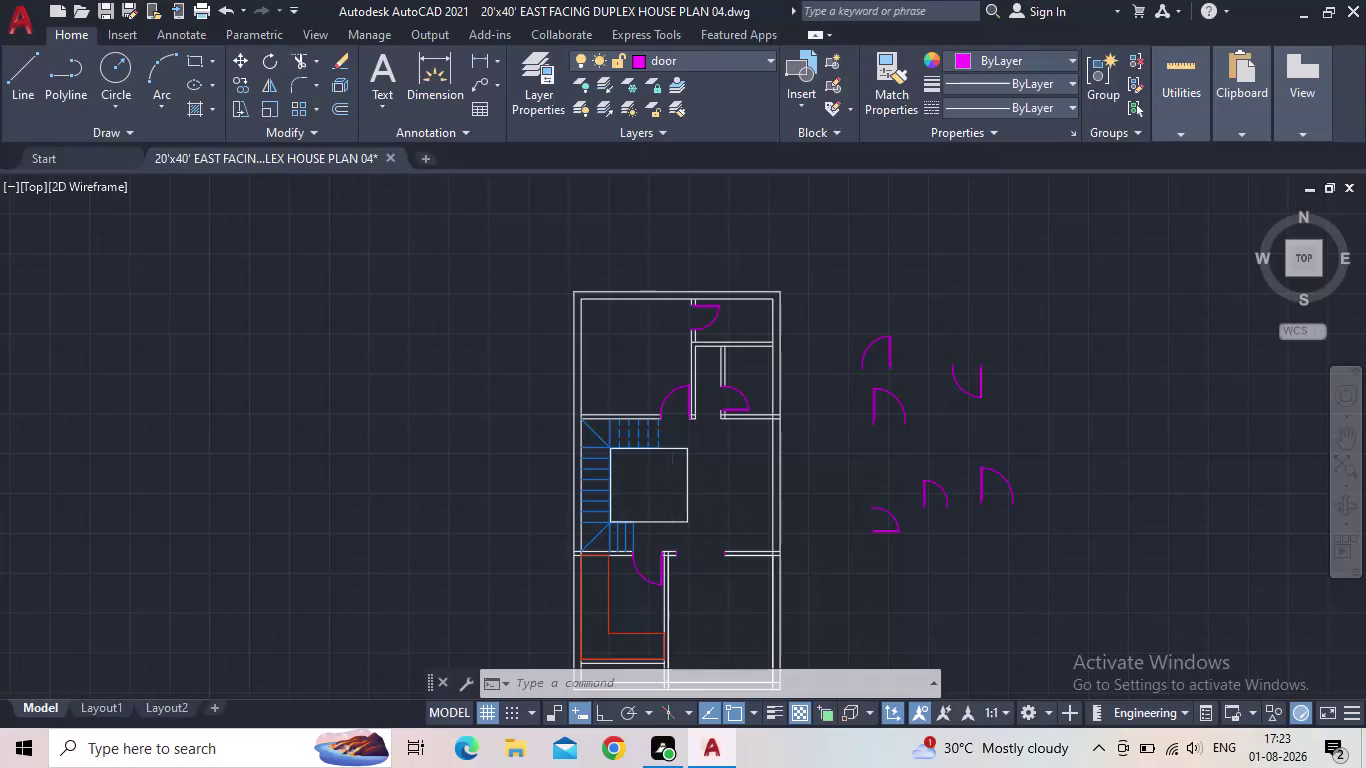
Copy one loose door symbol and place the duplicate to its right.
middle_drag(730, 514, 653, 465)
middle_drag(944, 252, 927, 310)
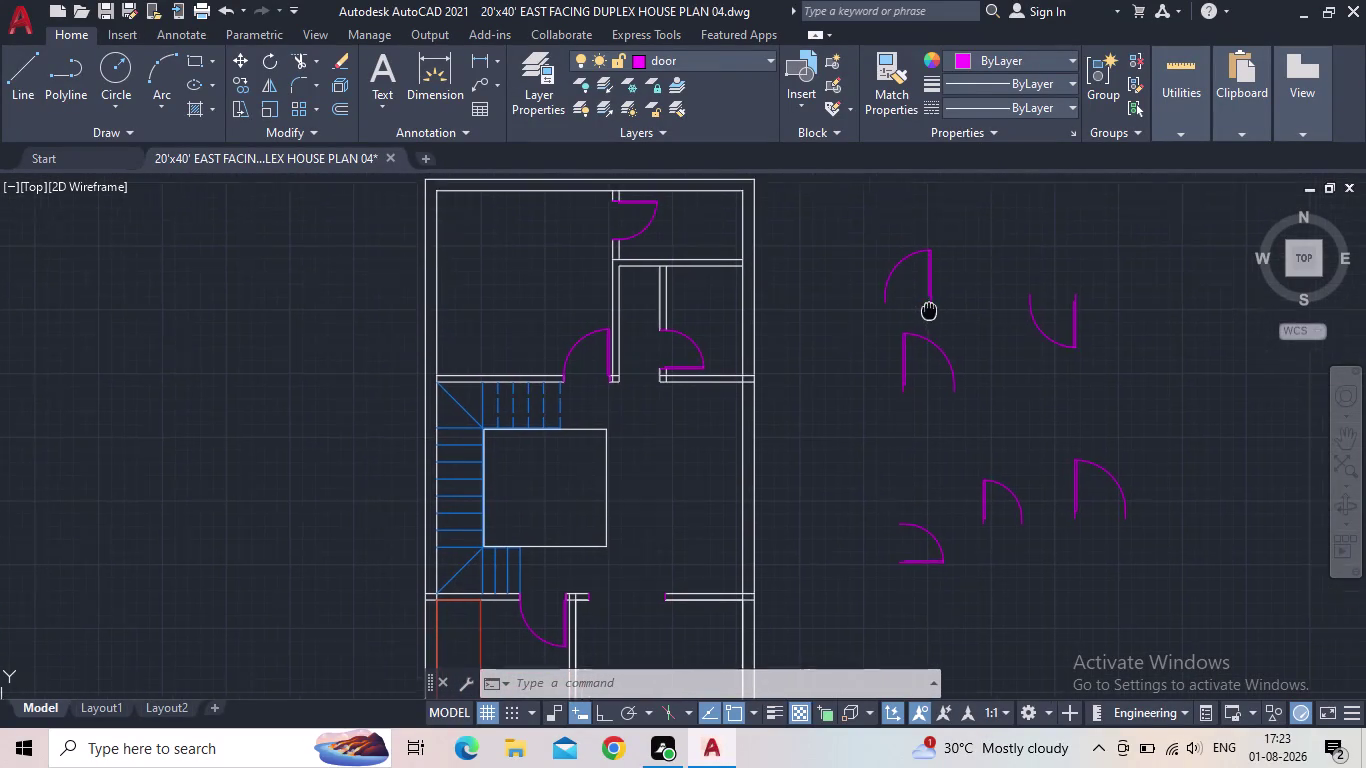
middle_drag(927, 310, 822, 371)
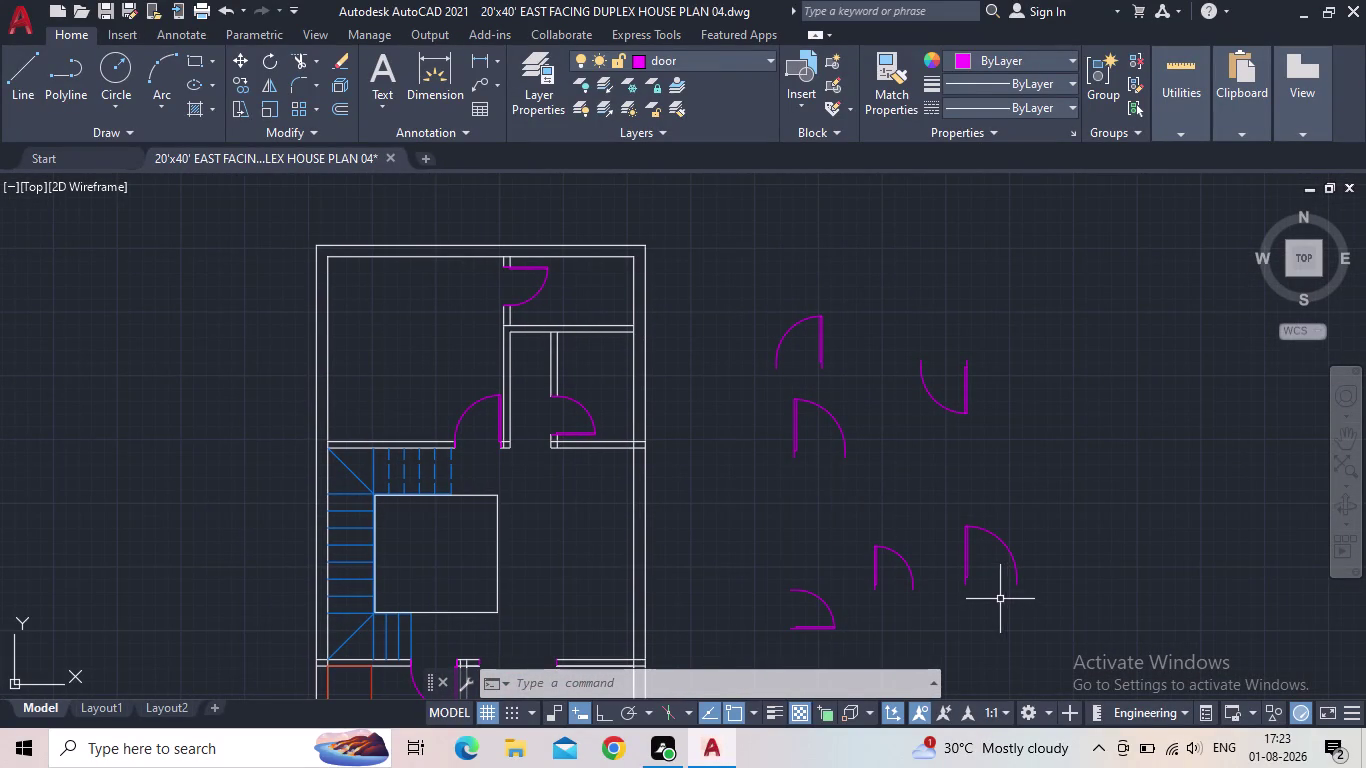
click(1000, 599)
click(939, 533)
scroll(up, 3)
middle_drag(983, 564, 881, 430)
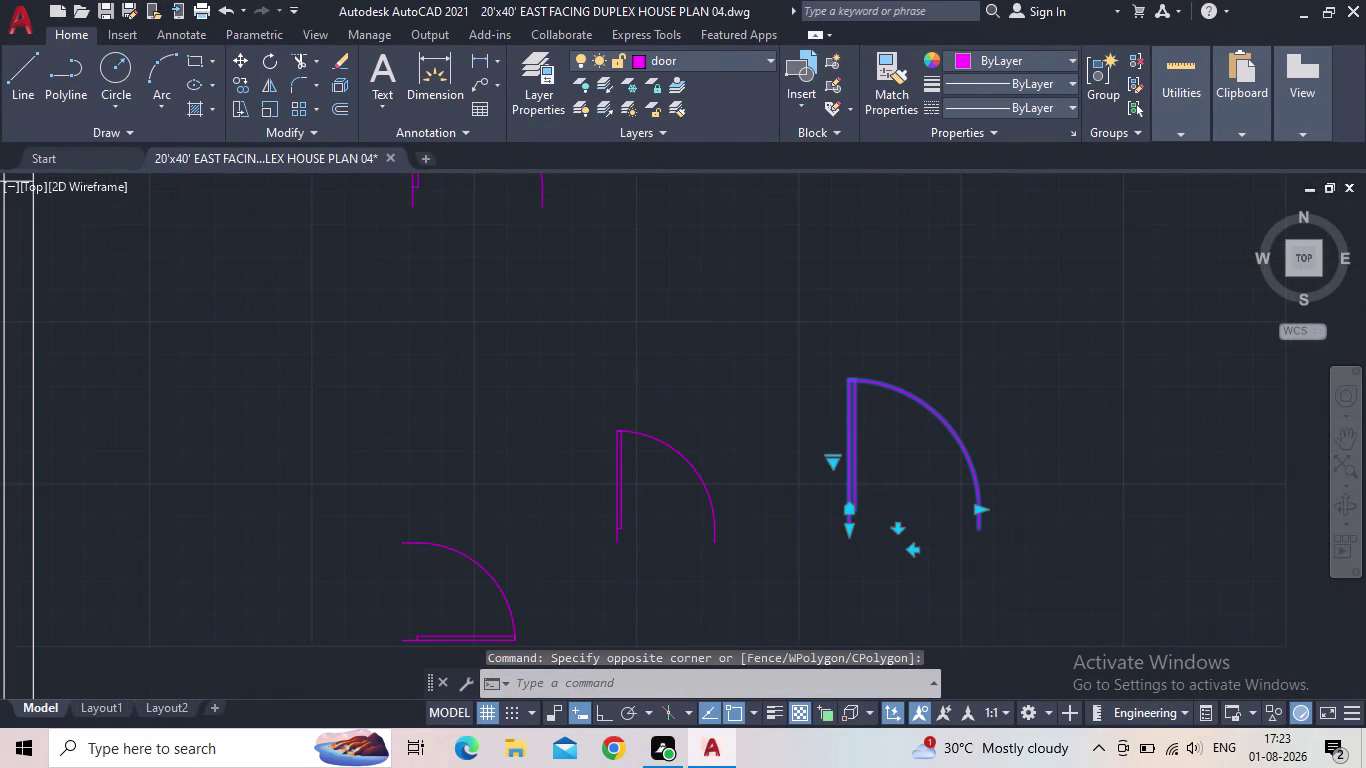
key(c)
key(o)
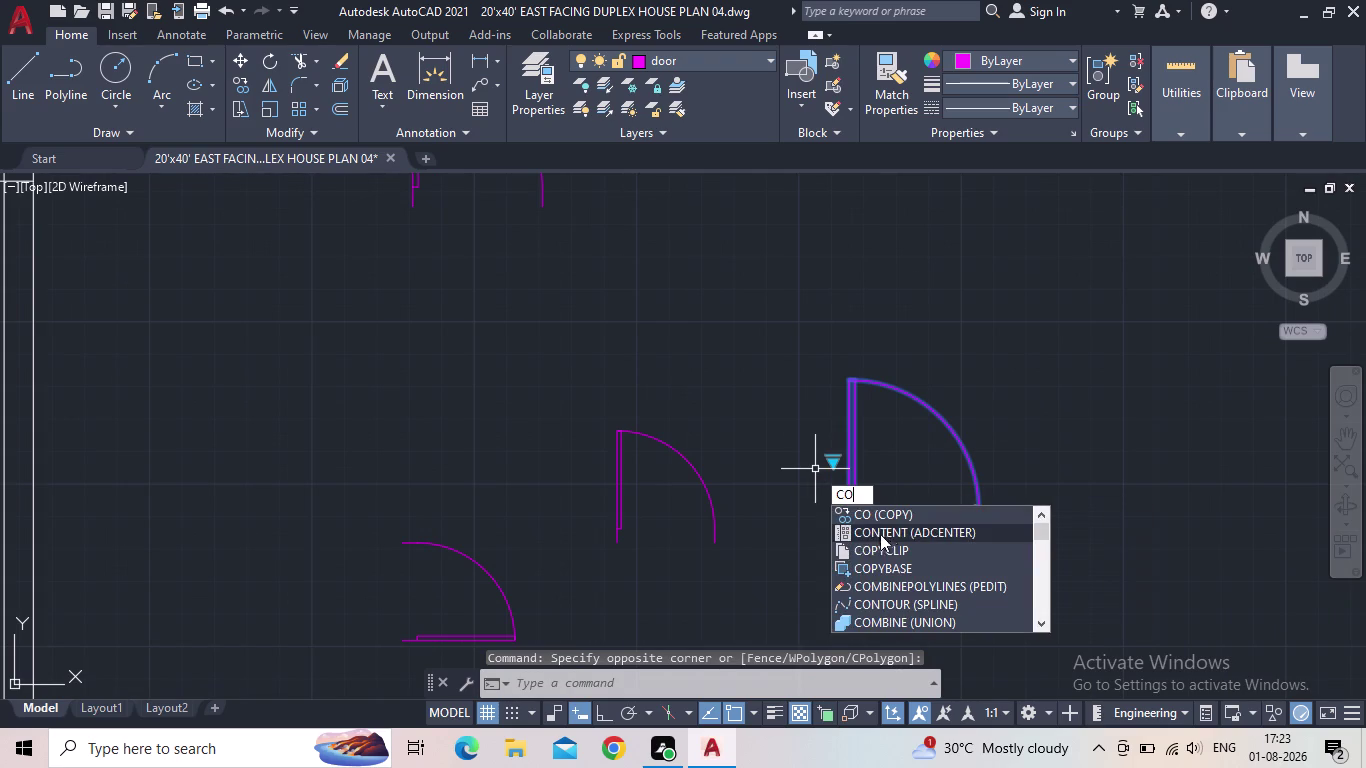
click(871, 516)
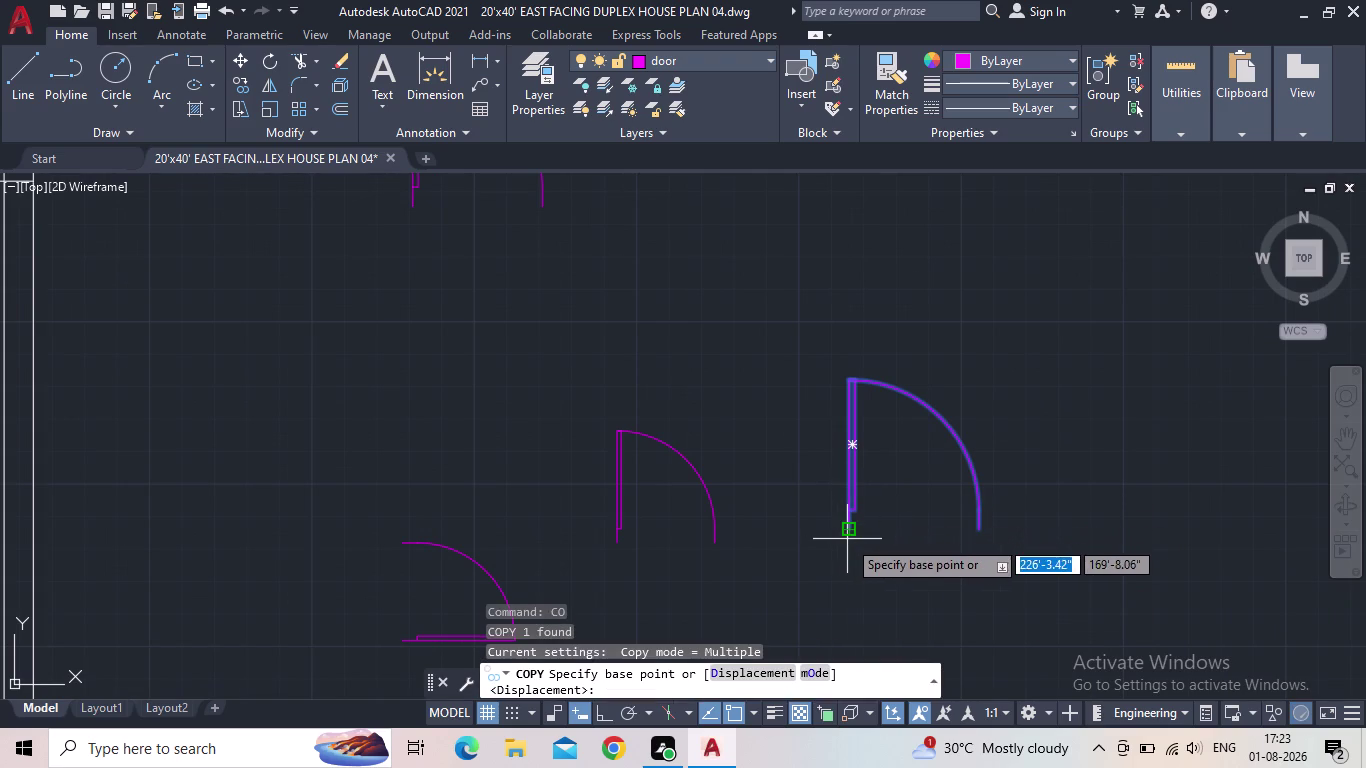
click(847, 539)
click(1089, 504)
key(Escape)
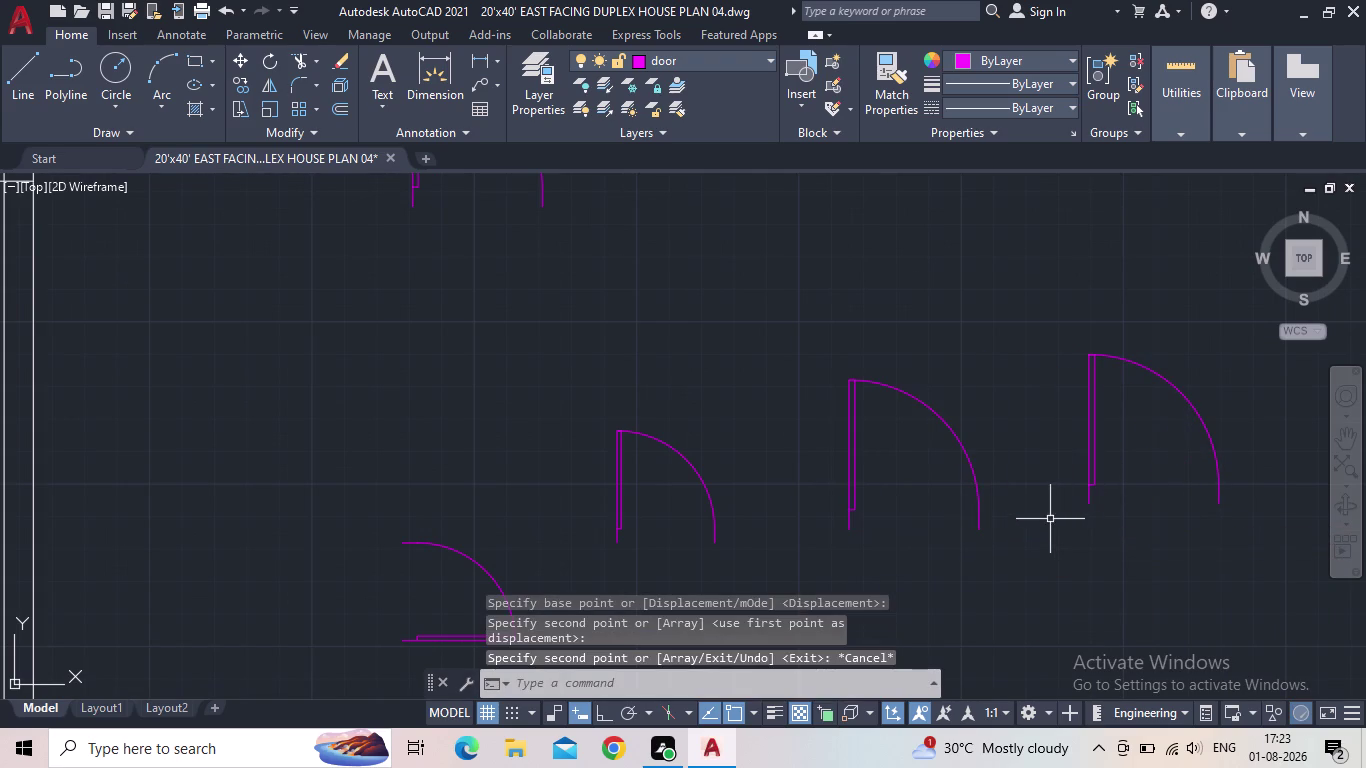
Start rescaling the middle door, then reselect the enlarged door symbol.
click(978, 518)
text(S)
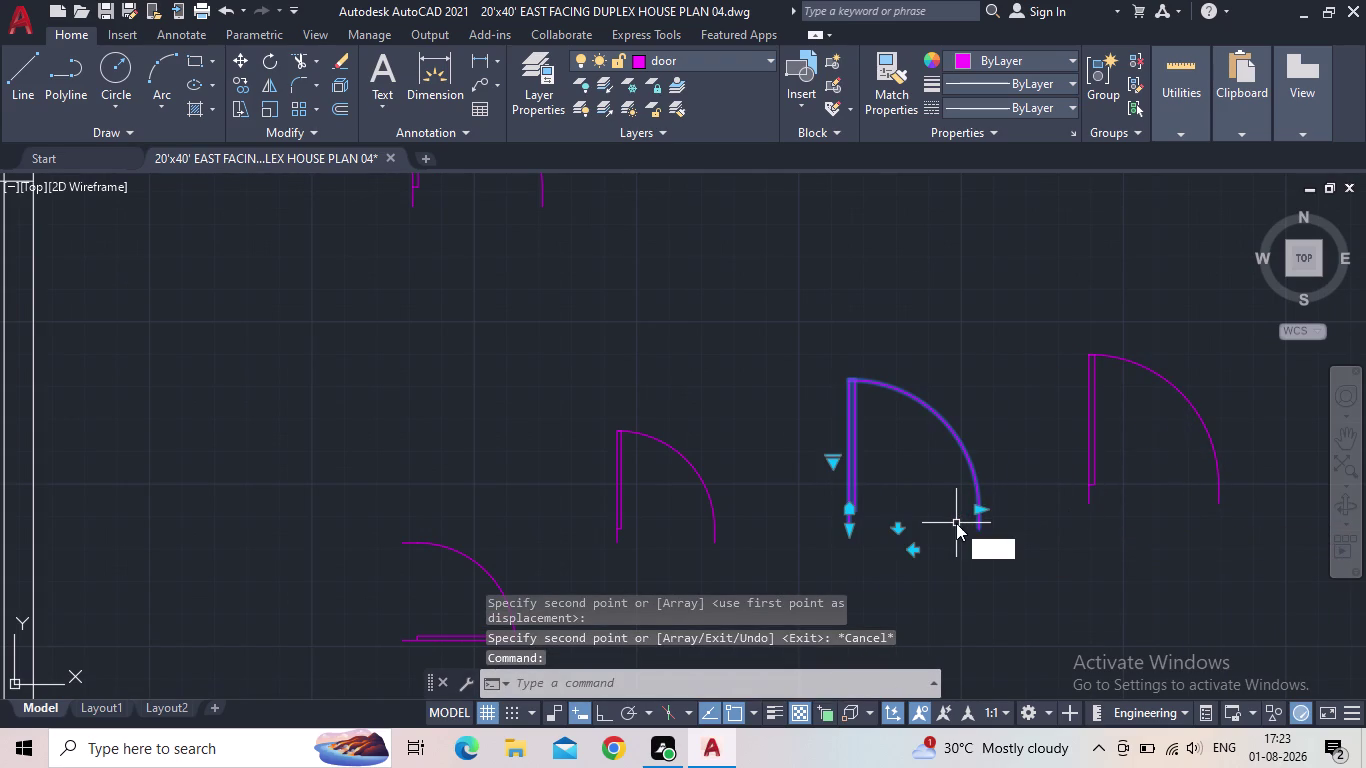
text(C)
click(598, 715)
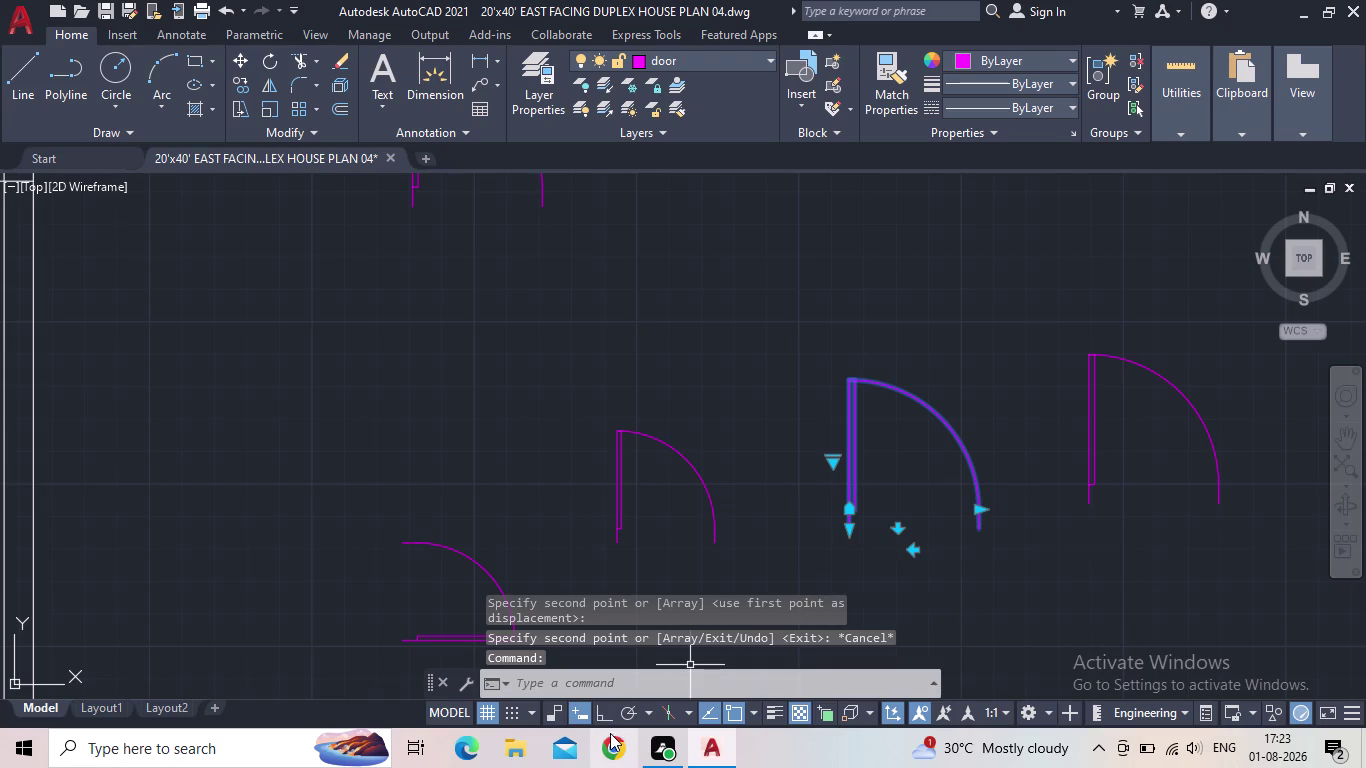
click(605, 717)
scroll(up, 3)
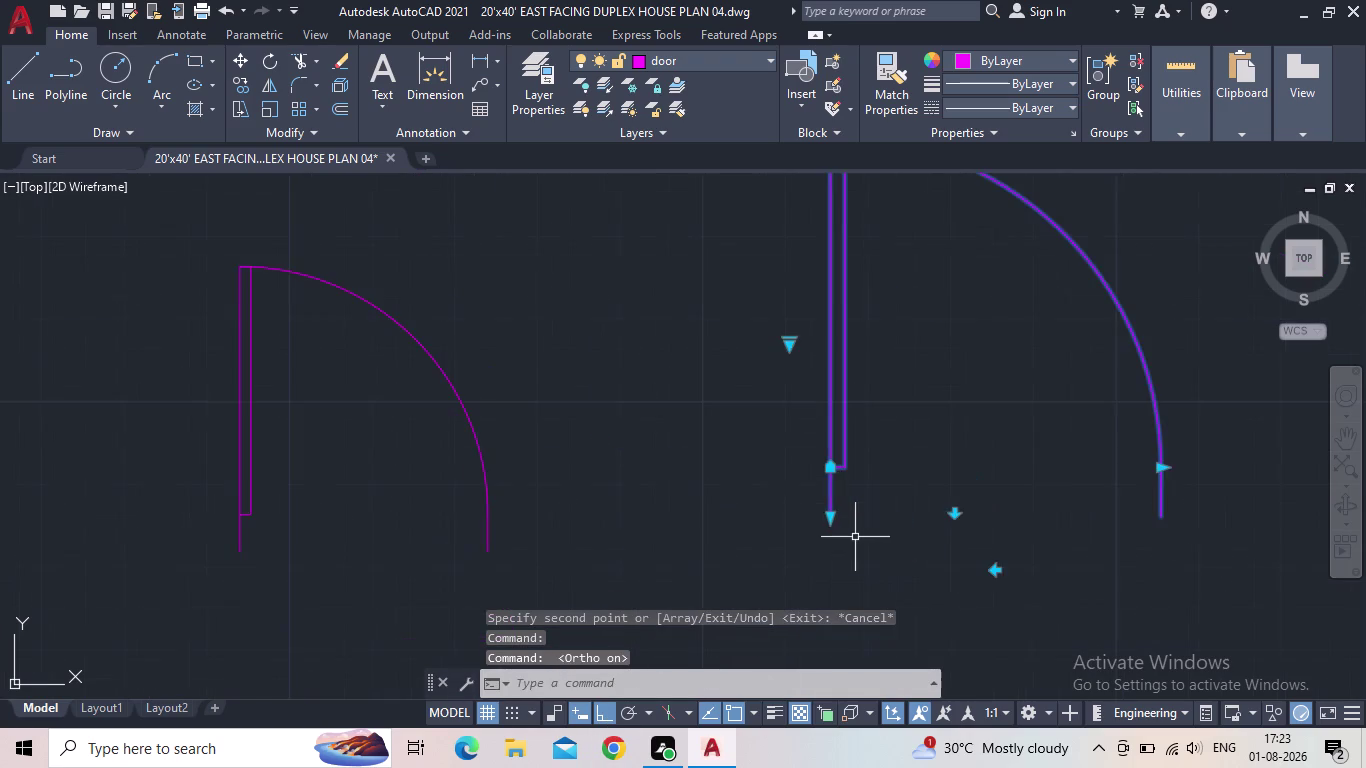
scroll(up, 3)
key(Escape)
drag(971, 544, 960, 534)
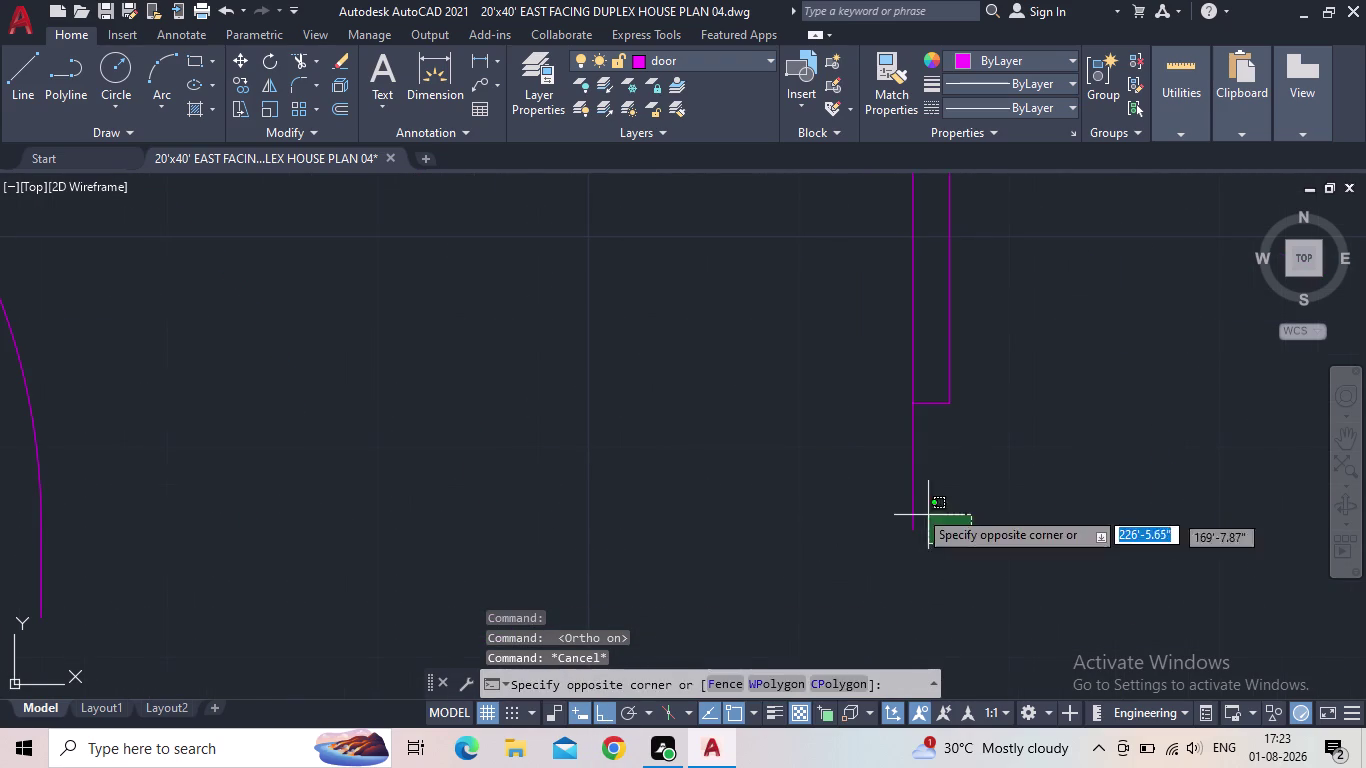
click(886, 495)
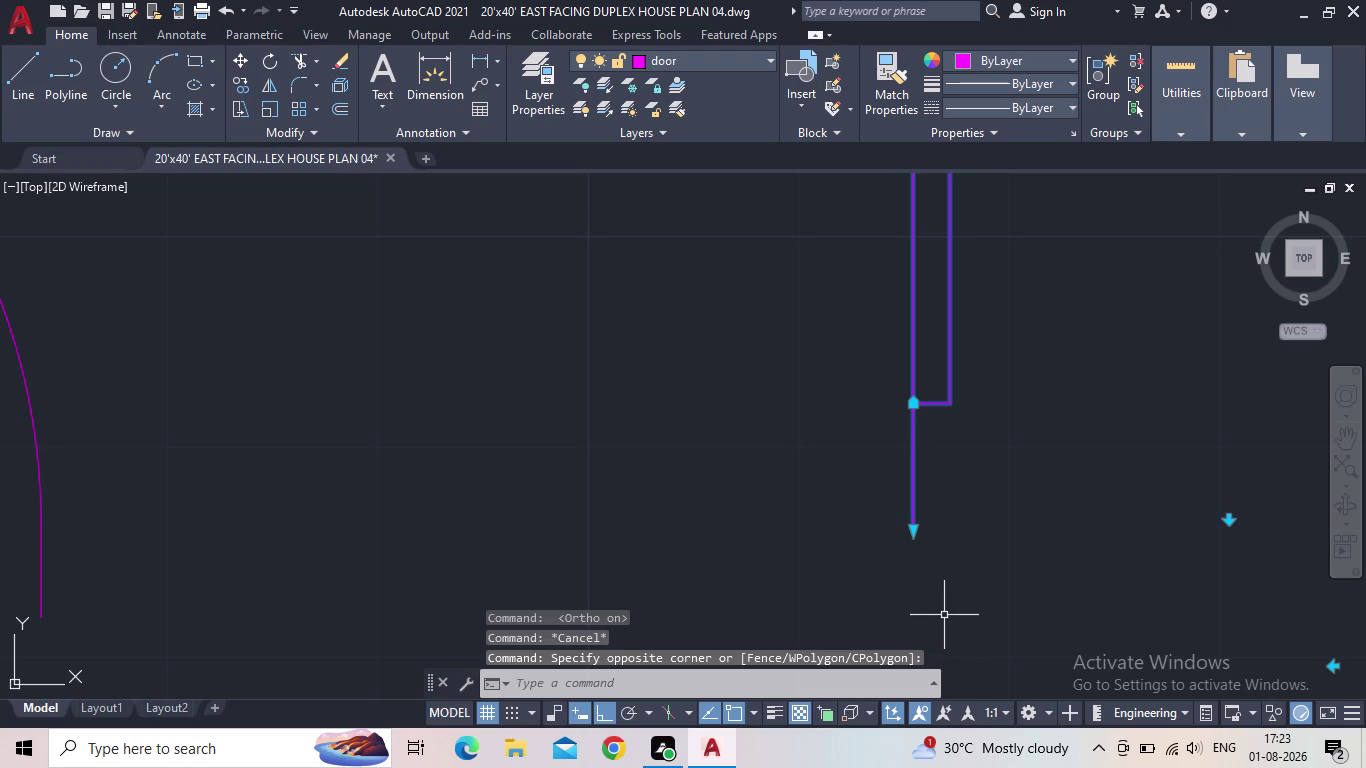
Scale the first door by reference to a 2'-6" width.
key(s)
key(c)
key(space)
click(910, 530)
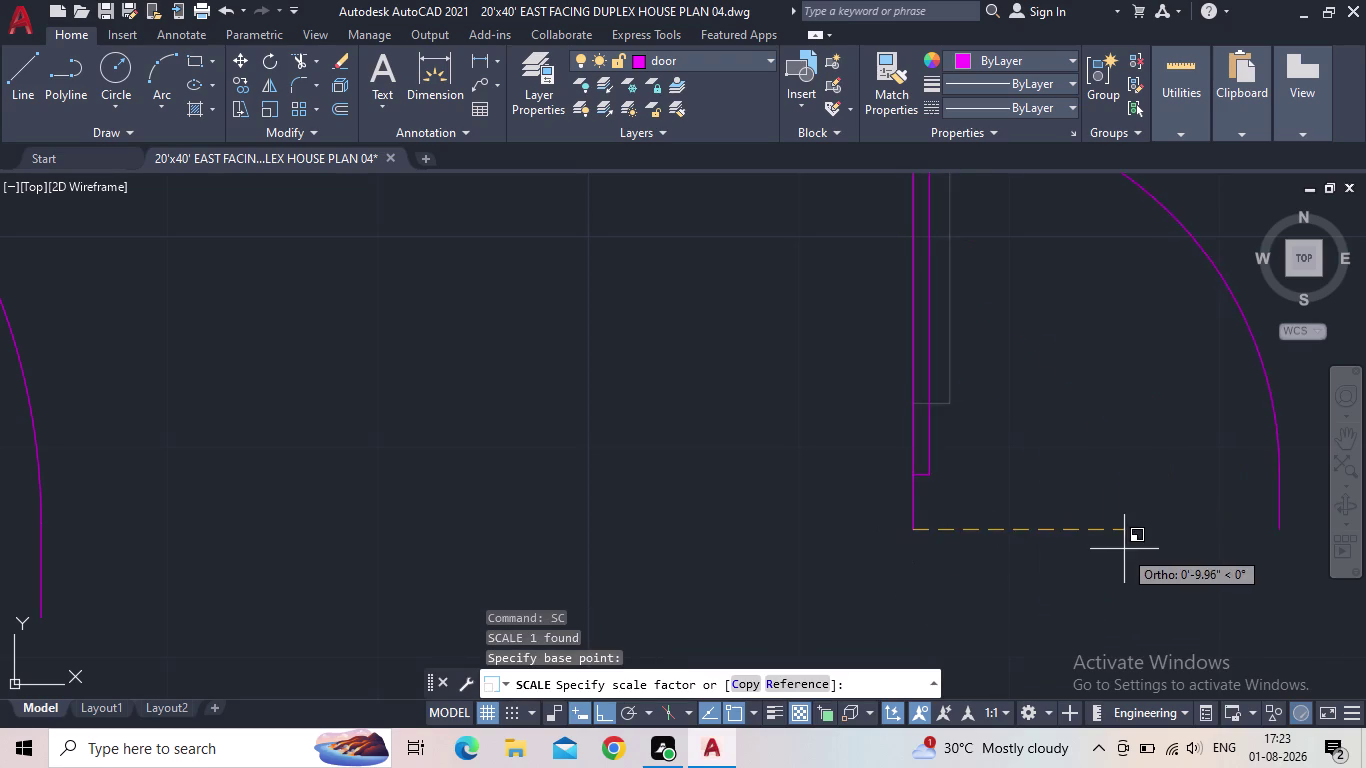
middle_drag(1124, 549, 1000, 551)
click(806, 680)
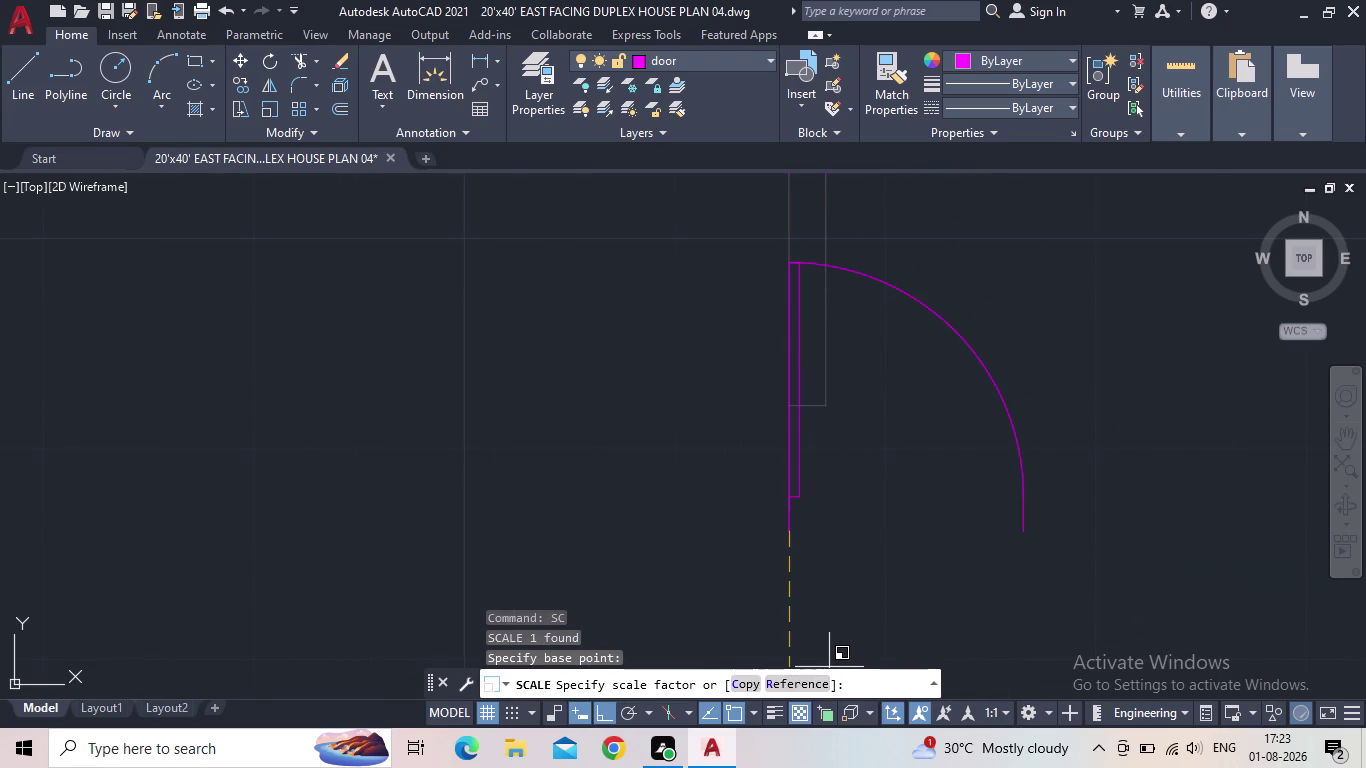
click(783, 527)
middle_drag(1093, 509, 895, 512)
scroll(down, 3)
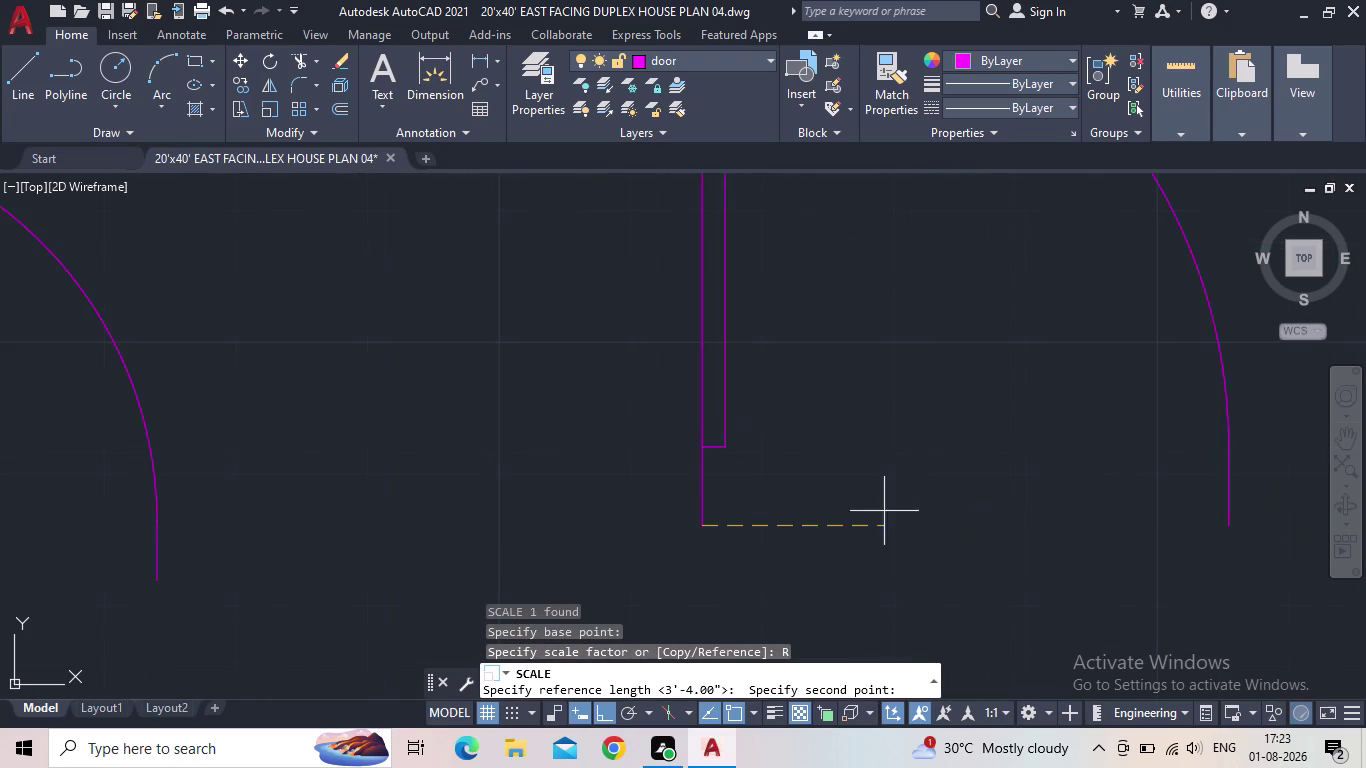
click(1229, 528)
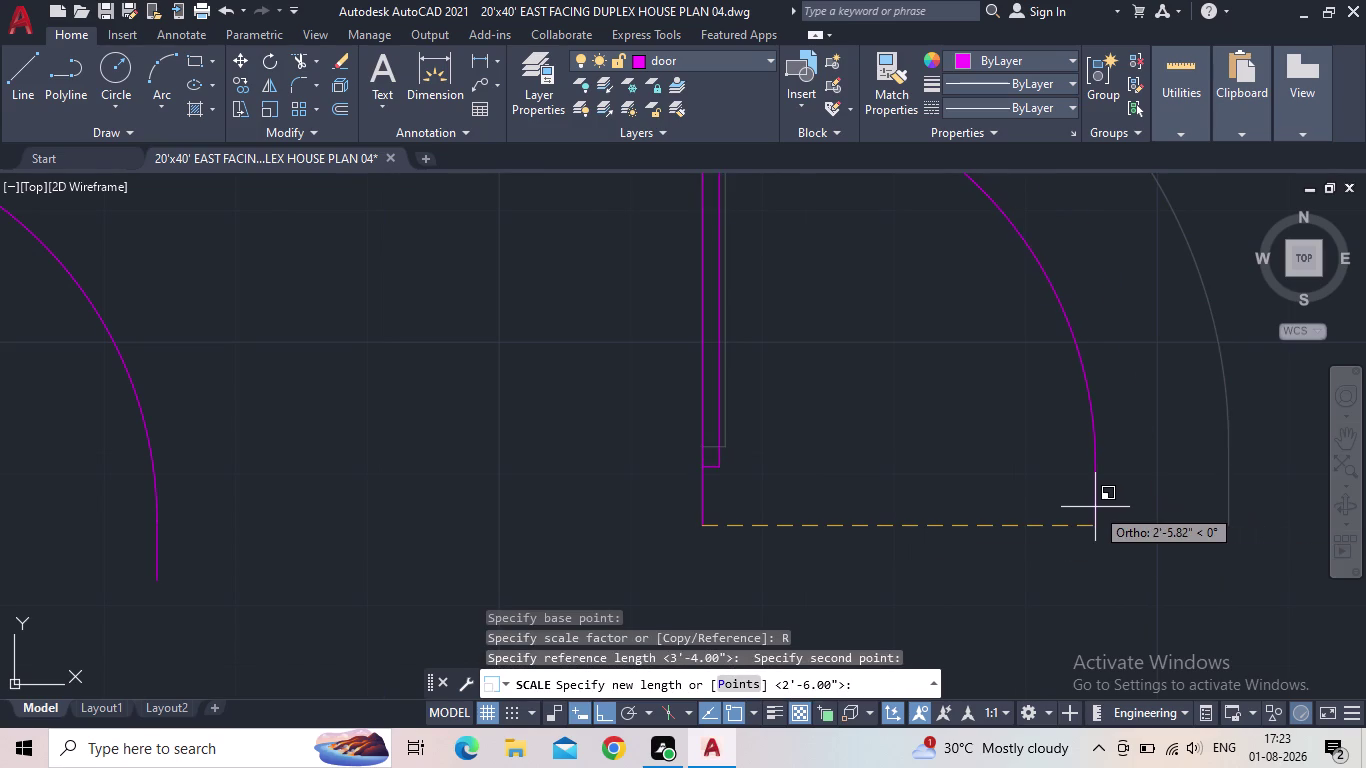
text(2.5')
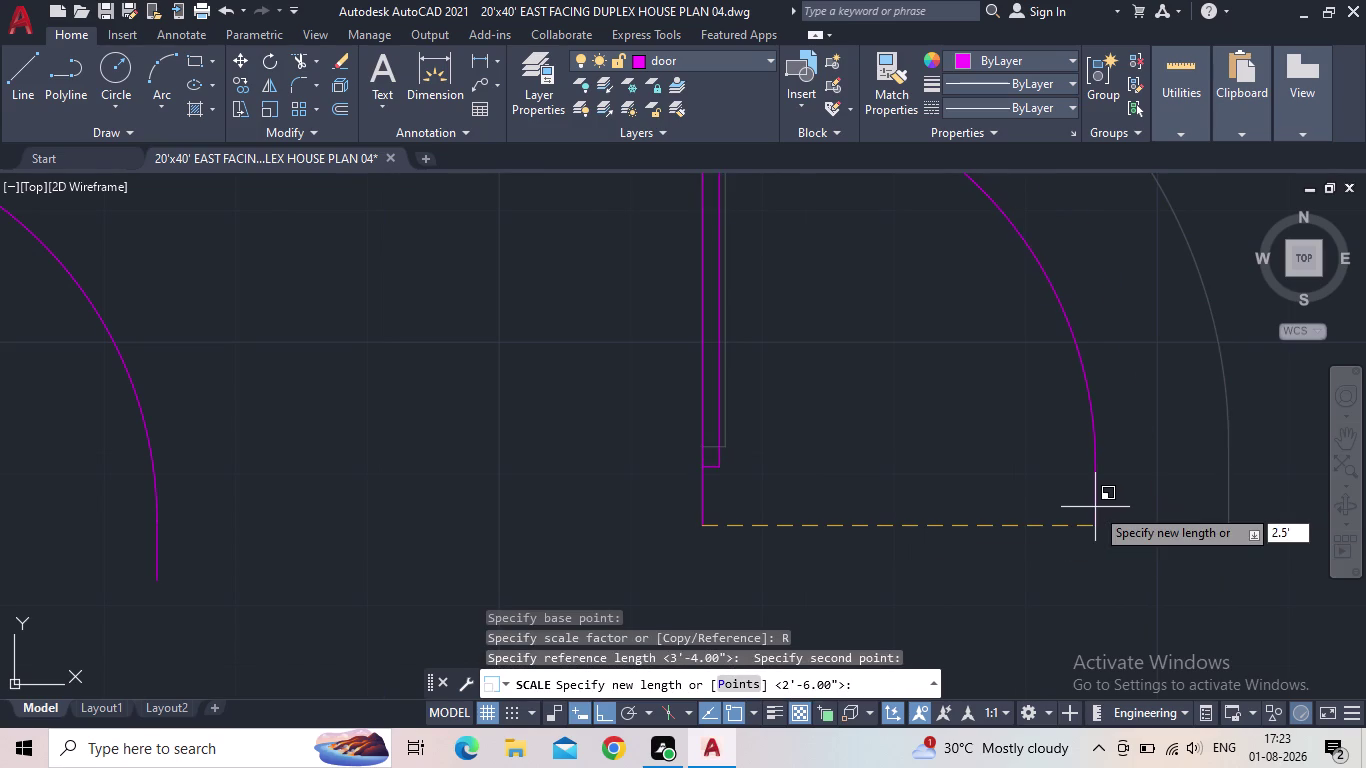
key(Return)
Scale the copied door on the right by reference to 2'-6" width.
scroll(down, 3)
middle_drag(1047, 495, 1029, 498)
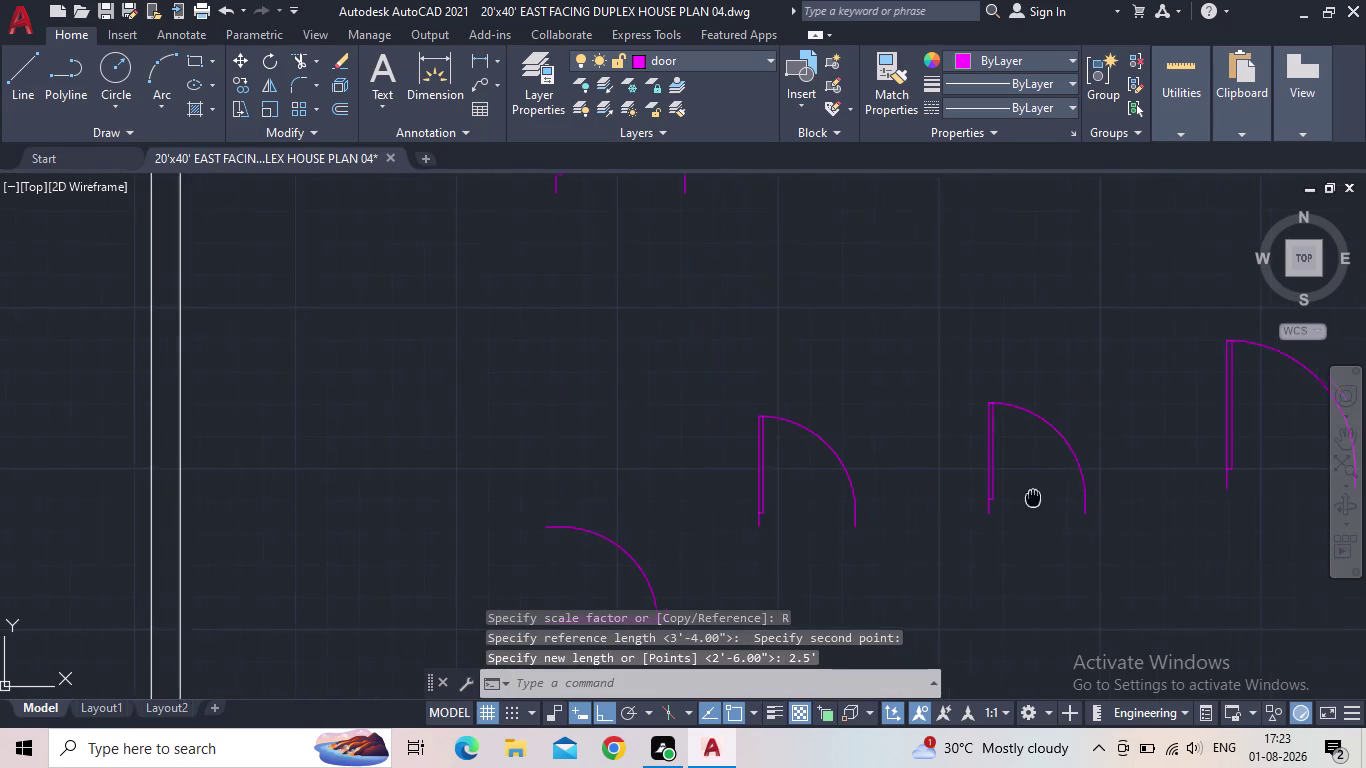
middle_drag(1029, 498, 836, 489)
drag(1100, 451, 1071, 447)
click(1022, 425)
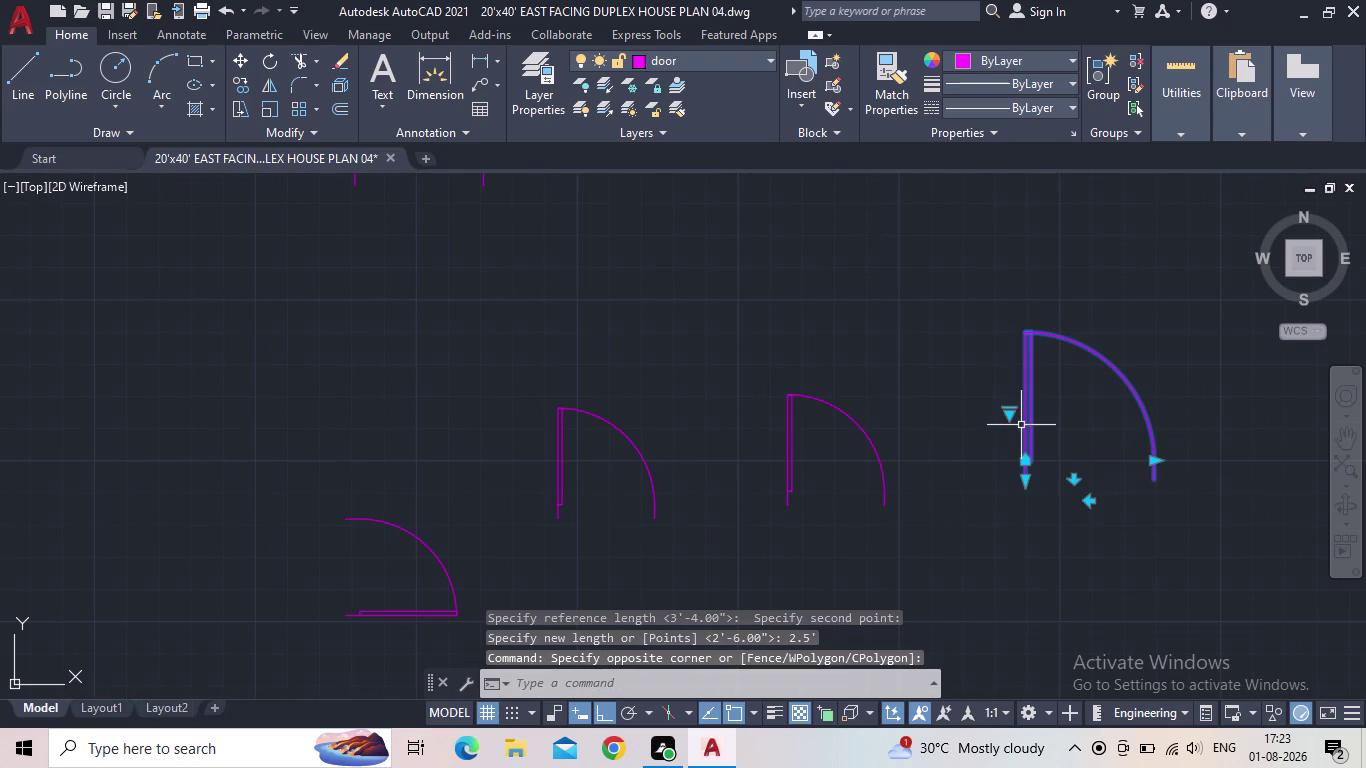
text(SC)
key(space)
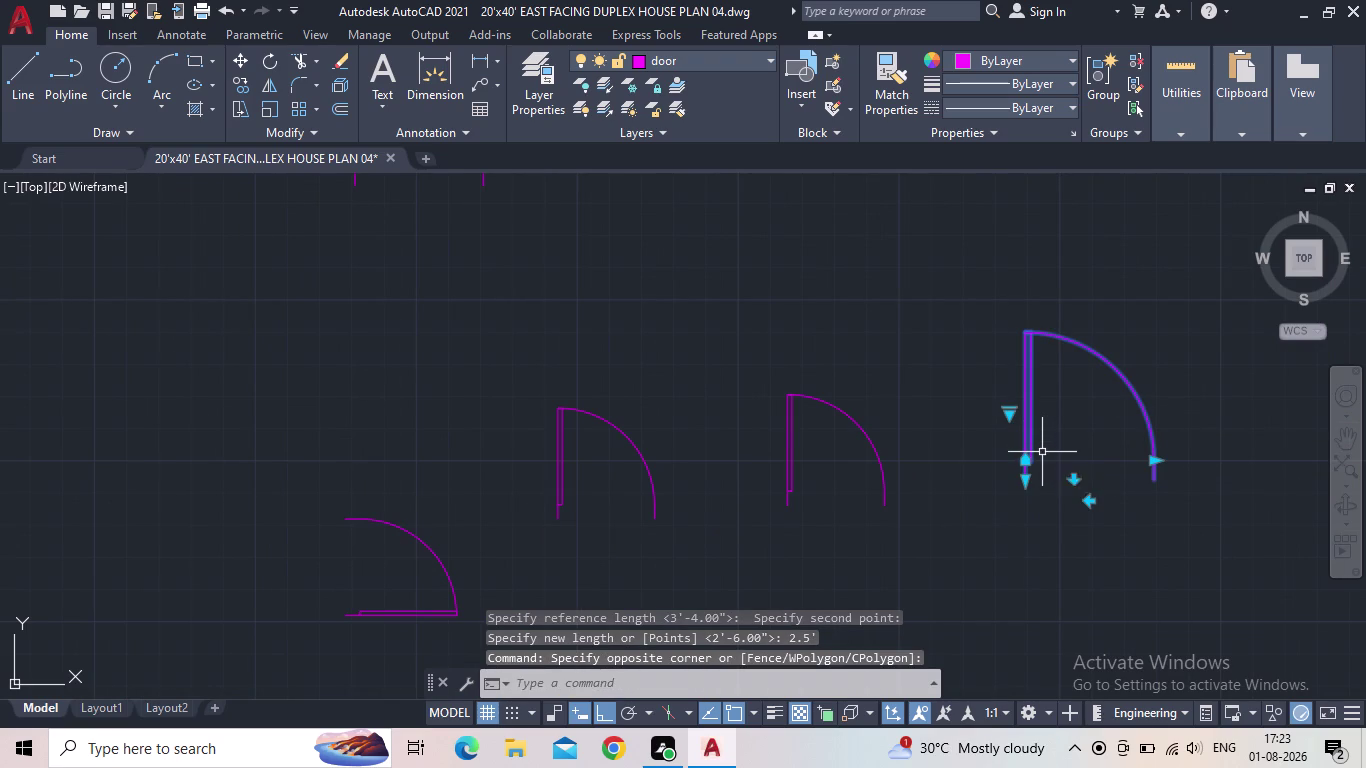
scroll(up, 3)
click(1043, 470)
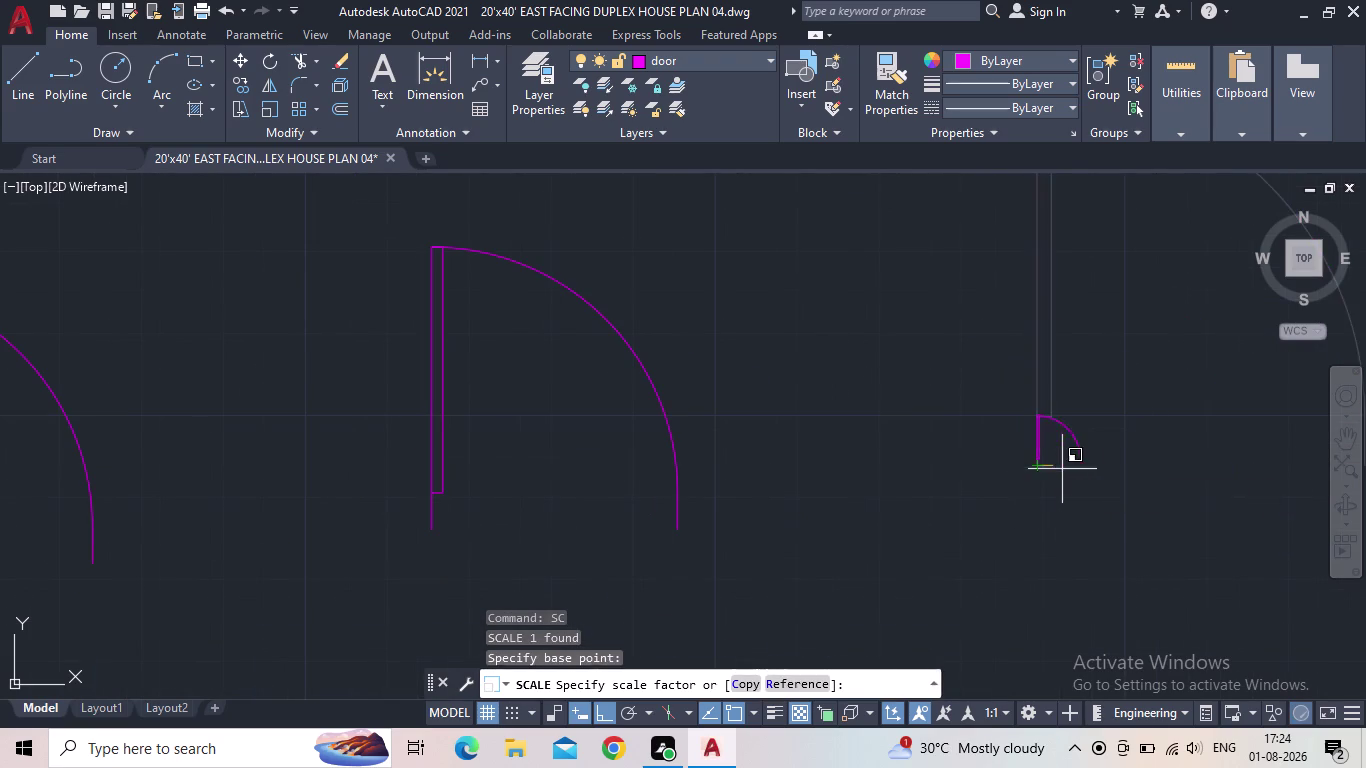
middle_drag(1097, 491, 941, 520)
click(808, 678)
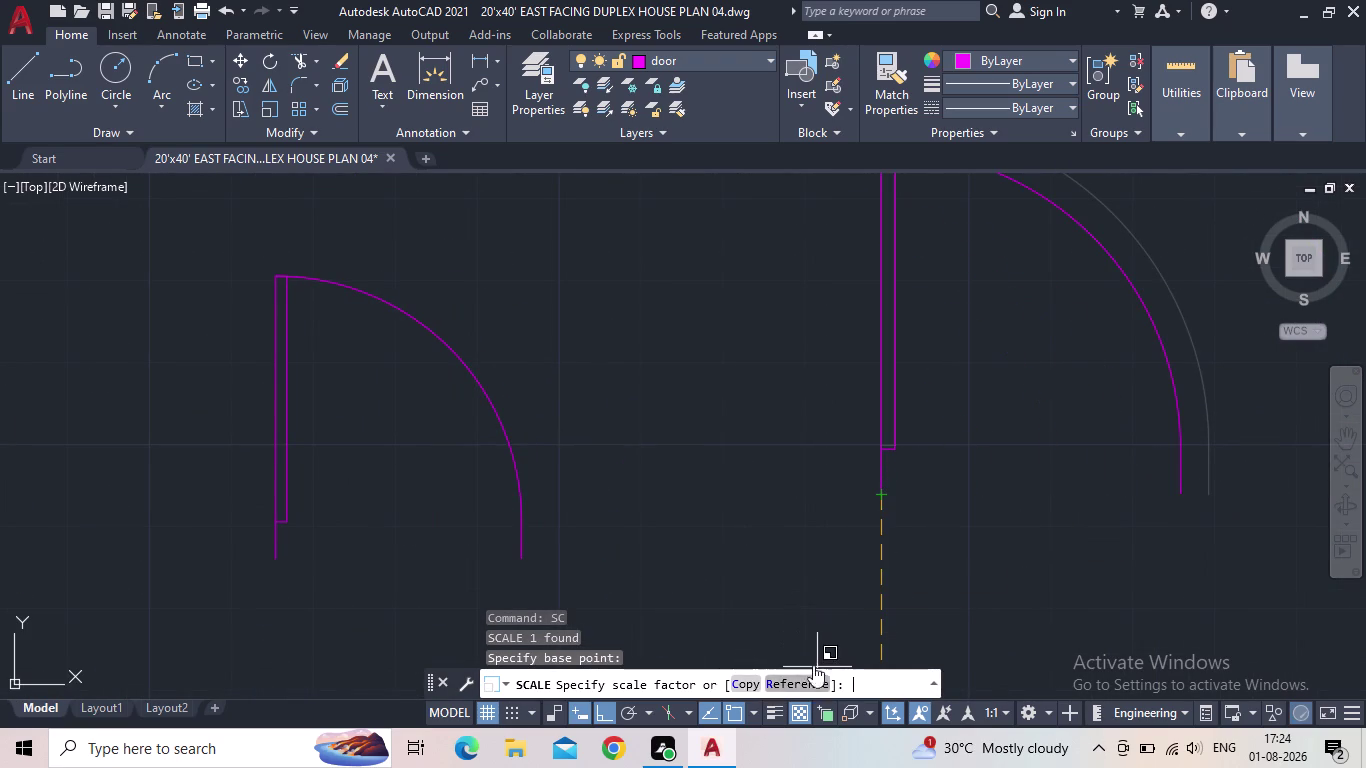
click(882, 495)
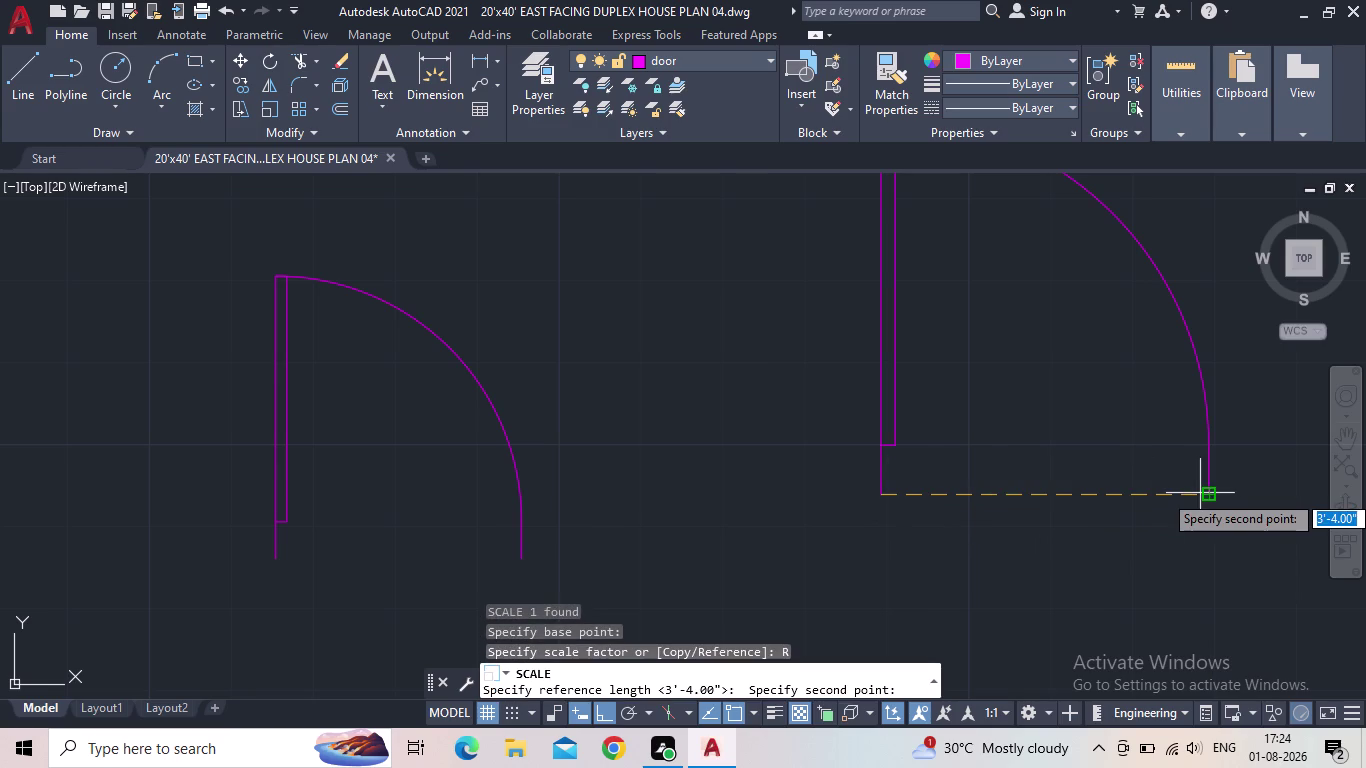
click(1207, 494)
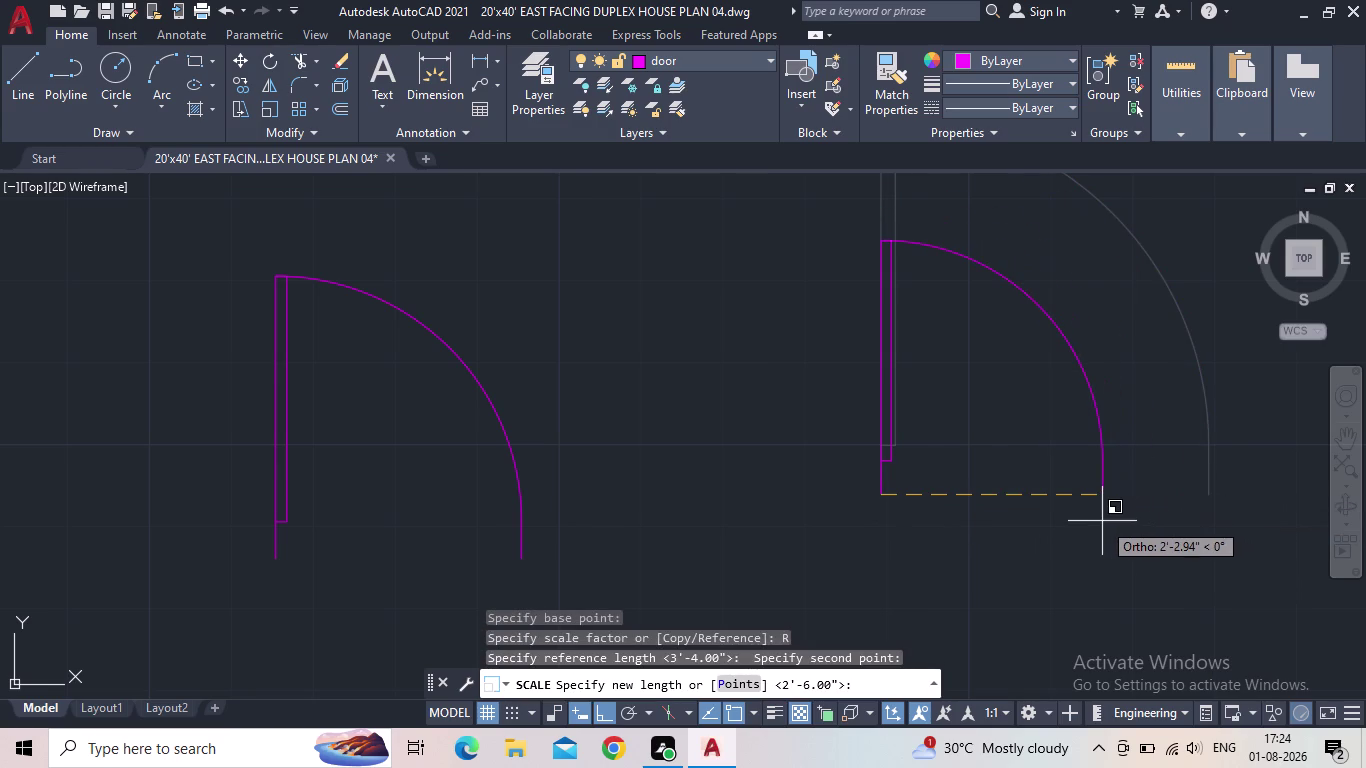
text(2.5)
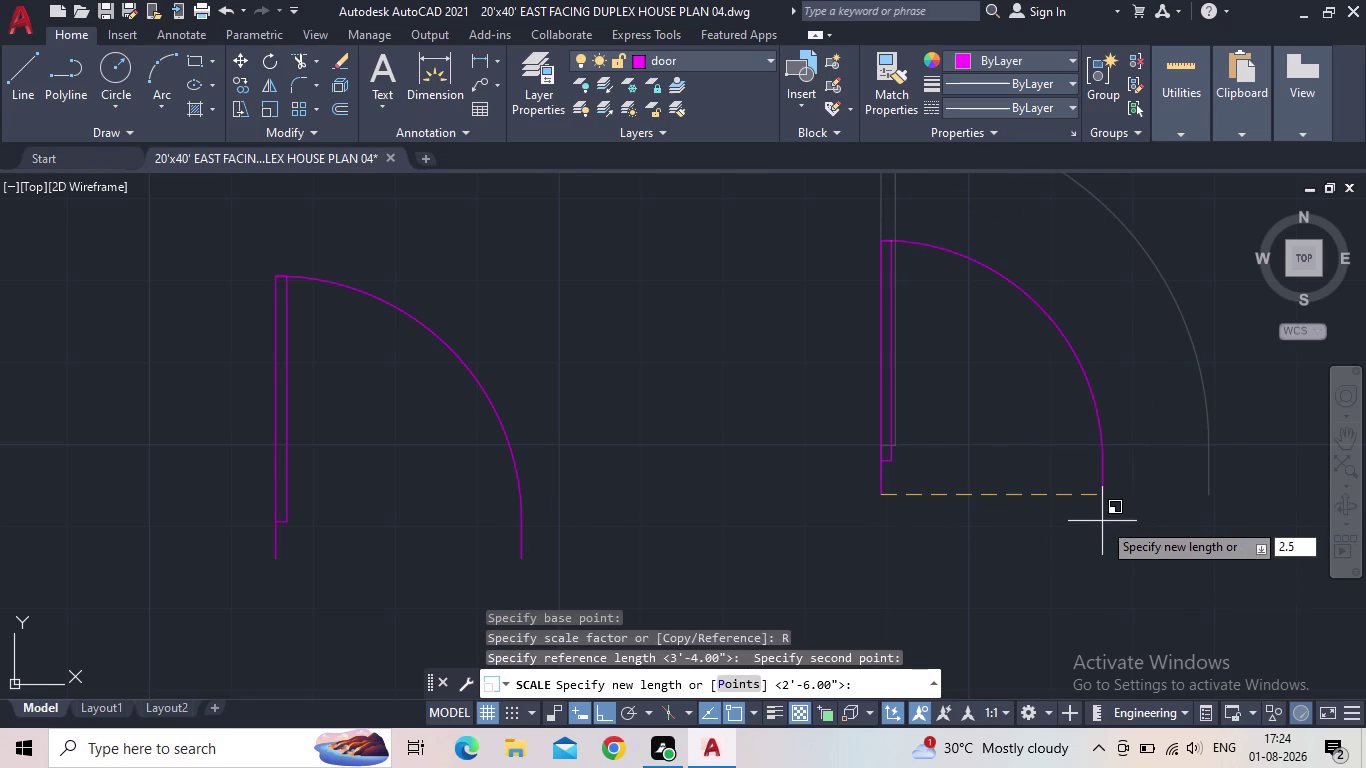
key(apostrophe)
key(Return)
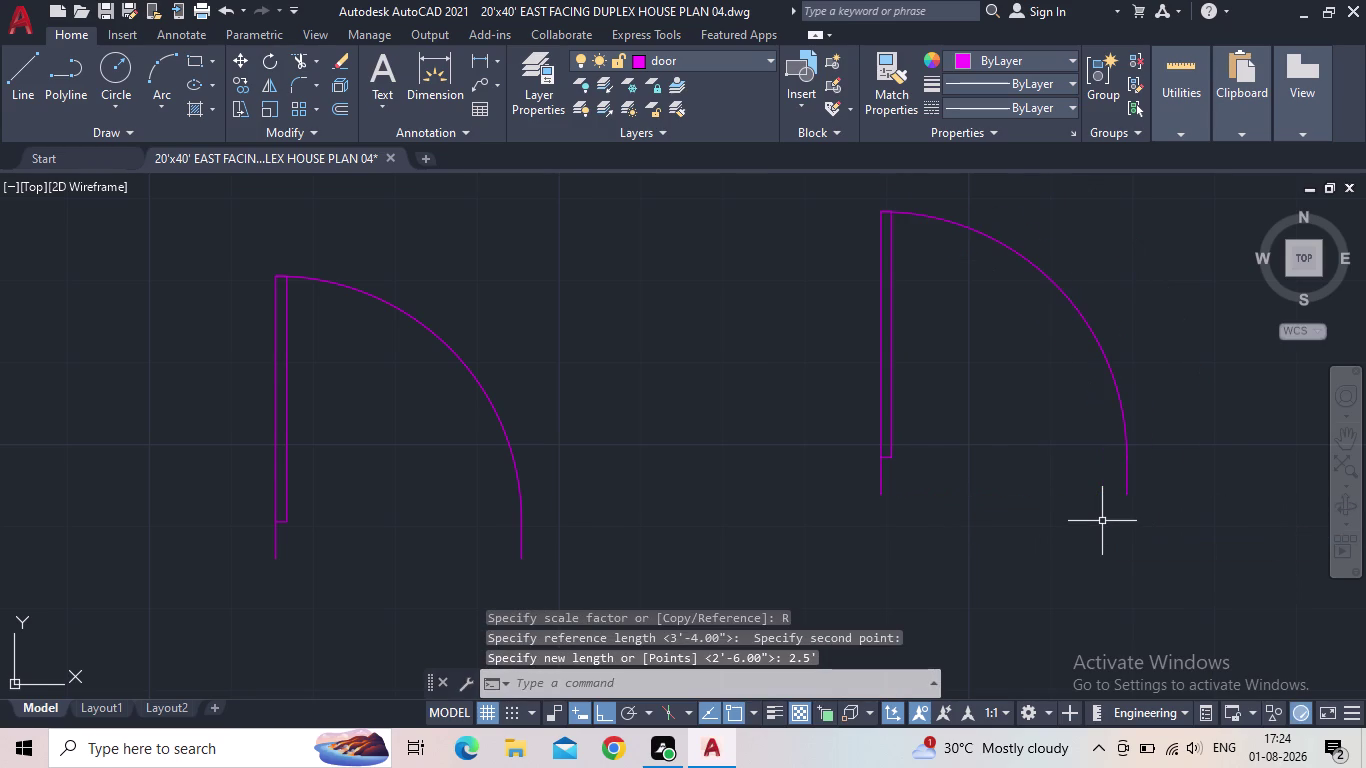
Flip the resized copied door so it swings the other way, then start MOVE.
click(928, 434)
click(866, 434)
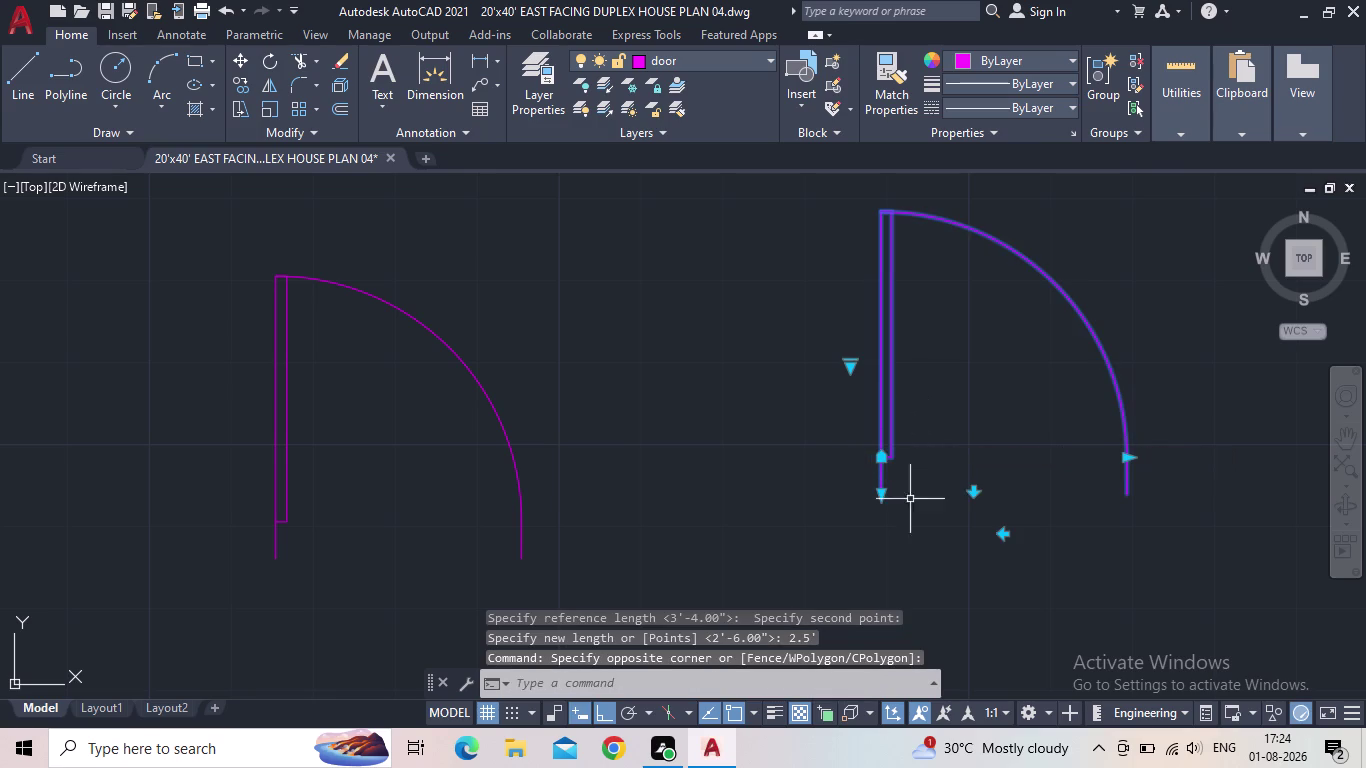
click(1004, 536)
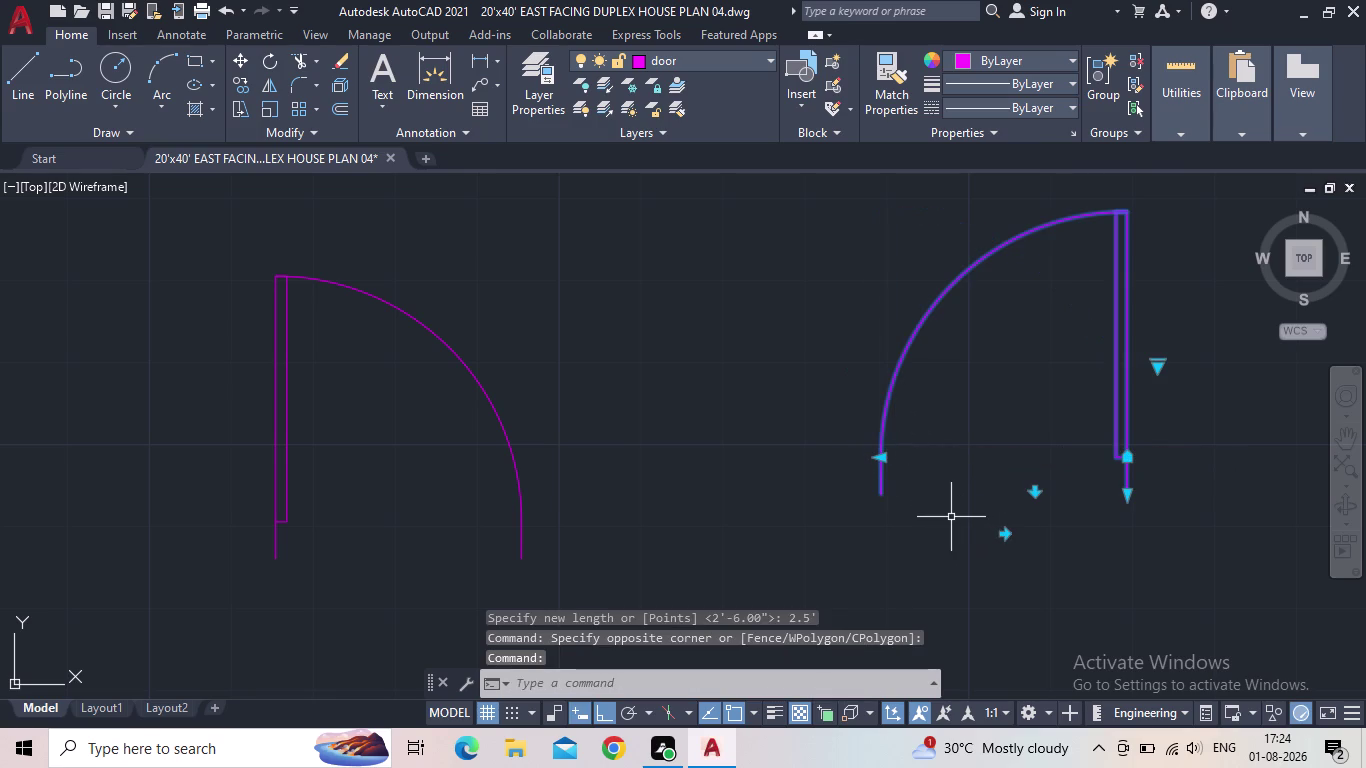
key(Escape)
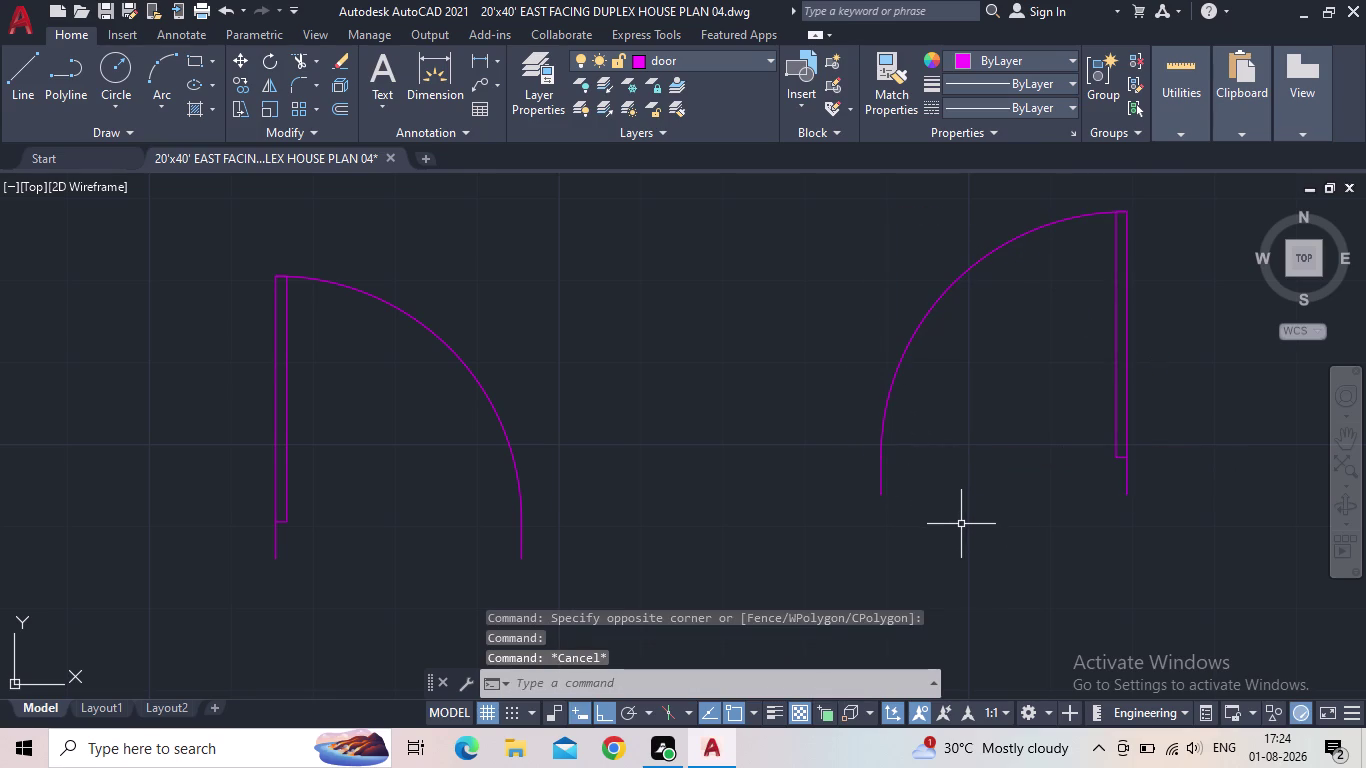
key(m)
key(Return)
Move the flipped door from its arc end with free-angle placement.
drag(926, 502, 896, 485)
click(849, 460)
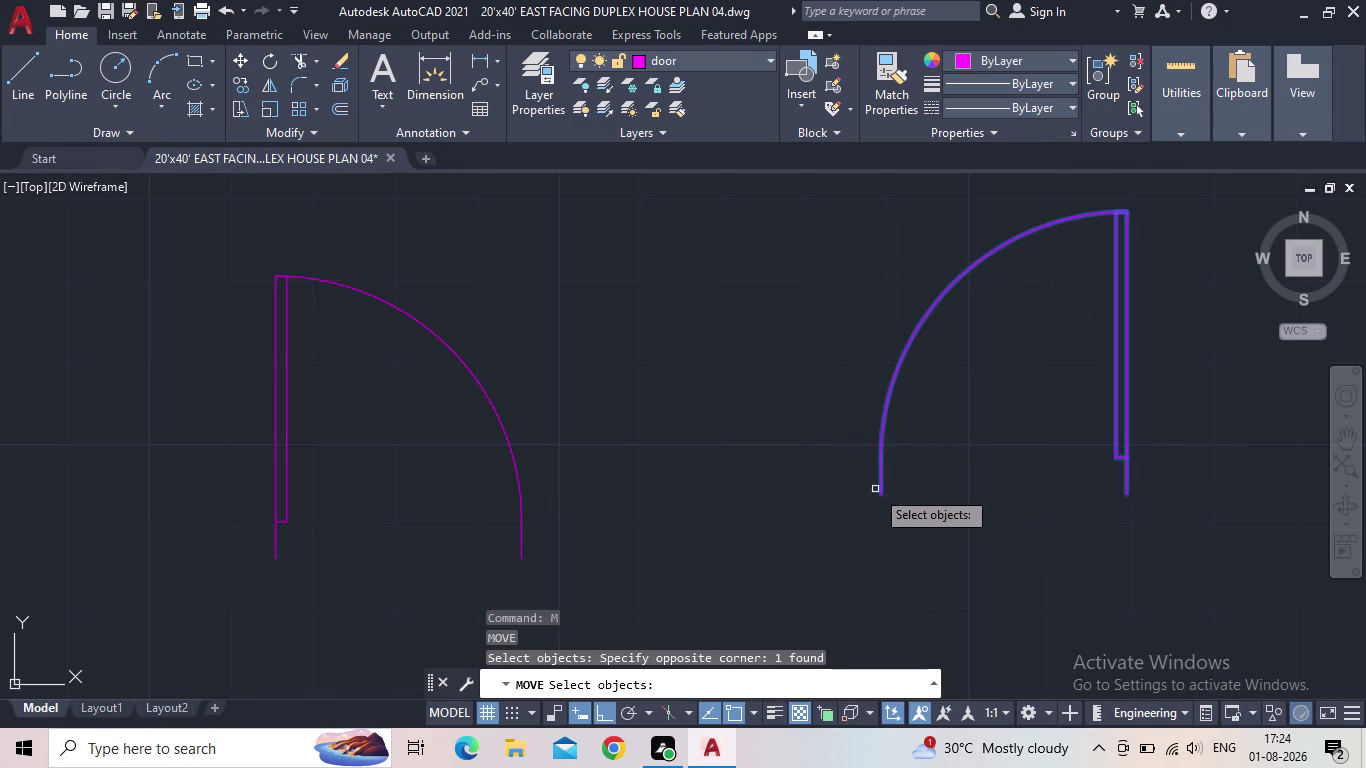
scroll(up, 3)
key(space)
click(891, 494)
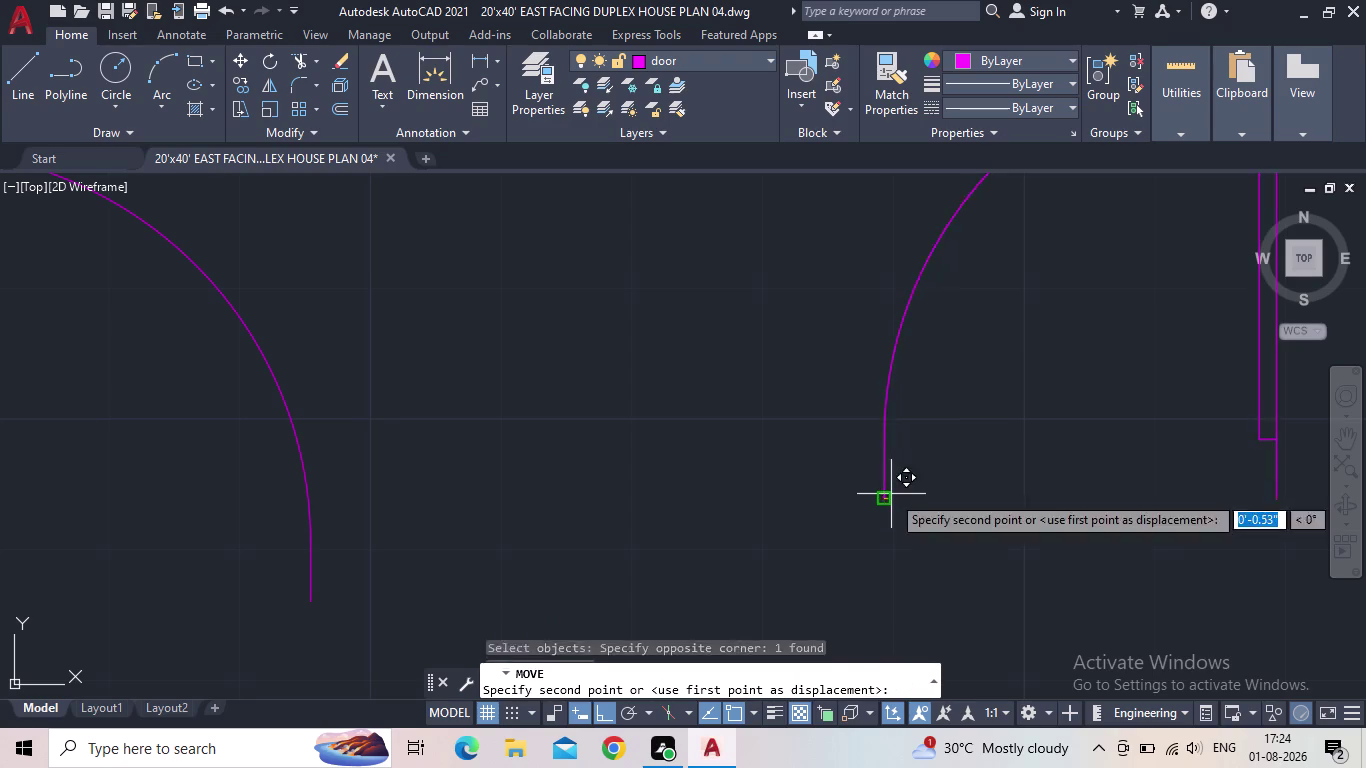
click(604, 707)
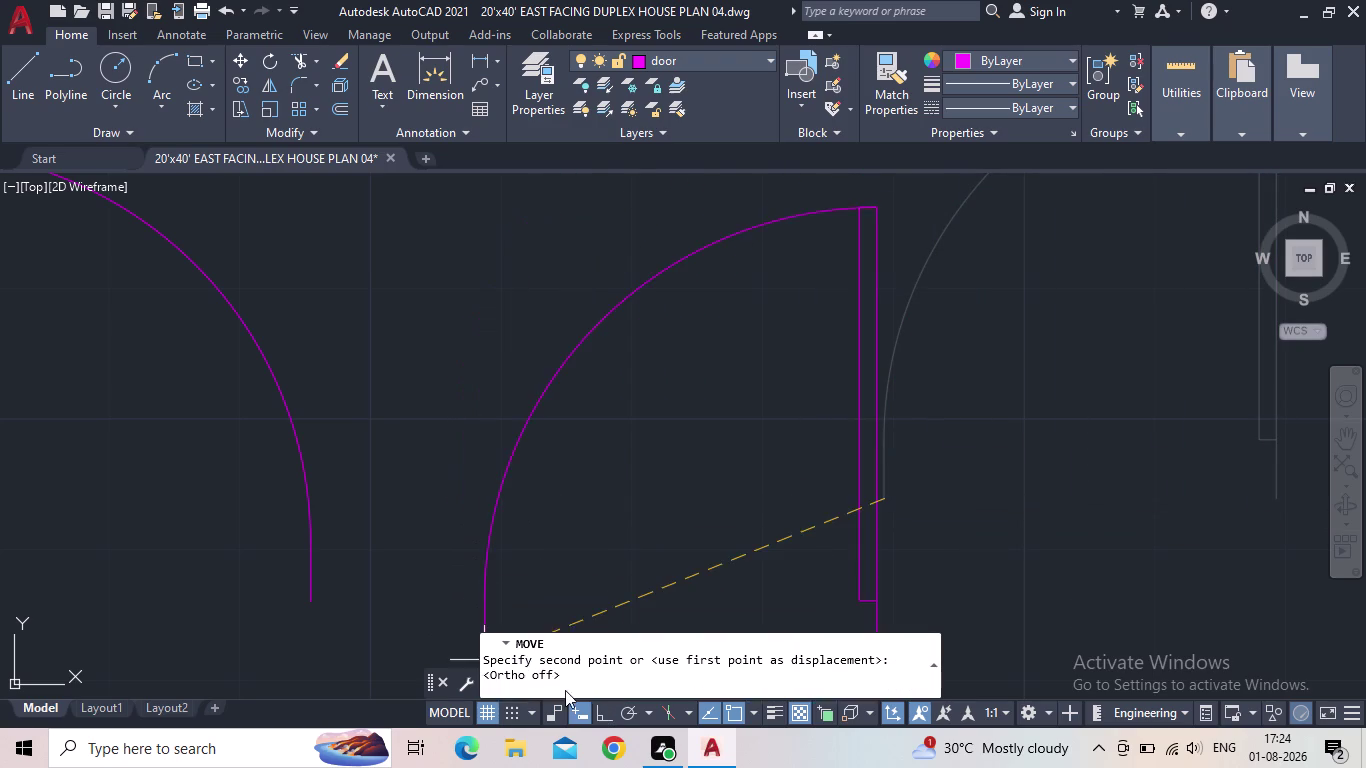
click(312, 606)
scroll(down, 3)
middle_drag(440, 557, 613, 524)
scroll(down, 3)
click(749, 515)
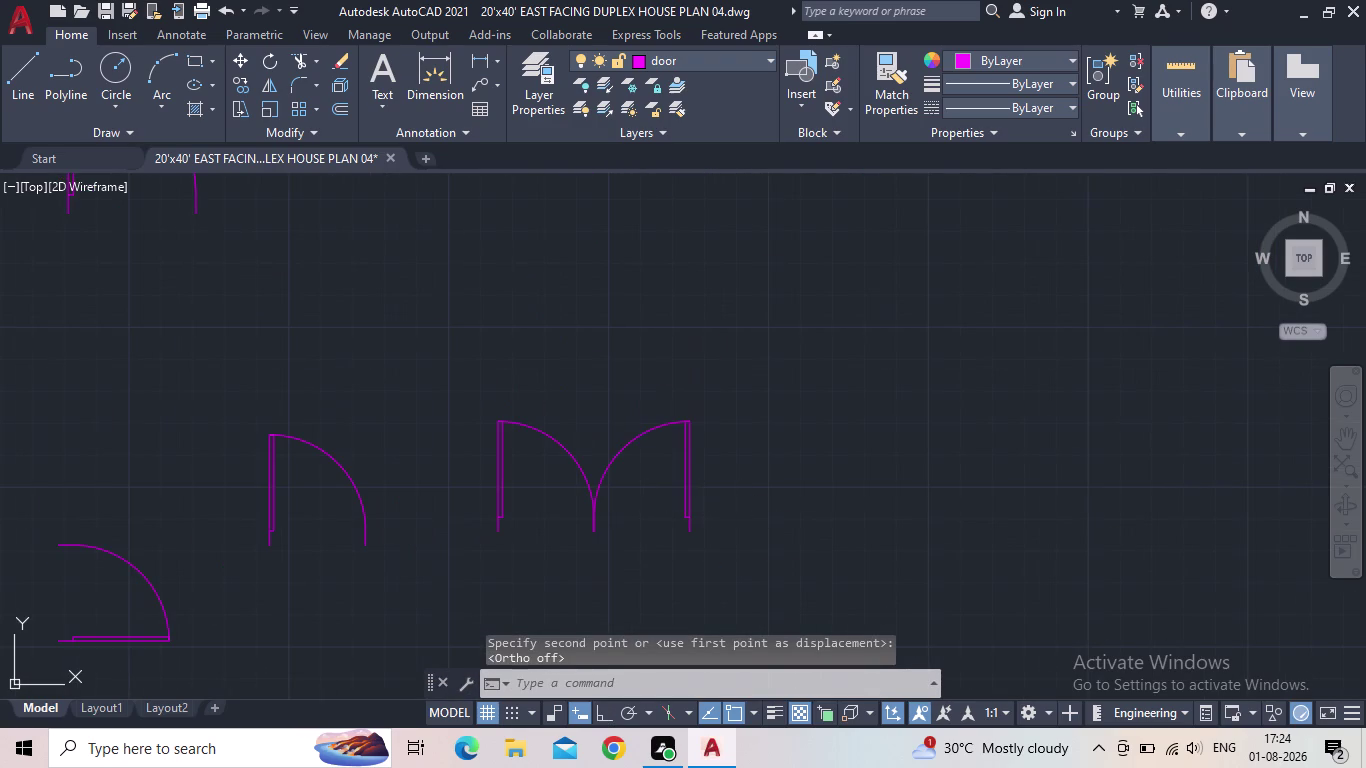
Copy the double door from its bottom midpoint into the opening below the staircase.
click(437, 464)
scroll(up, 3)
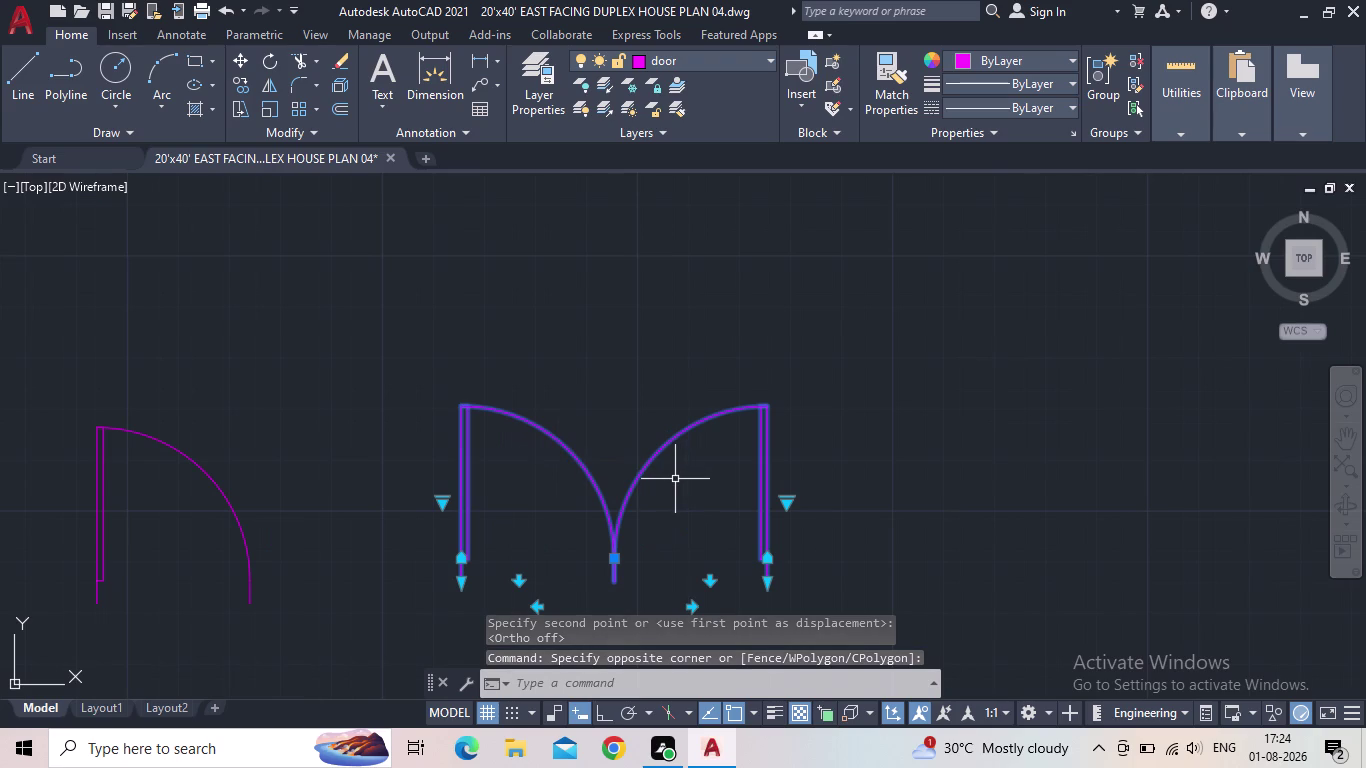
text(CO)
key(Return)
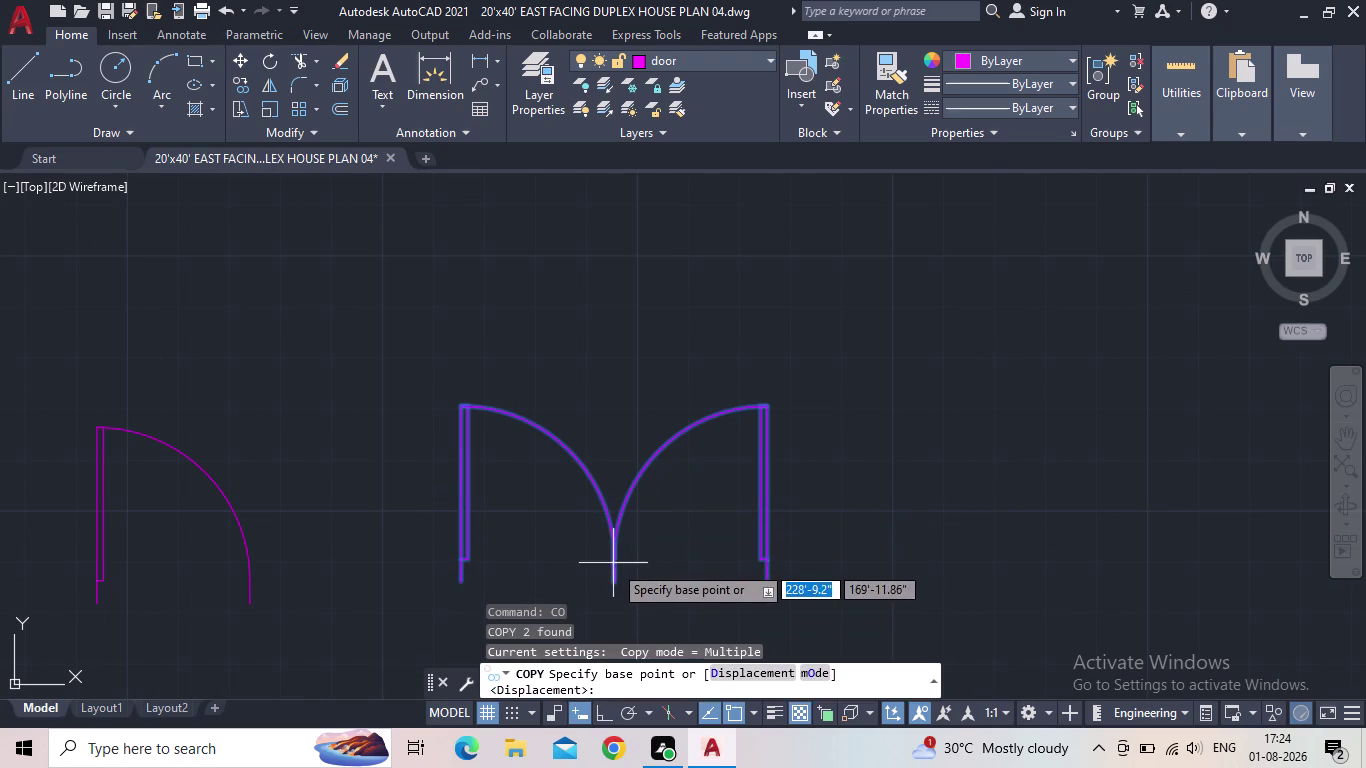
click(458, 585)
scroll(up, 3)
middle_drag(322, 475, 588, 460)
scroll(down, 3)
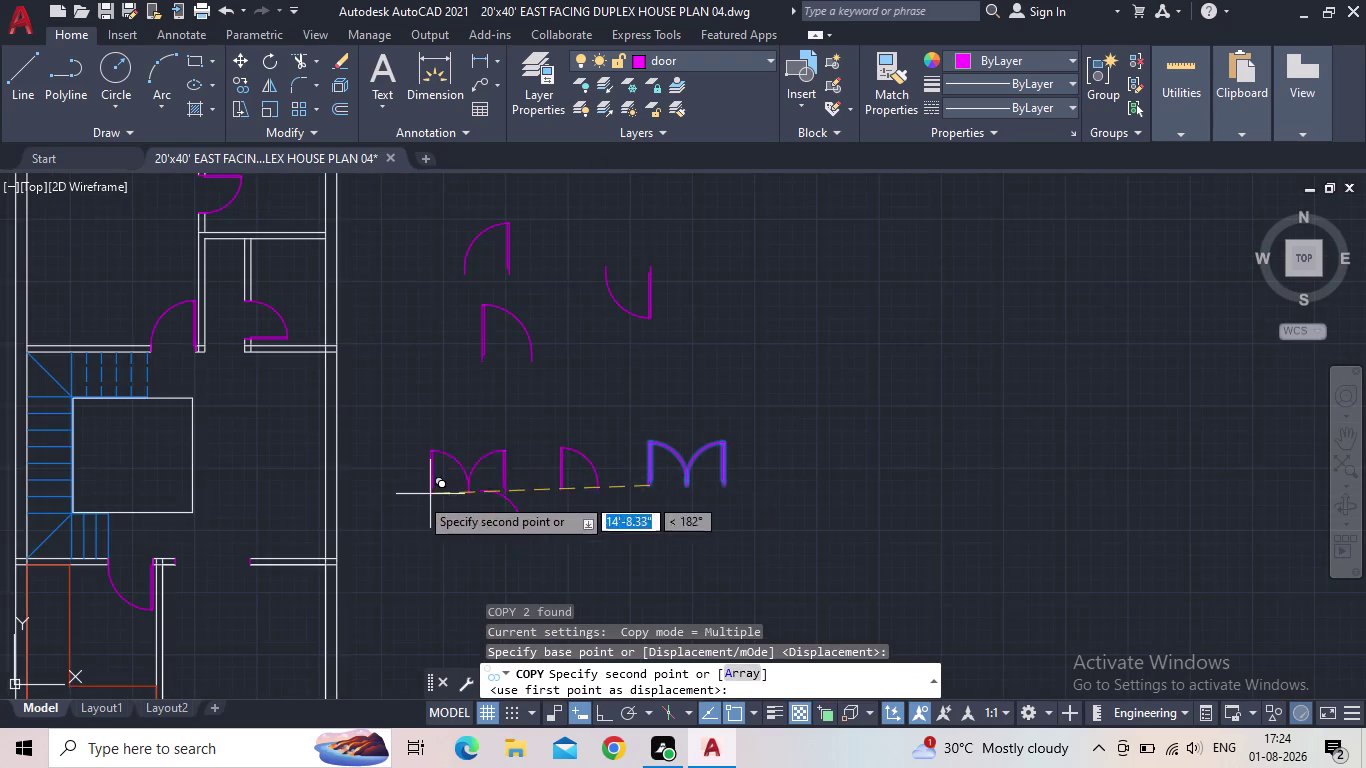
middle_drag(388, 505, 762, 416)
middle_click(763, 413)
scroll(up, 3)
scroll(up, 3)
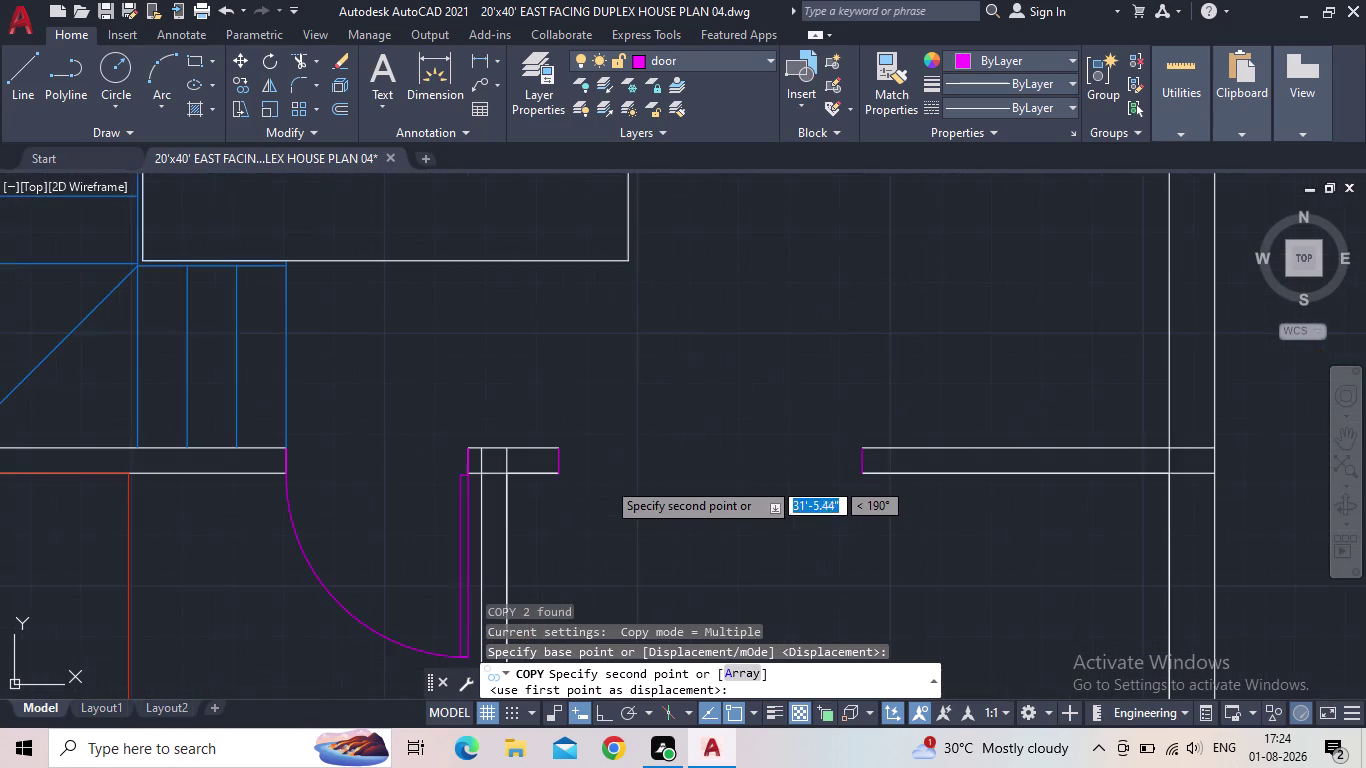
scroll(up, 3)
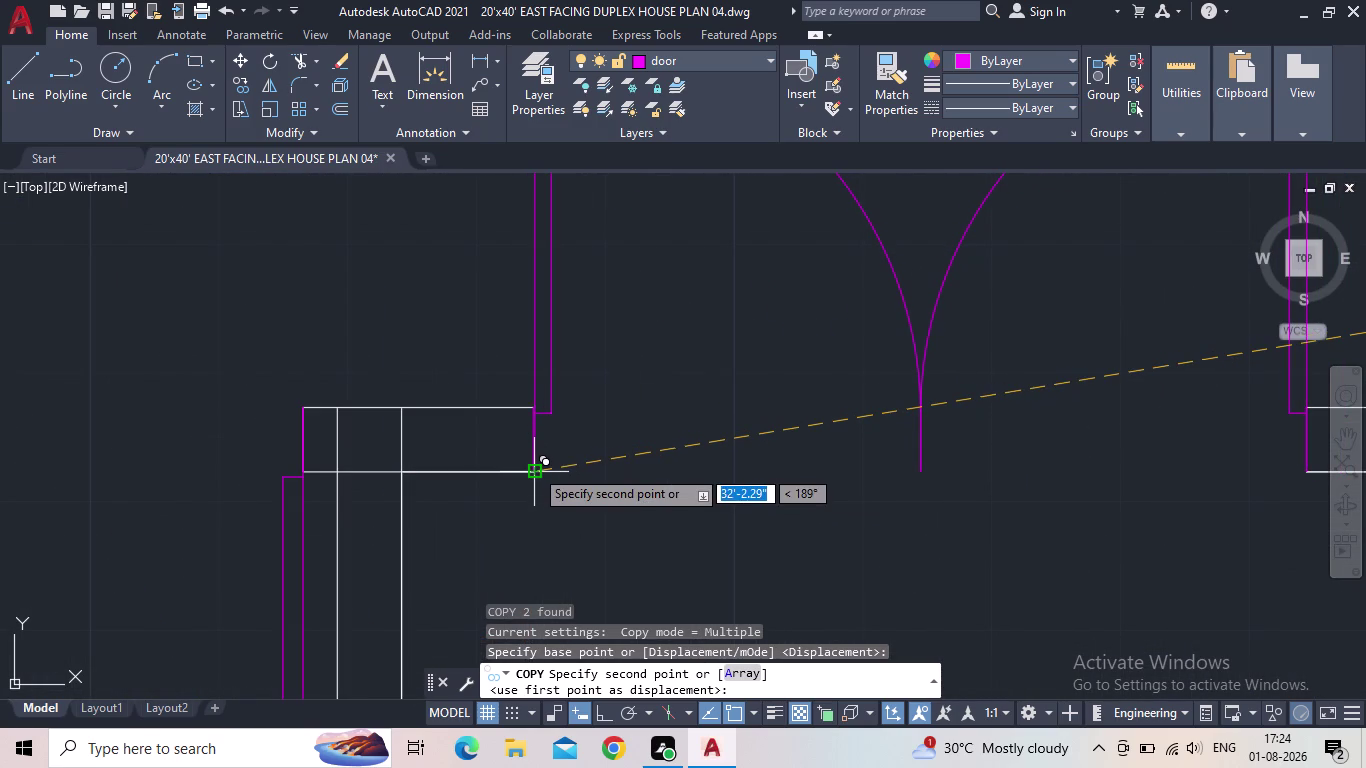
click(534, 468)
scroll(down, 3)
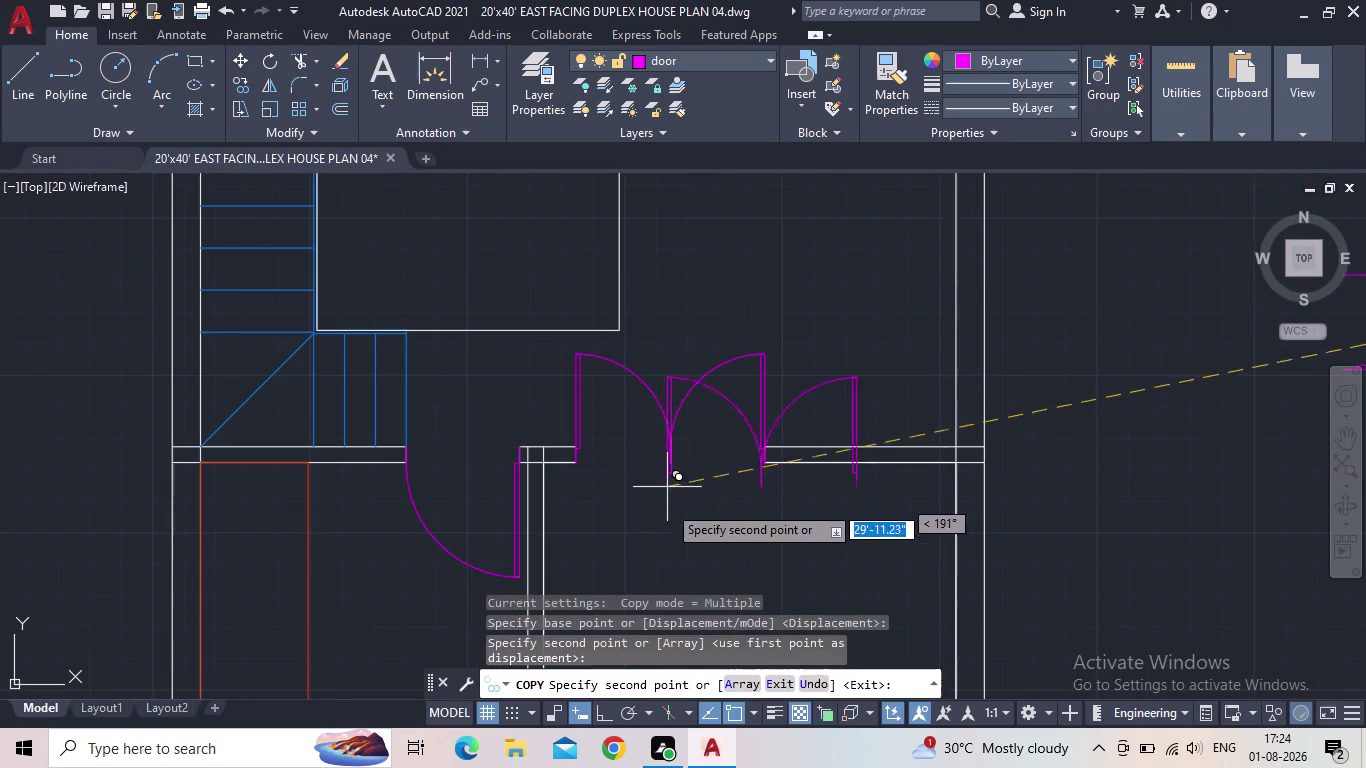
middle_drag(667, 535, 642, 534)
scroll(down, 3)
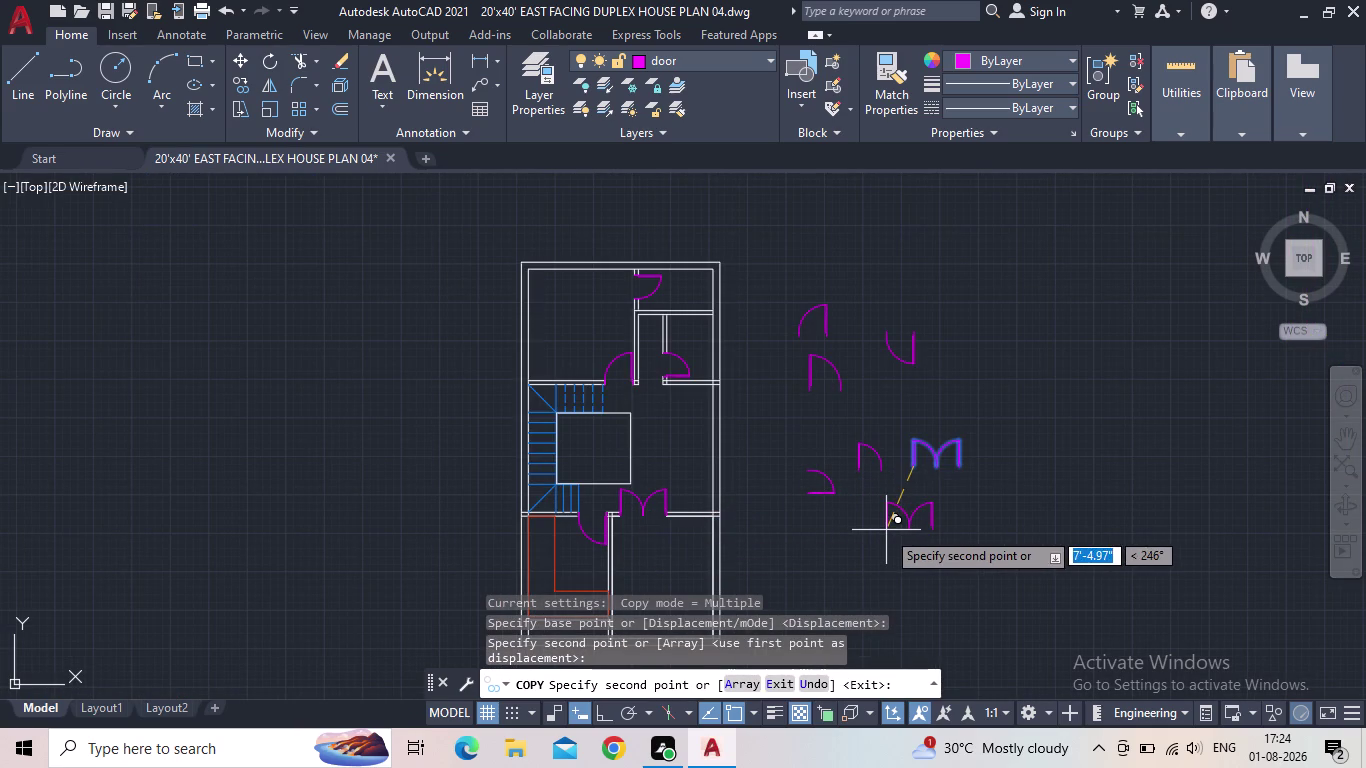
key(Escape)
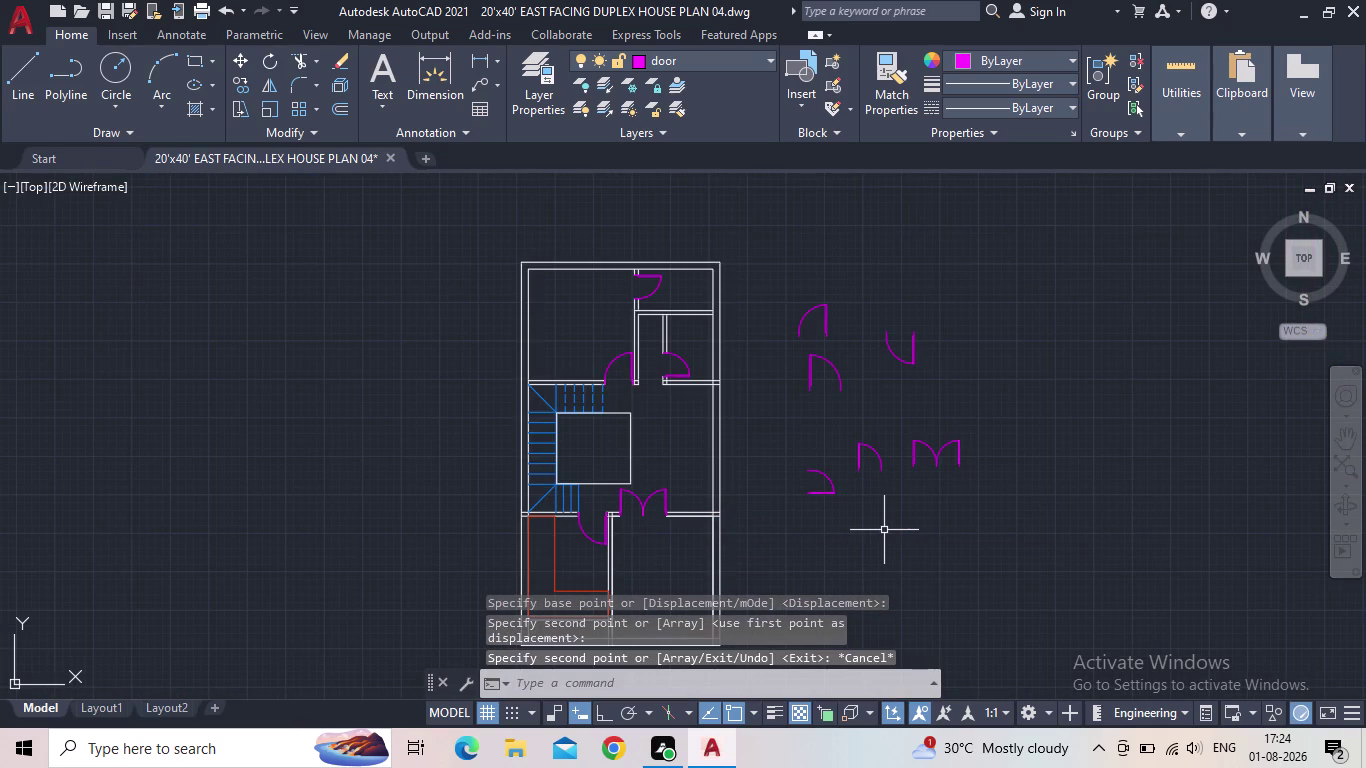
Window-select the spare doors beside the plan and delete them.
scroll(up, 3)
middle_drag(714, 557, 809, 412)
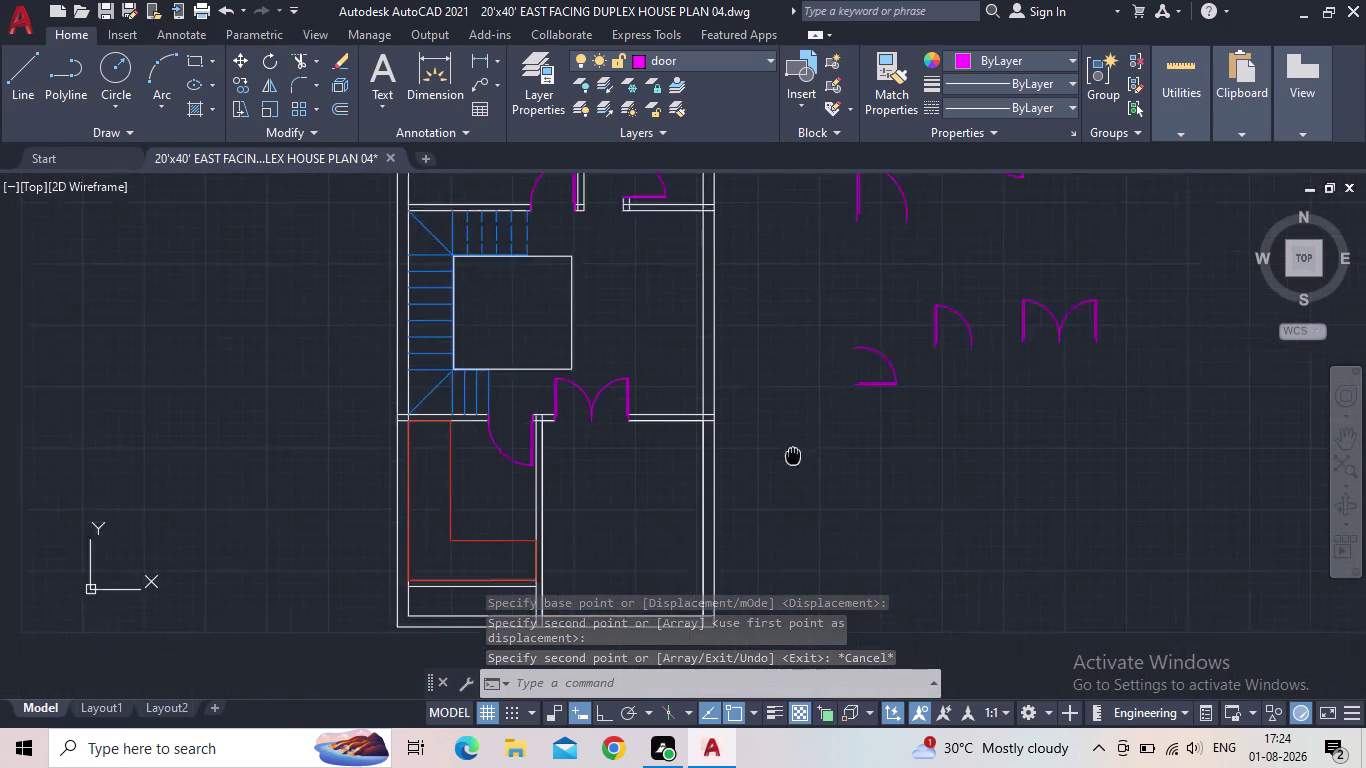
middle_drag(809, 412, 846, 326)
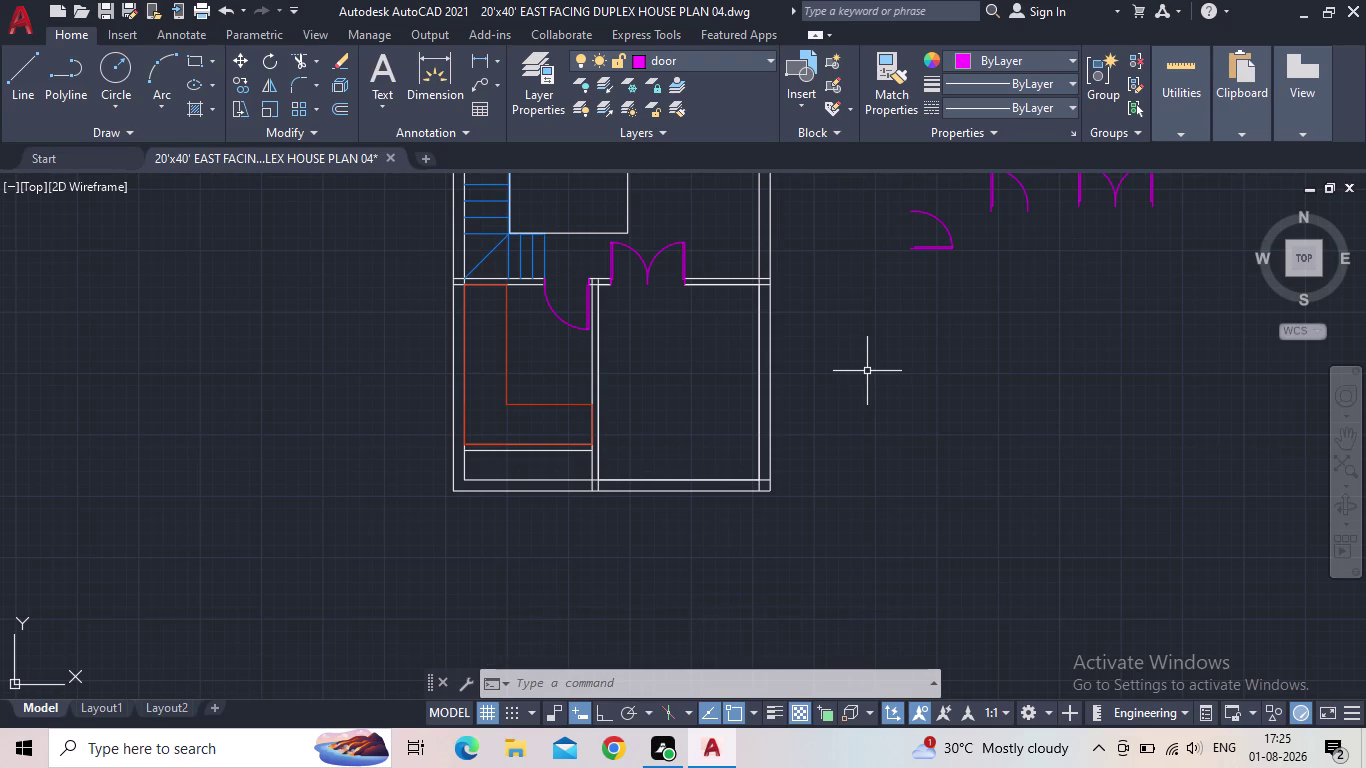
middle_drag(690, 312, 655, 461)
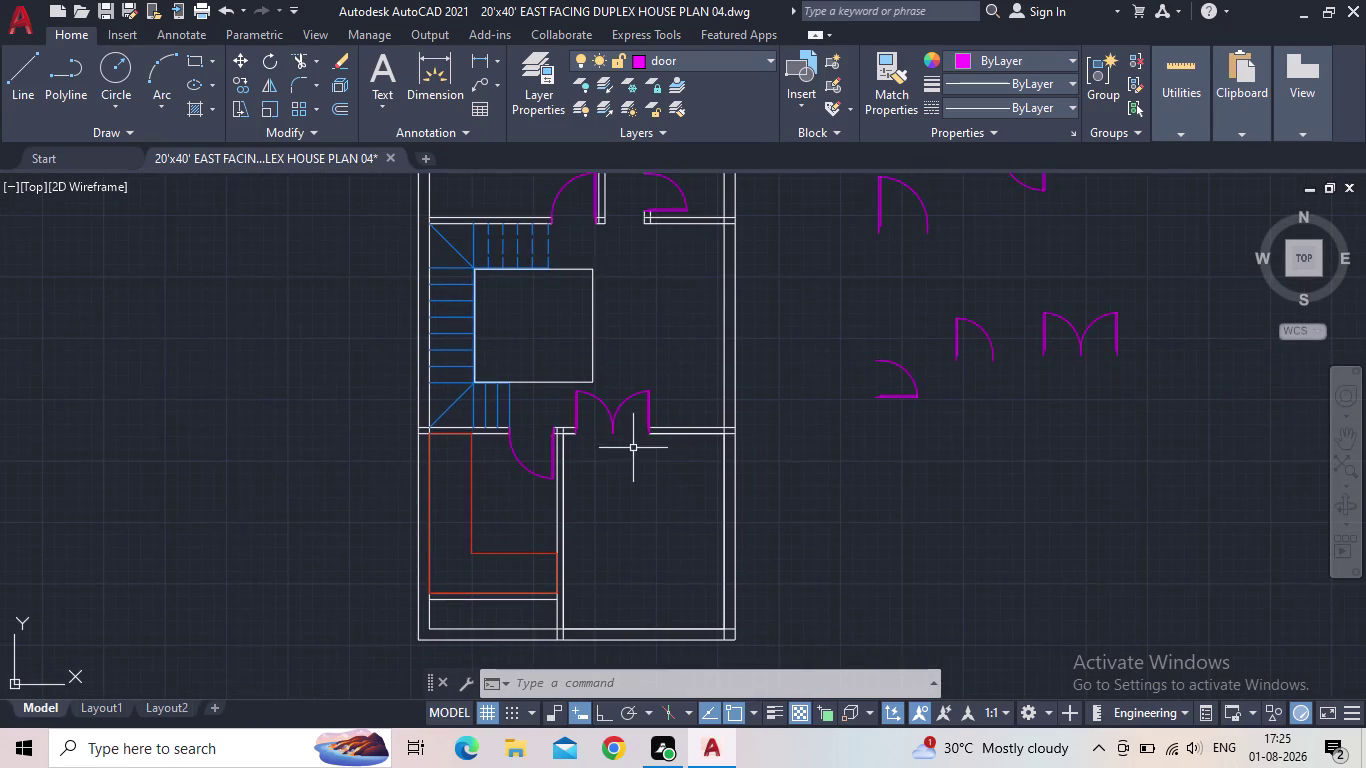
scroll(down, 3)
middle_drag(620, 382, 613, 442)
drag(952, 527, 917, 507)
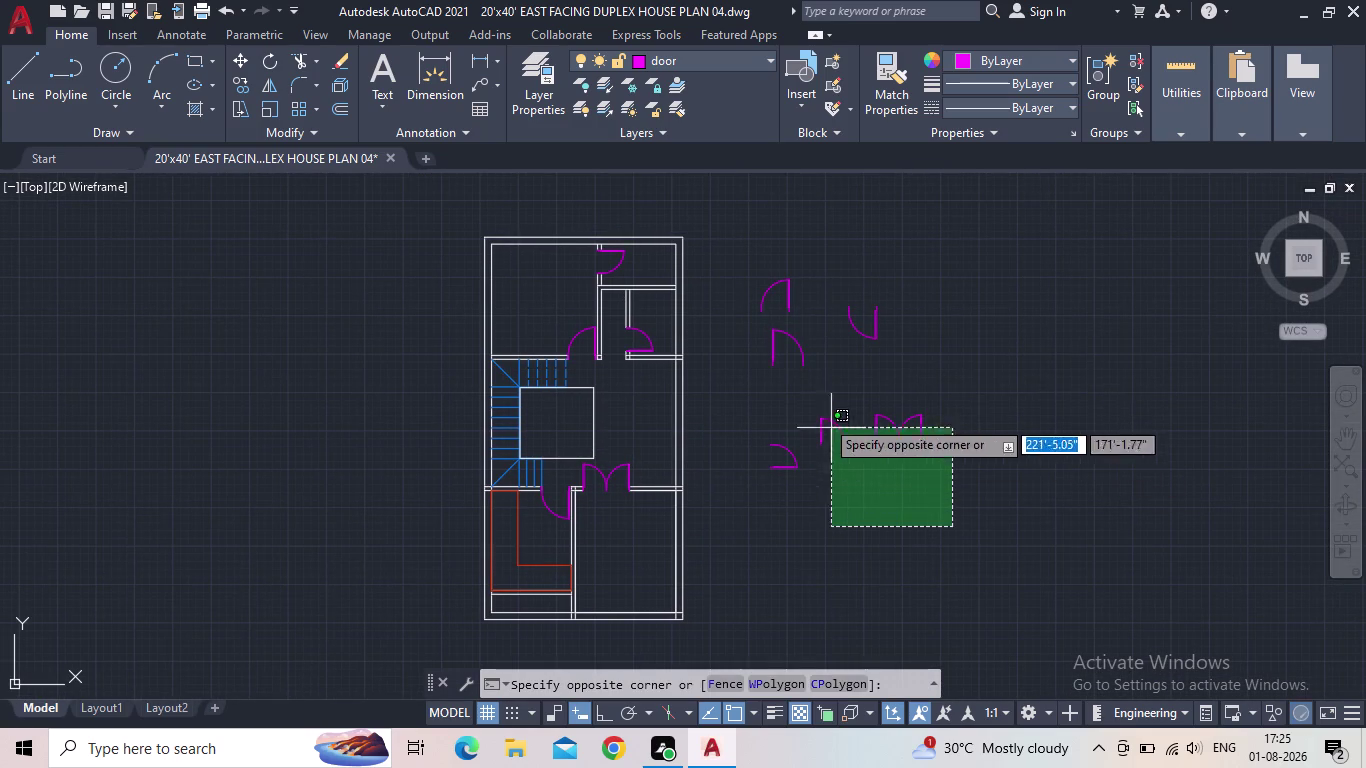
click(737, 258)
key(Delete)
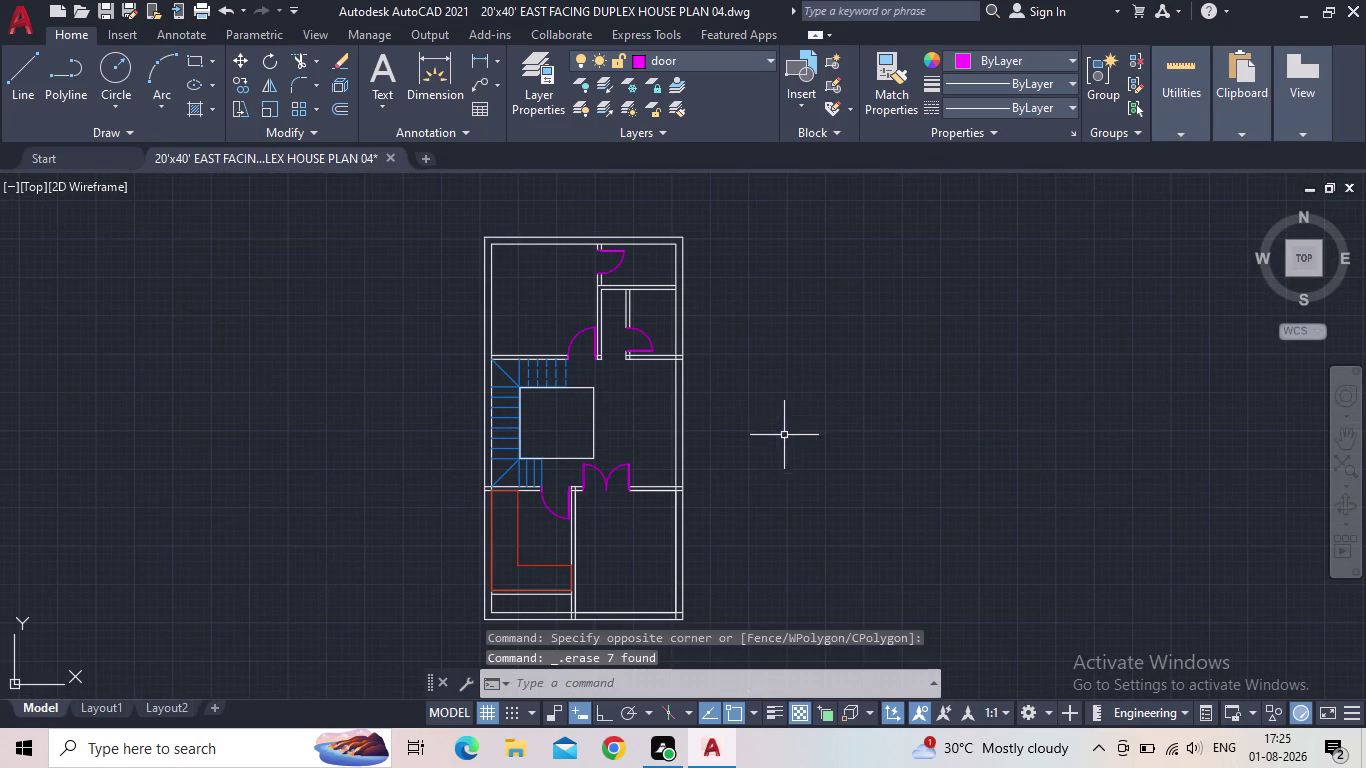
middle_drag(613, 398, 670, 412)
Begin a line at the opening's lower corner, then cancel it.
scroll(up, 3)
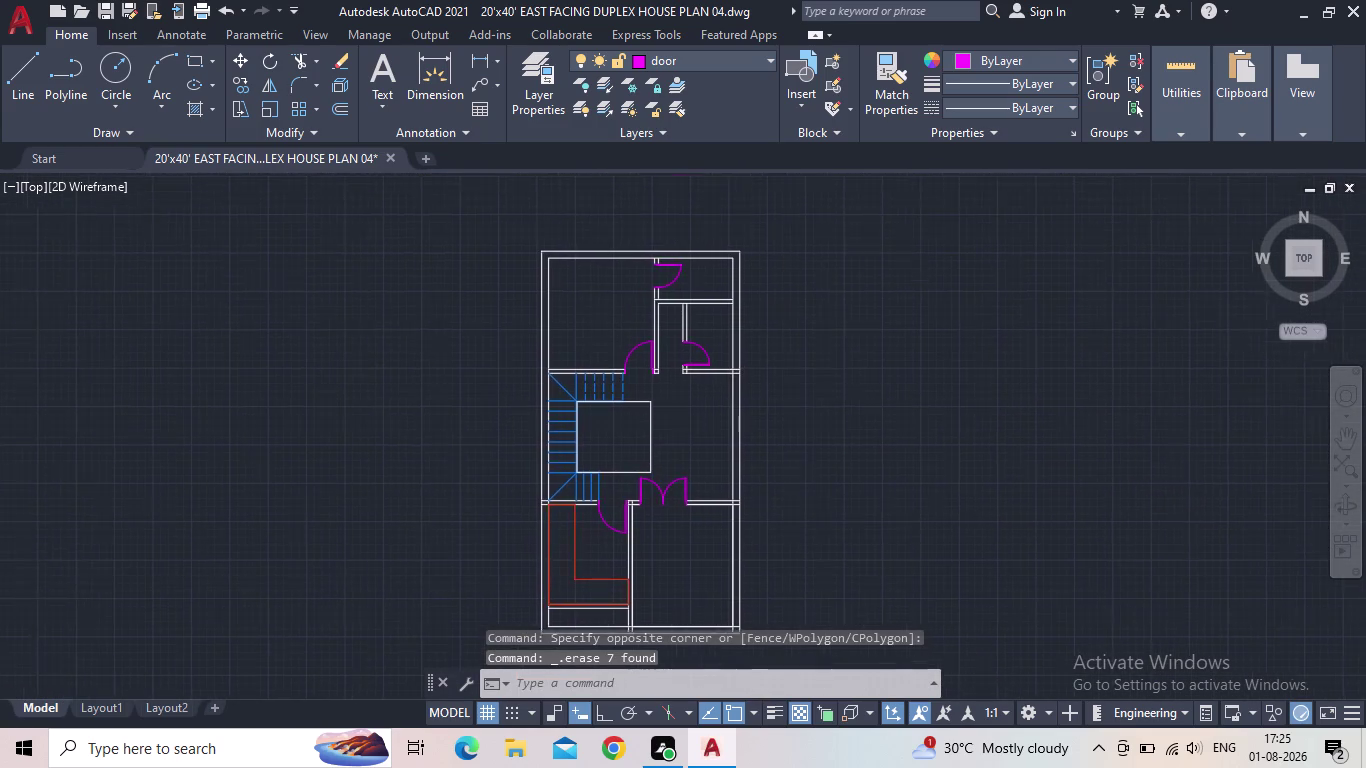
scroll(up, 3)
scroll(up, 3)
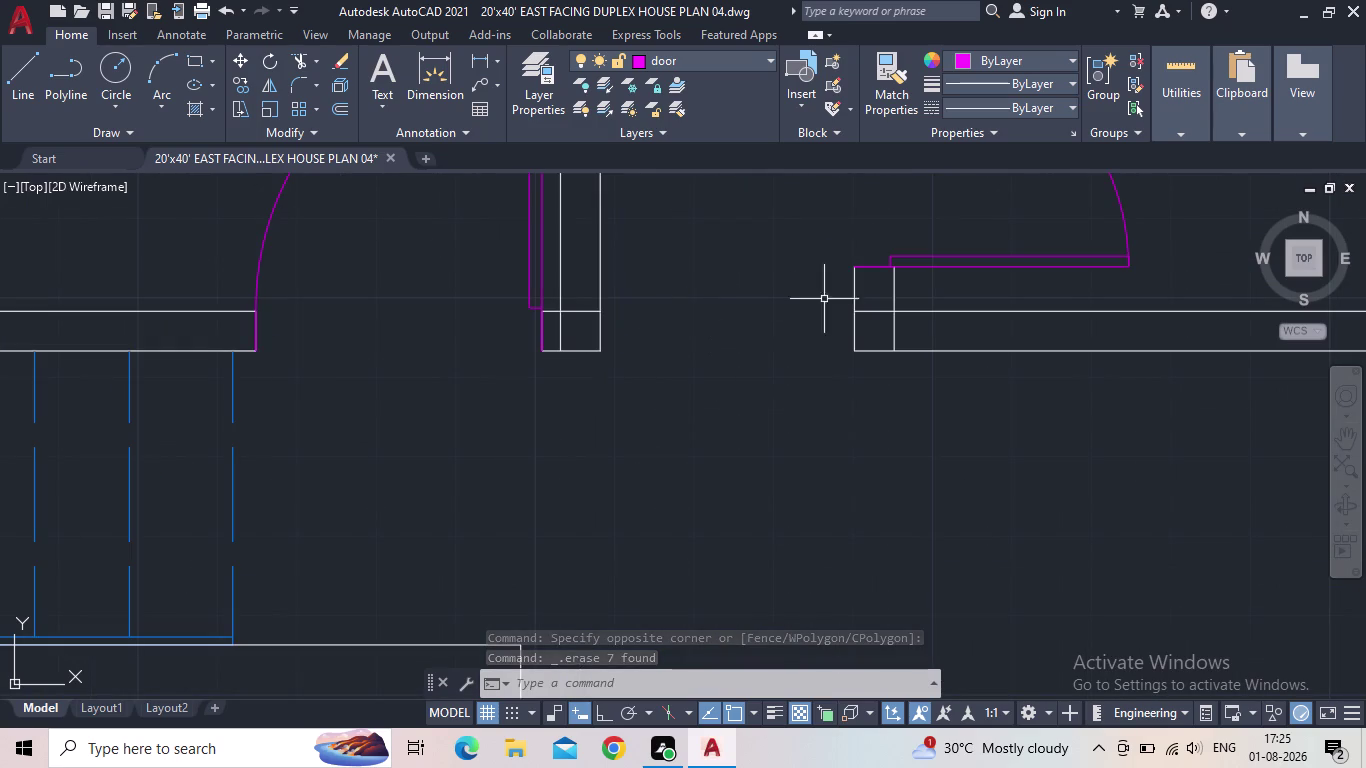
click(20, 69)
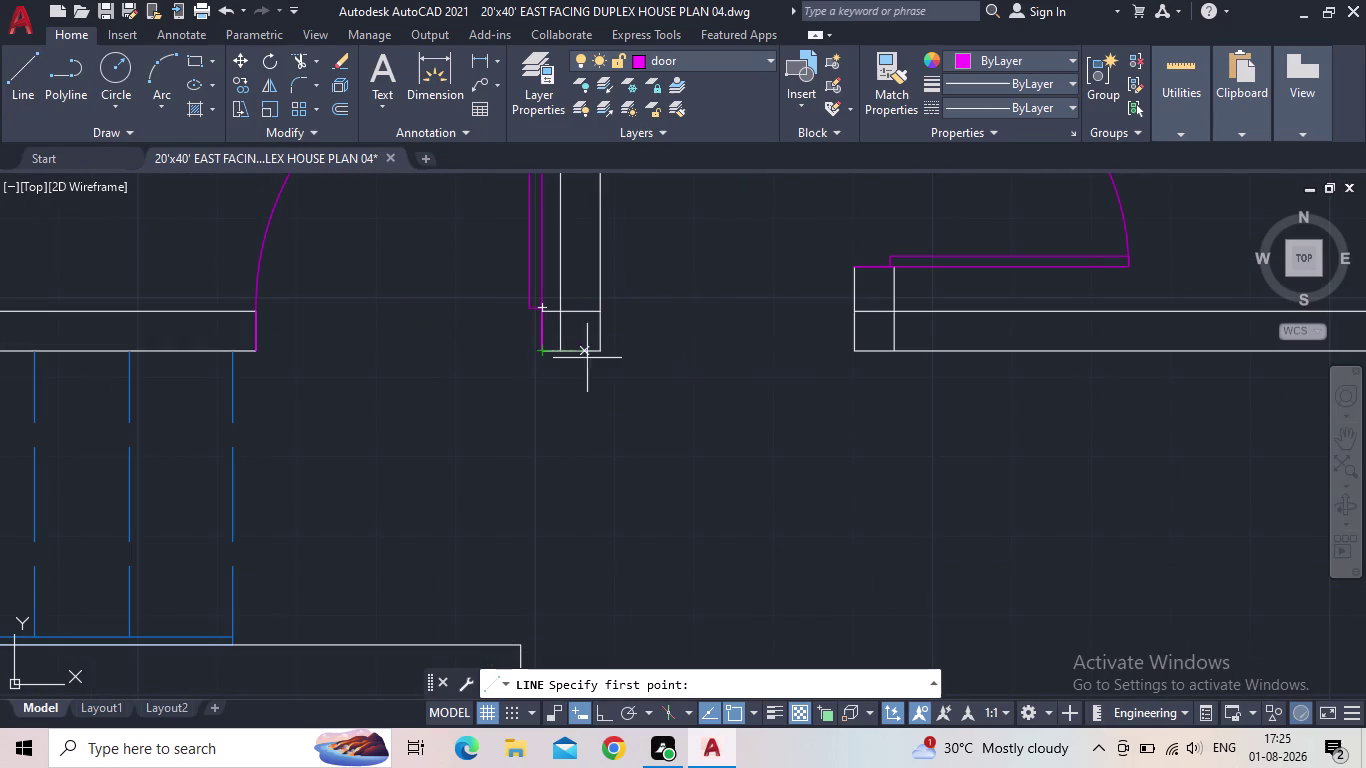
click(599, 348)
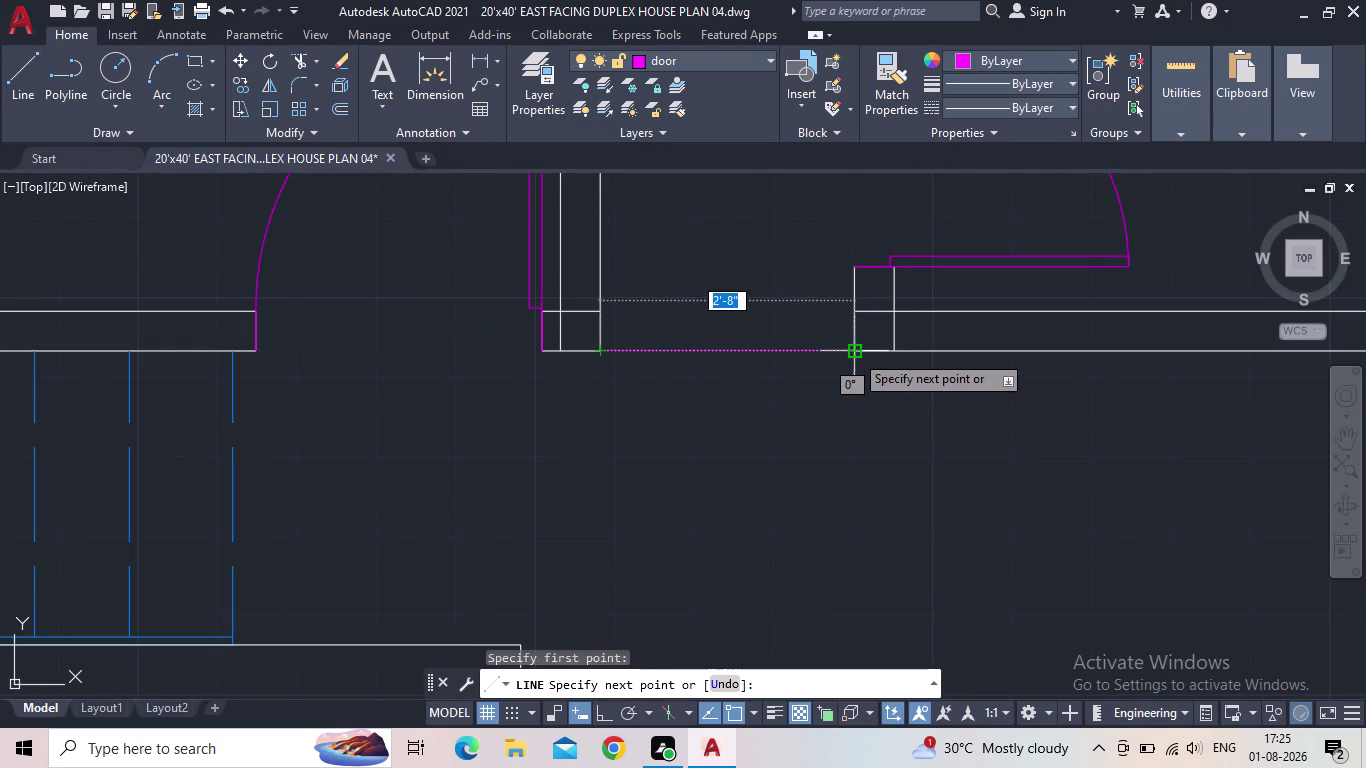
key(Escape)
Make floor the current layer in the Layer Properties palette.
click(523, 81)
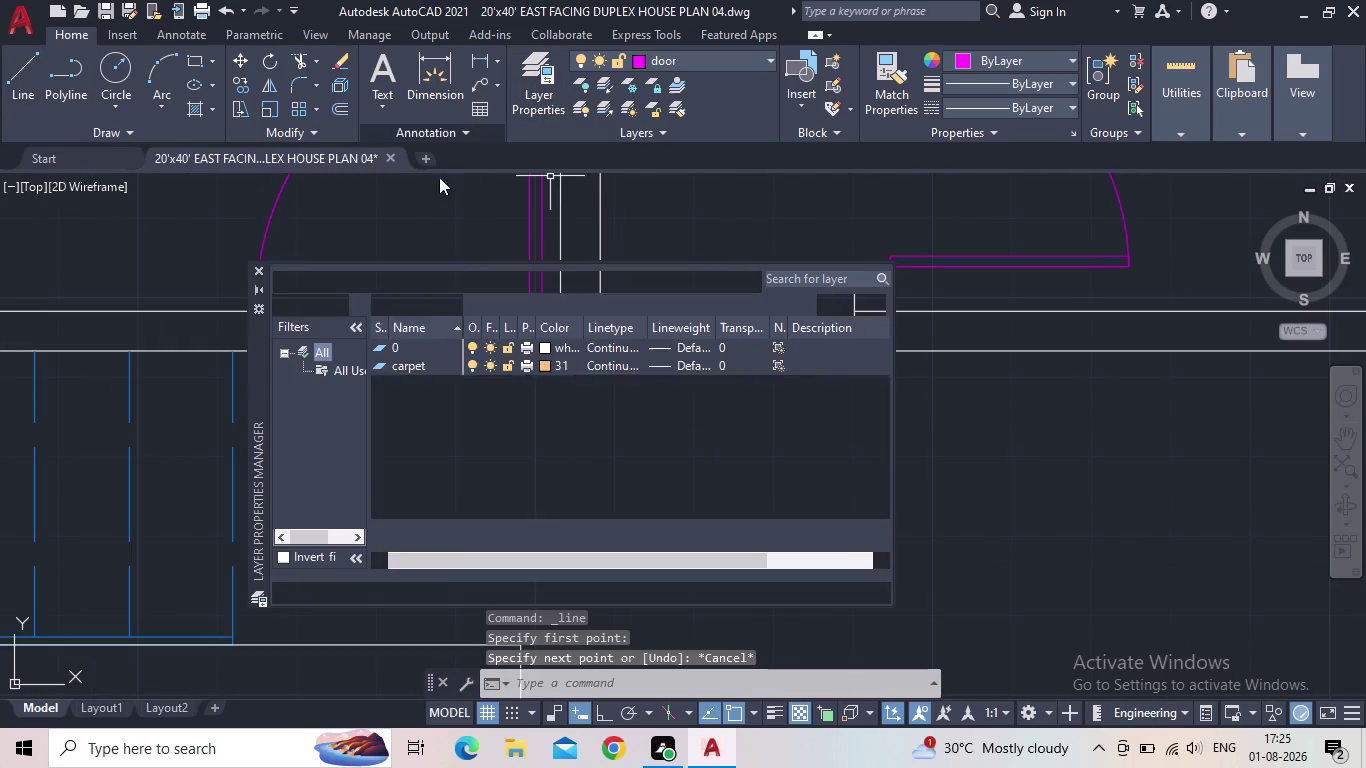
double_click(377, 442)
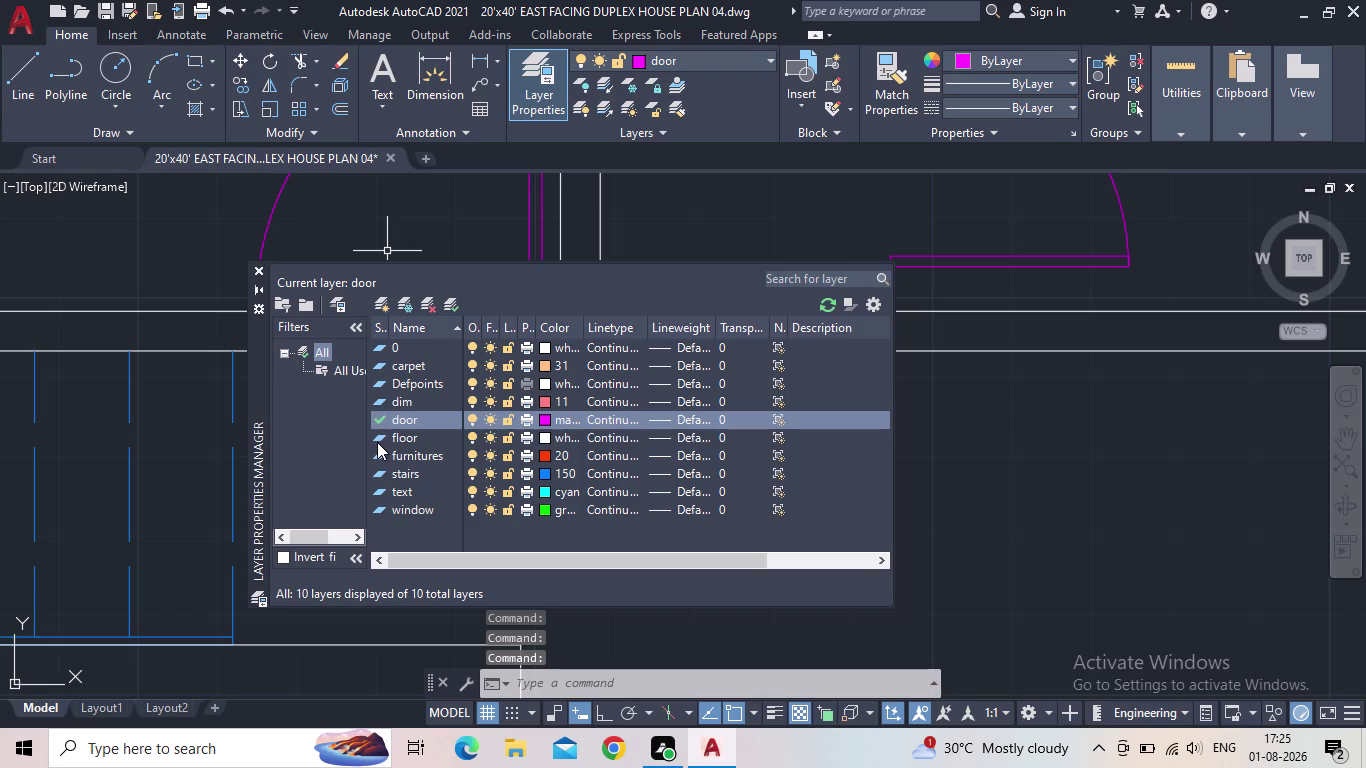
click(255, 268)
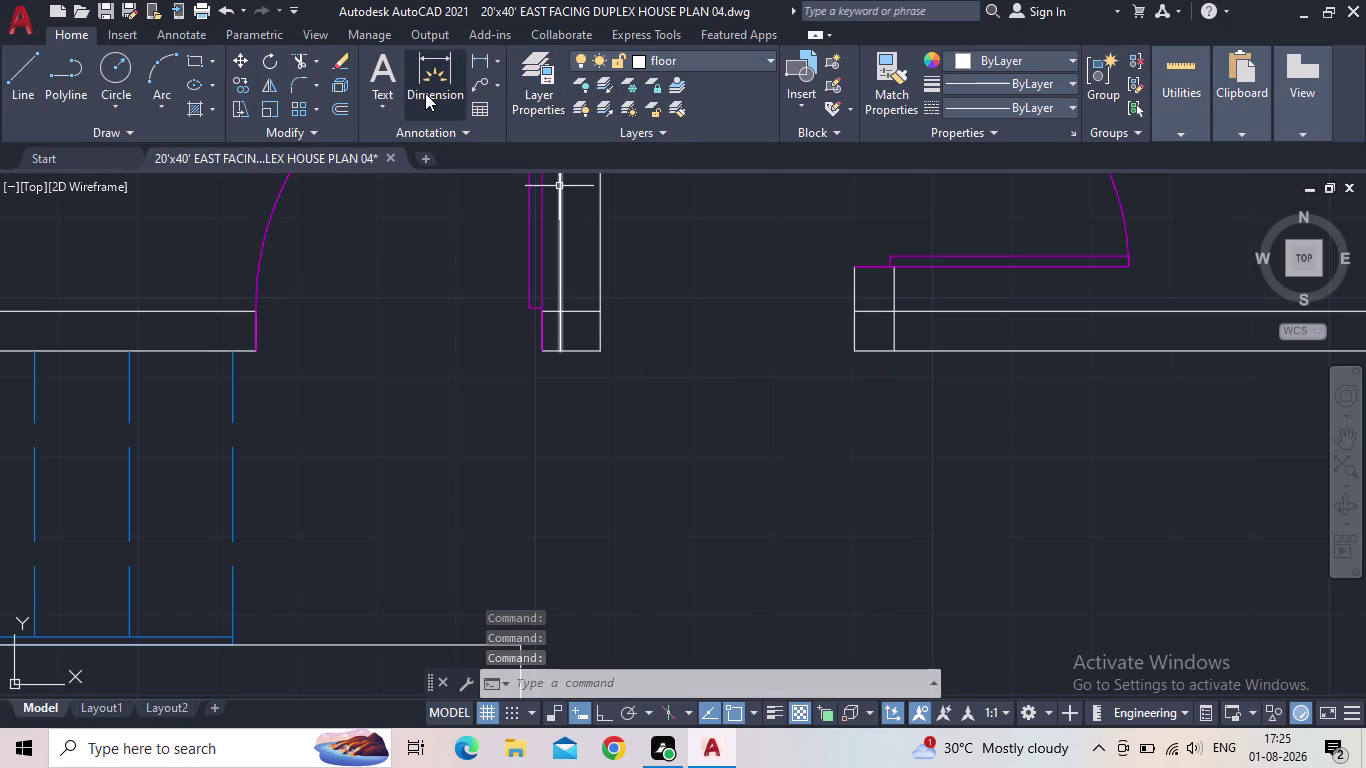
click(31, 80)
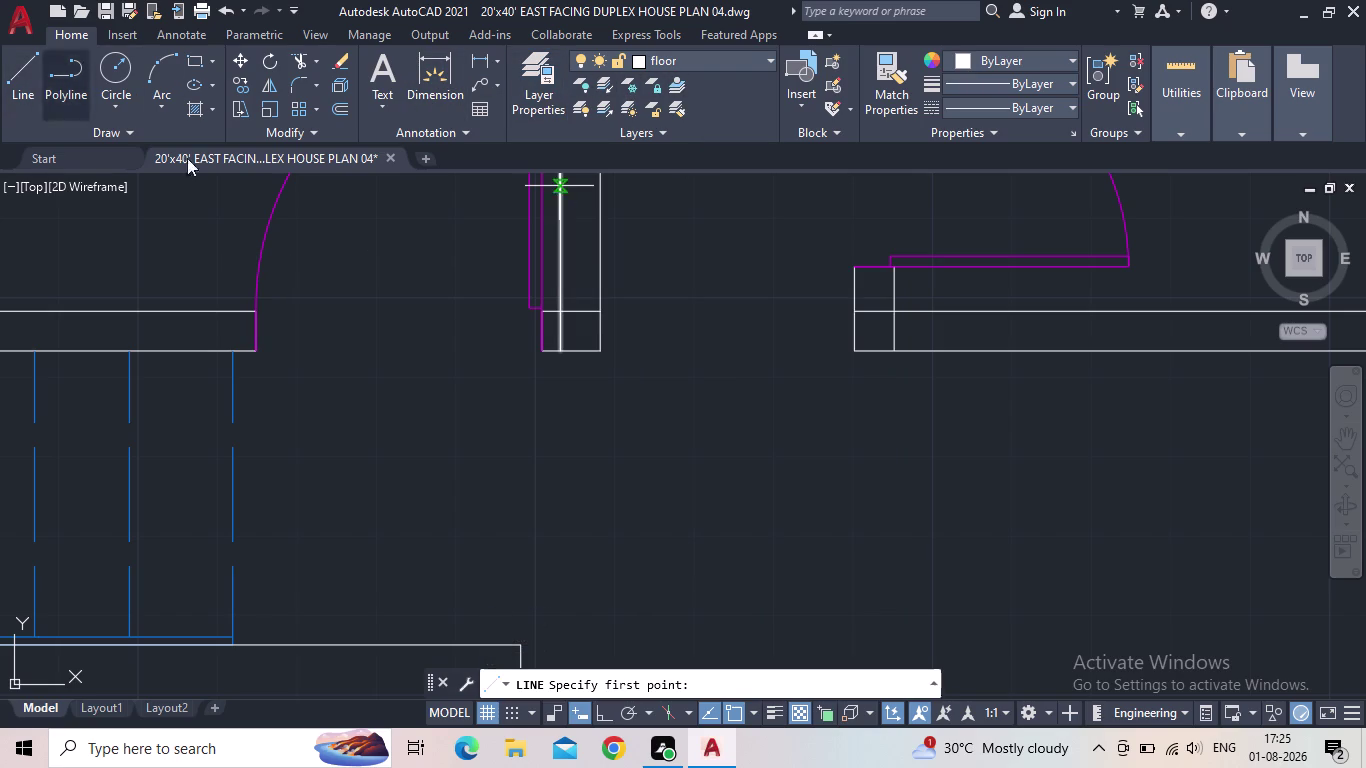
Draw two diagonal lines and a closing edge across the wall opening.
click(598, 349)
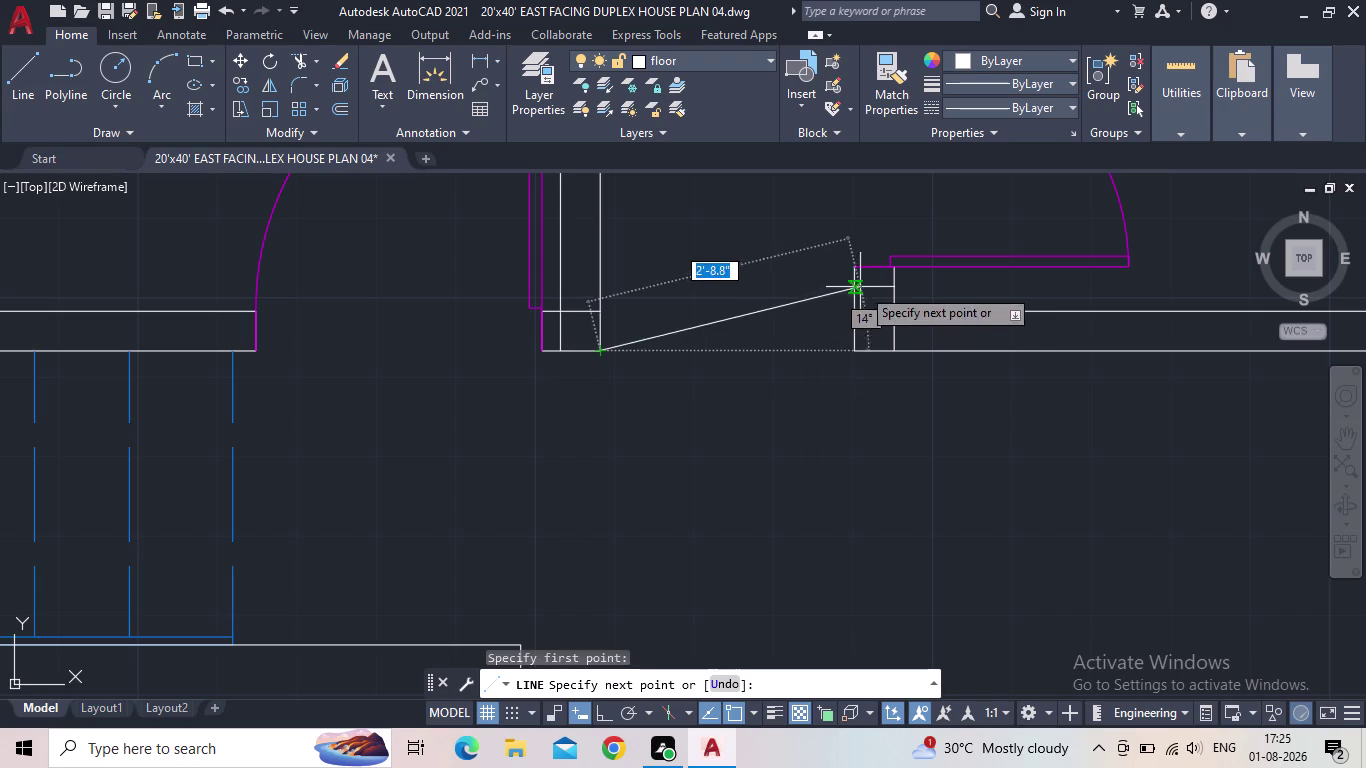
click(853, 317)
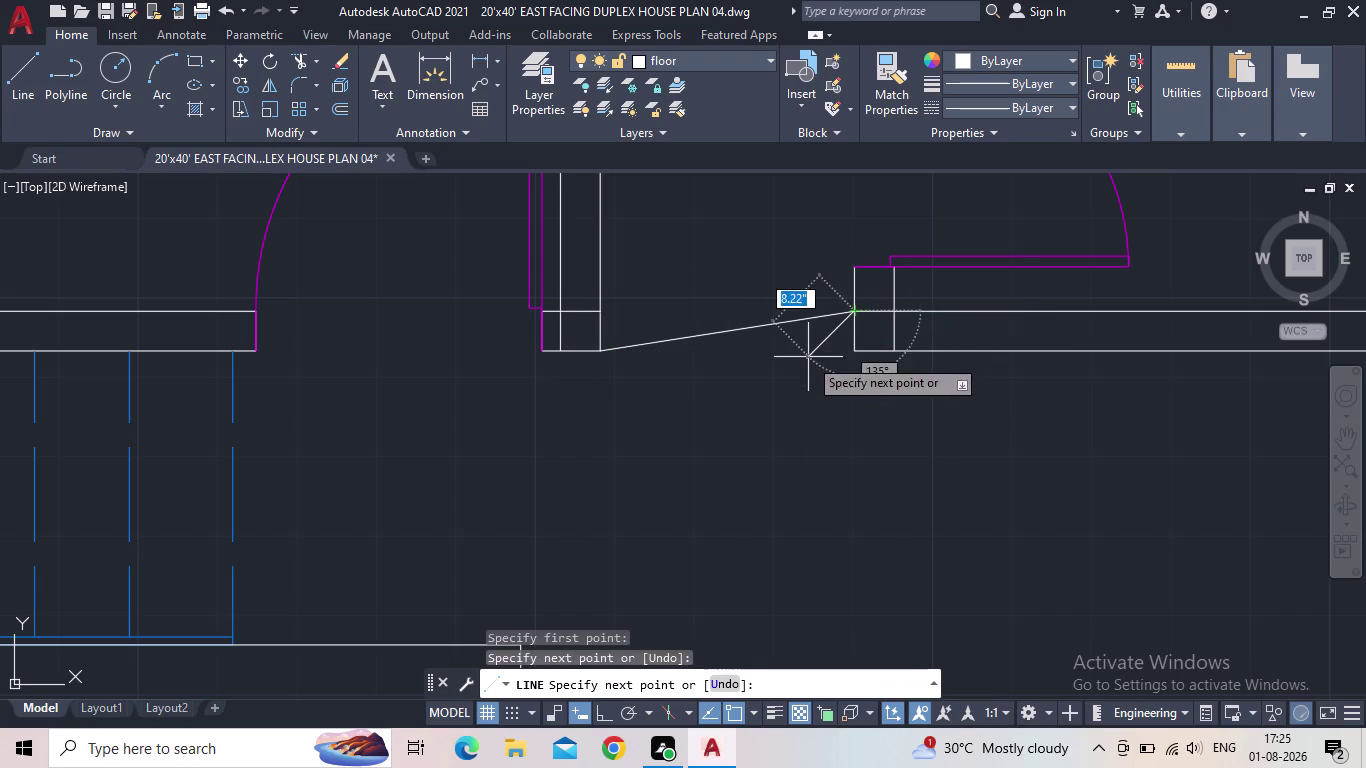
key(Escape)
key(space)
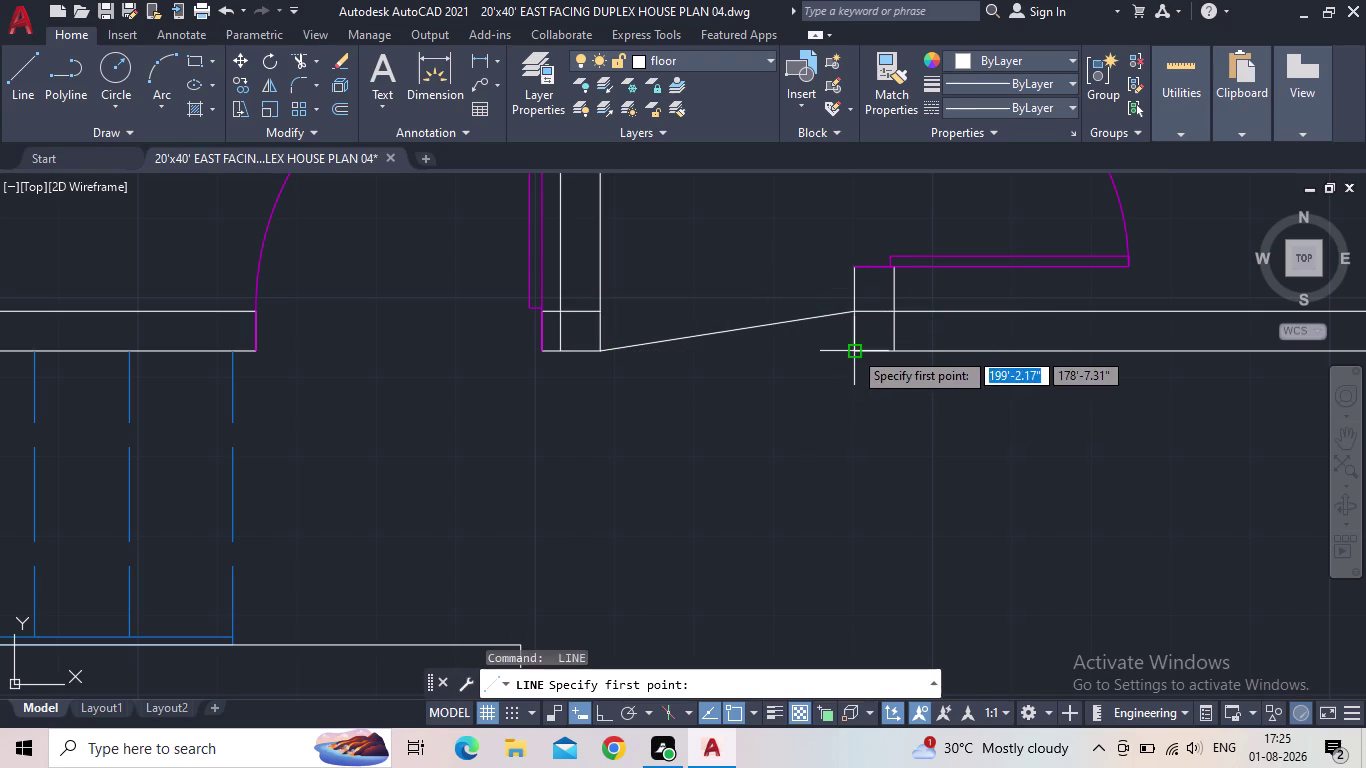
click(853, 350)
click(602, 313)
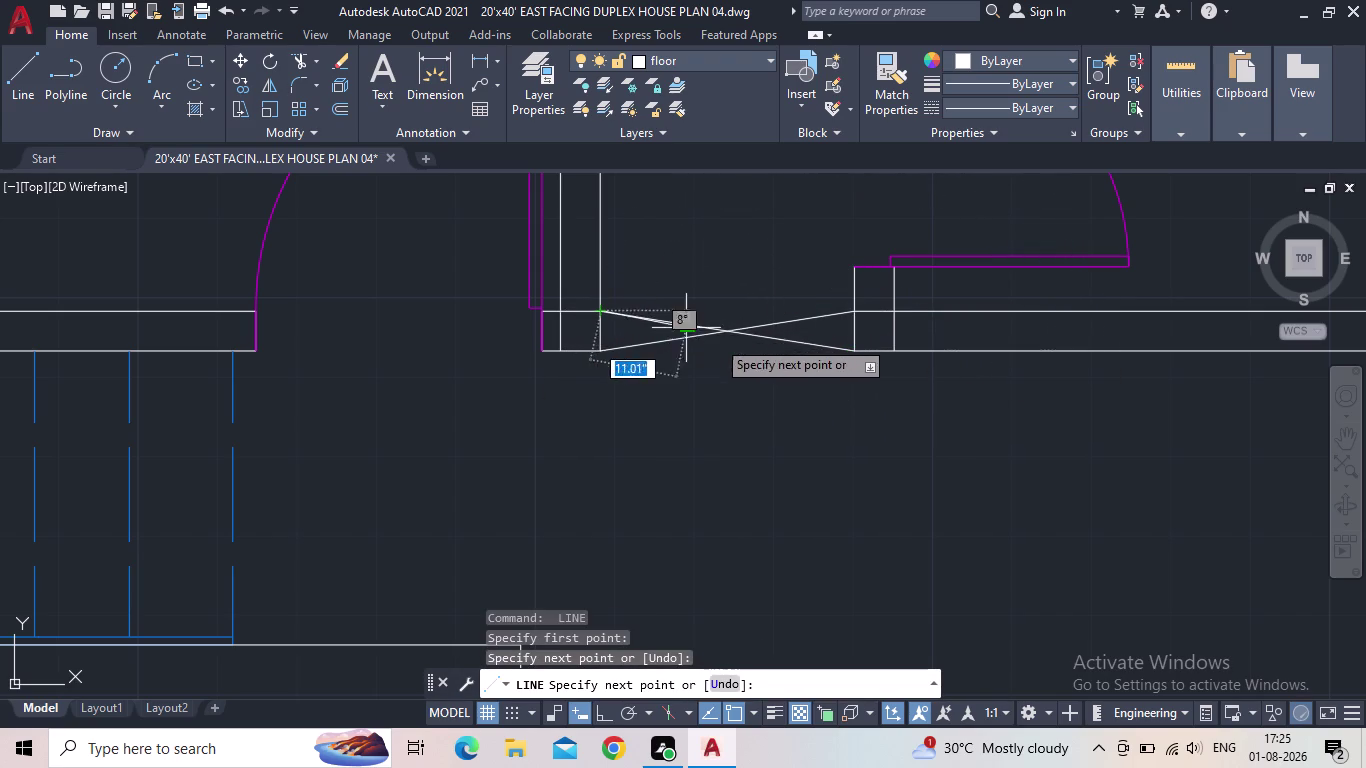
click(857, 313)
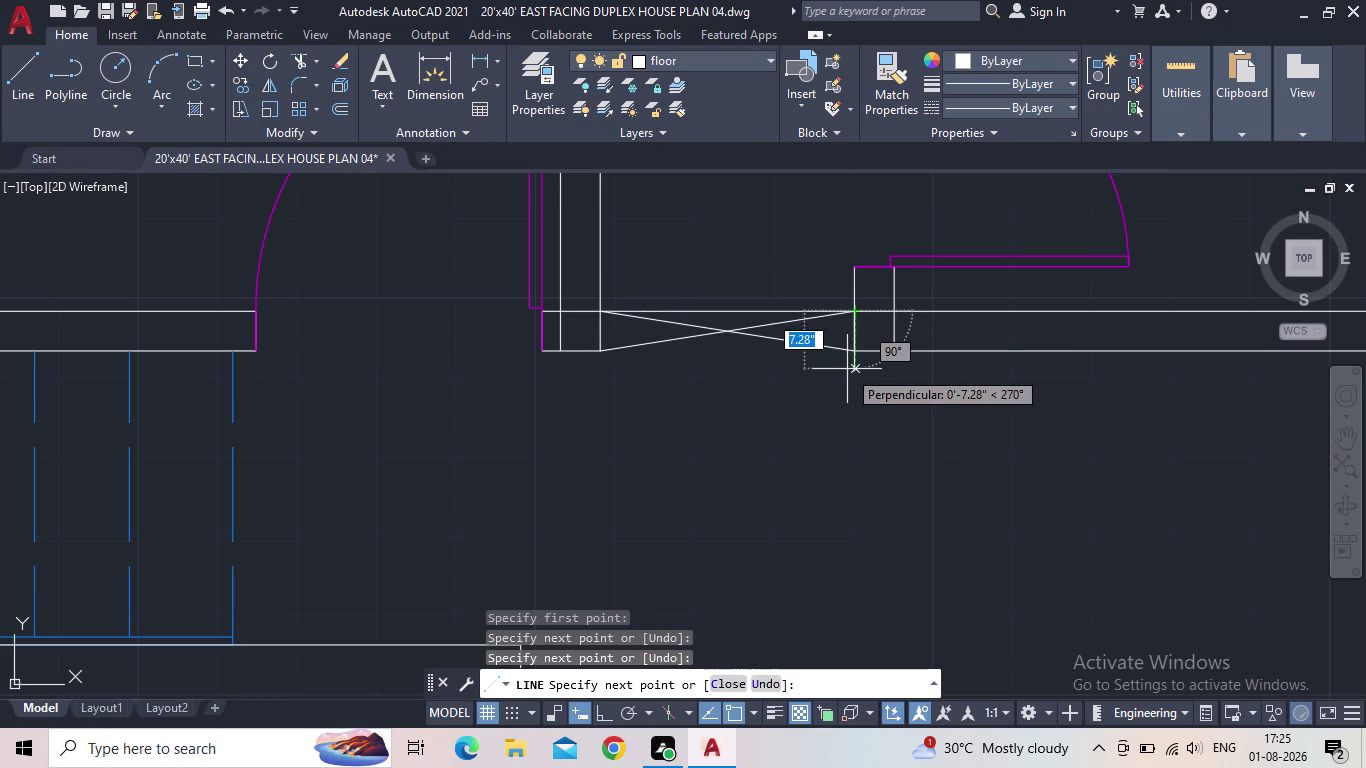
key(Escape)
key(space)
click(855, 354)
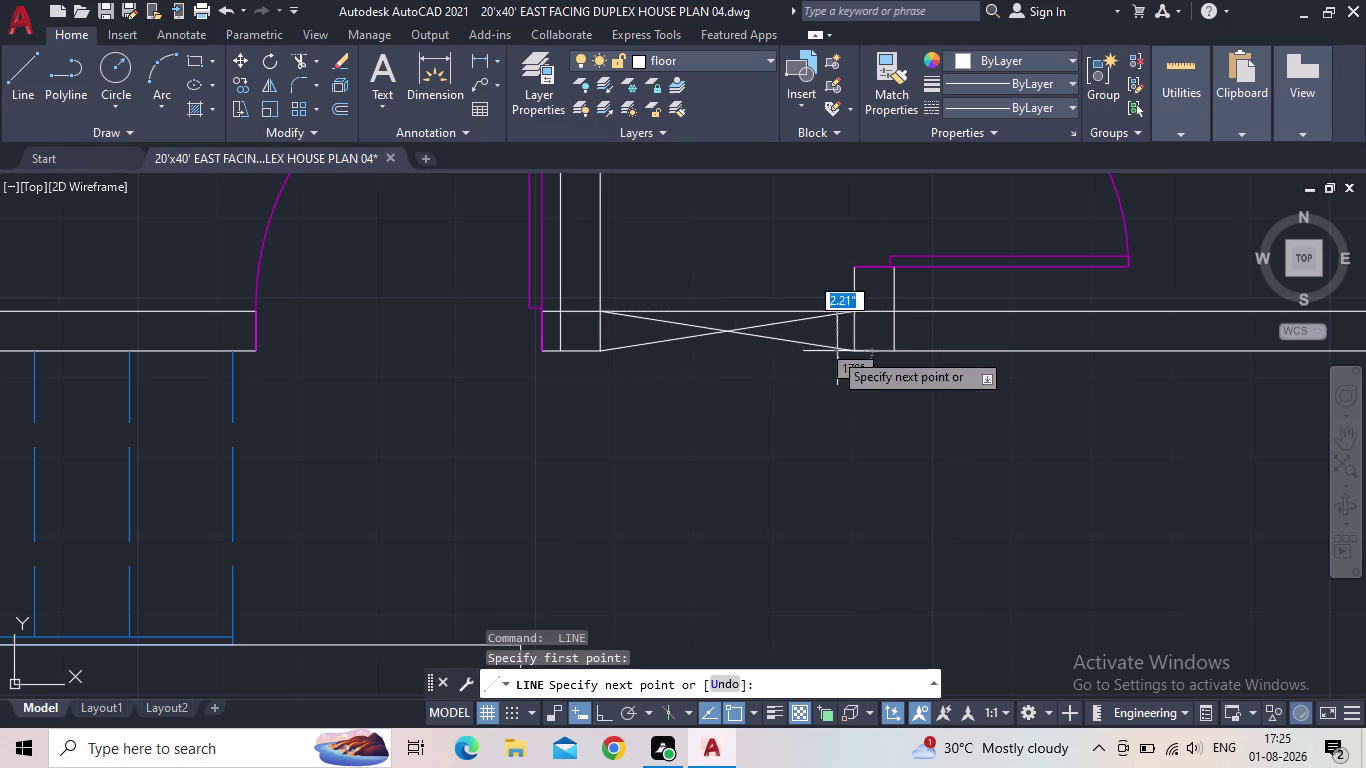
click(602, 348)
key(Escape)
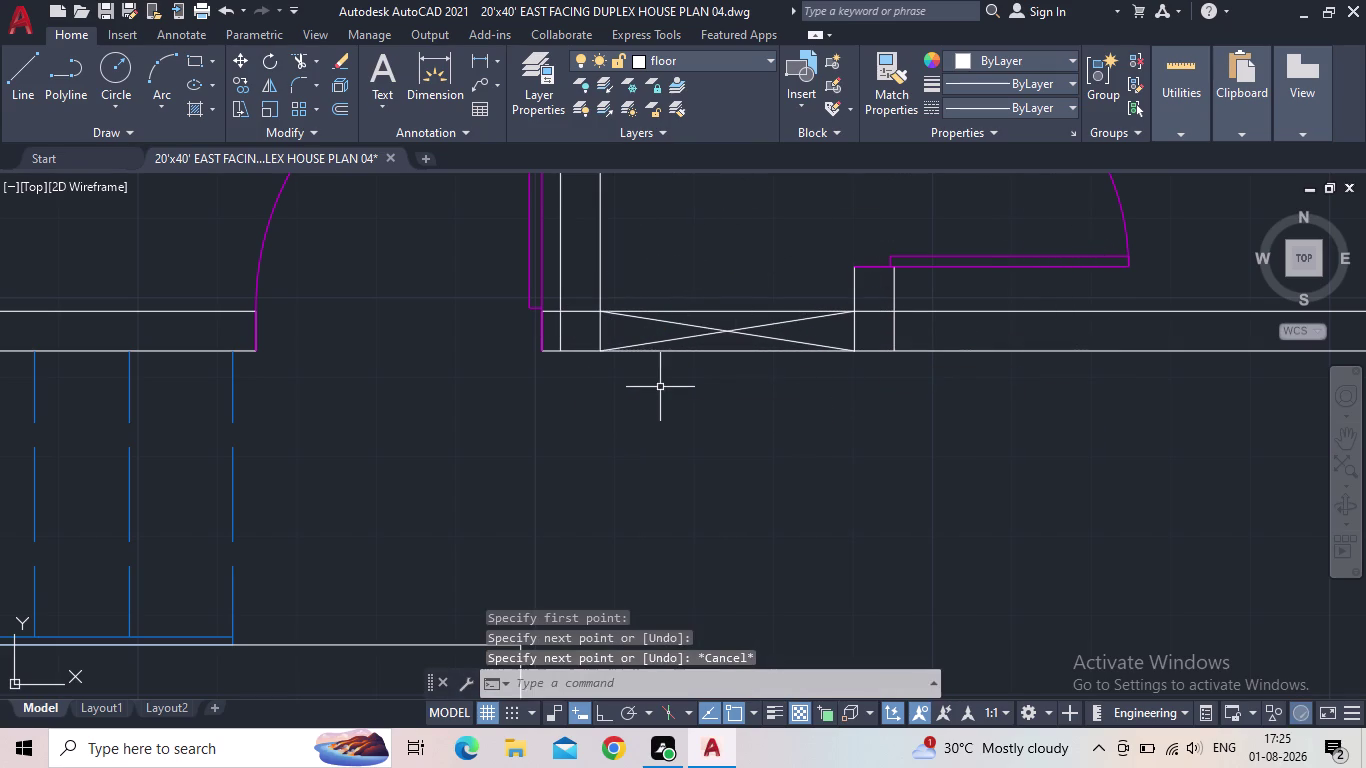
Save the drawing and box-select the crossed lines in the upper opening.
scroll(down, 3)
middle_click(744, 411)
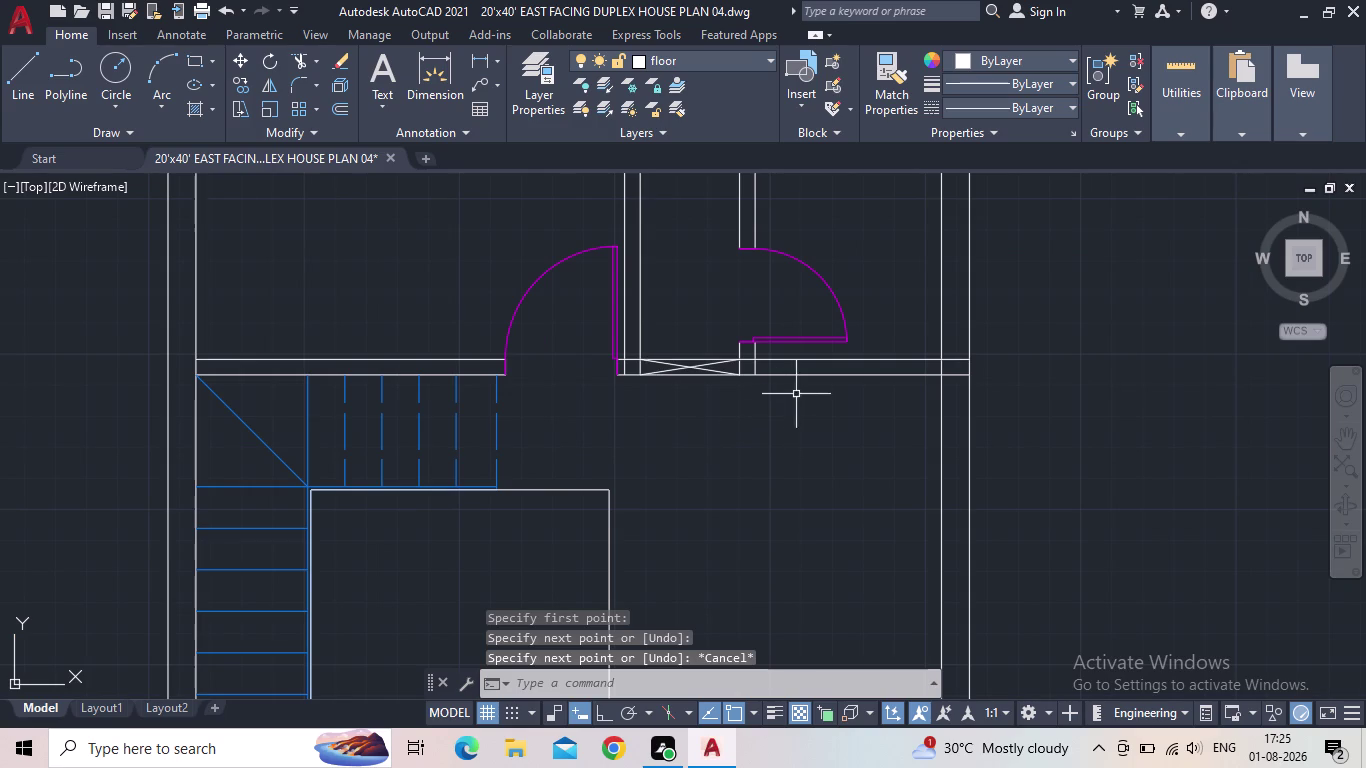
scroll(down, 3)
scroll(up, 3)
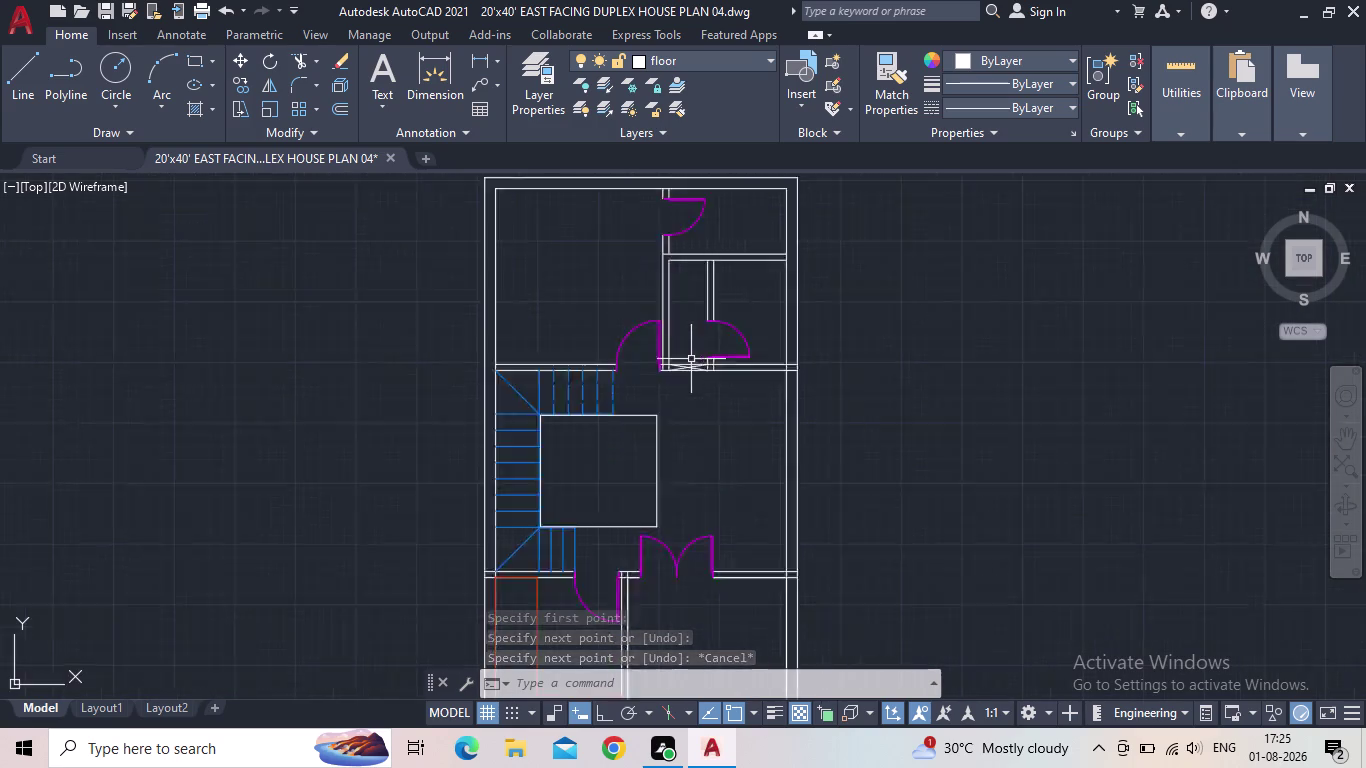
scroll(up, 3)
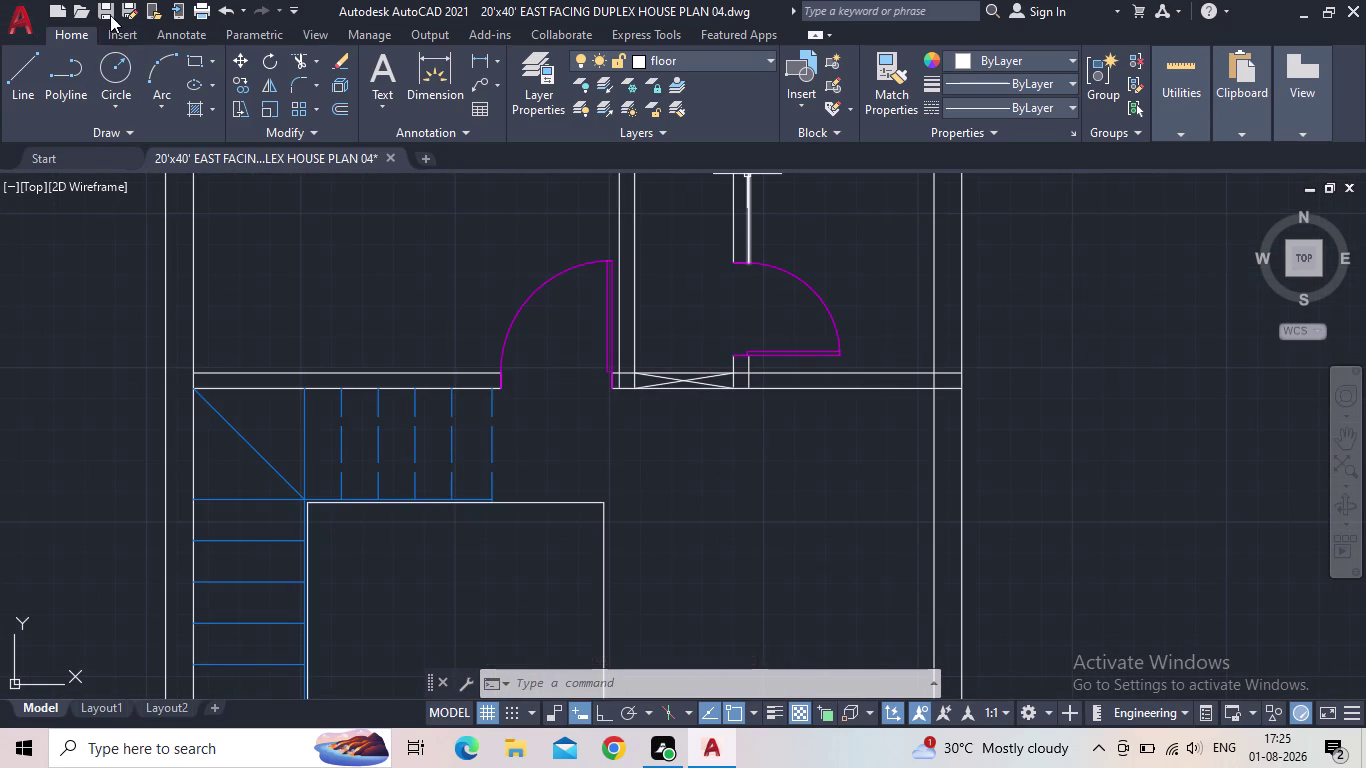
click(109, 15)
scroll(down, 3)
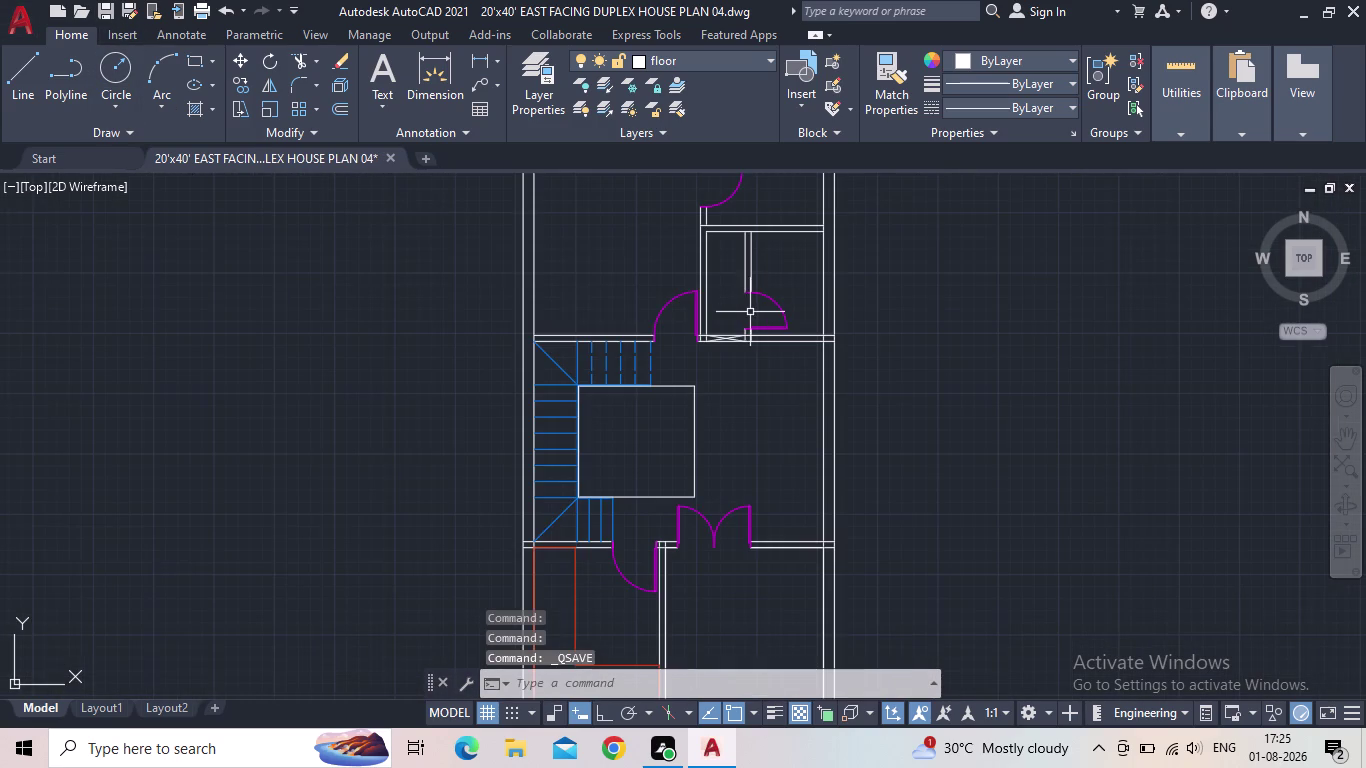
middle_drag(743, 312, 657, 310)
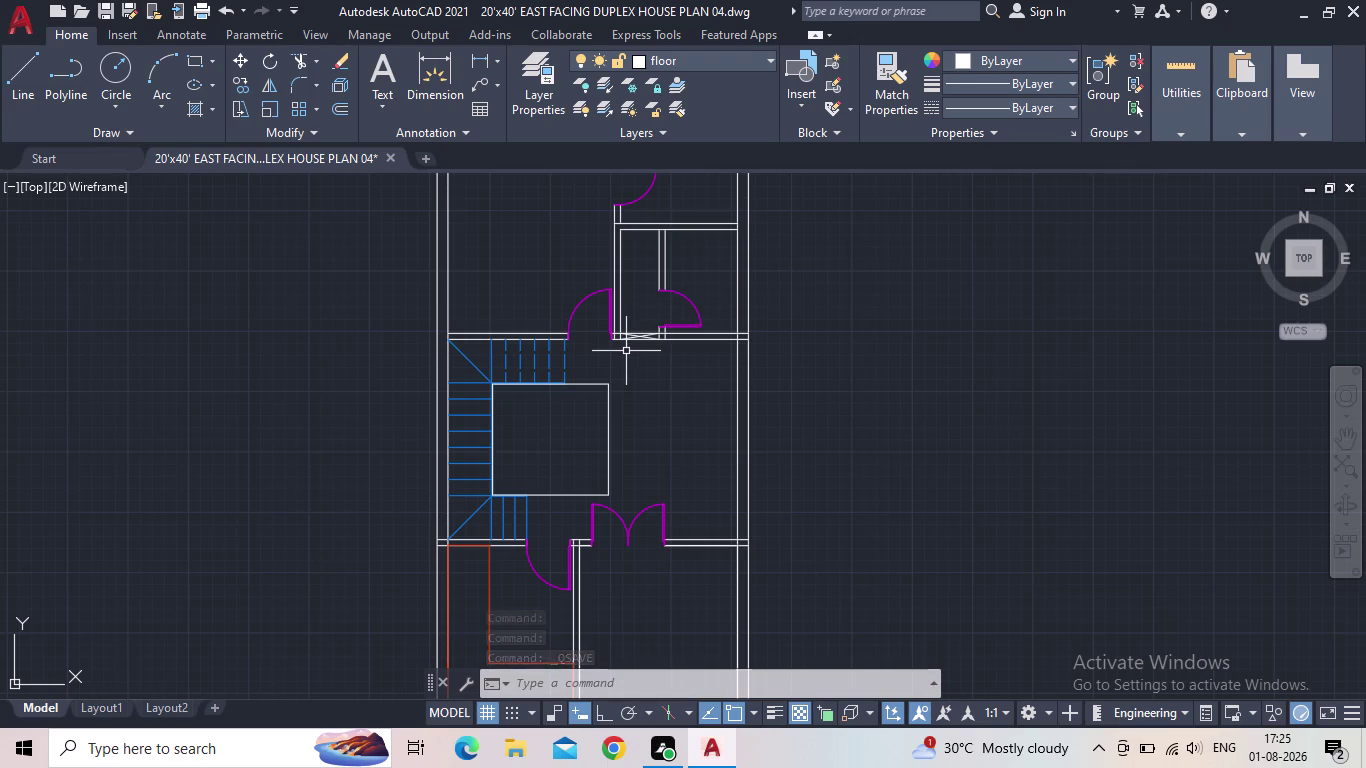
scroll(up, 3)
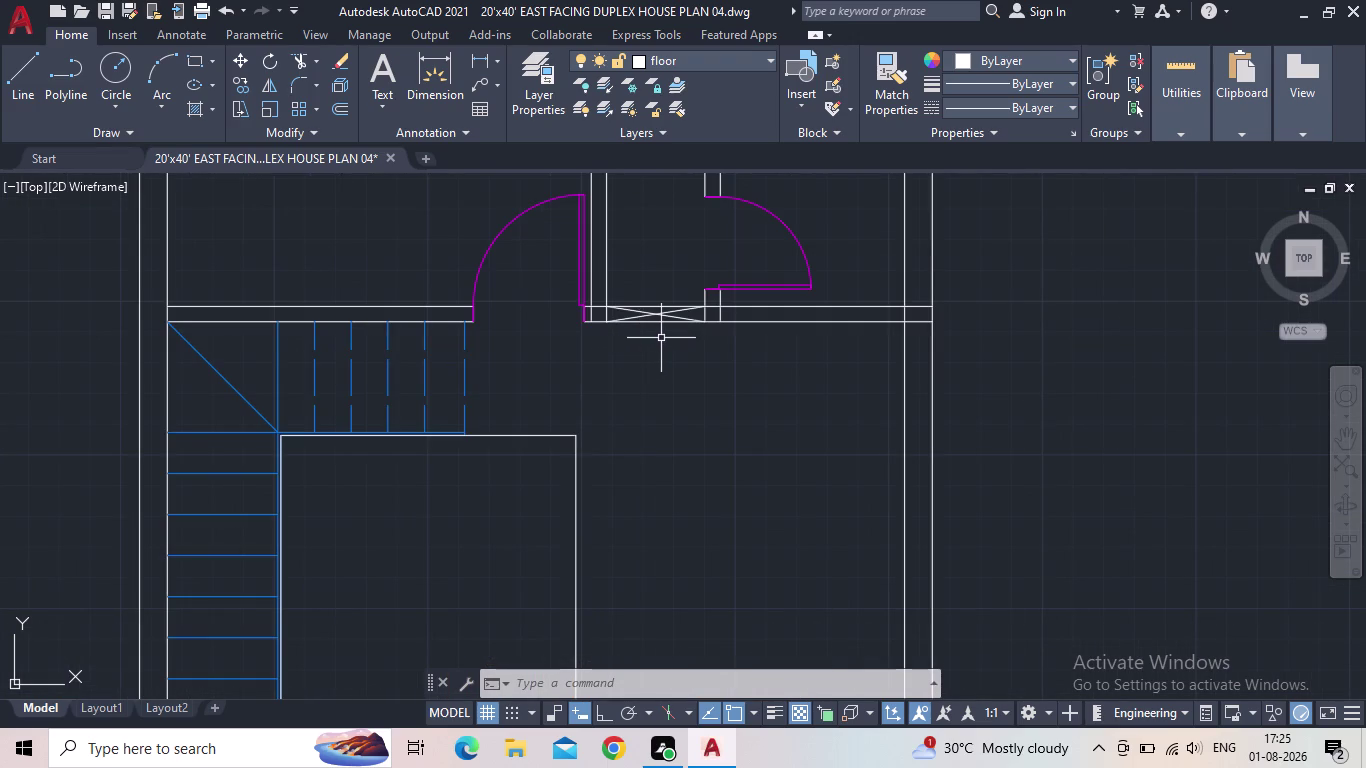
scroll(up, 3)
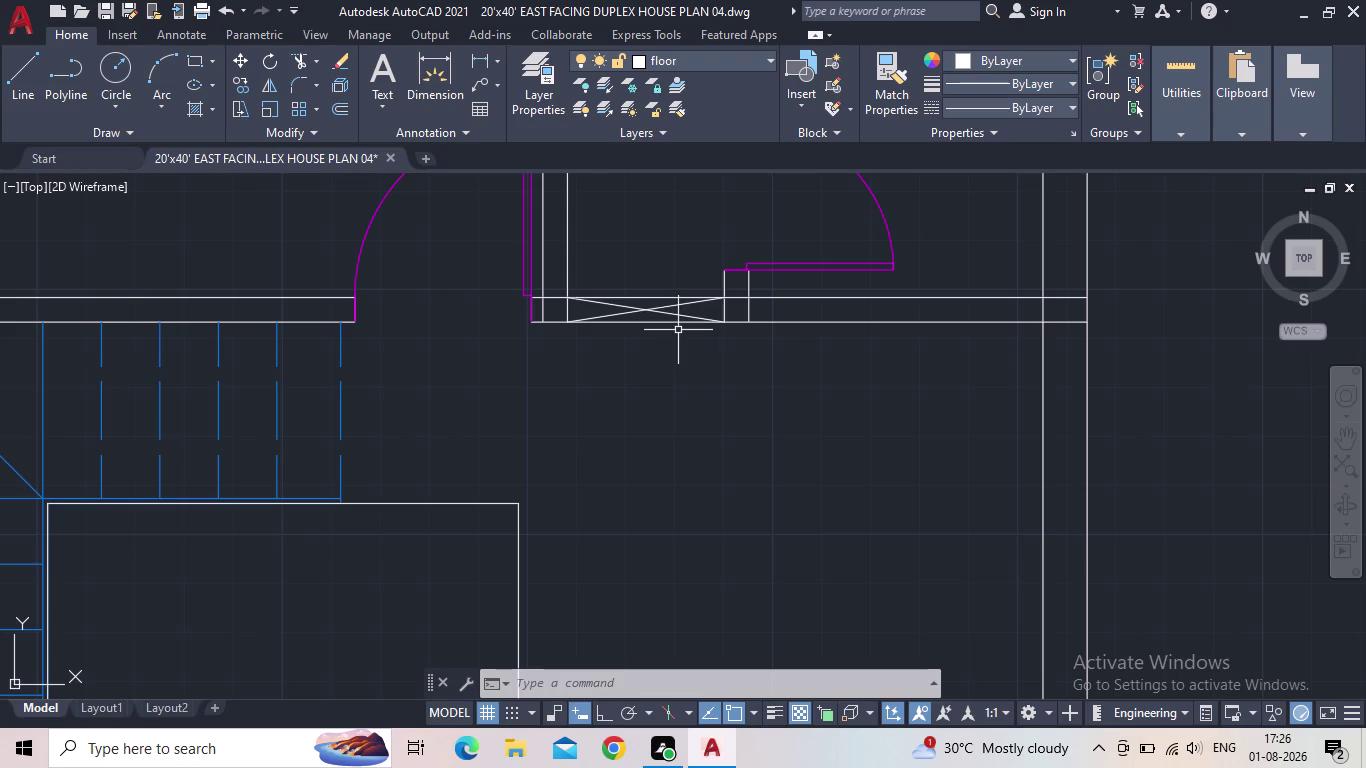
click(671, 341)
click(633, 275)
Delete the previous crossed lines and zoom to the narrow space between the doors.
key(Delete)
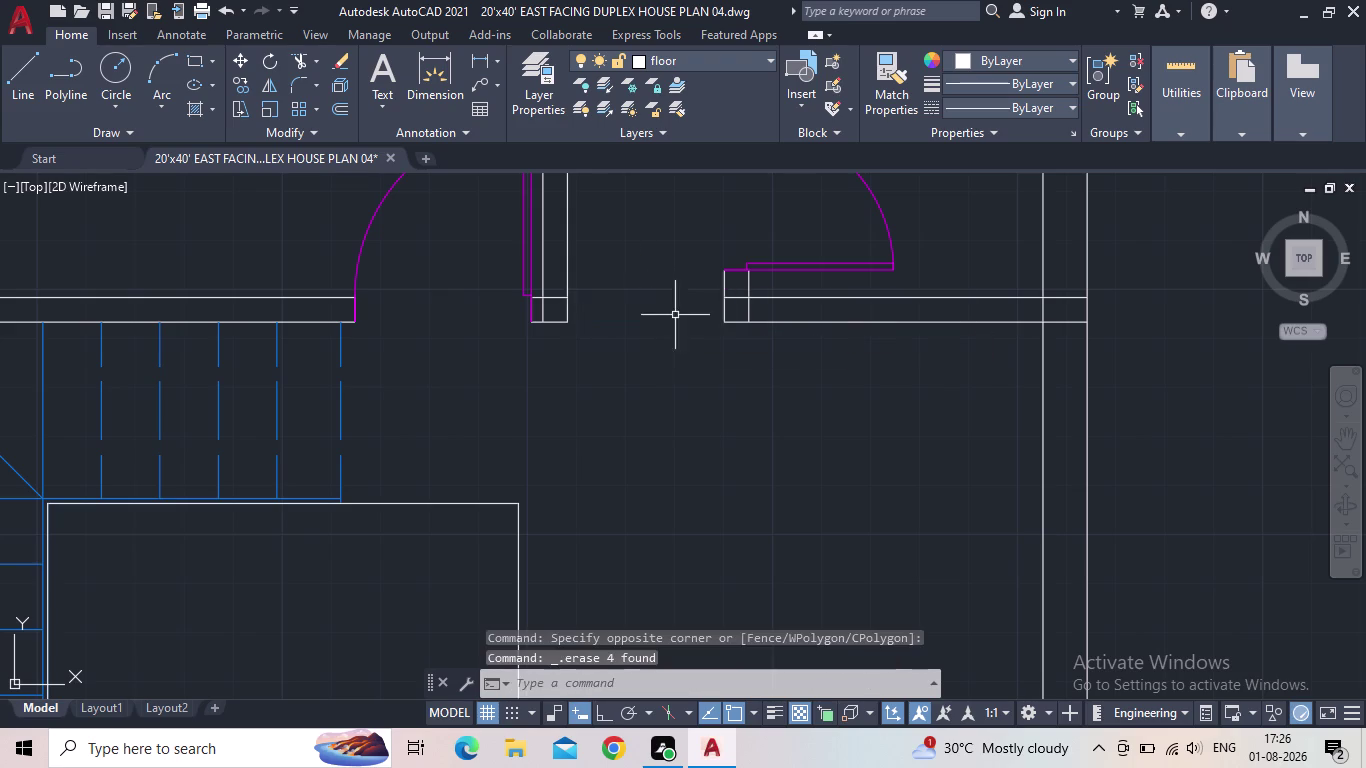
scroll(down, 3)
middle_drag(635, 297, 591, 489)
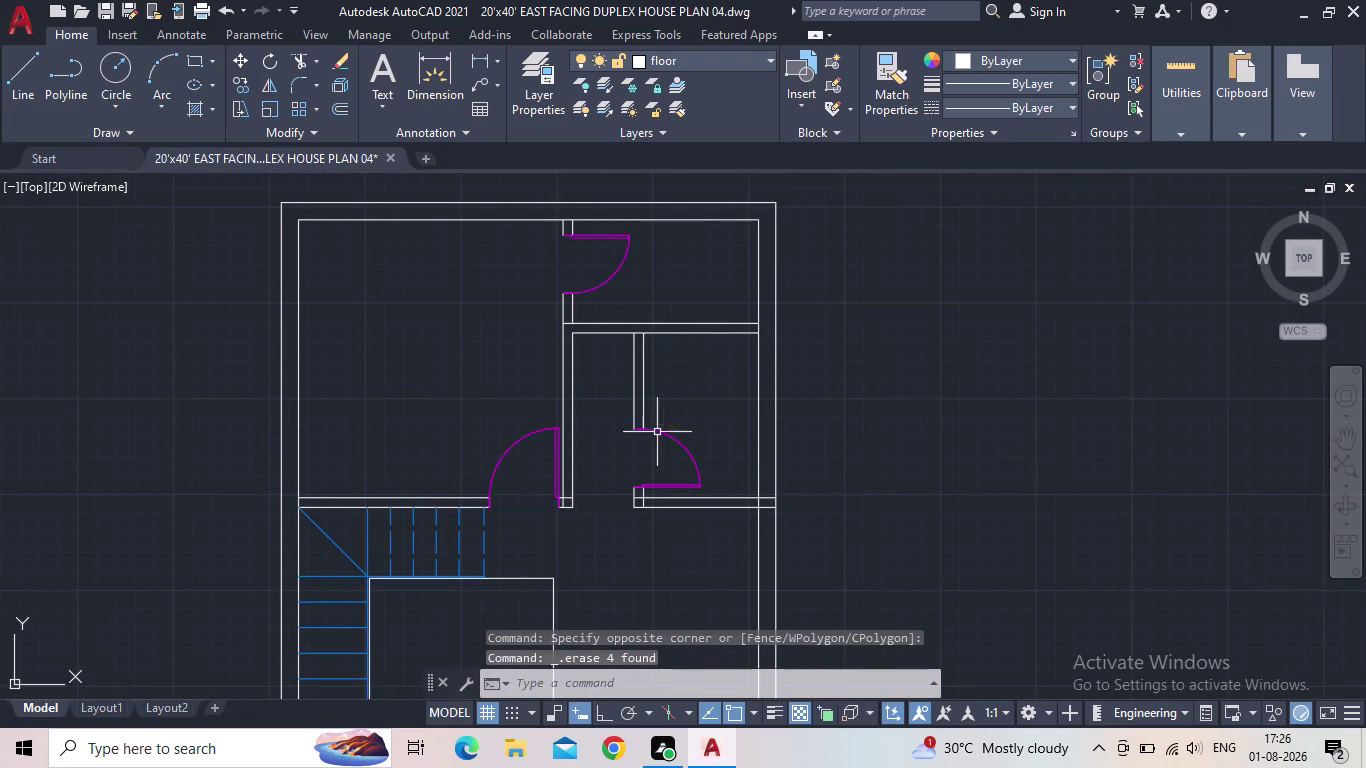
scroll(up, 3)
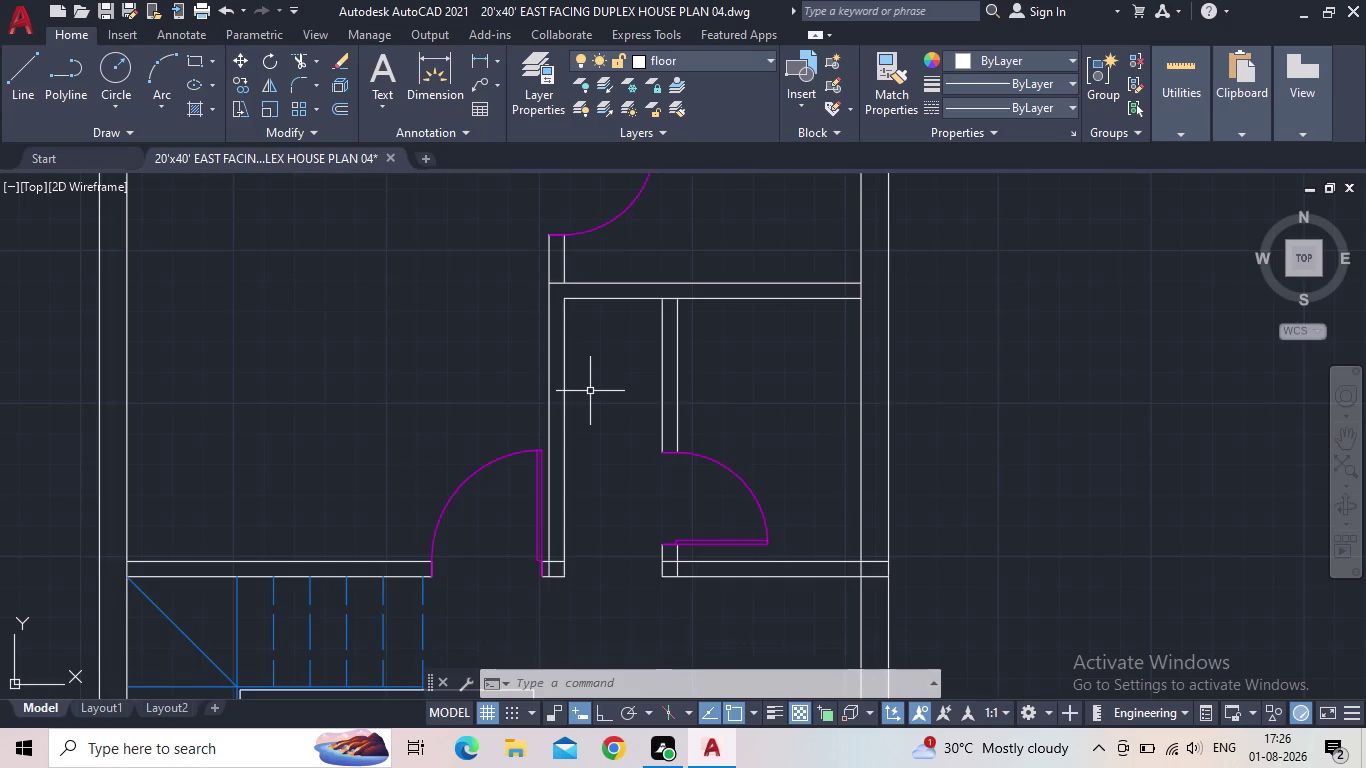
scroll(up, 3)
scroll(down, 3)
Draw two diagonal lines corner to corner across the narrow space.
key(l)
key(Return)
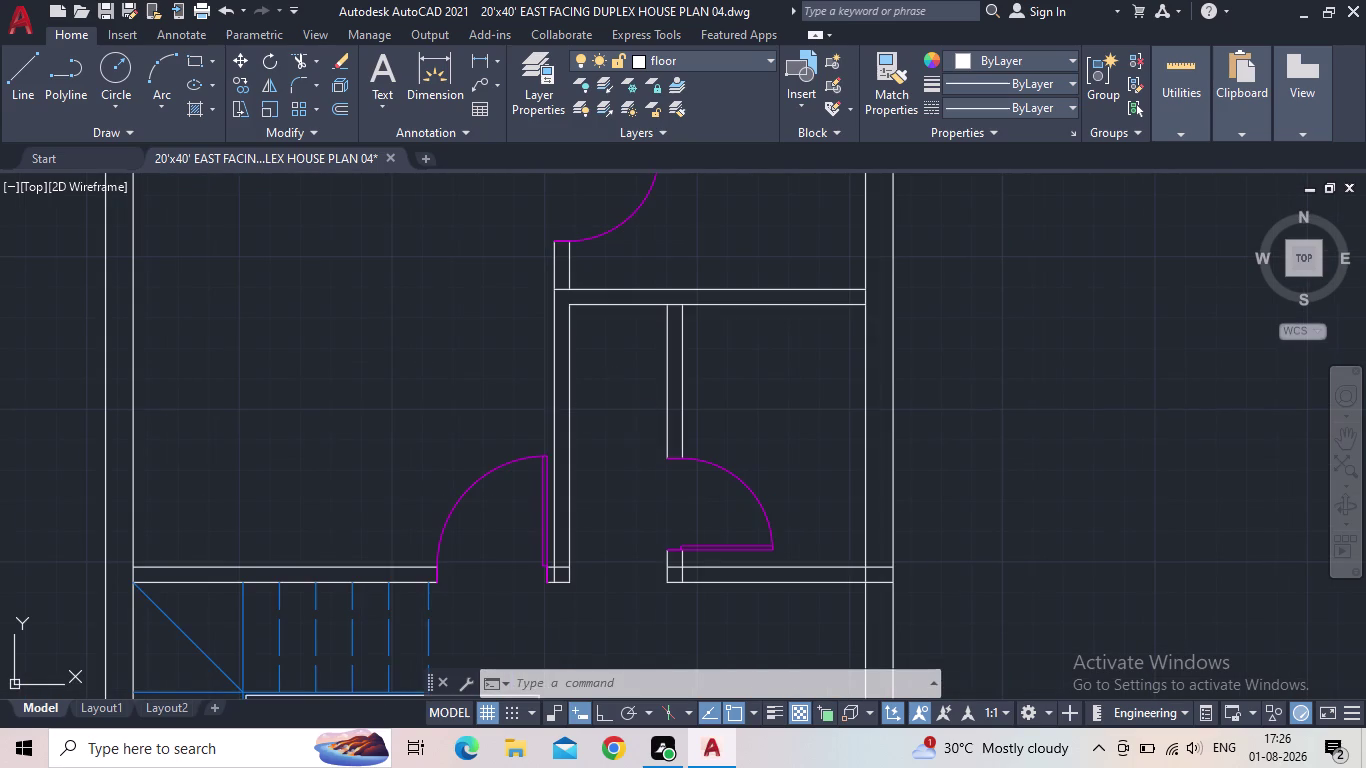
click(567, 310)
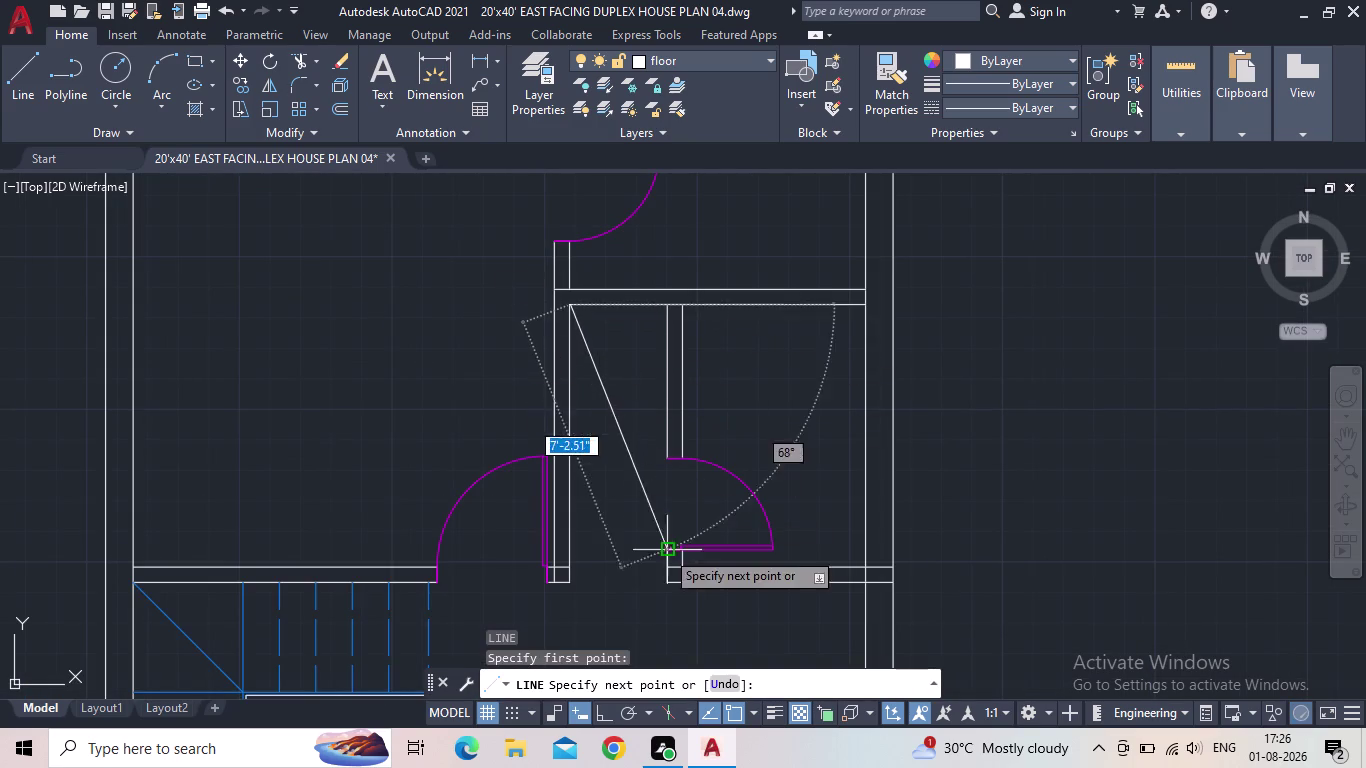
click(662, 579)
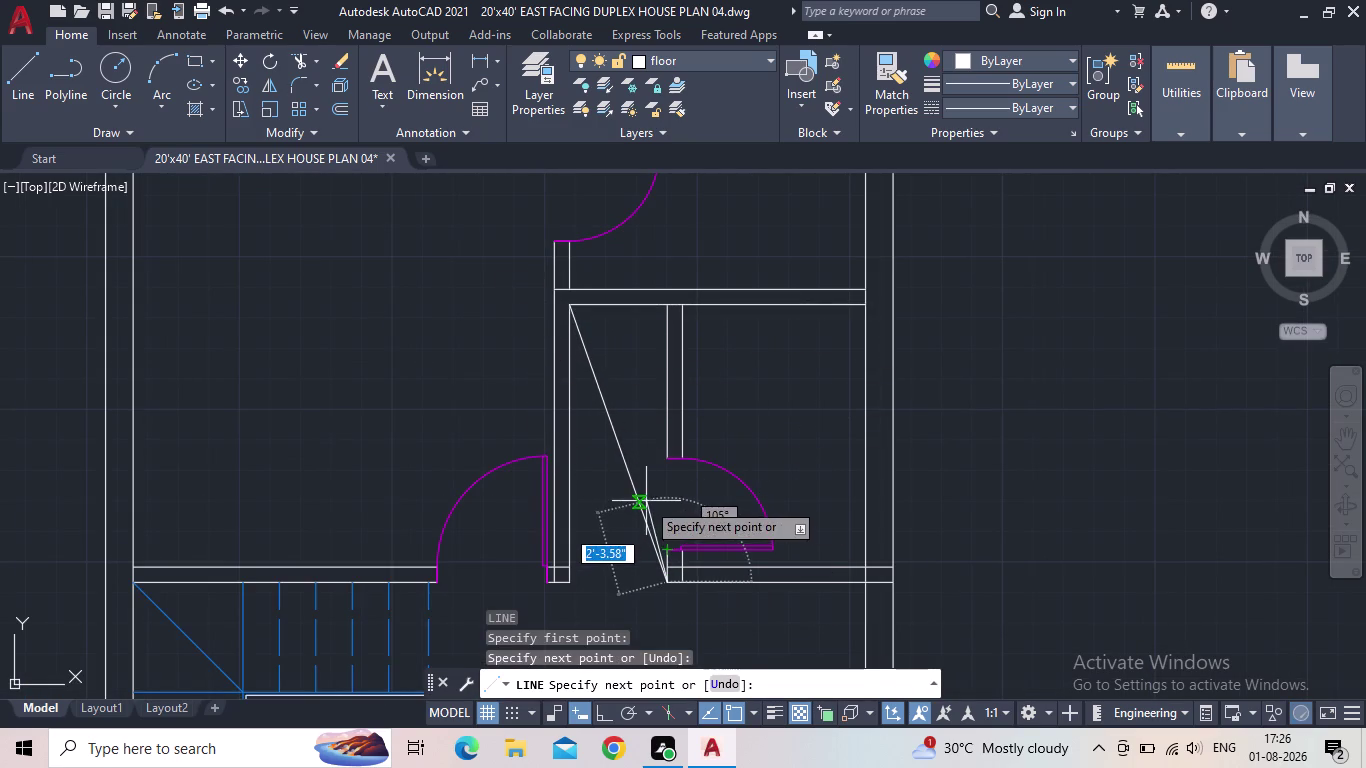
key(Escape)
key(space)
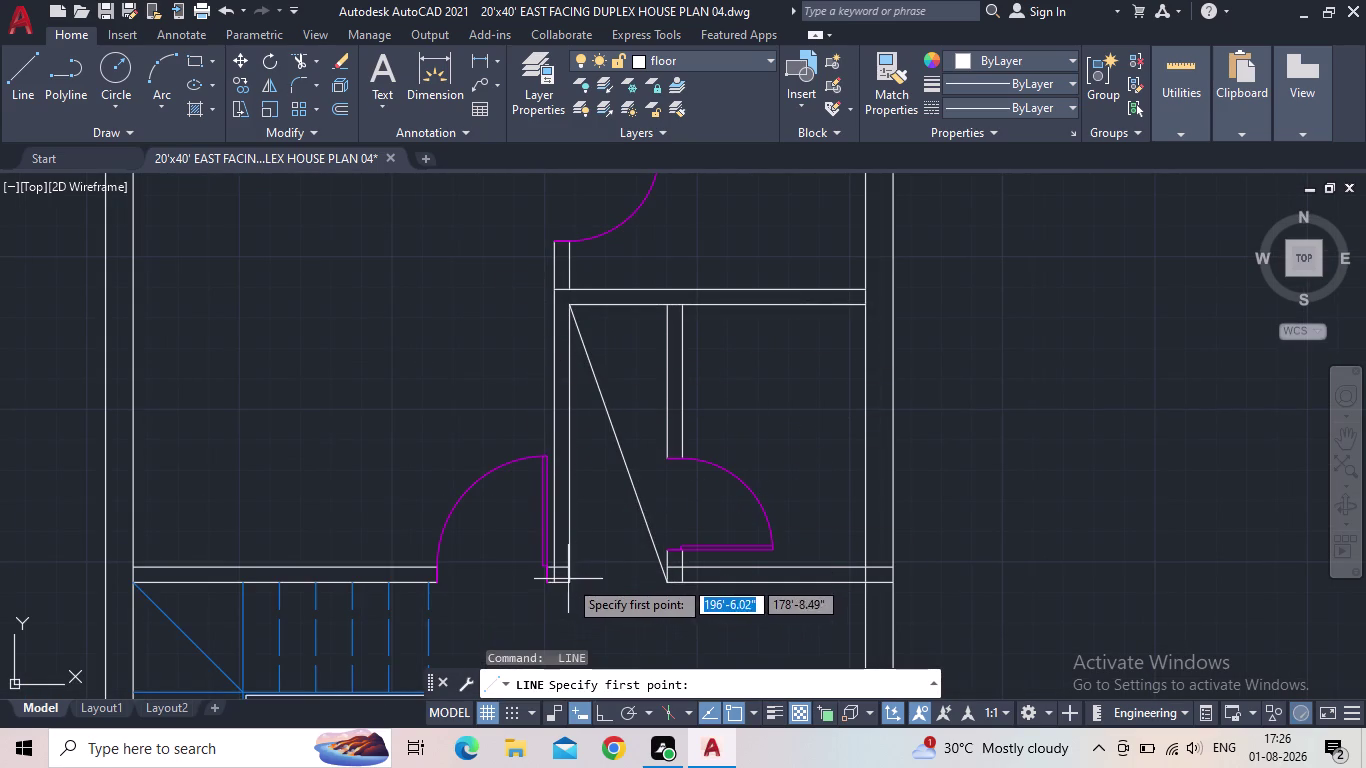
click(568, 579)
click(660, 307)
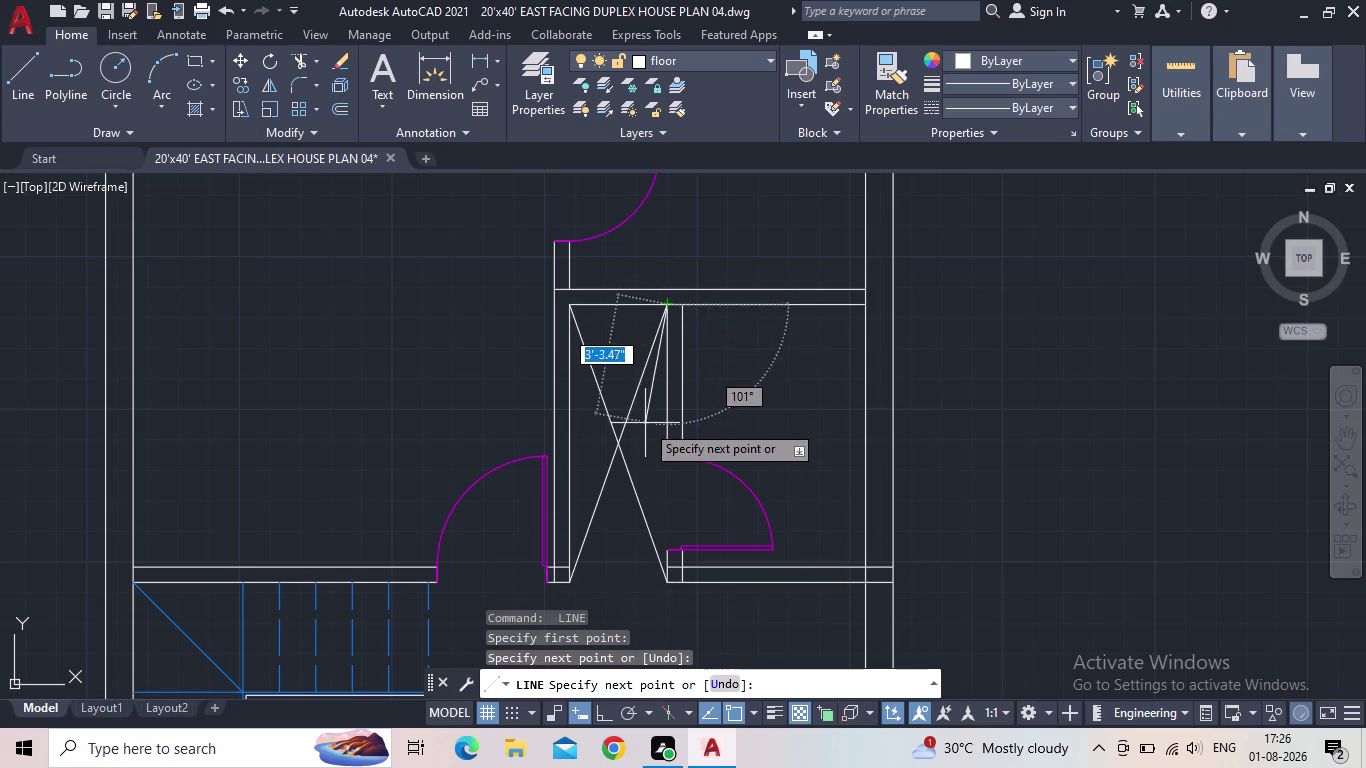
key(Escape)
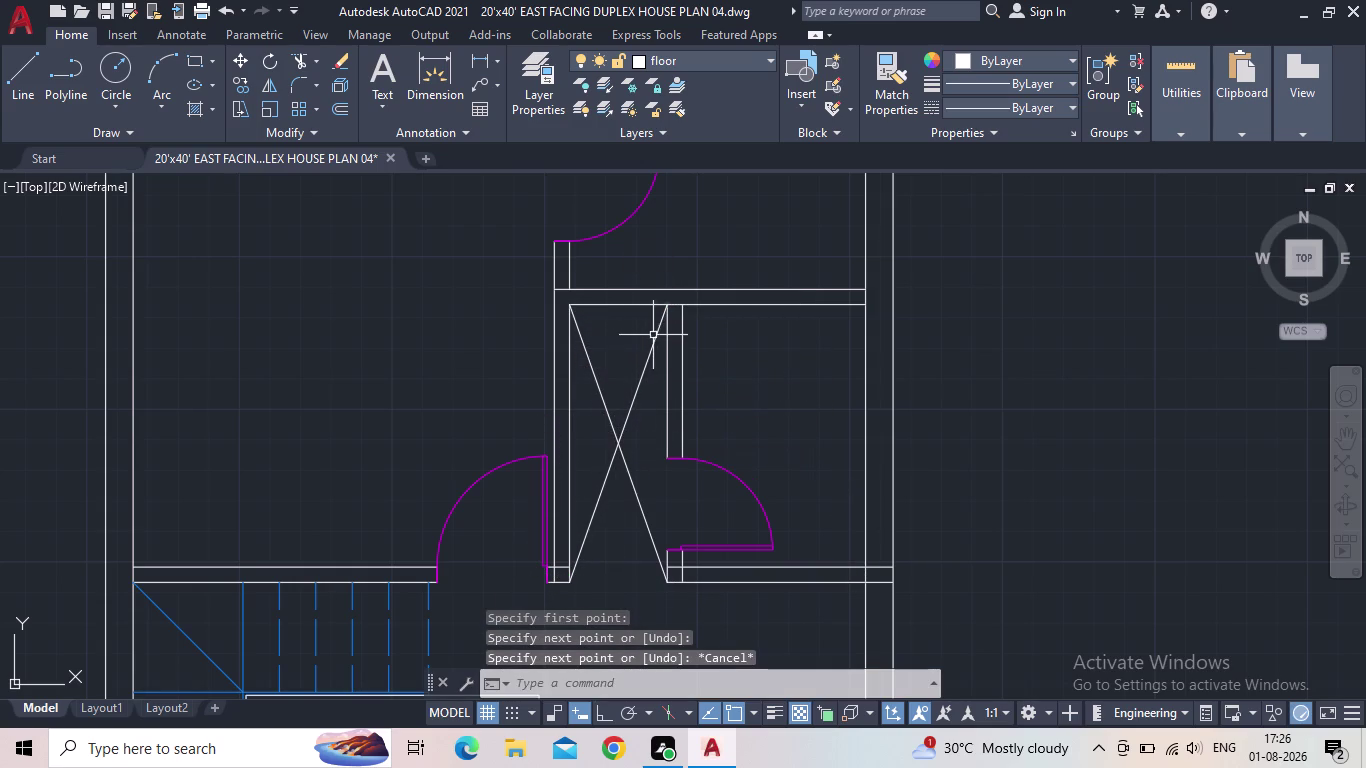
Draw the top and bottom edge lines across the ends of the space.
key(space)
scroll(up, 3)
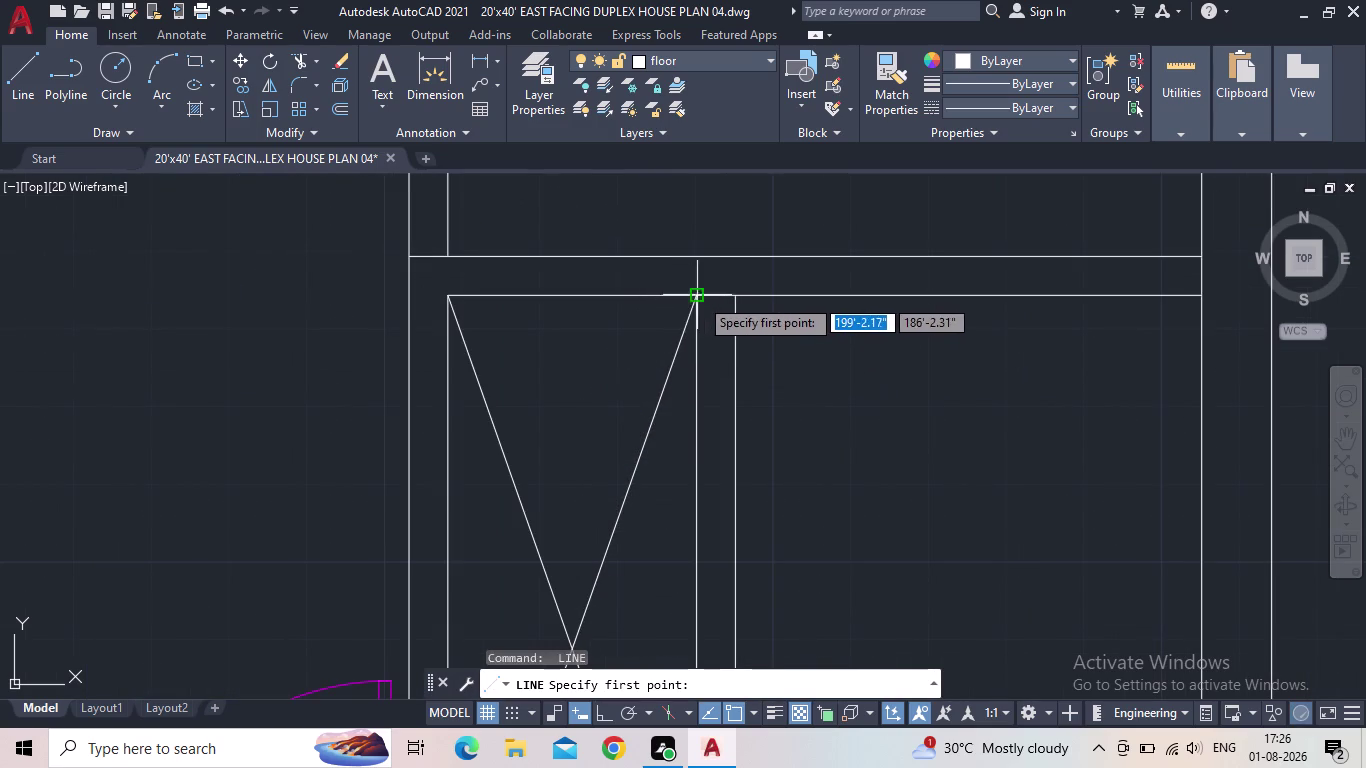
click(699, 297)
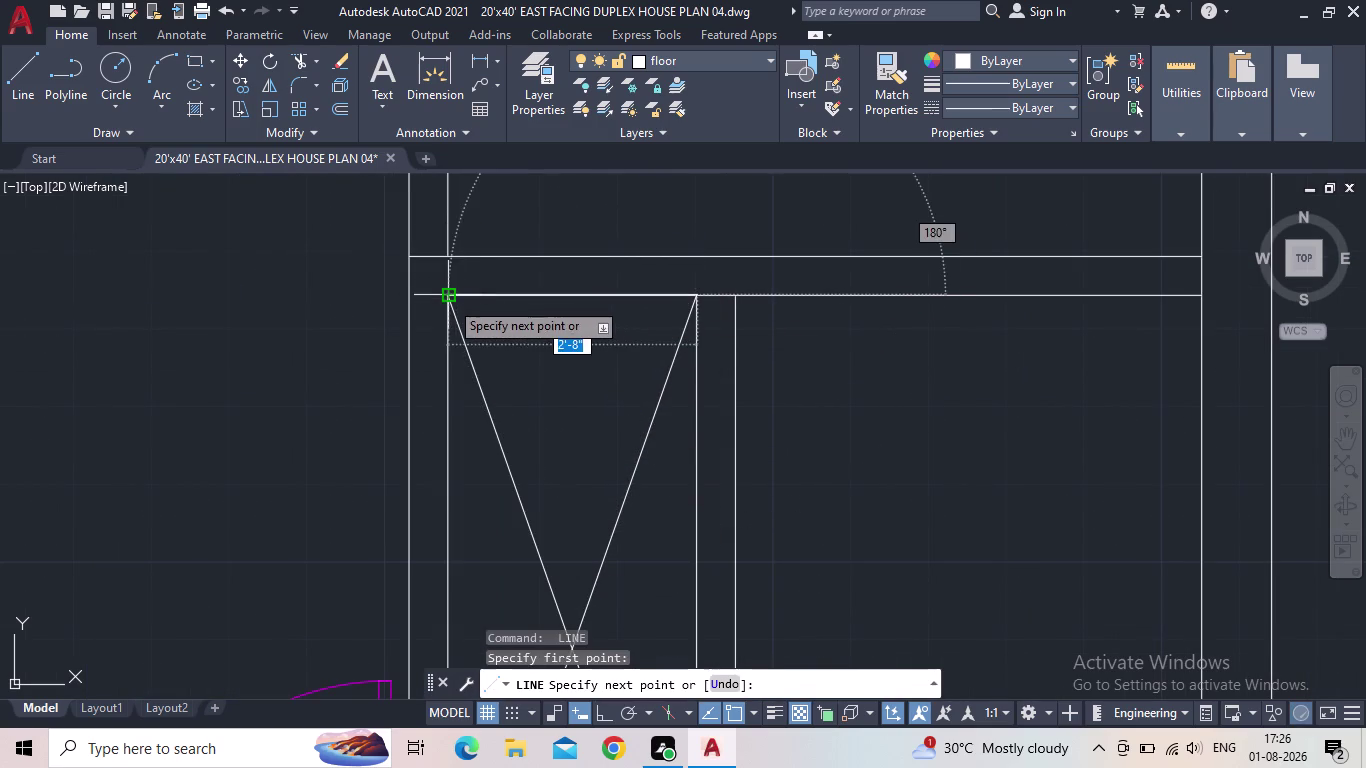
click(448, 300)
key(Escape)
scroll(down, 3)
middle_drag(563, 427, 595, 214)
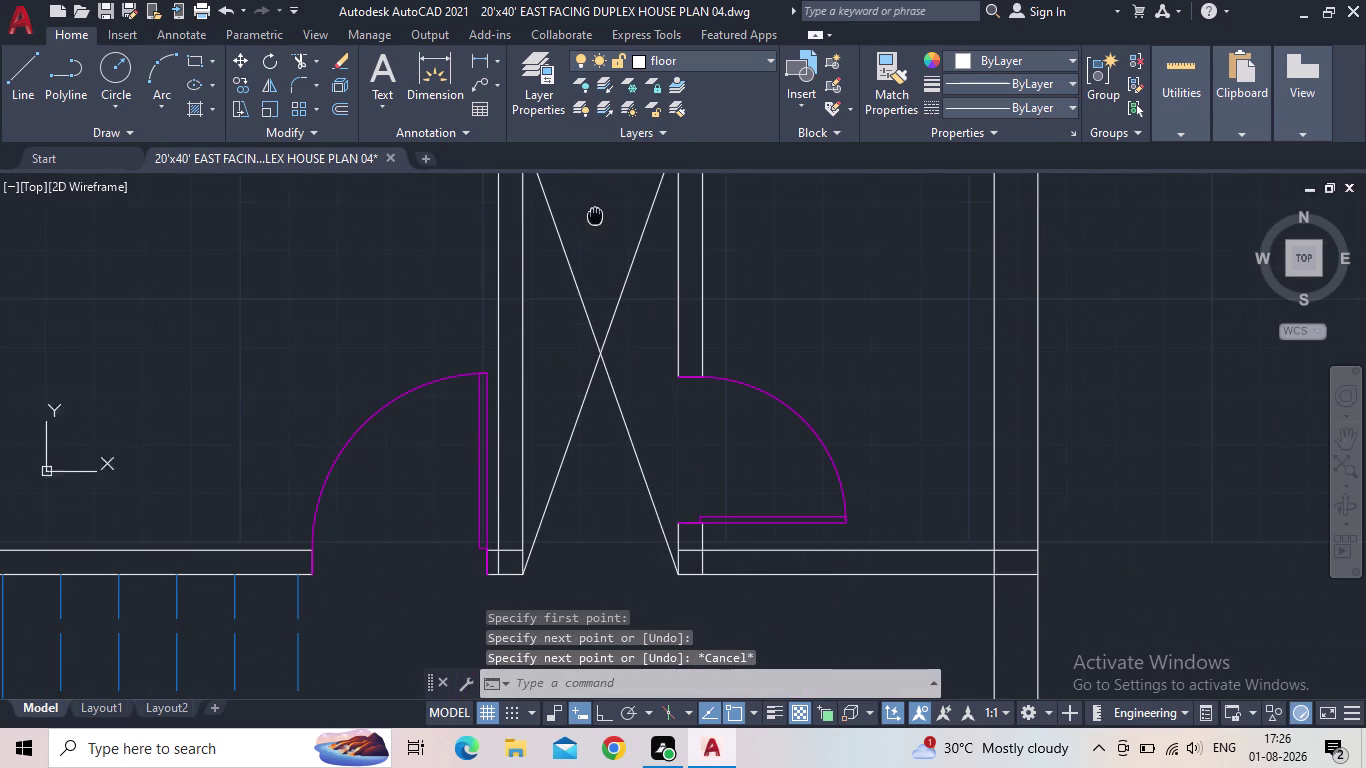
key(space)
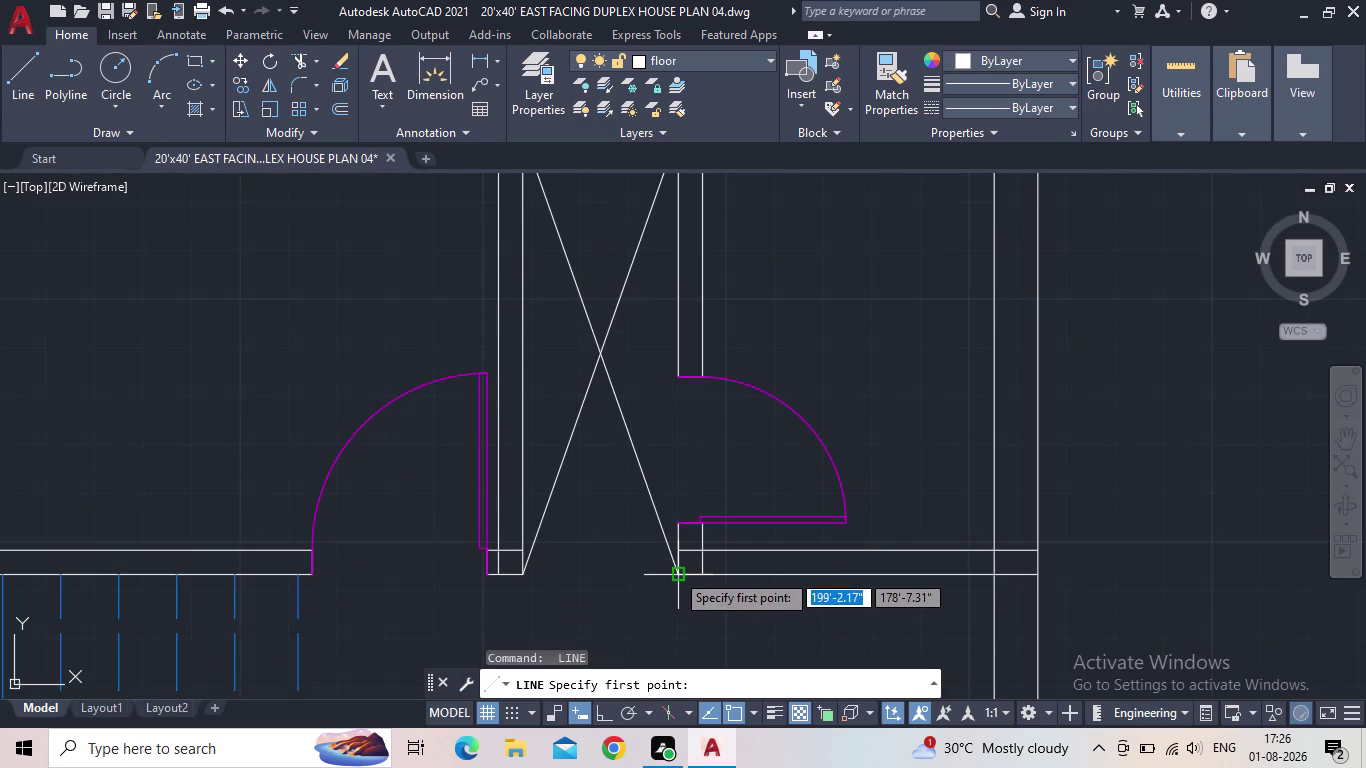
click(675, 572)
click(519, 576)
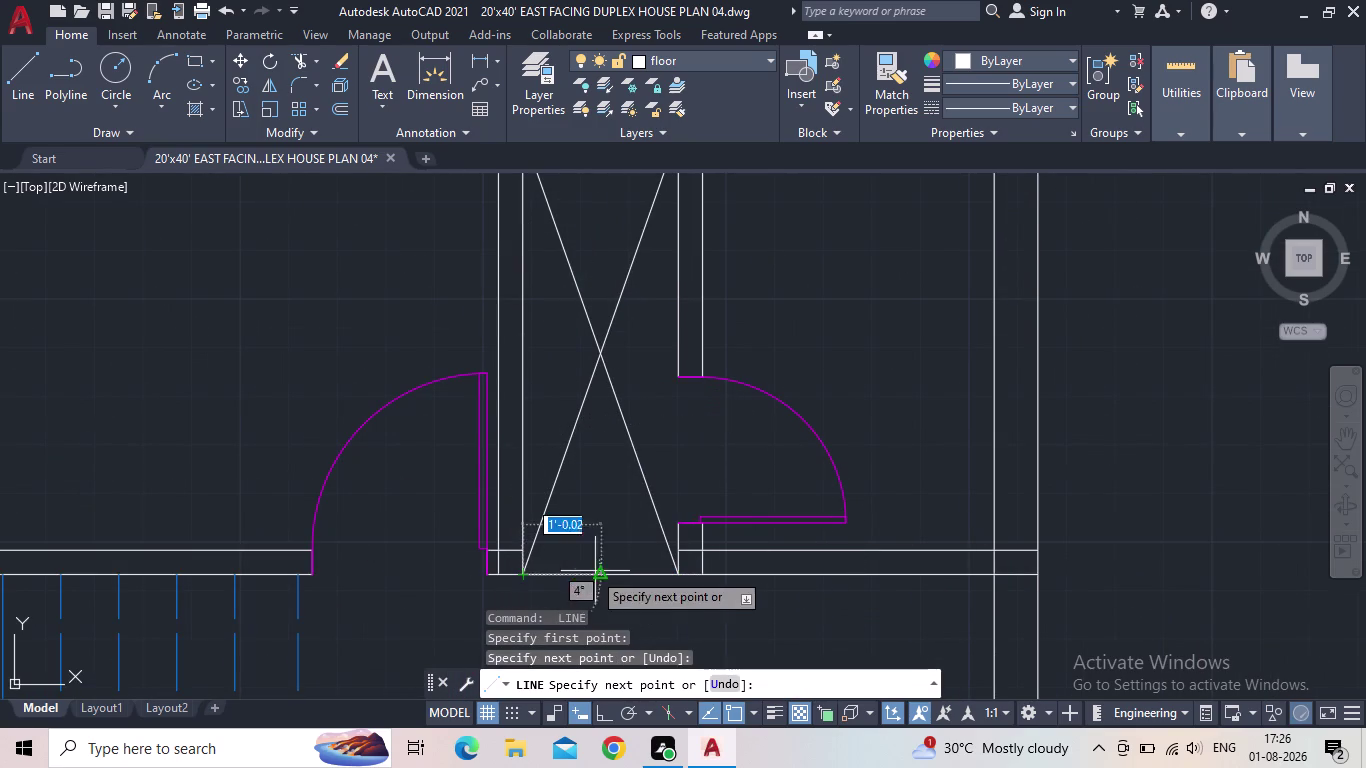
key(Escape)
scroll(down, 3)
middle_drag(610, 496, 610, 439)
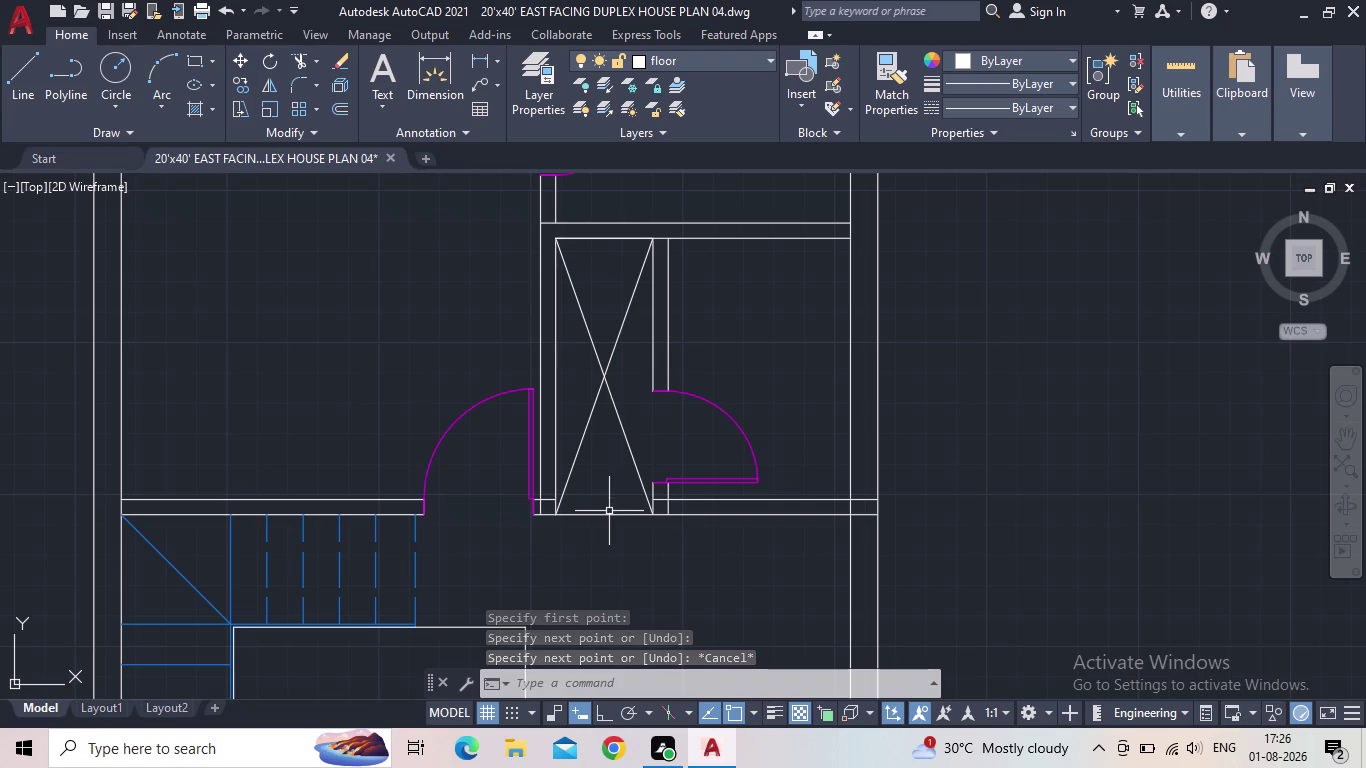
click(612, 531)
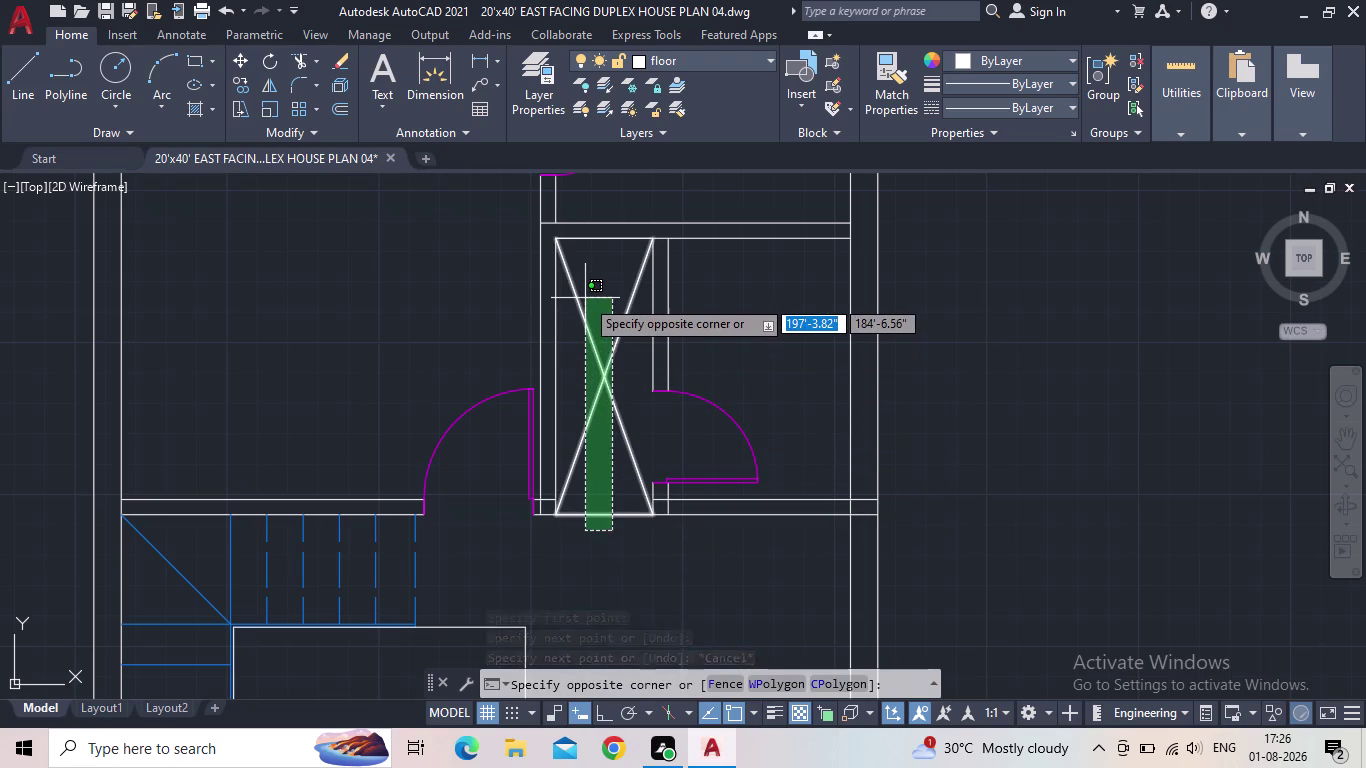
Give the selected crossed lines the ACAD_ISO02W100 dashed linetype with linetype scale 0.5.
click(584, 296)
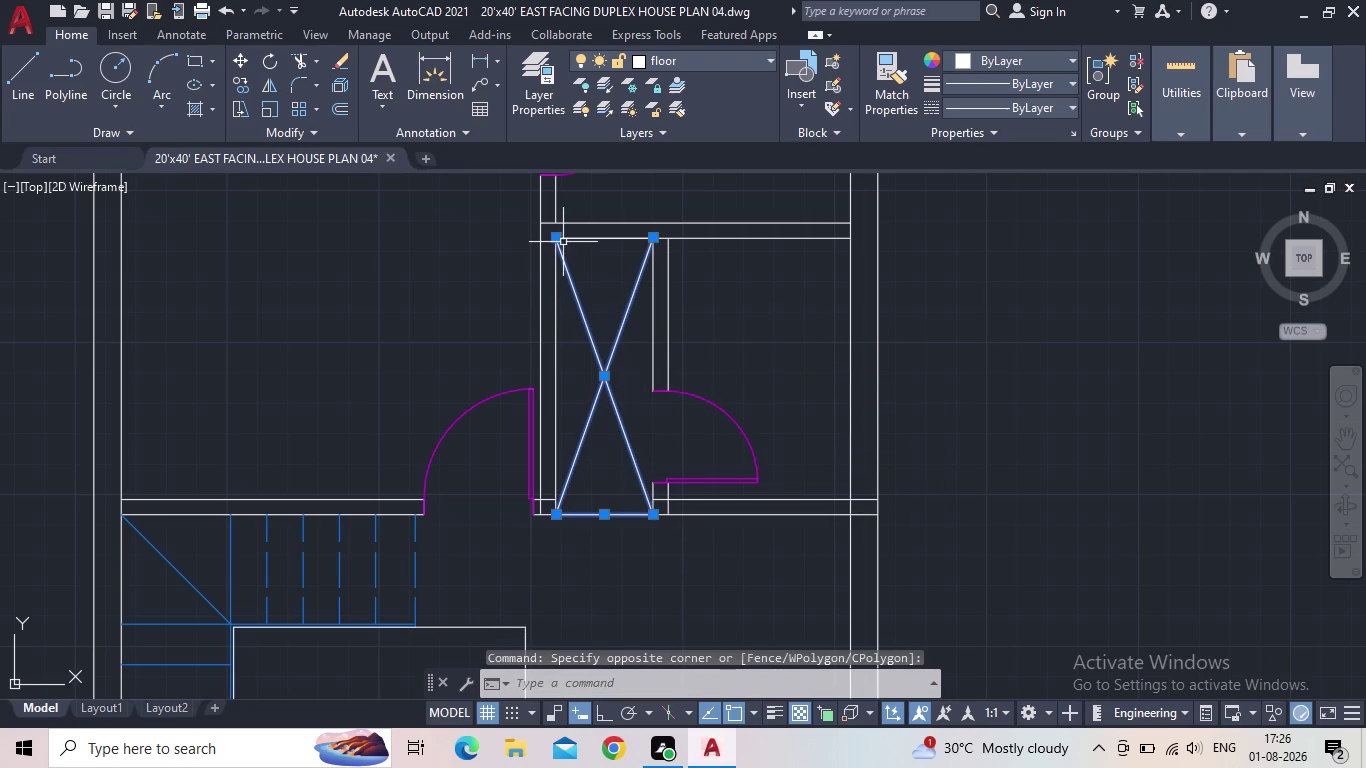
key(p)
key(r)
key(Return)
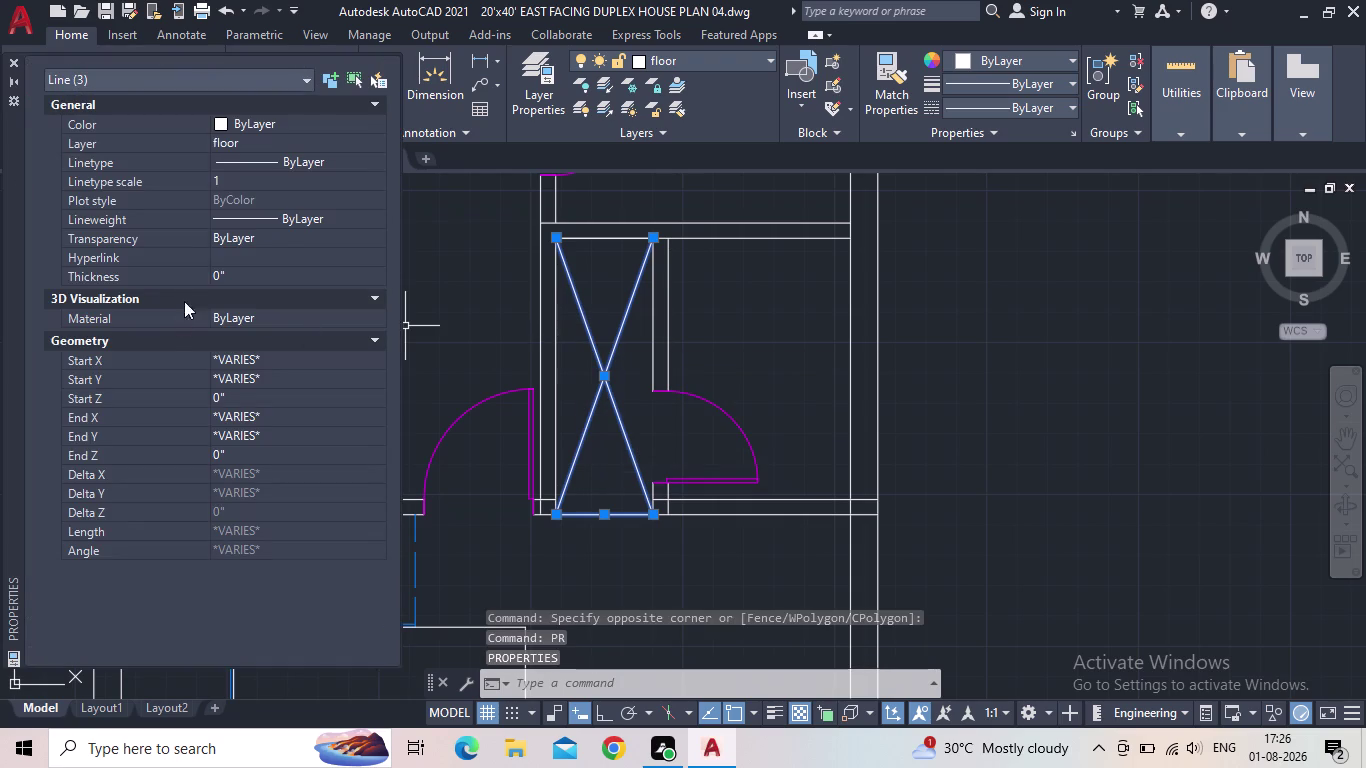
click(315, 161)
click(336, 164)
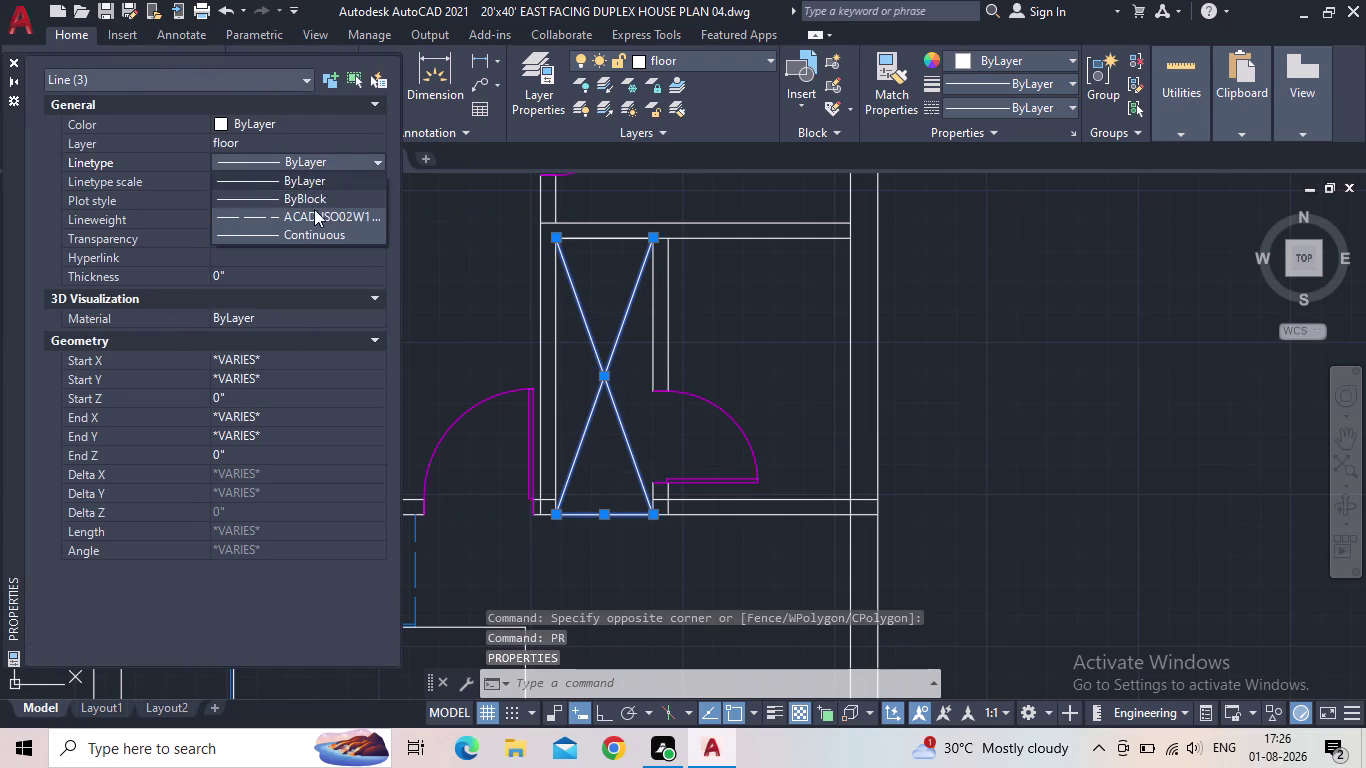
click(312, 216)
click(241, 185)
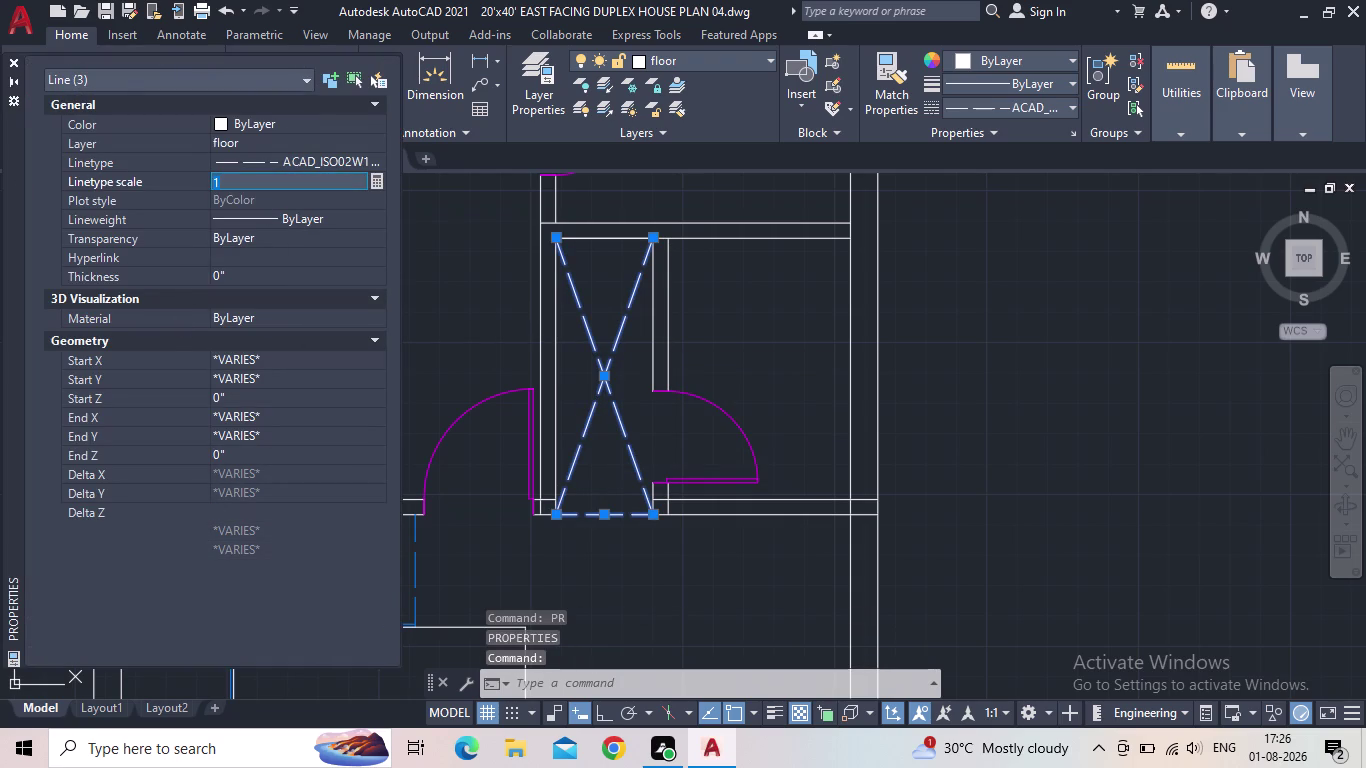
text(0.5)
key(Return)
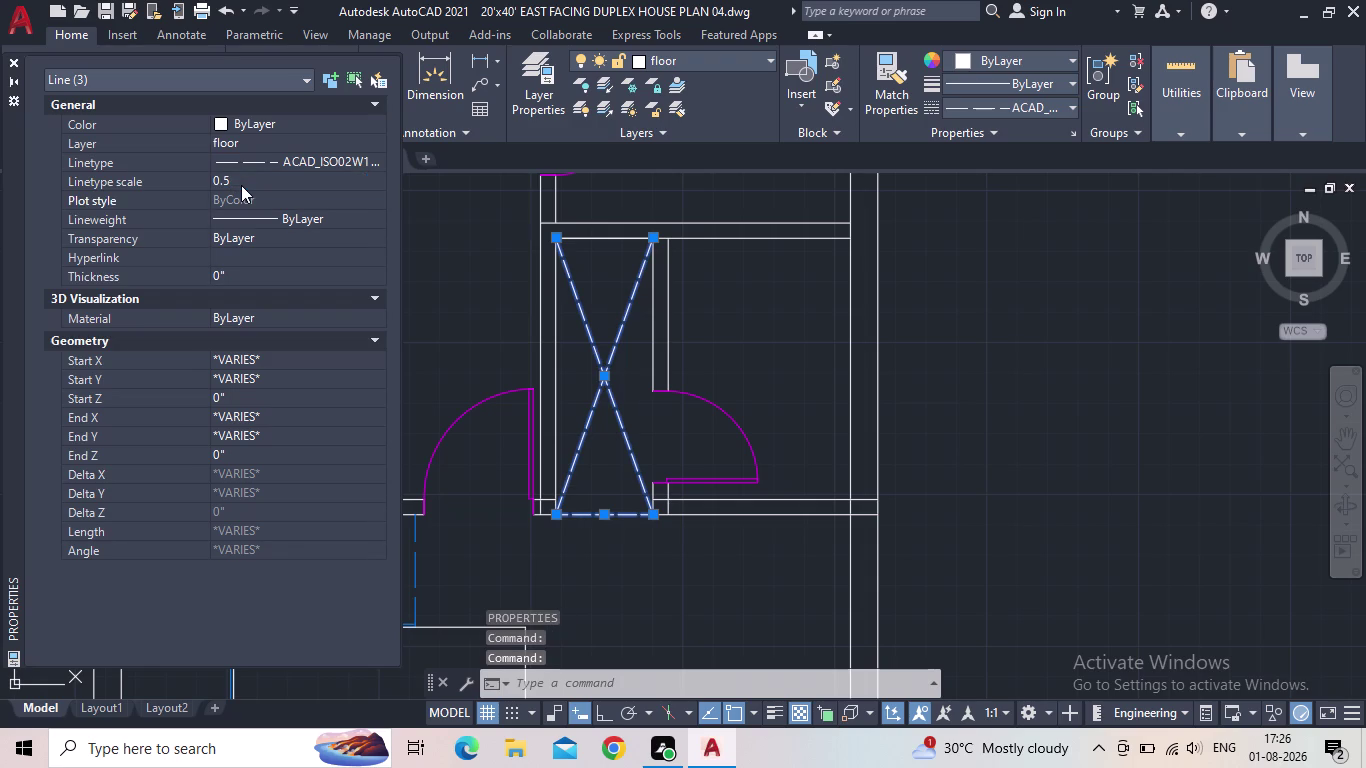
Close the Properties palette, deselect the lines and pan to review the dashes.
key(Escape)
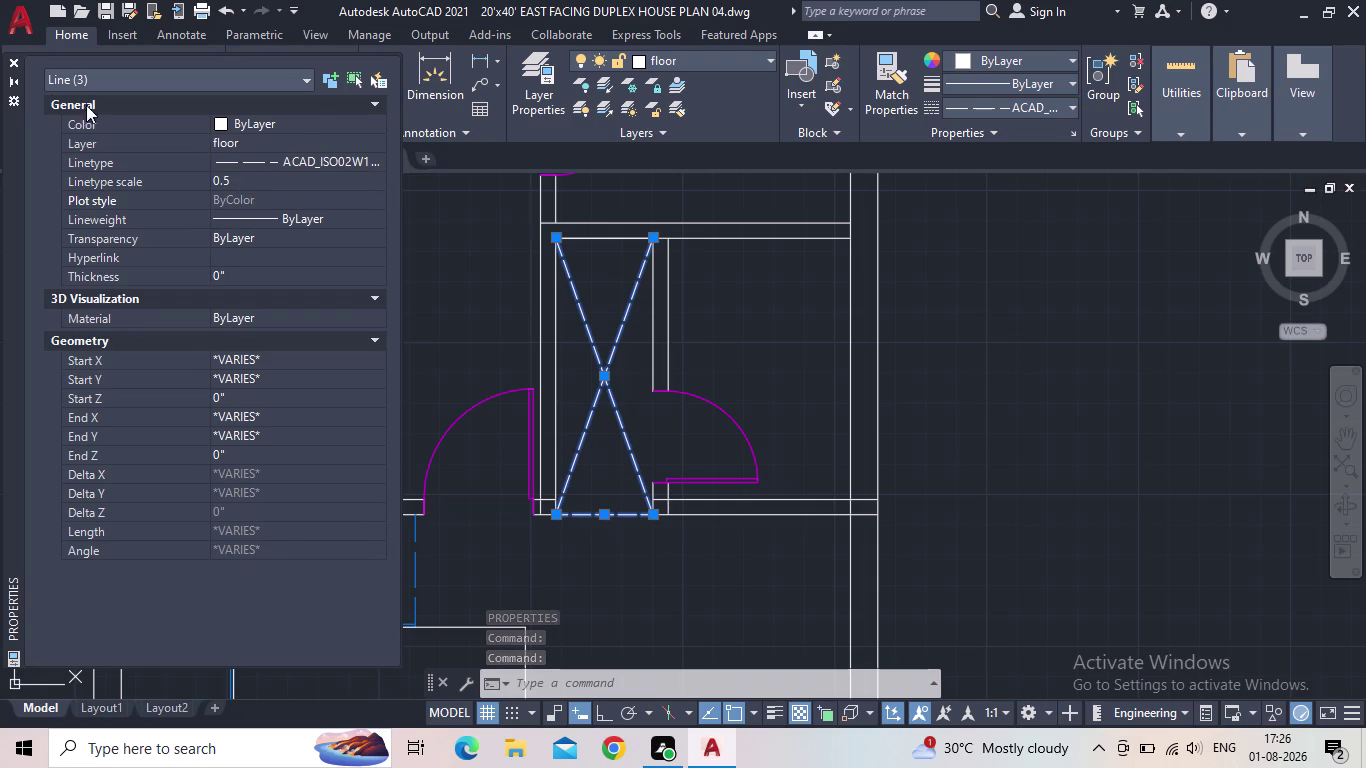
click(9, 61)
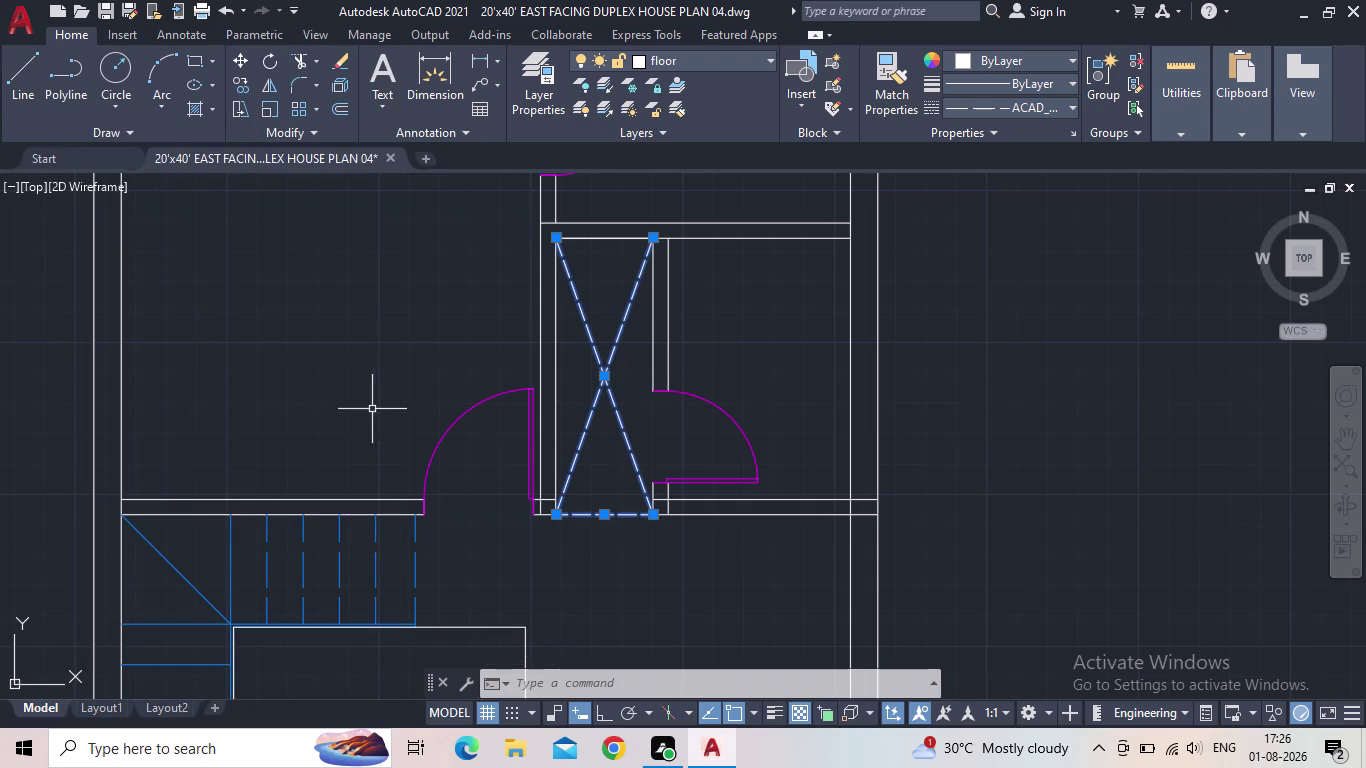
click(372, 409)
click(362, 402)
key(Escape)
scroll(down, 3)
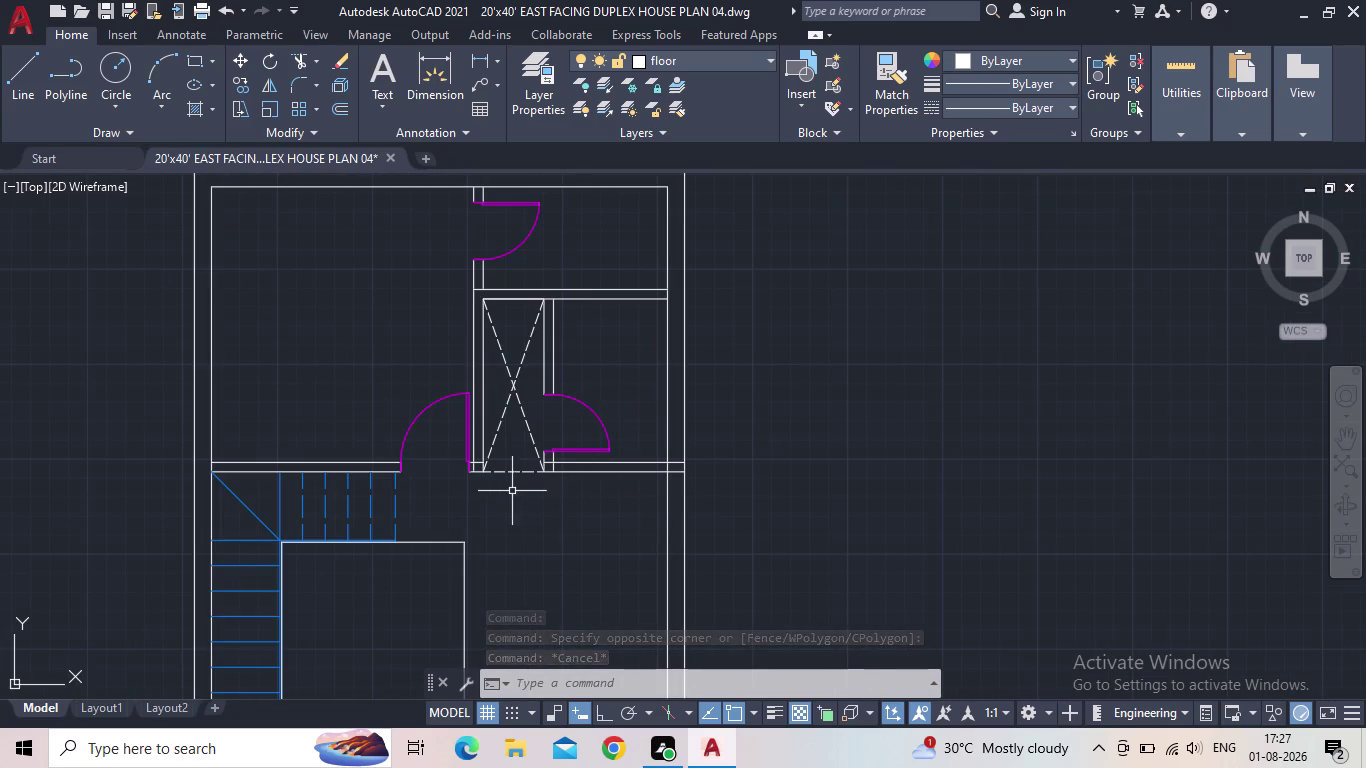
middle_drag(529, 504, 644, 439)
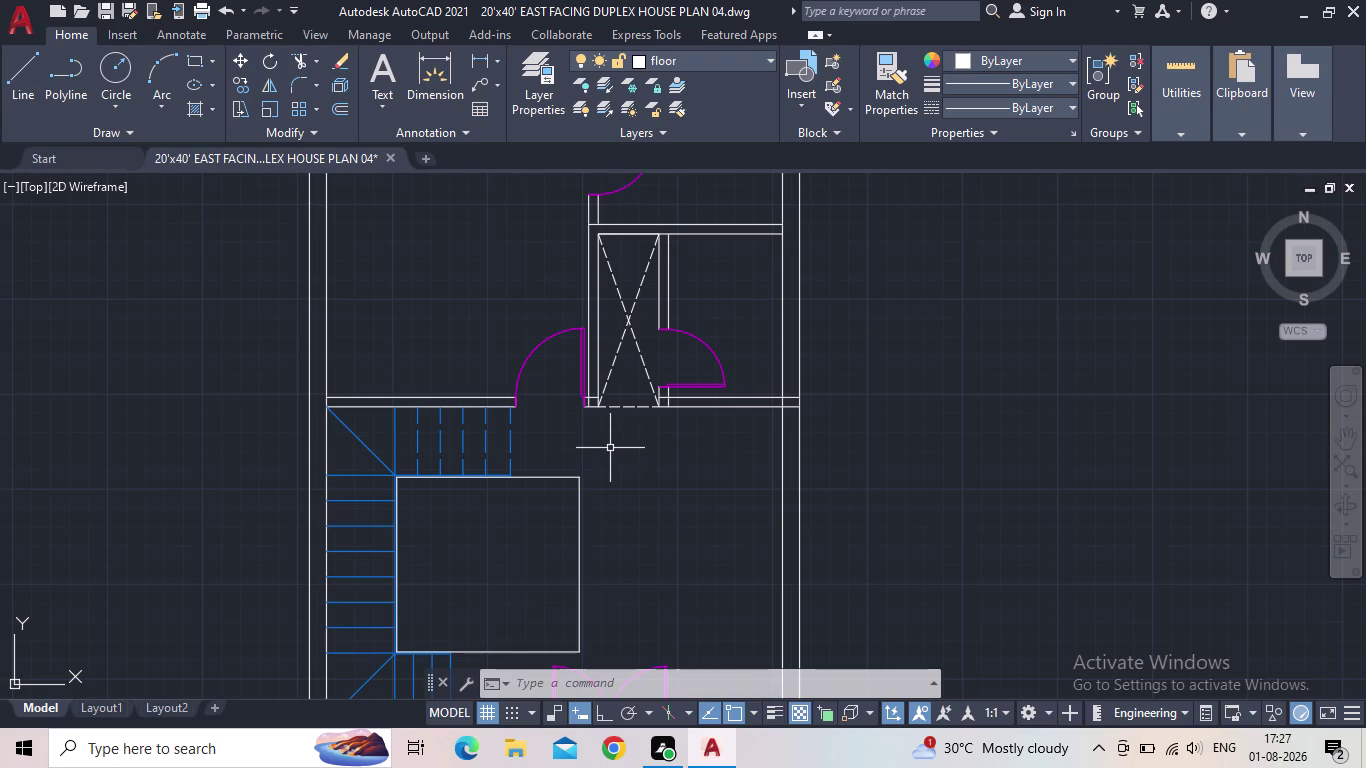
Select the dashed bottom edge, accidentally stretch its grip, and cancel the stretch.
scroll(down, 3)
middle_click(666, 482)
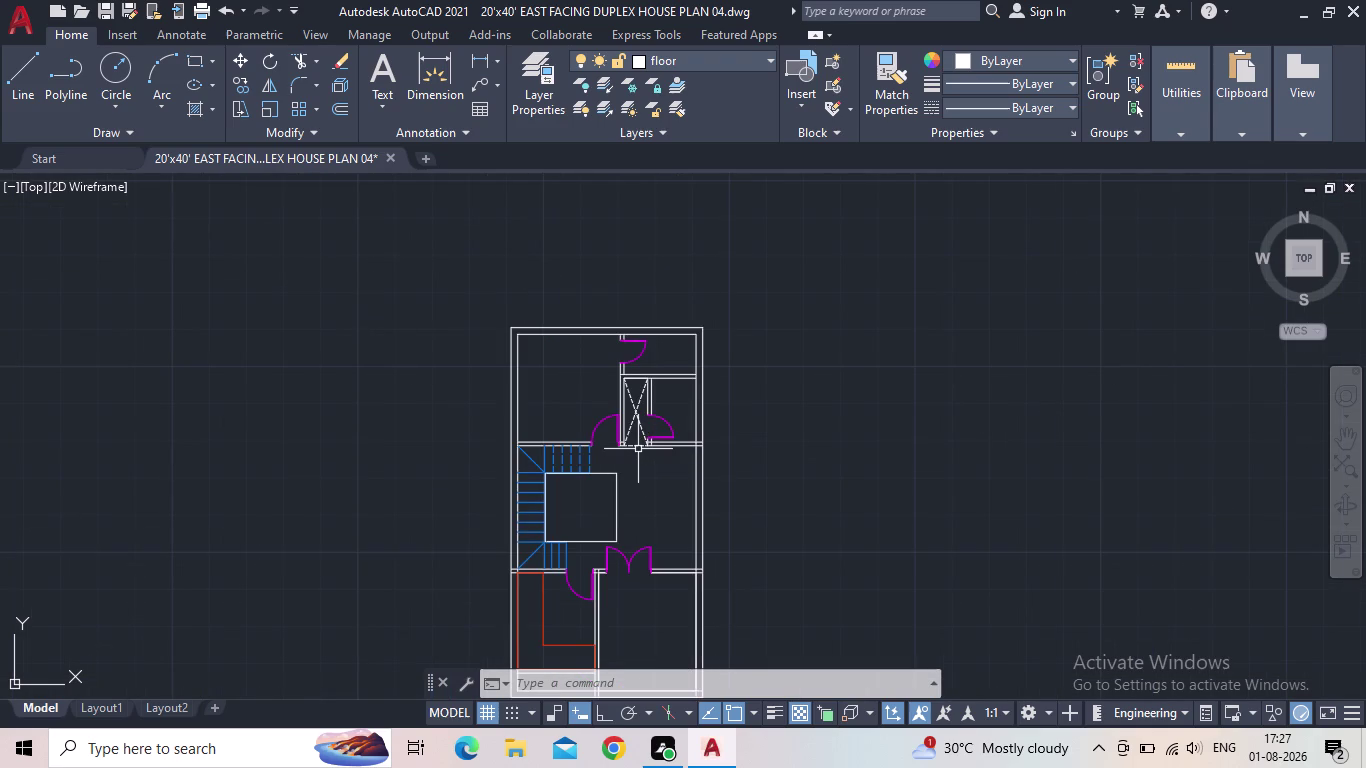
scroll(up, 3)
scroll(up, 3)
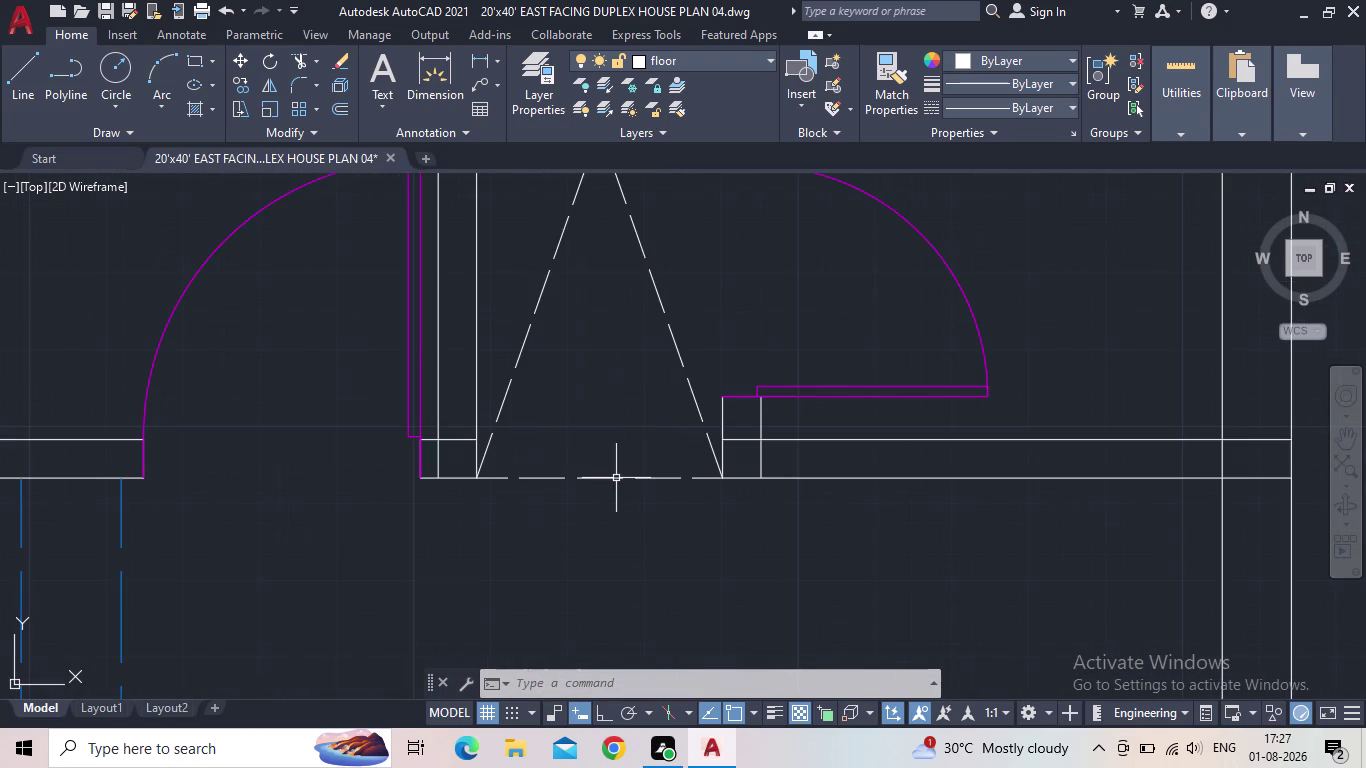
click(616, 478)
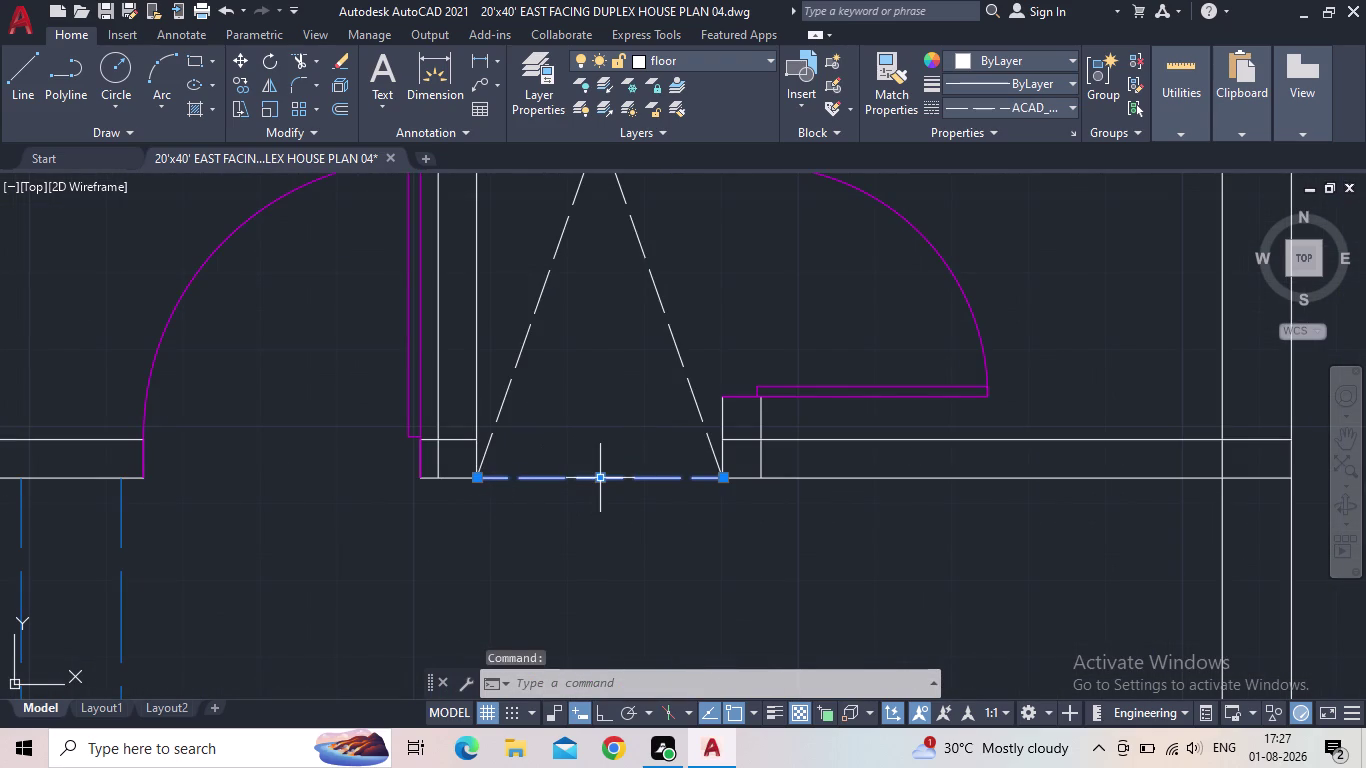
click(601, 477)
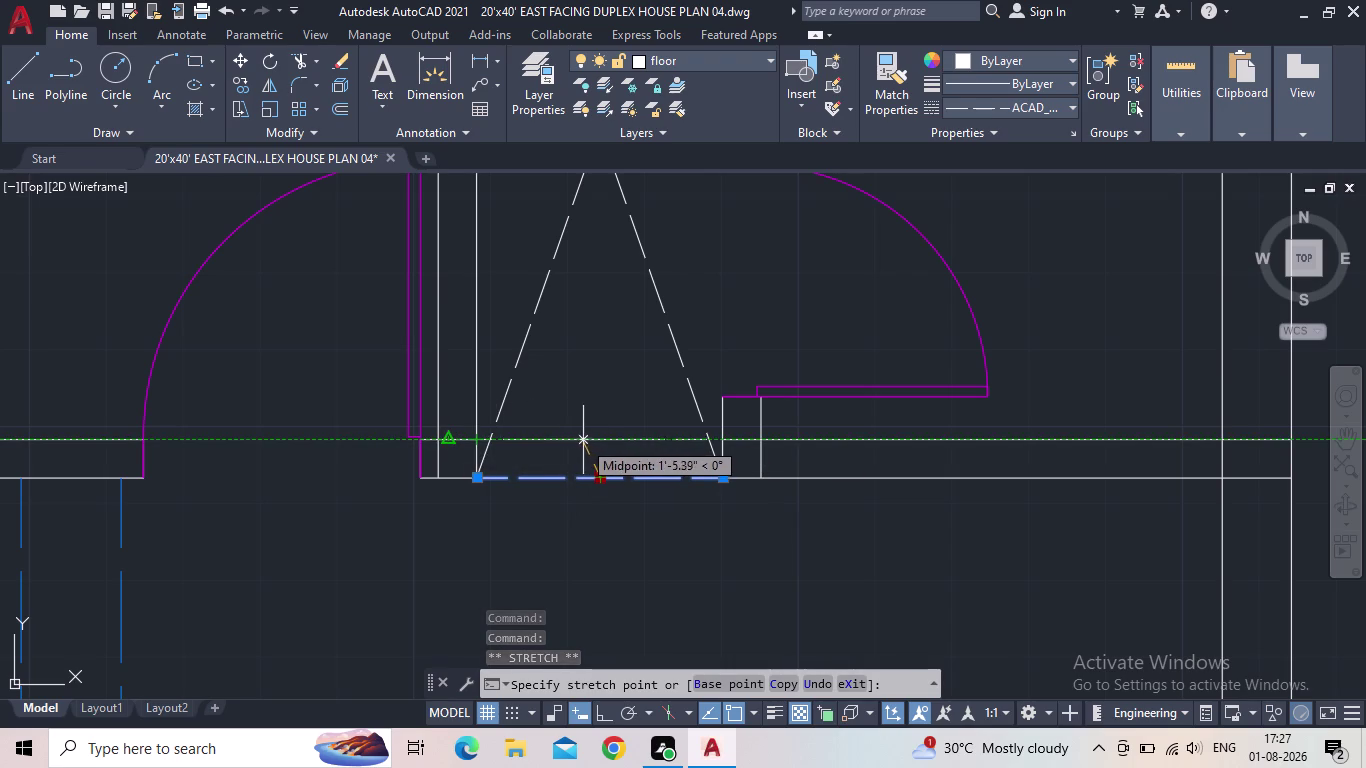
click(595, 441)
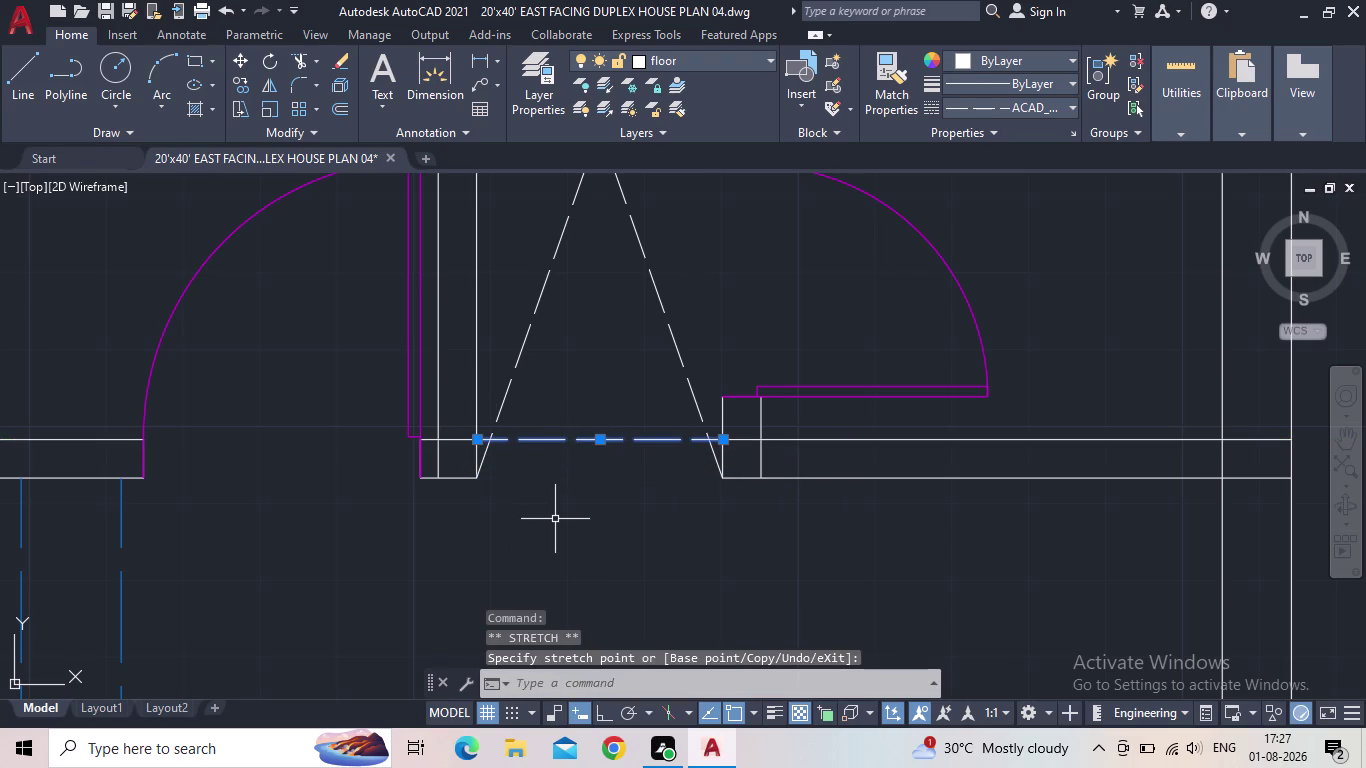
key(Escape)
Undo the accidental stretch from the toolbar and save the drawing.
scroll(down, 3)
scroll(up, 3)
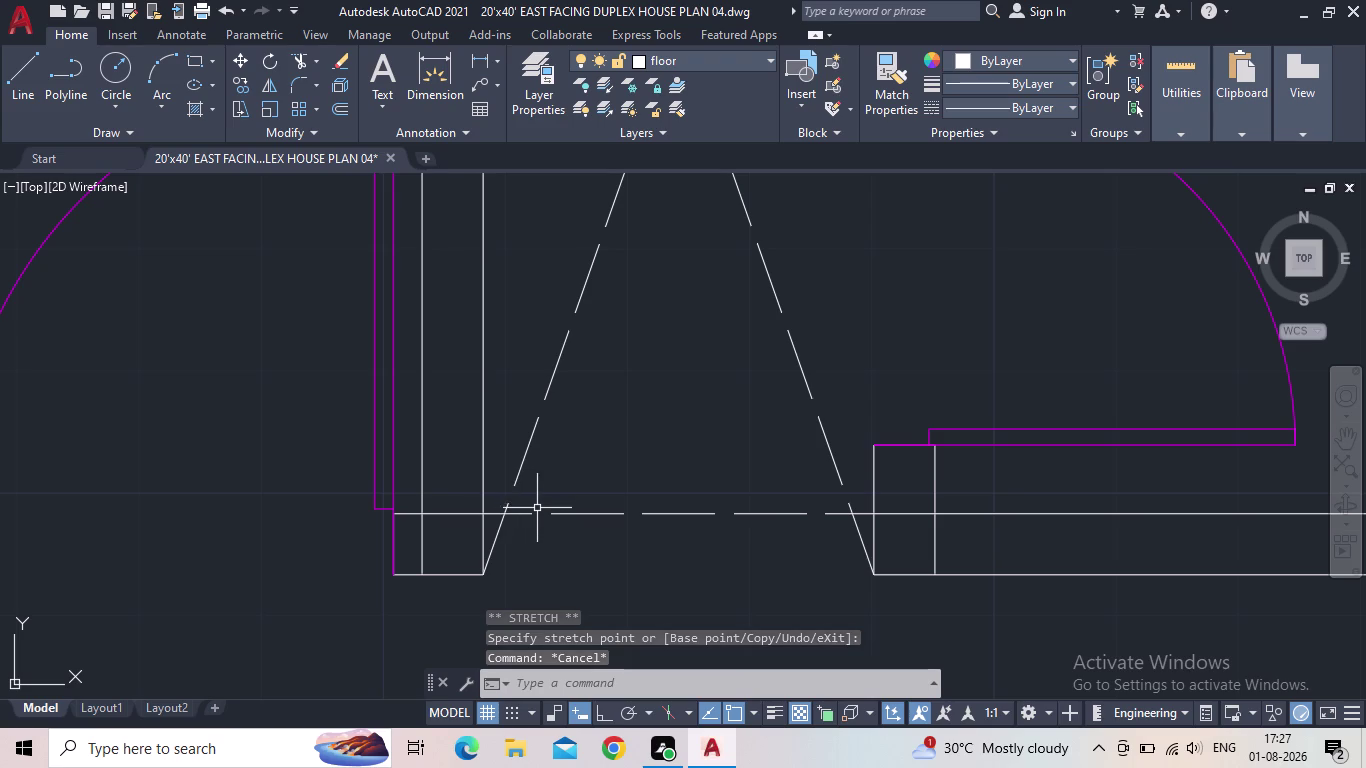
click(223, 17)
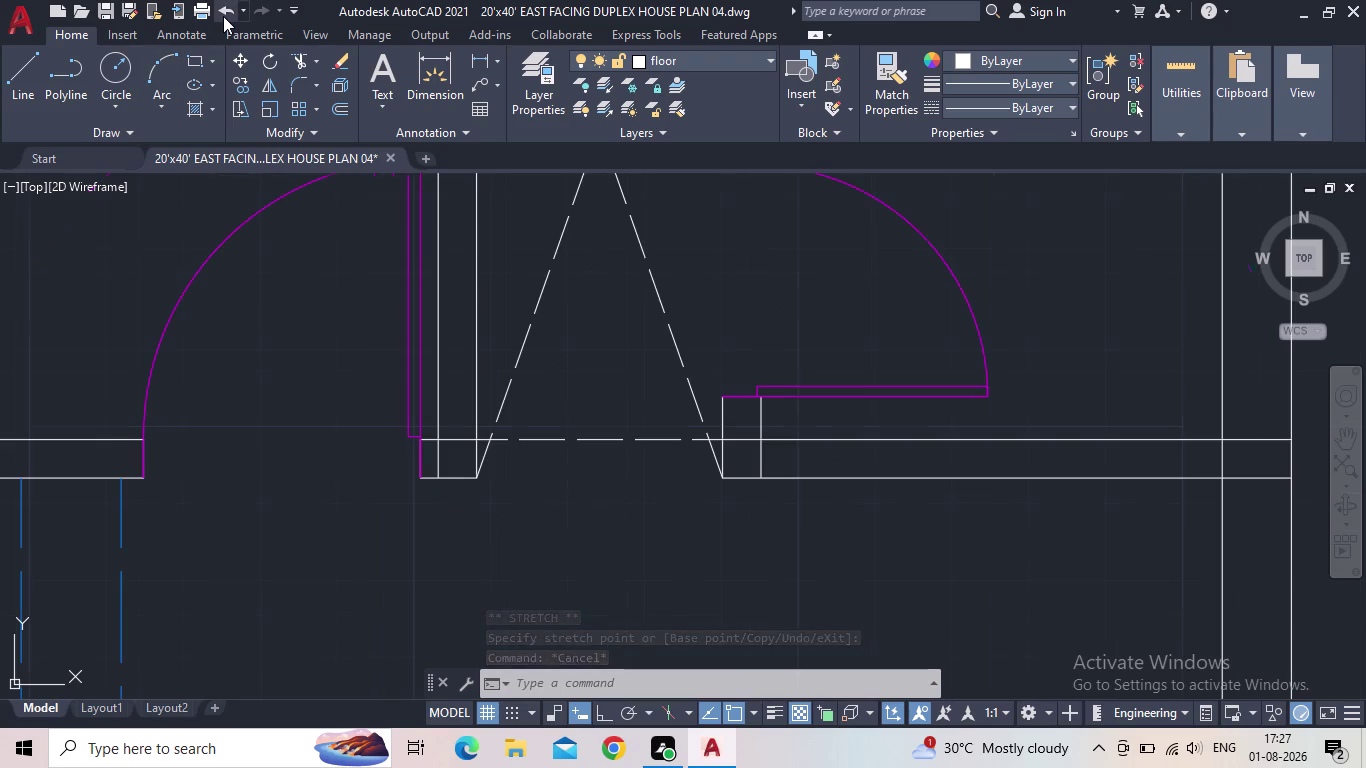
click(222, 13)
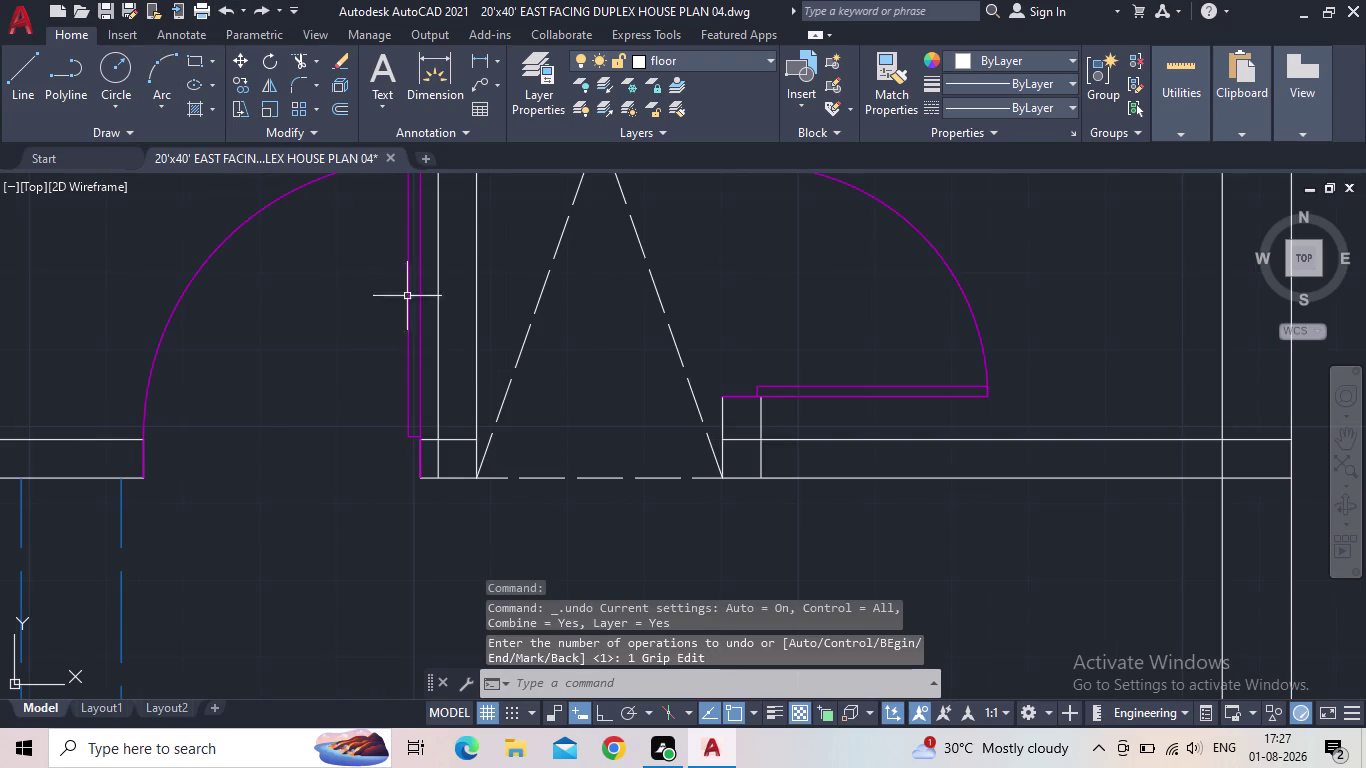
scroll(down, 3)
middle_drag(518, 402, 538, 538)
key(Escape)
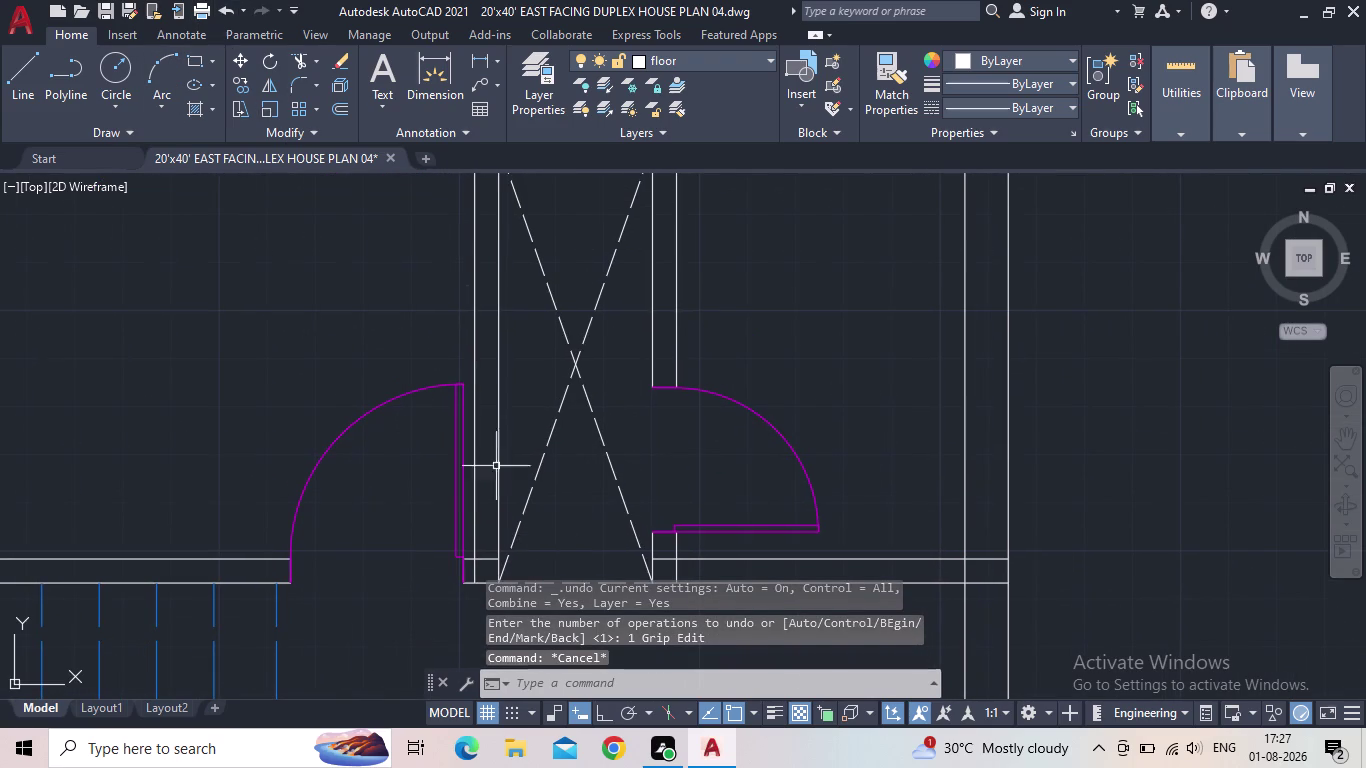
drag(106, 8, 106, 17)
scroll(down, 3)
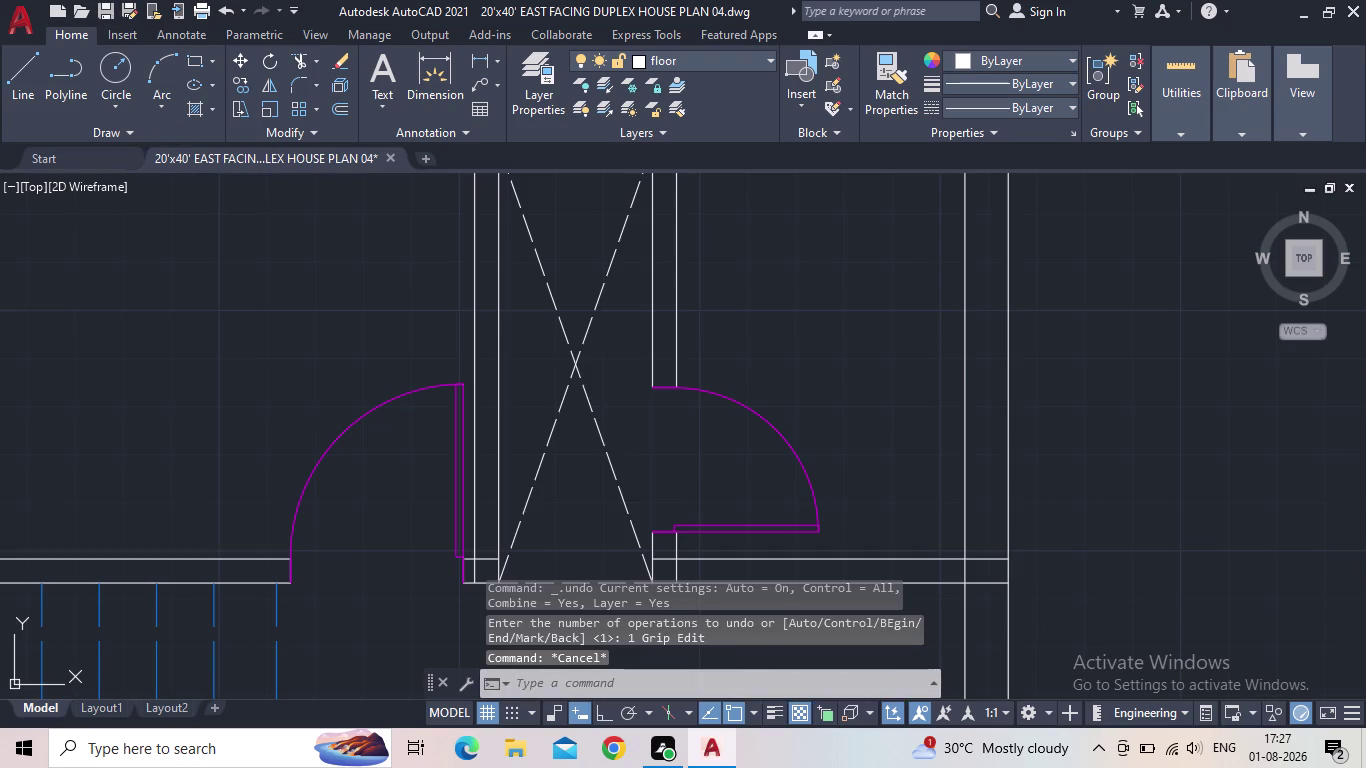
scroll(down, 3)
middle_drag(430, 421, 475, 376)
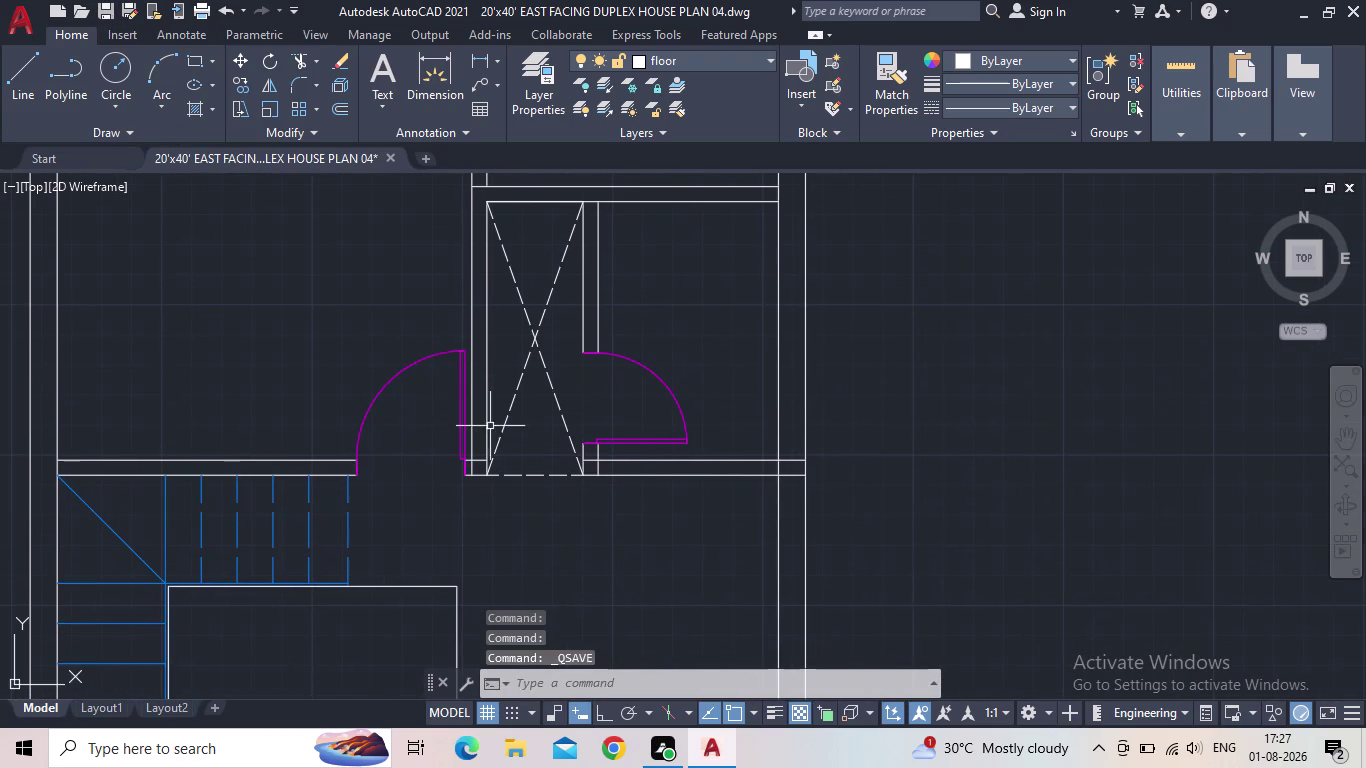
scroll(down, 3)
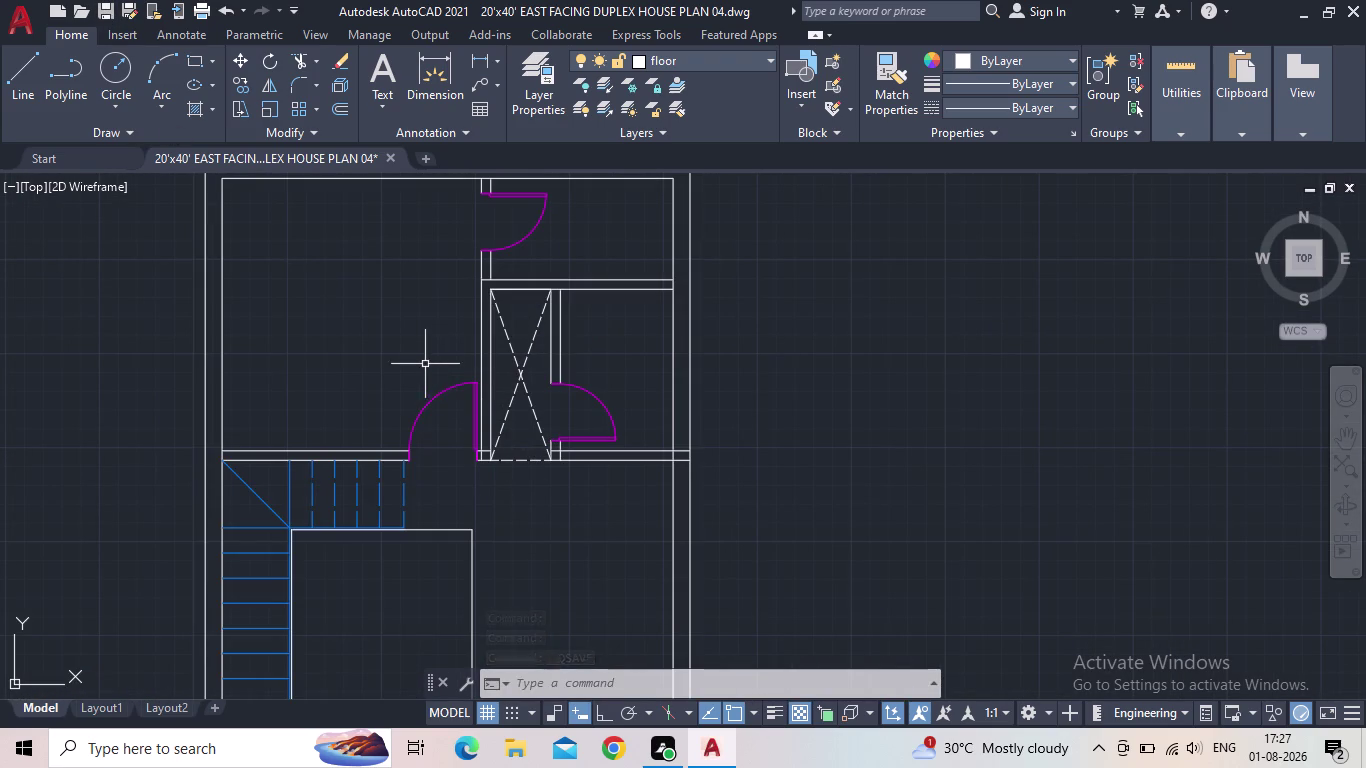
middle_drag(336, 357, 454, 534)
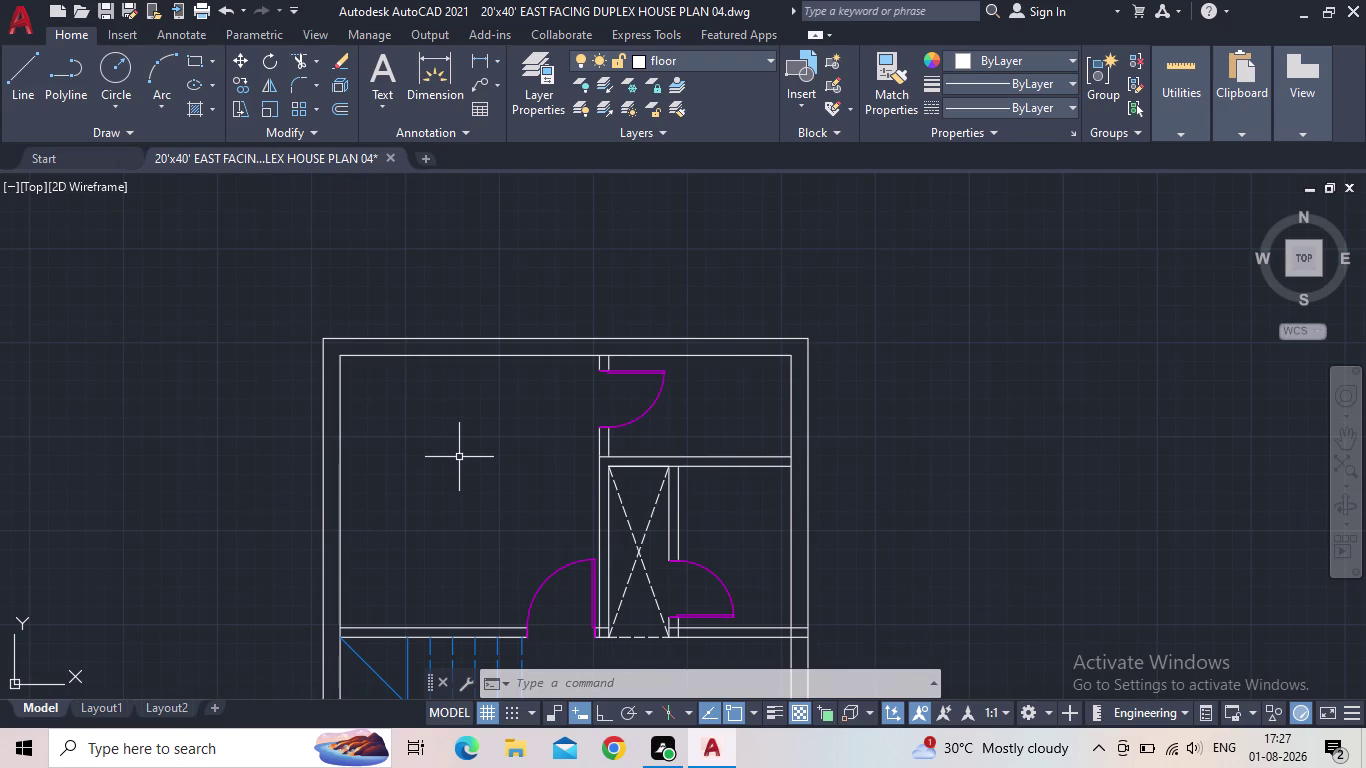
scroll(down, 3)
middle_drag(481, 465, 486, 365)
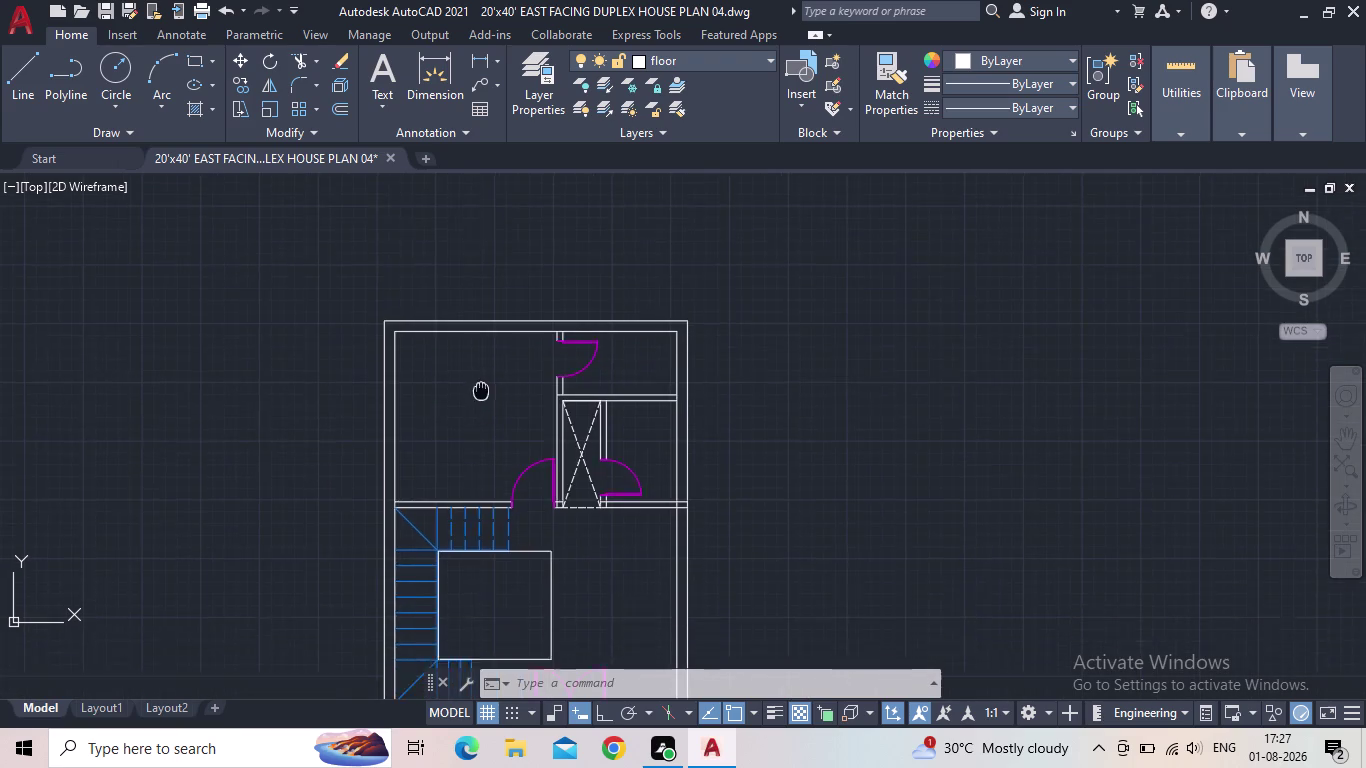
middle_drag(486, 365, 491, 343)
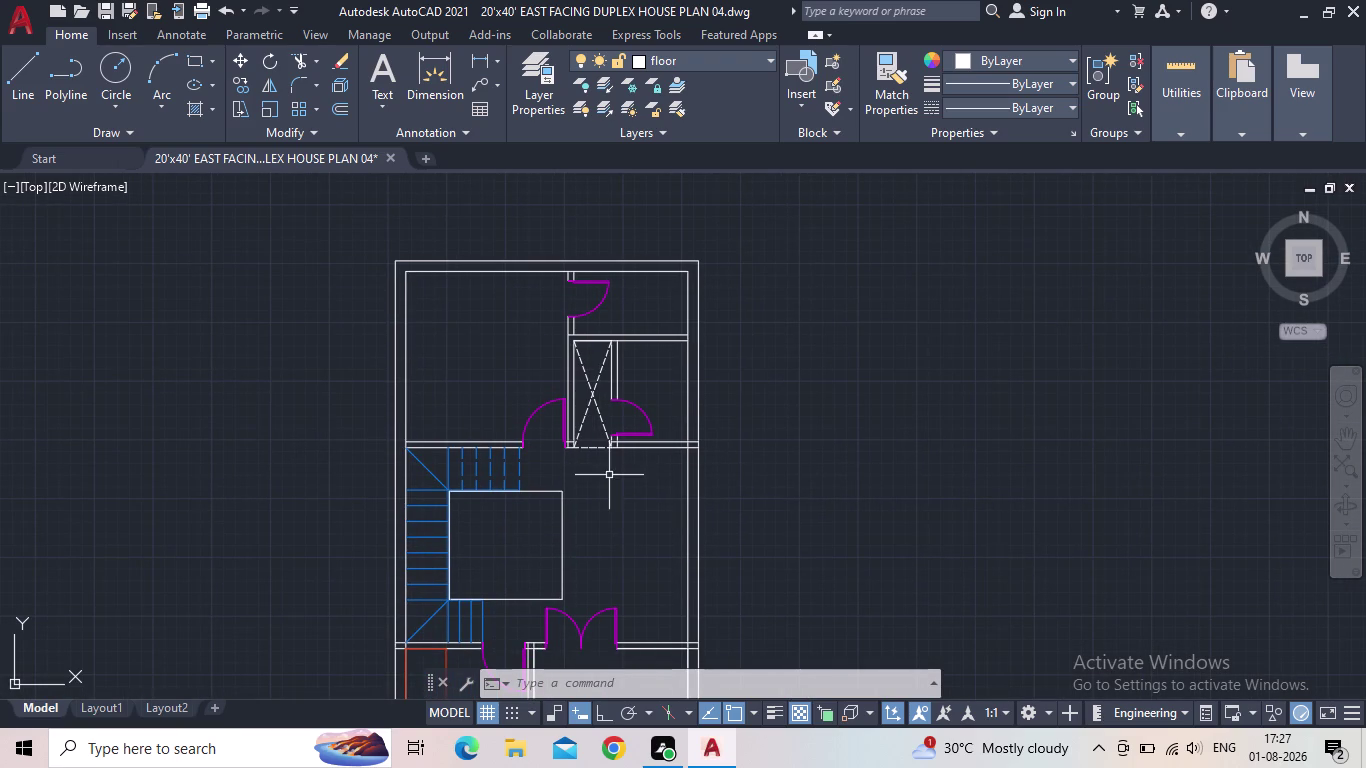
middle_drag(616, 556, 620, 345)
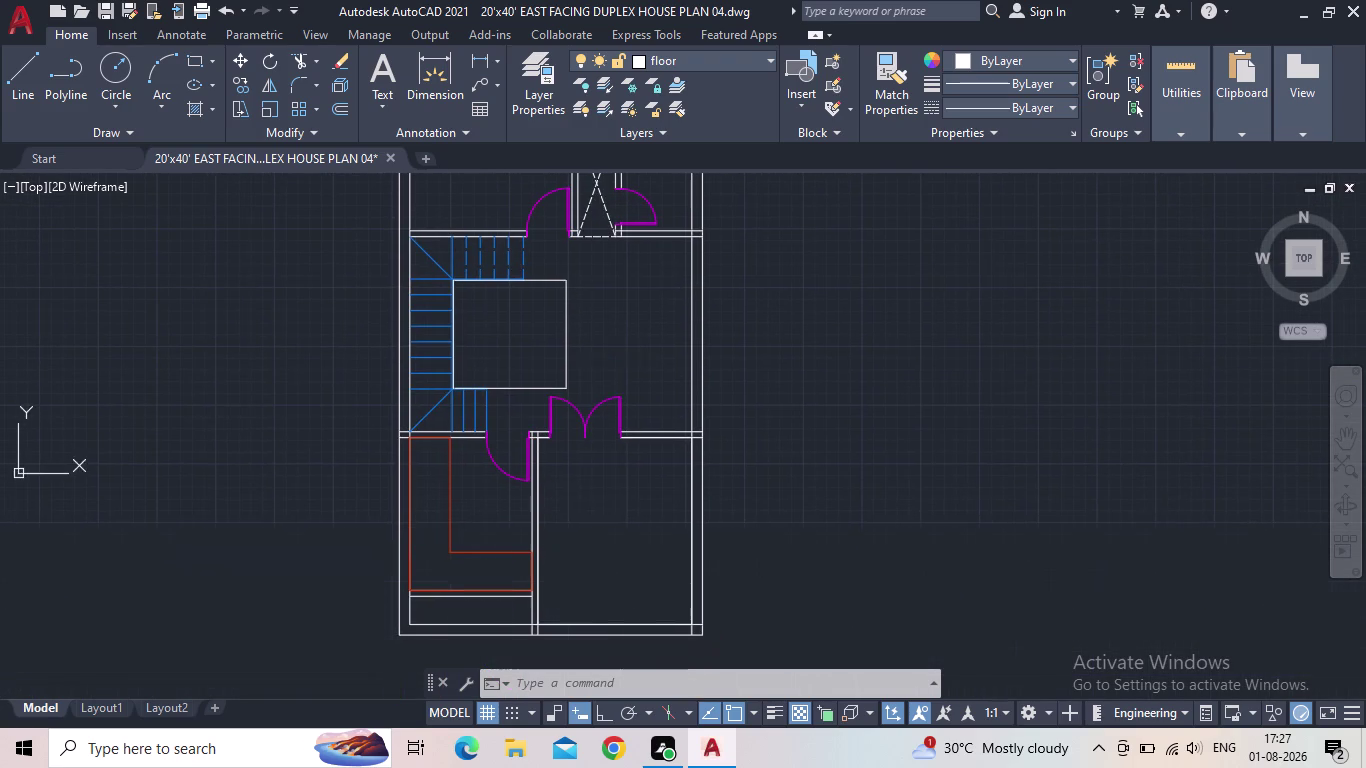
scroll(up, 3)
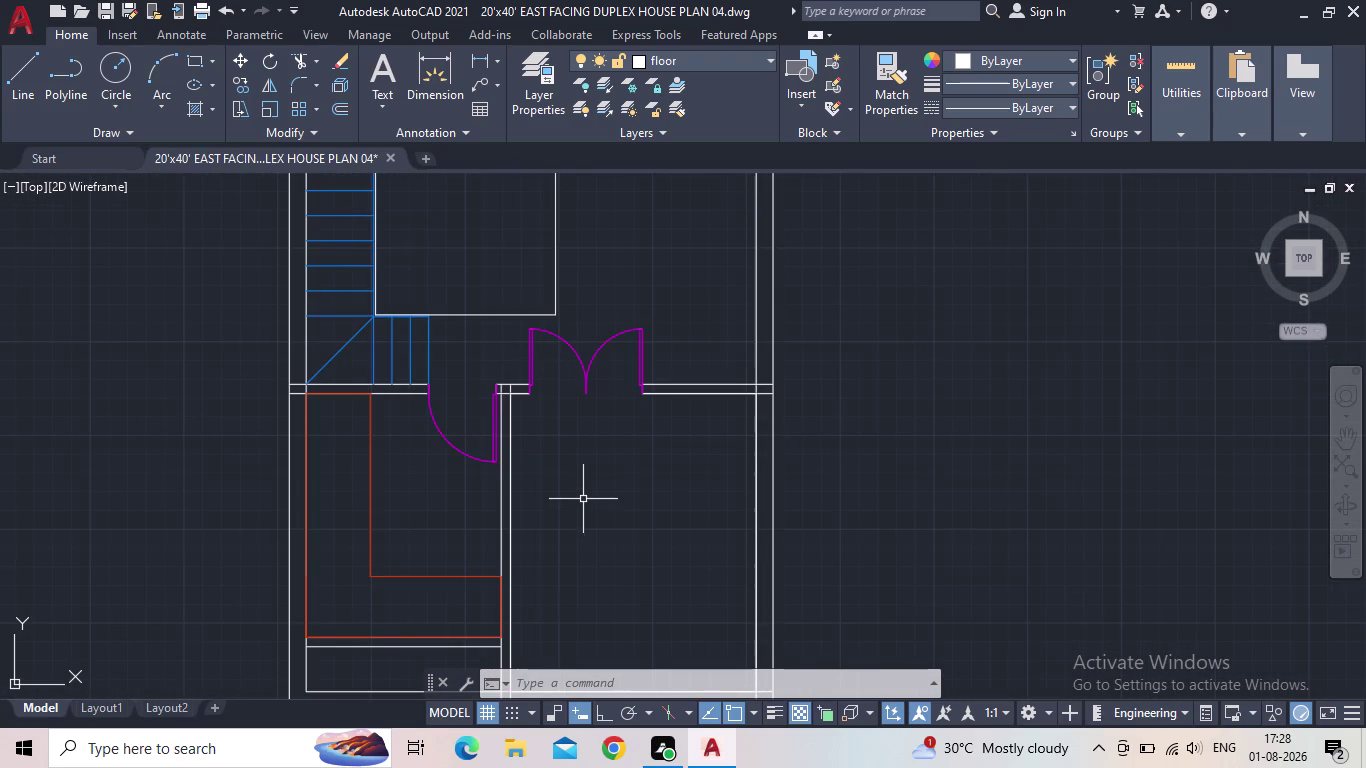
middle_drag(603, 487, 718, 456)
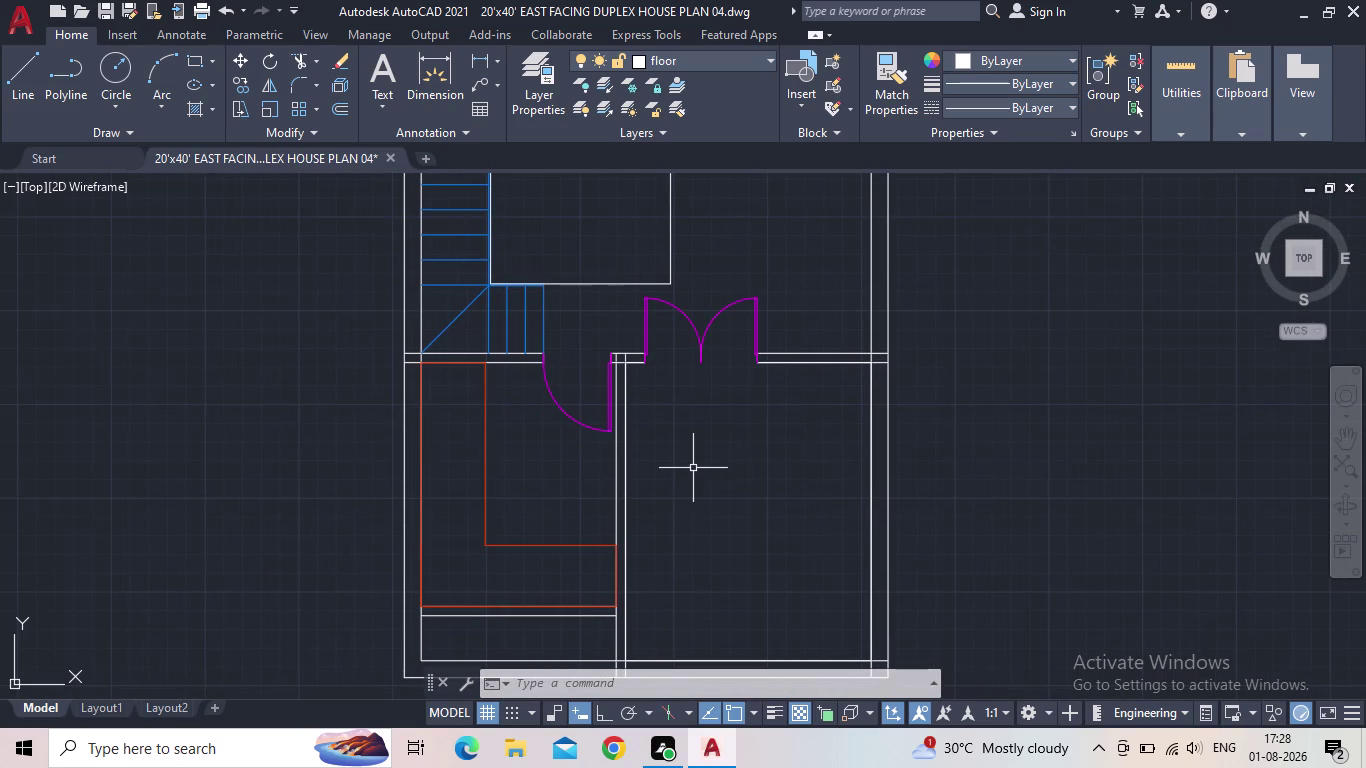
scroll(down, 3)
middle_drag(713, 521, 695, 484)
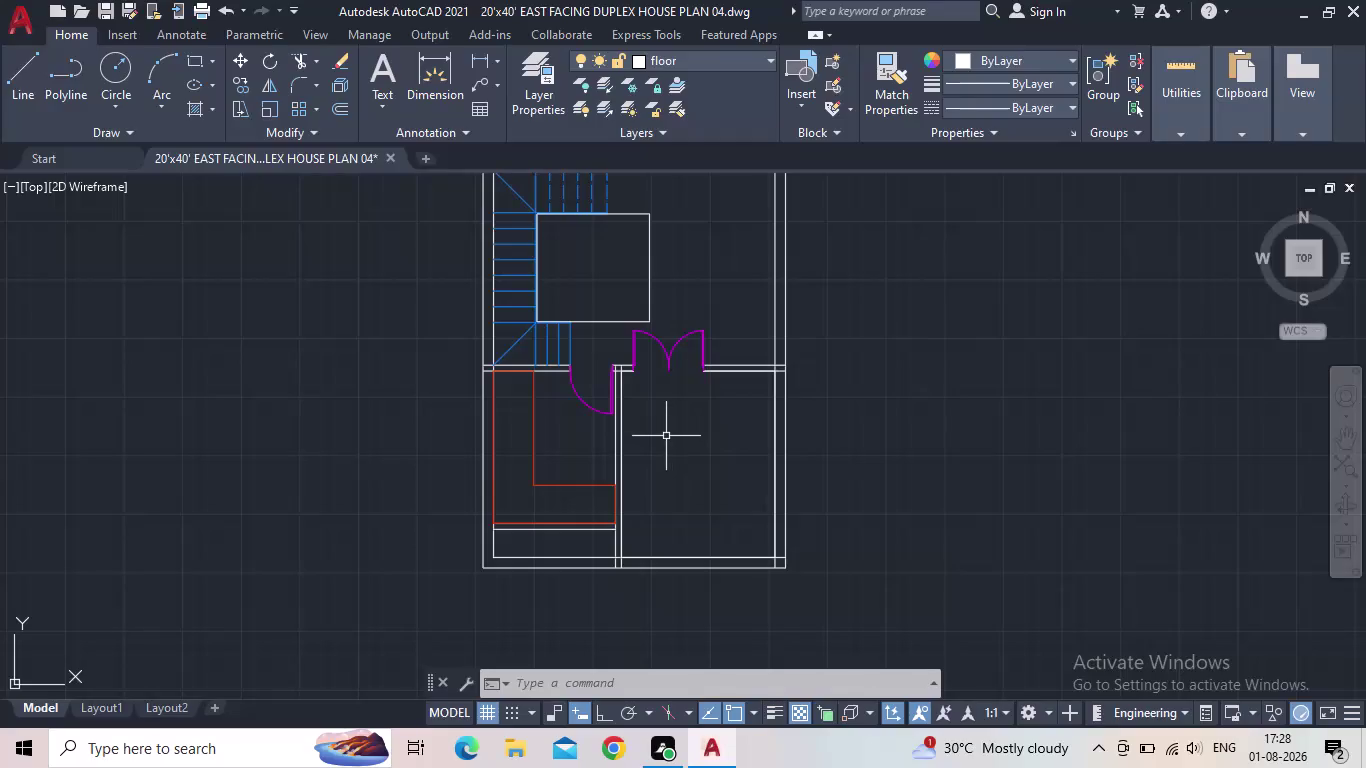
scroll(down, 3)
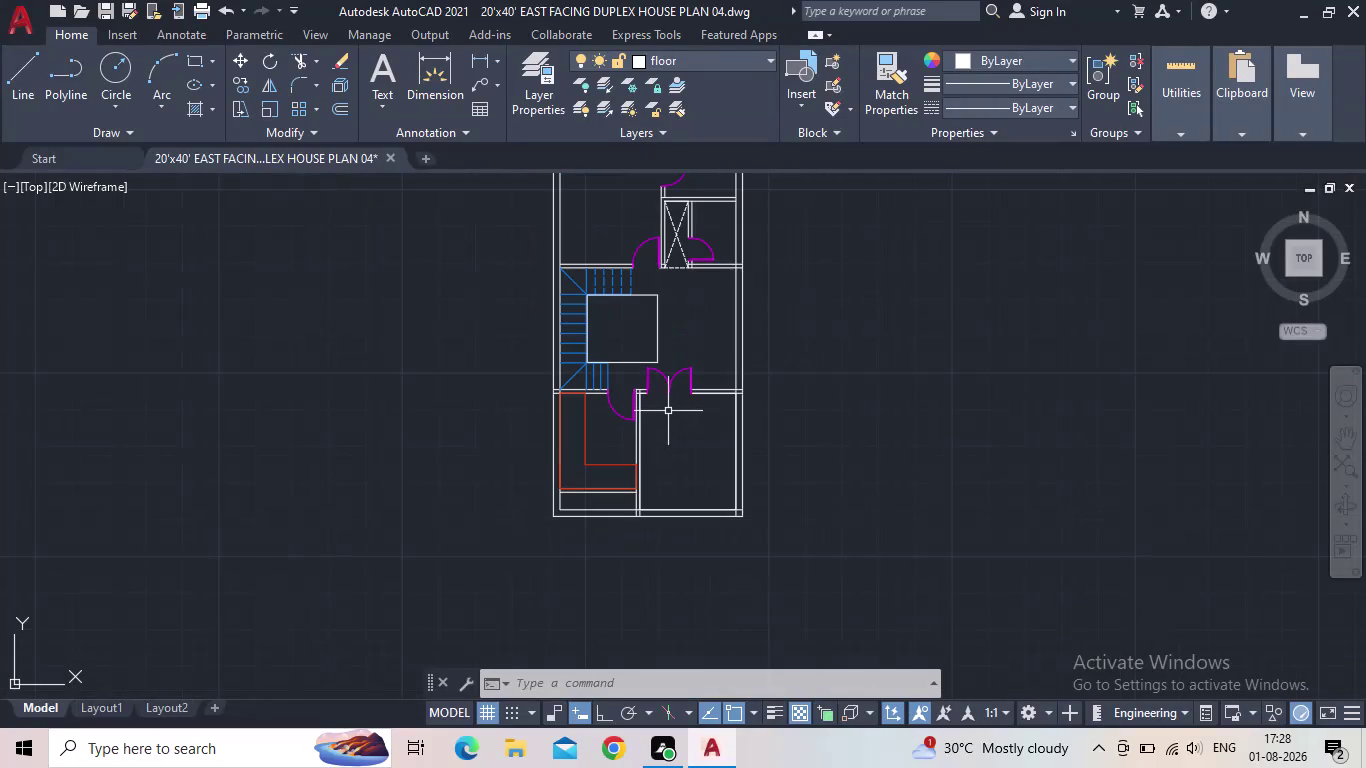
middle_drag(668, 425, 623, 477)
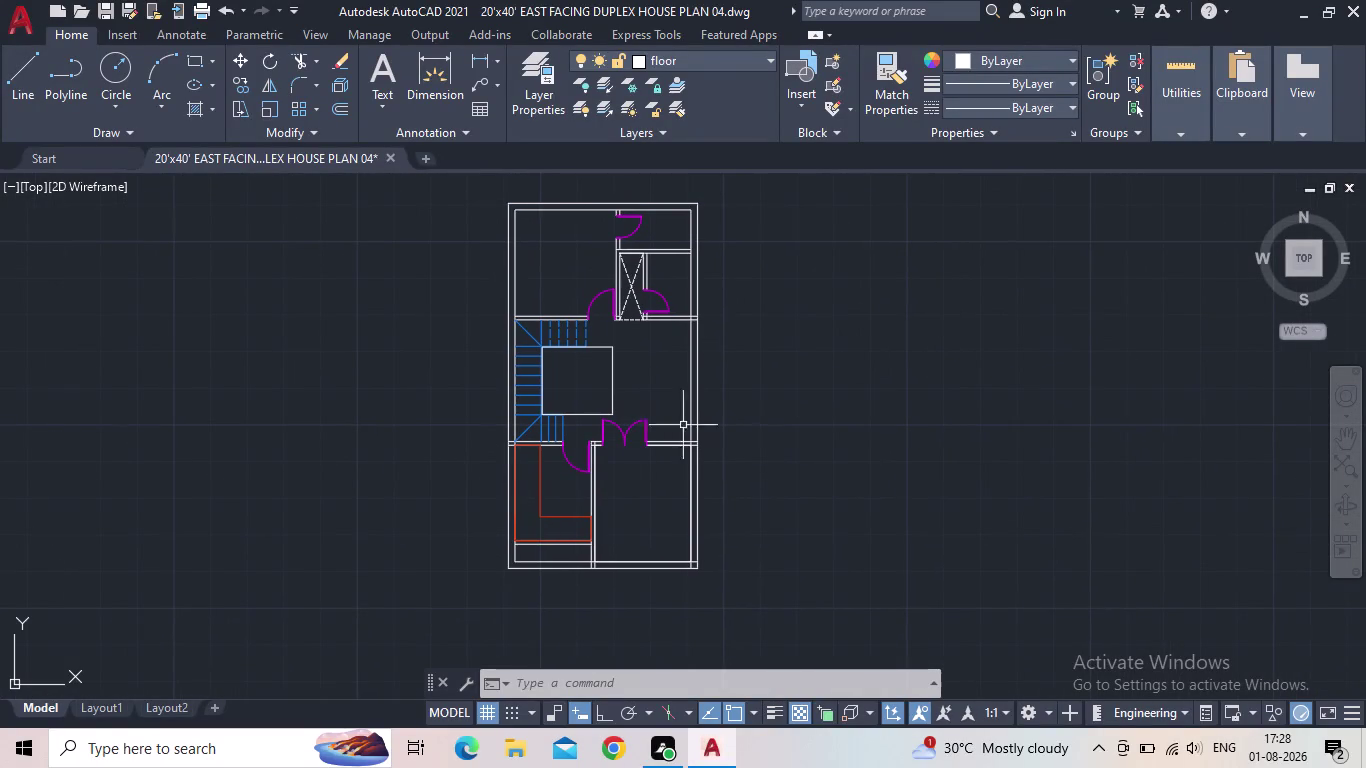
text(d)
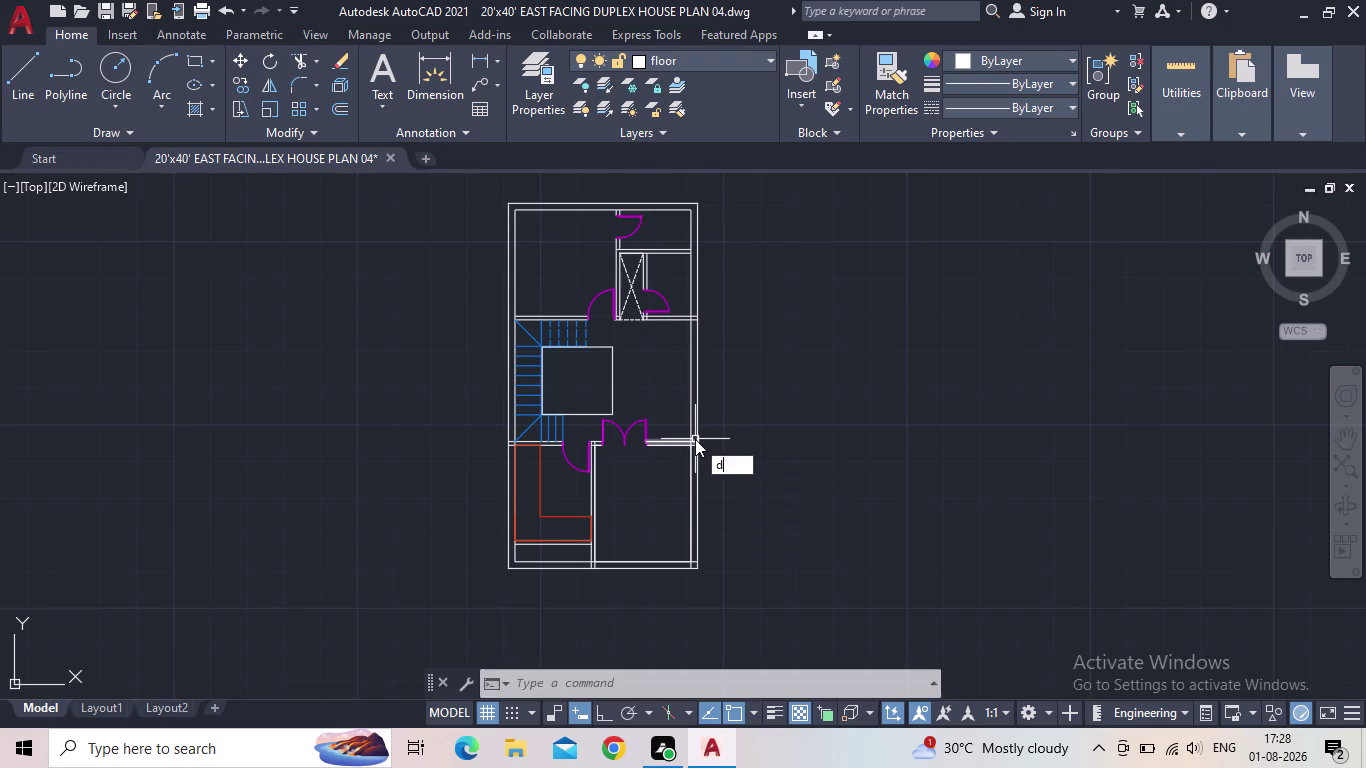
Open DesignCenter with DC and set furnitures as the current layer.
text(c)
key(space)
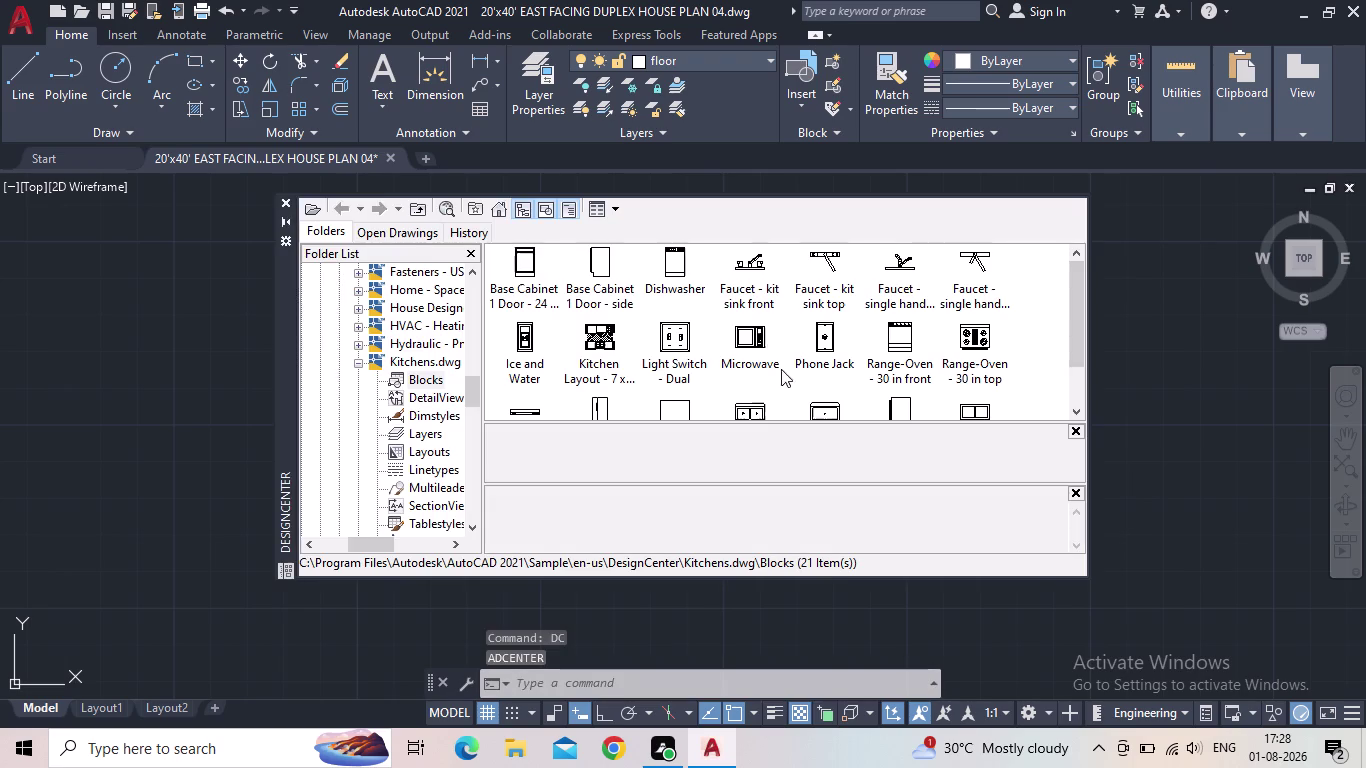
drag(508, 76, 519, 84)
click(538, 88)
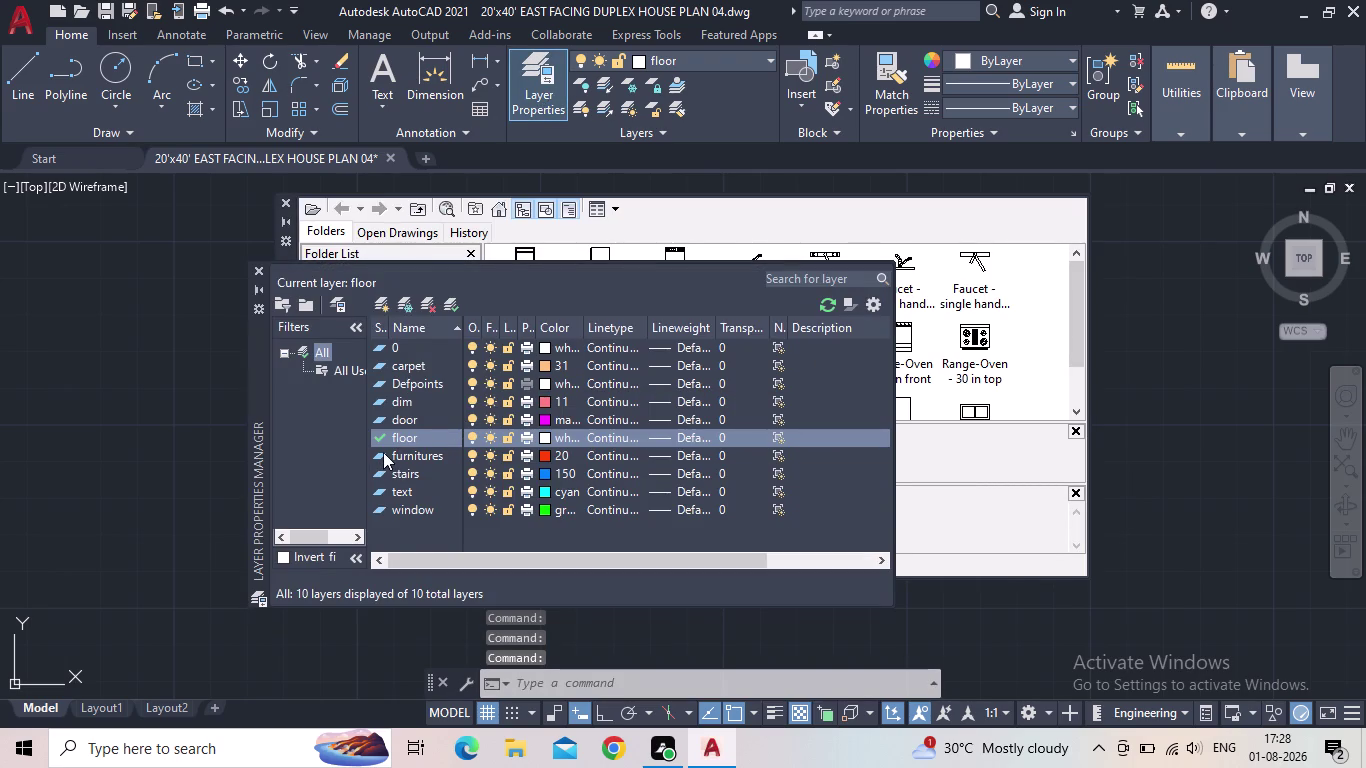
double_click(383, 452)
click(255, 267)
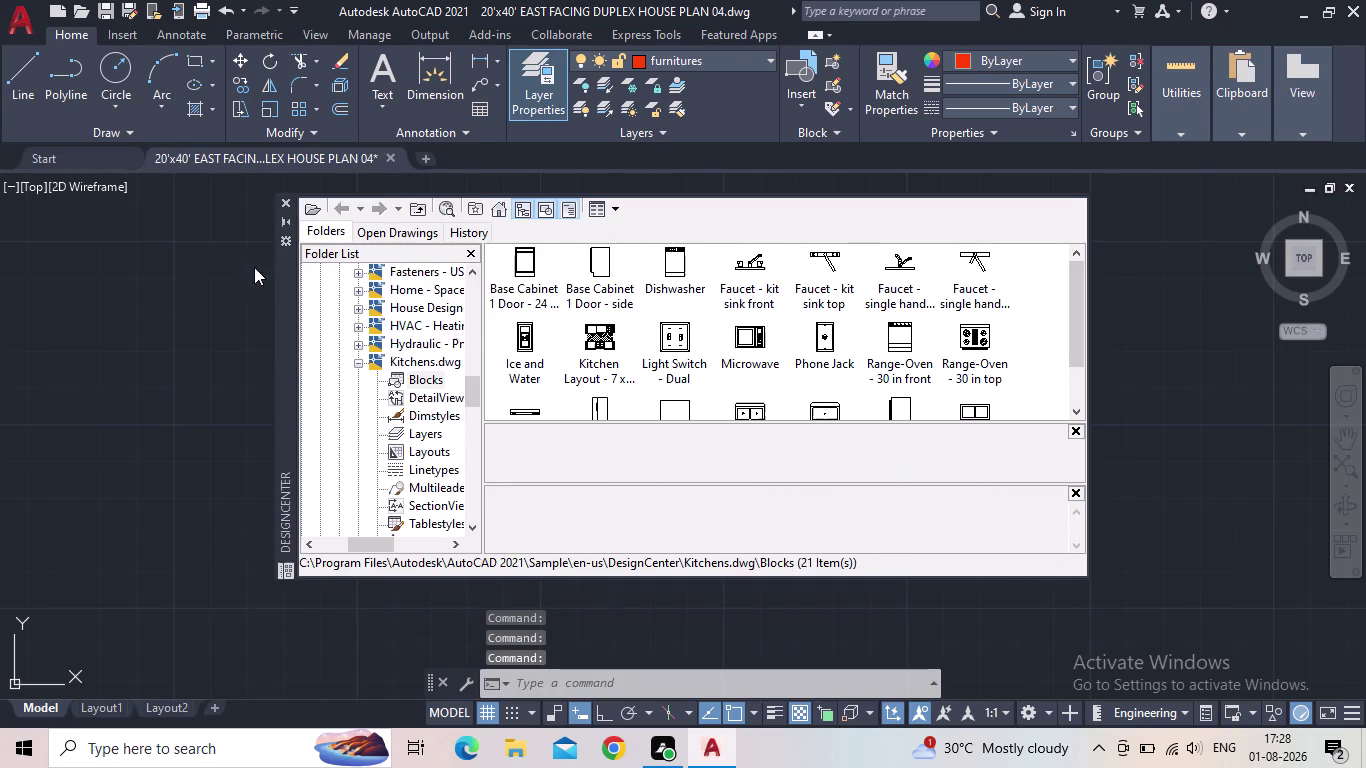
scroll(down, 3)
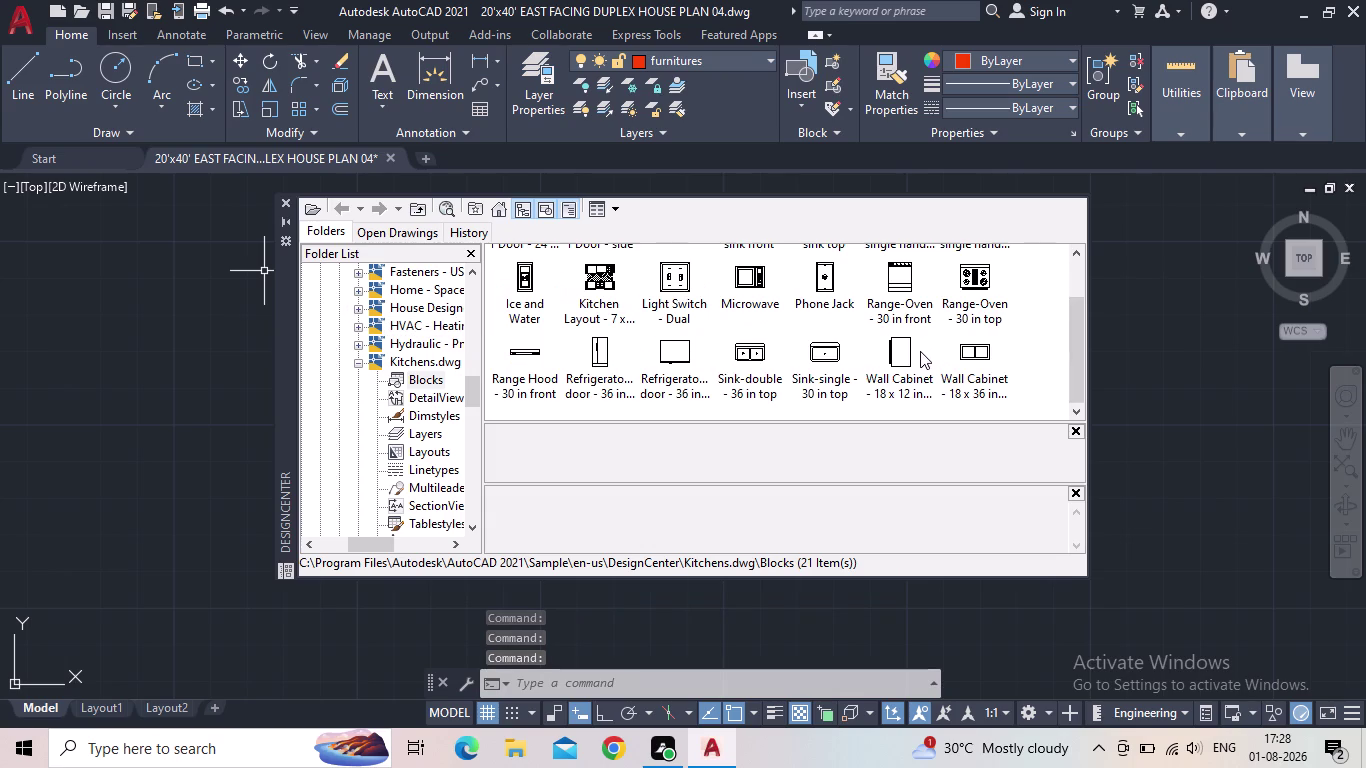
Drag the Range-Oven, Microwave and single sink blocks from Kitchens.dwg into the drawing.
drag(968, 283, 1089, 313)
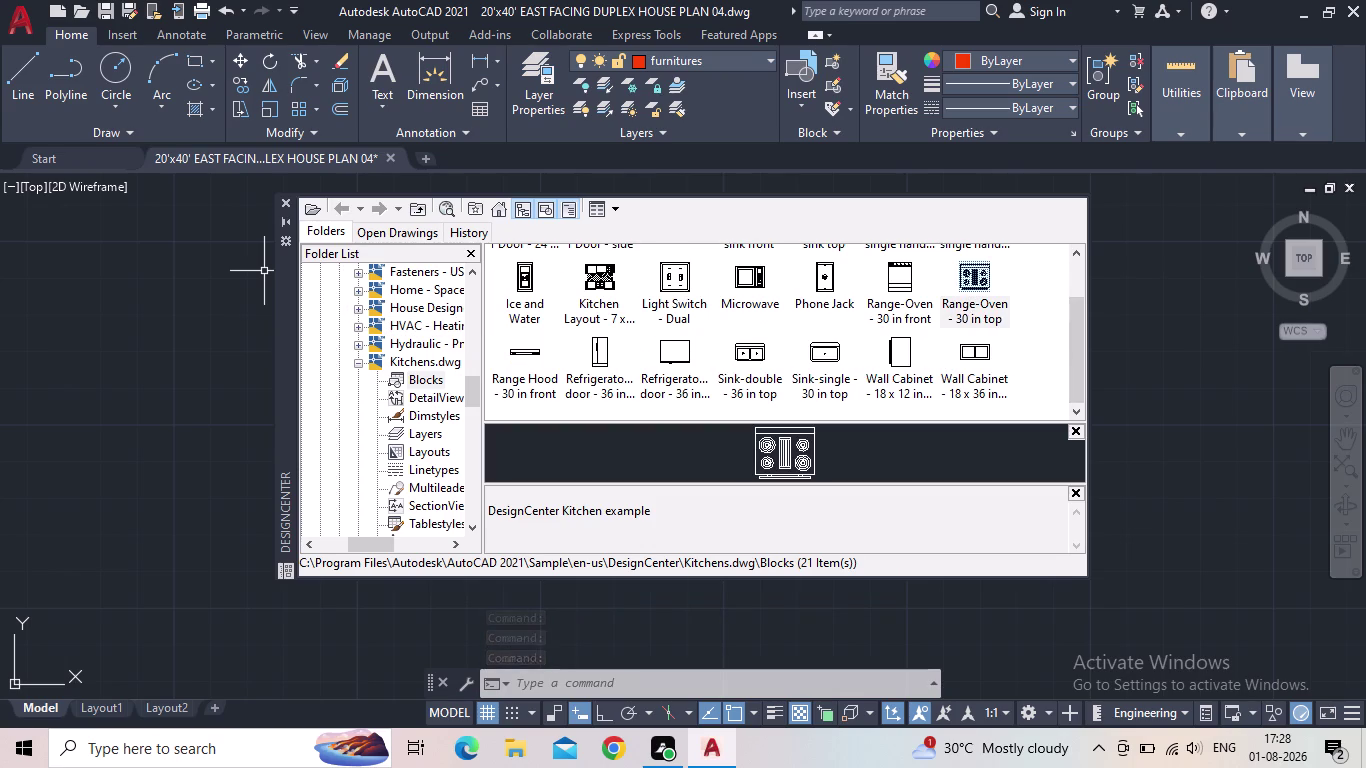
drag(1089, 313, 1162, 323)
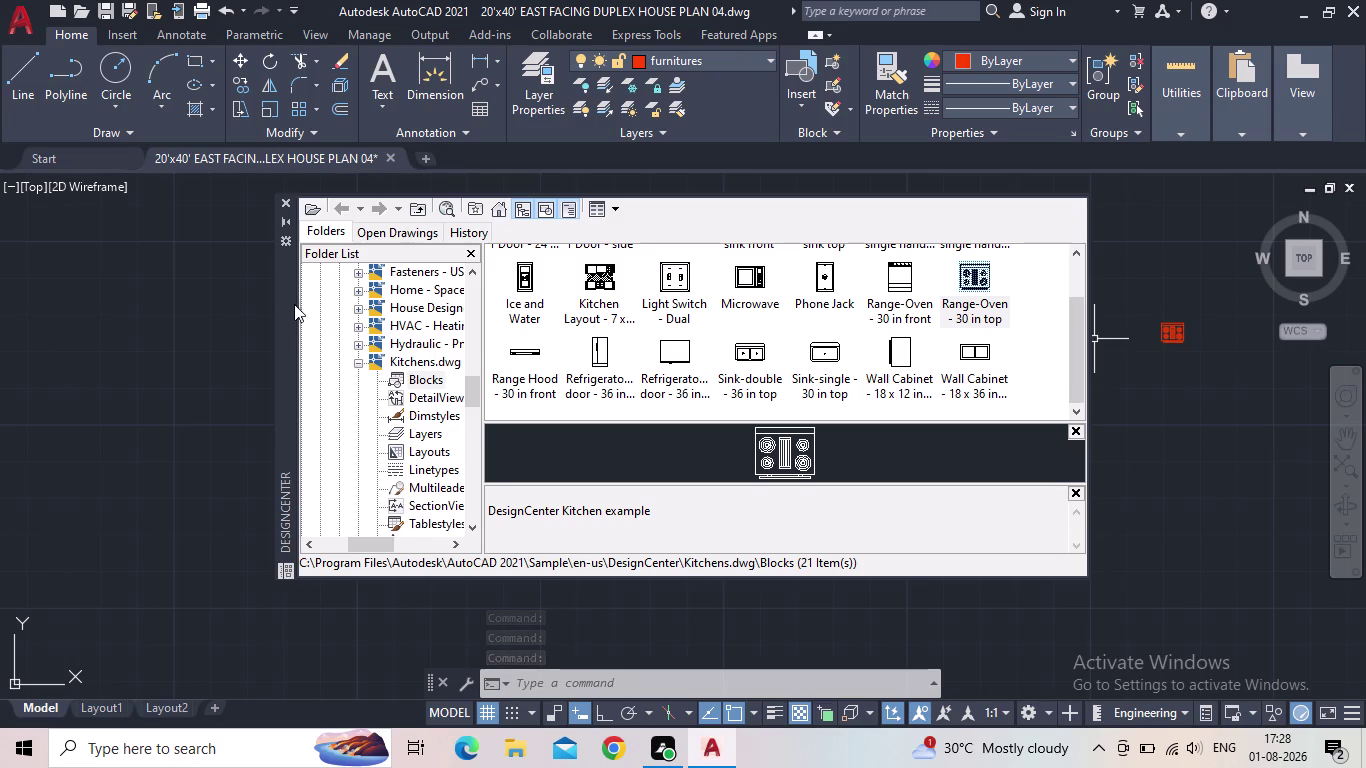
drag(288, 305, 161, 334)
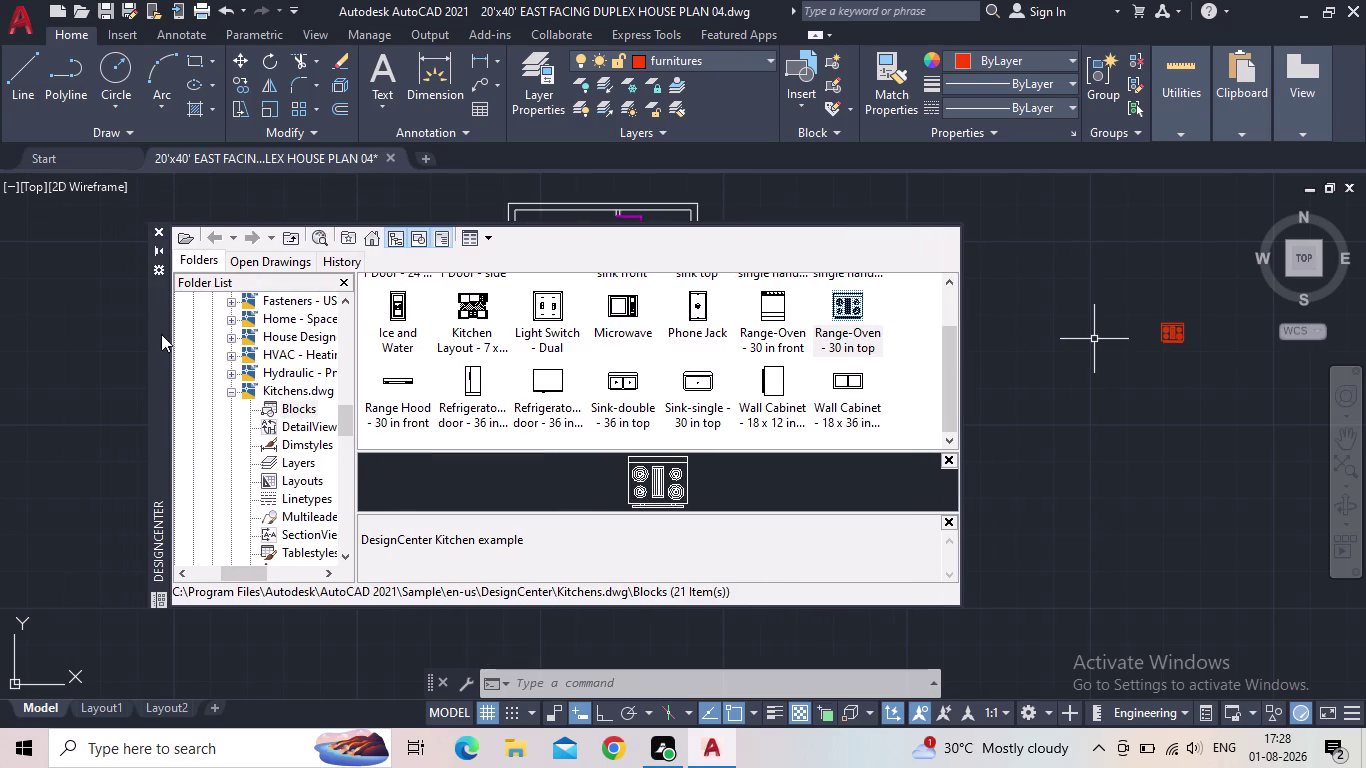
drag(161, 334, 140, 332)
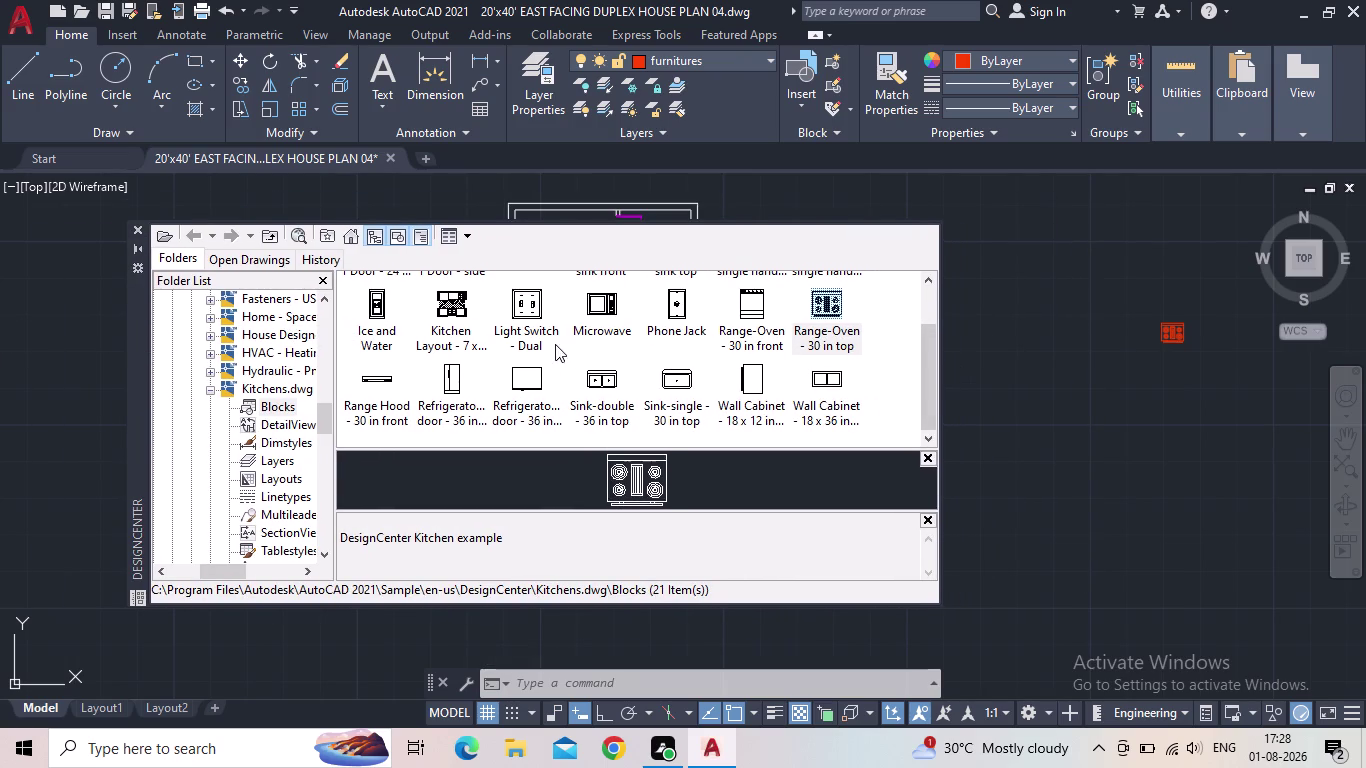
drag(595, 322, 953, 332)
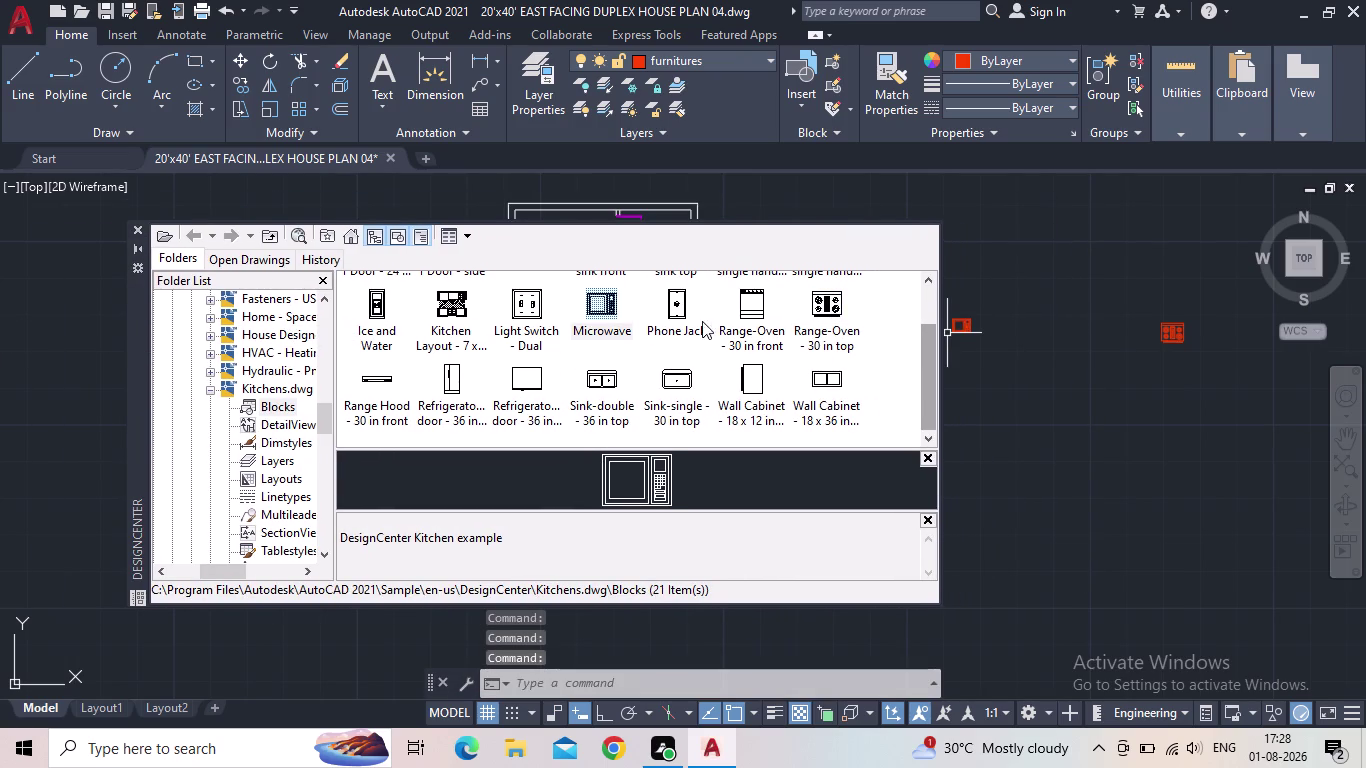
drag(661, 385, 861, 385)
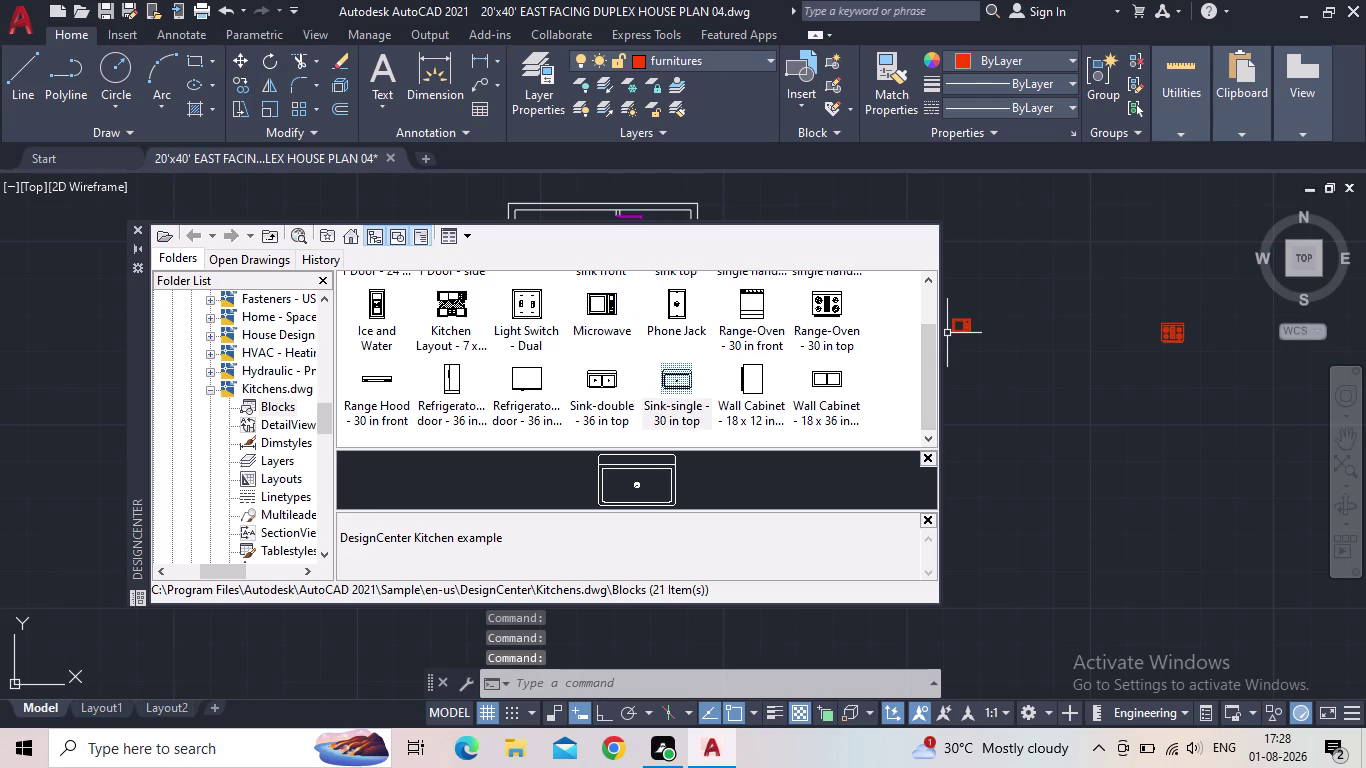
drag(861, 385, 996, 377)
Place the range hood block, browse the block list, and collapse Kitchens.dwg.
scroll(down, 3)
drag(383, 378, 996, 290)
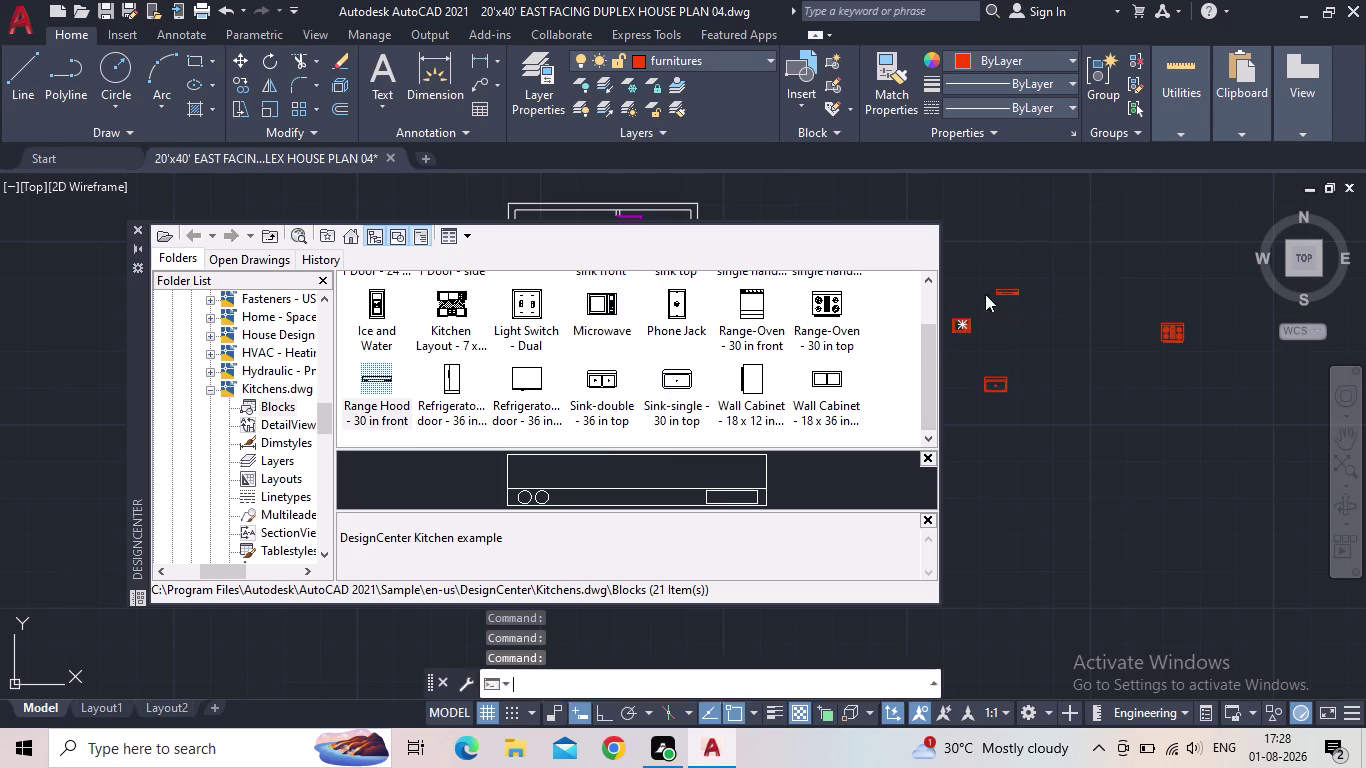
scroll(down, 3)
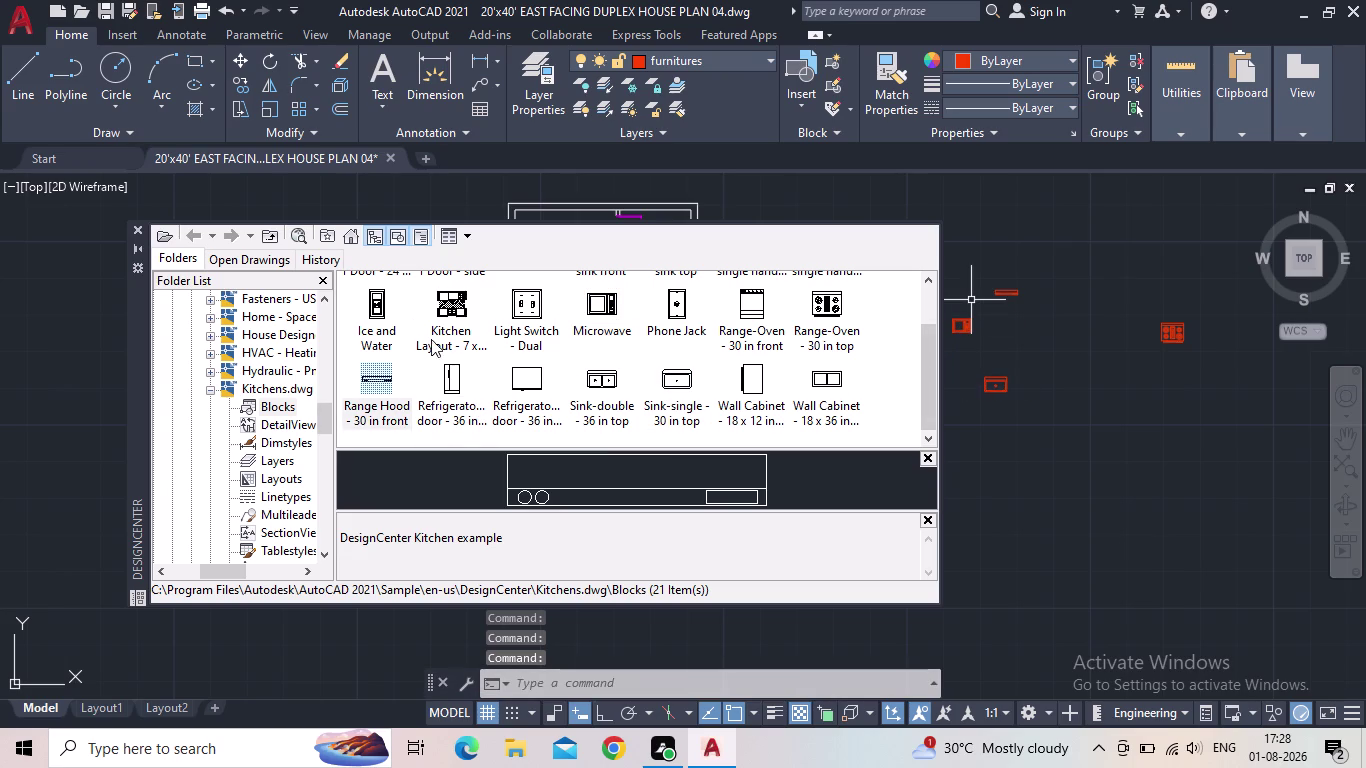
scroll(up, 3)
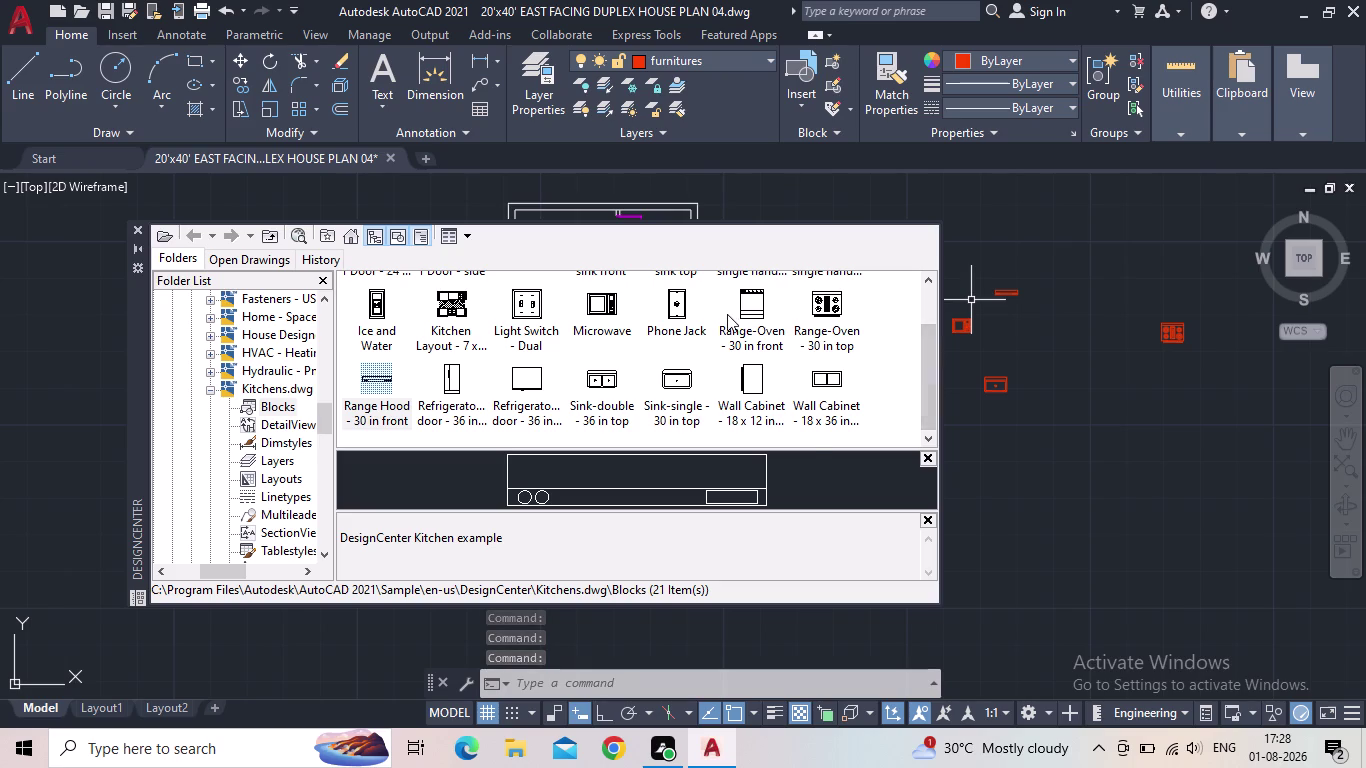
scroll(up, 3)
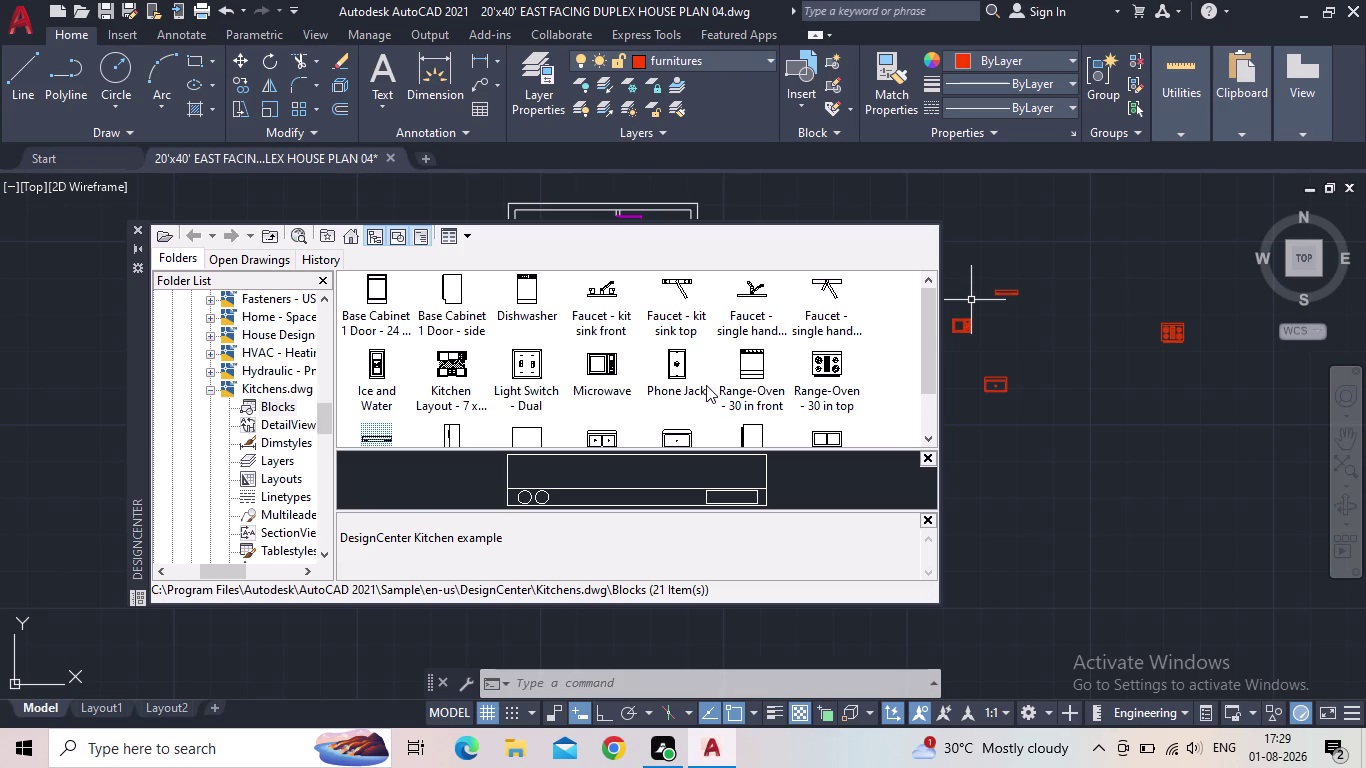
scroll(down, 3)
scroll(down, 3)
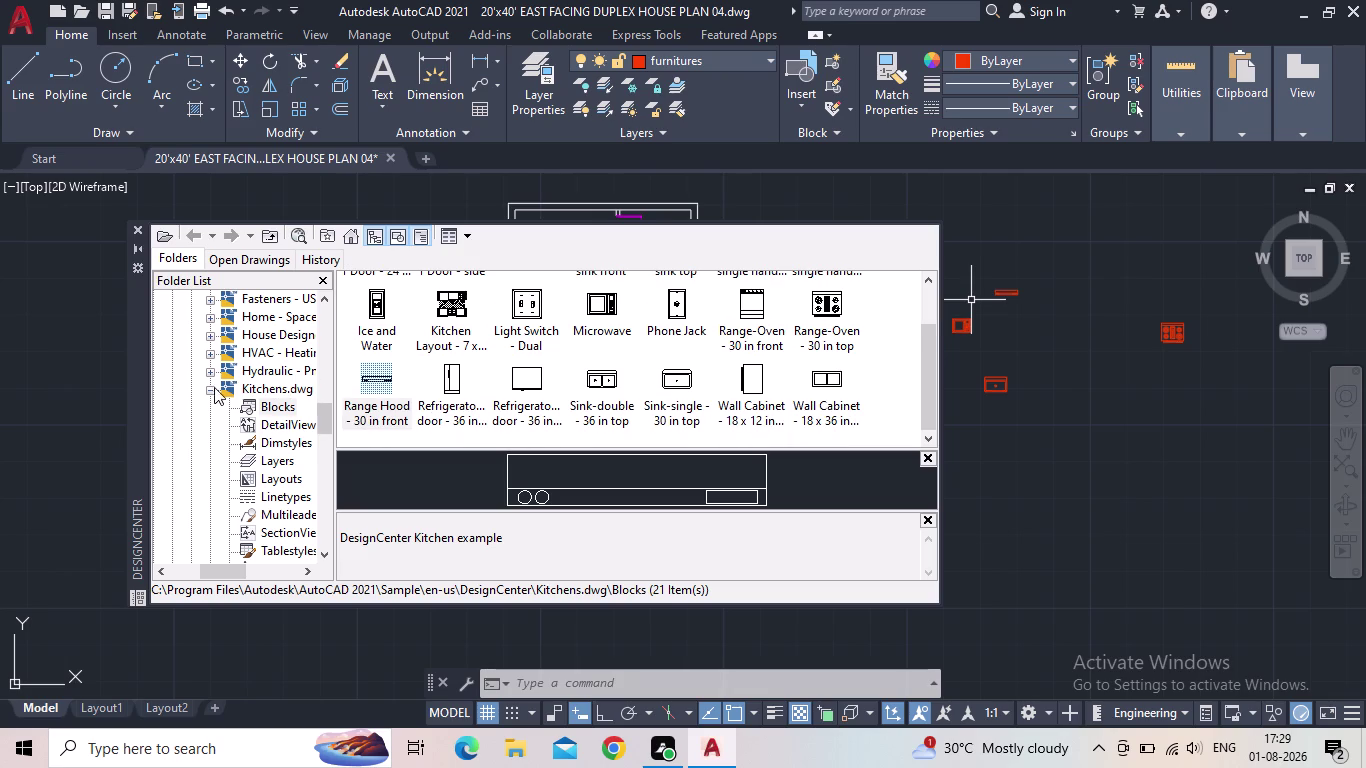
click(210, 334)
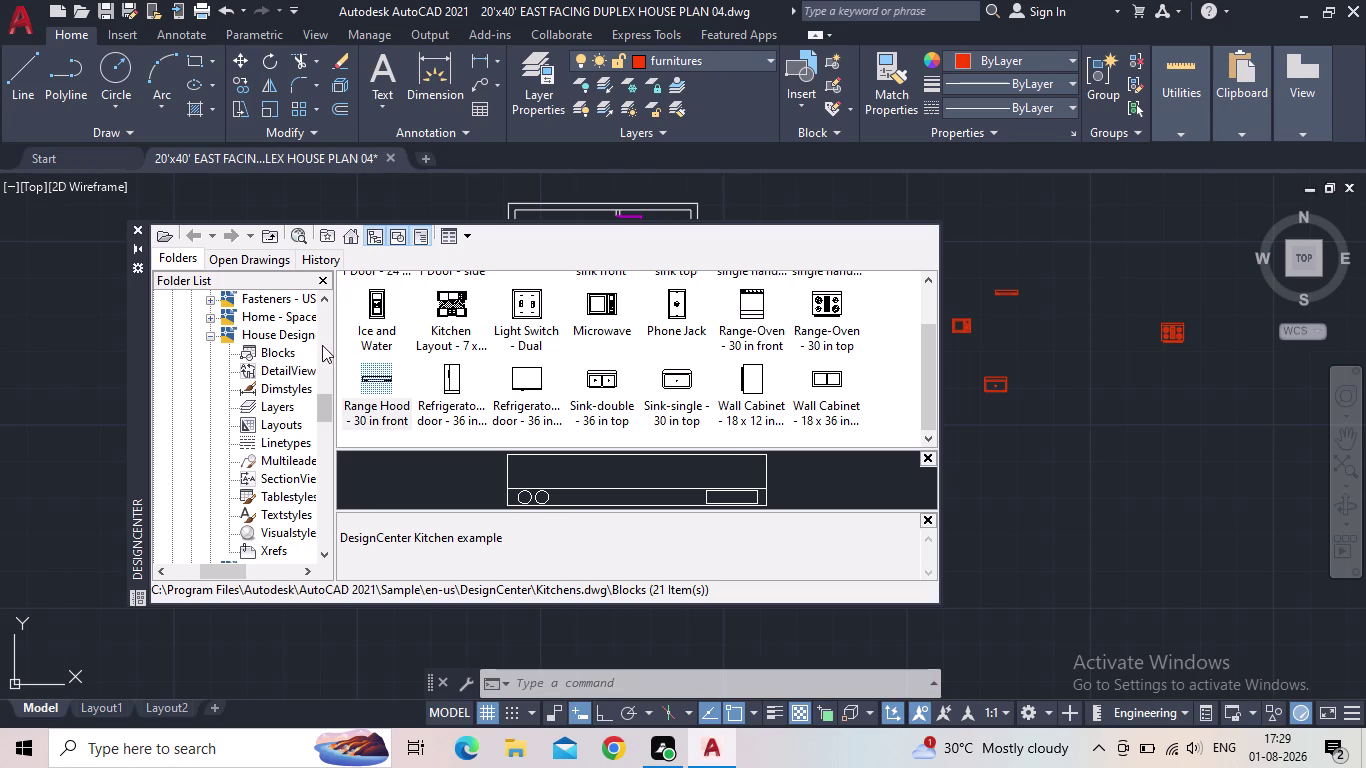
Drag the Toilet - top and Sink - Oval top blocks from House Designer.dwg into the drawing.
click(277, 353)
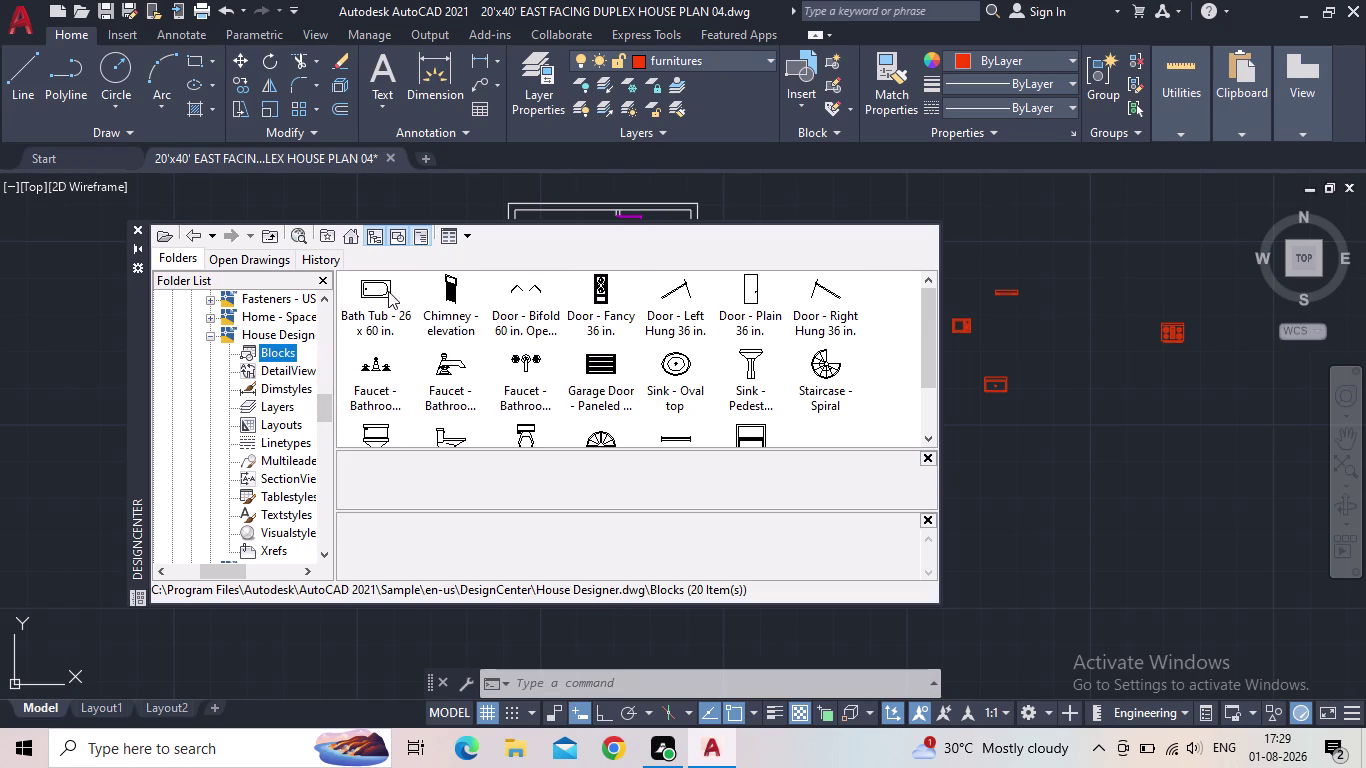
scroll(down, 3)
drag(517, 358, 866, 425)
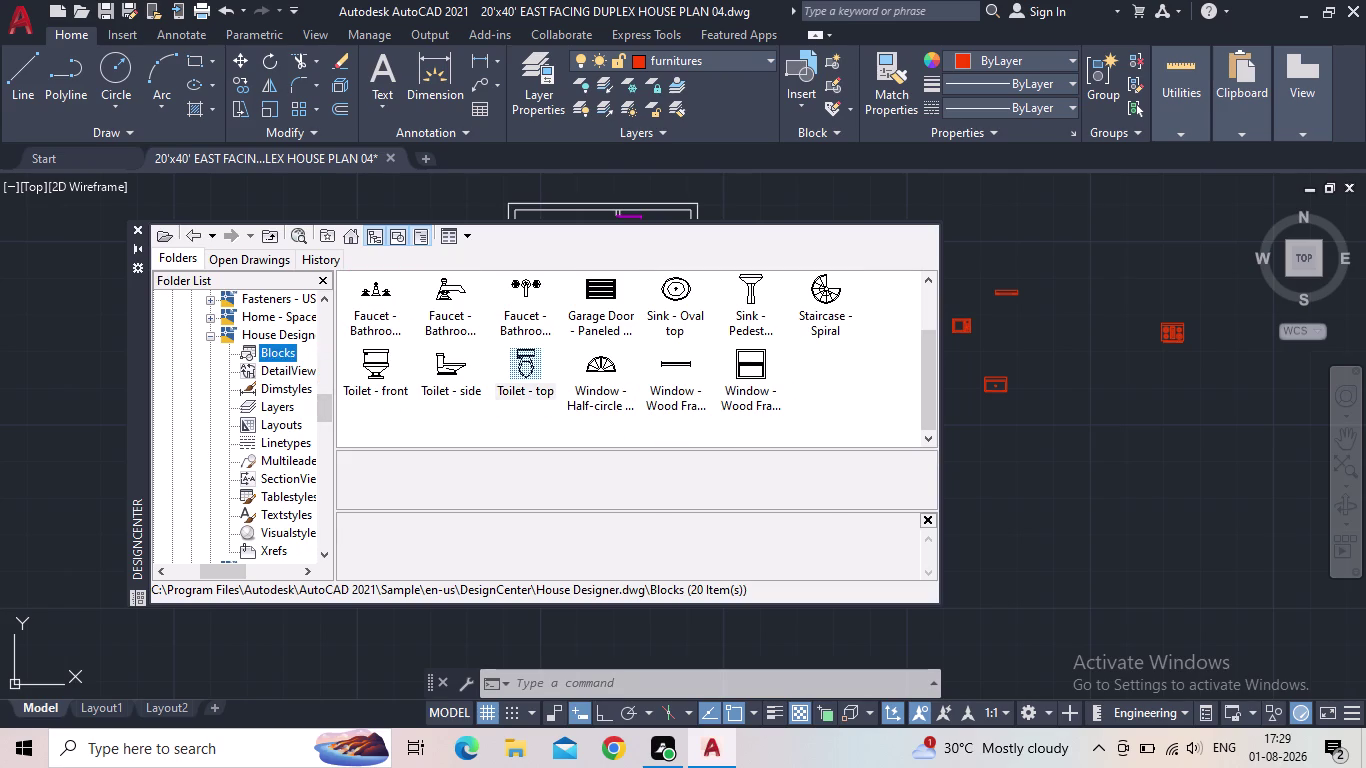
drag(866, 425, 992, 432)
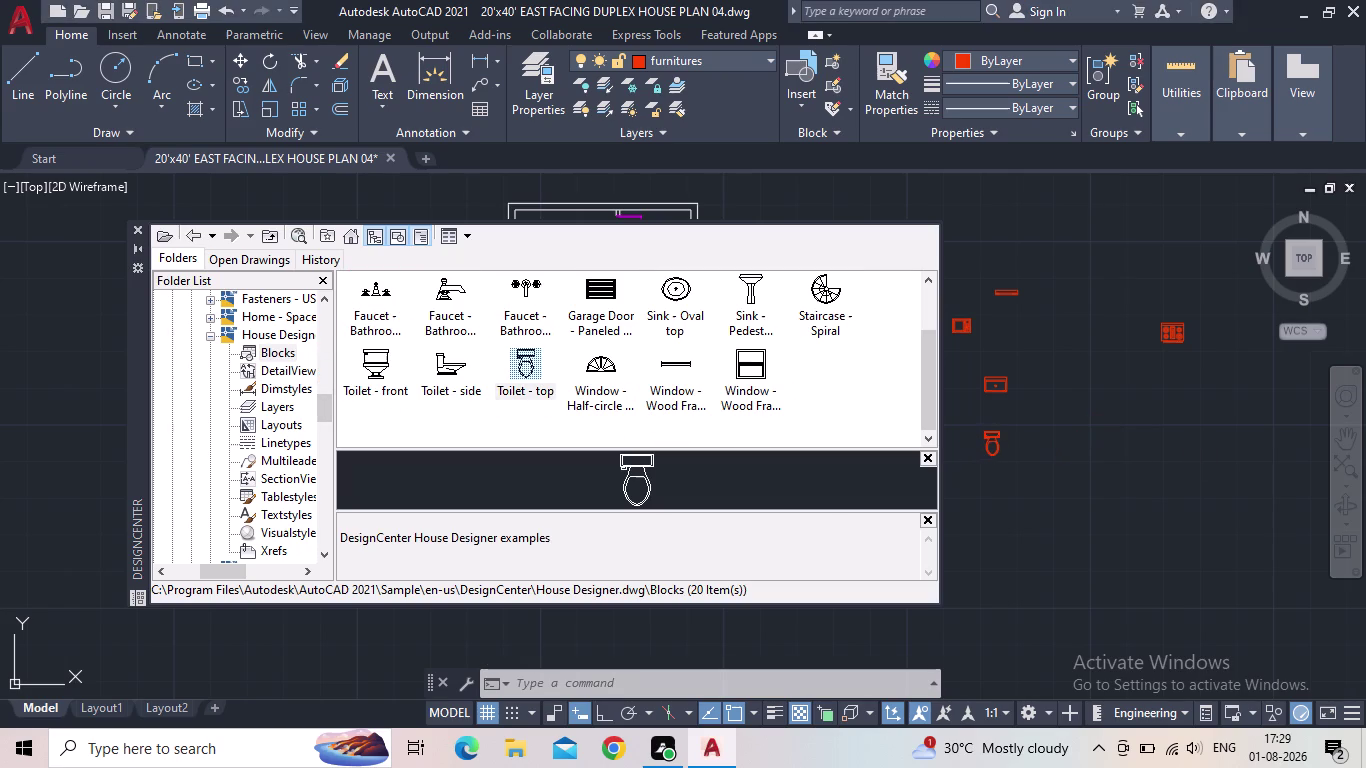
drag(663, 295, 1050, 440)
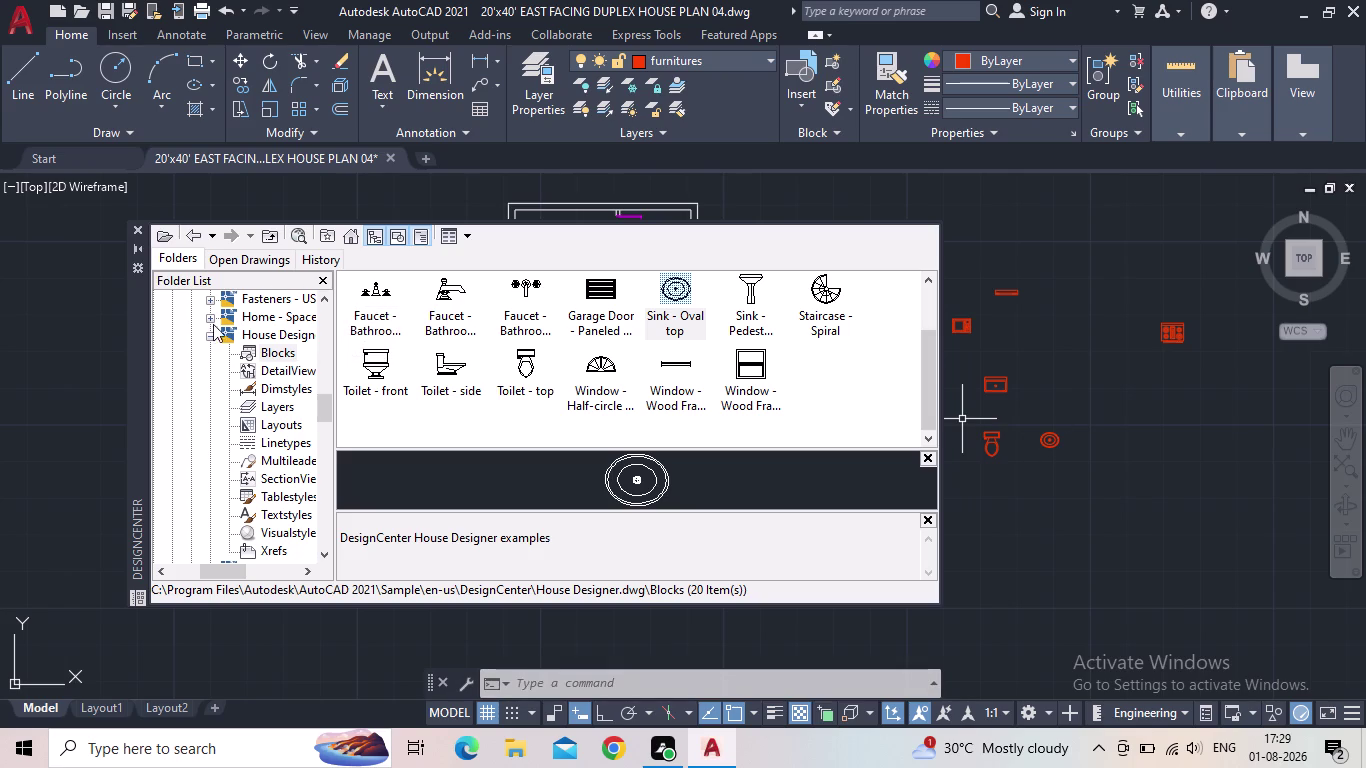
click(206, 337)
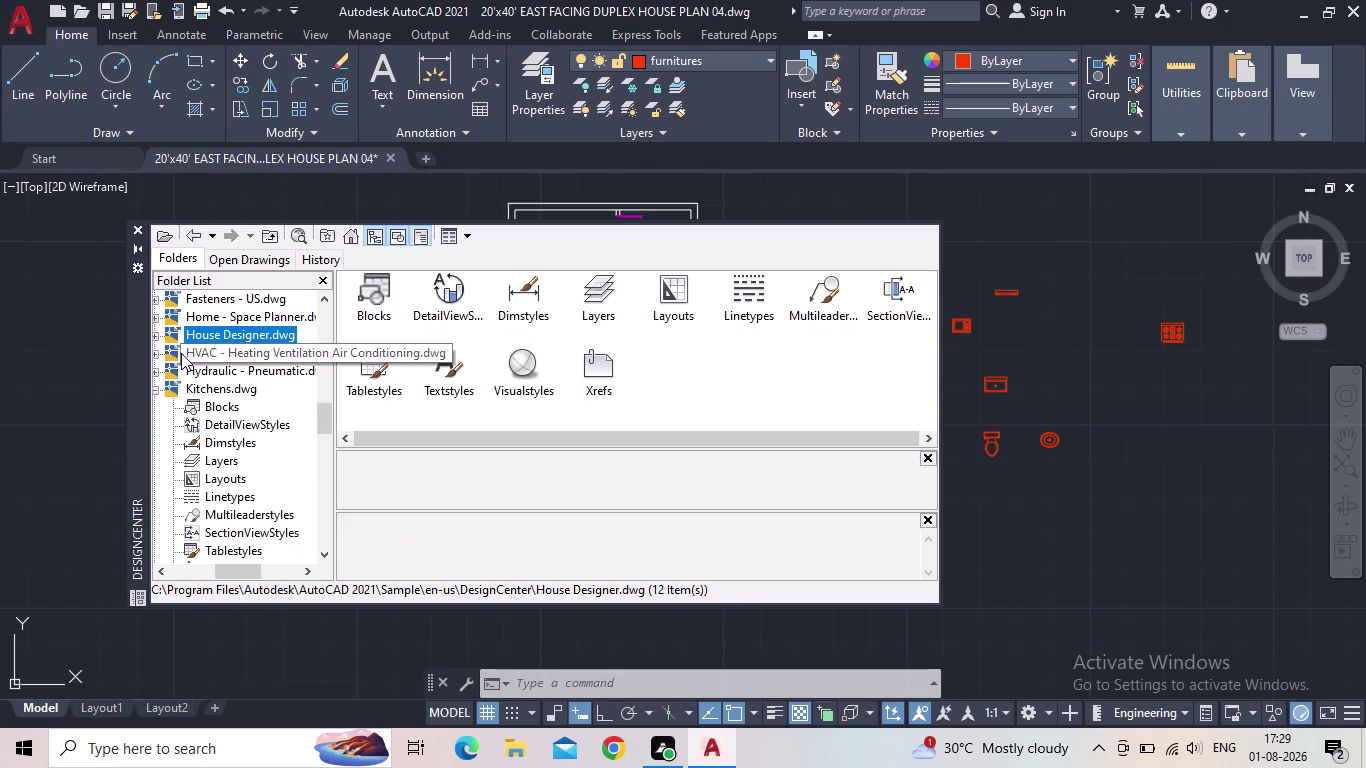
Place the queen bed, rocking chair, desk and dining set from Home - Space Planner.
click(155, 320)
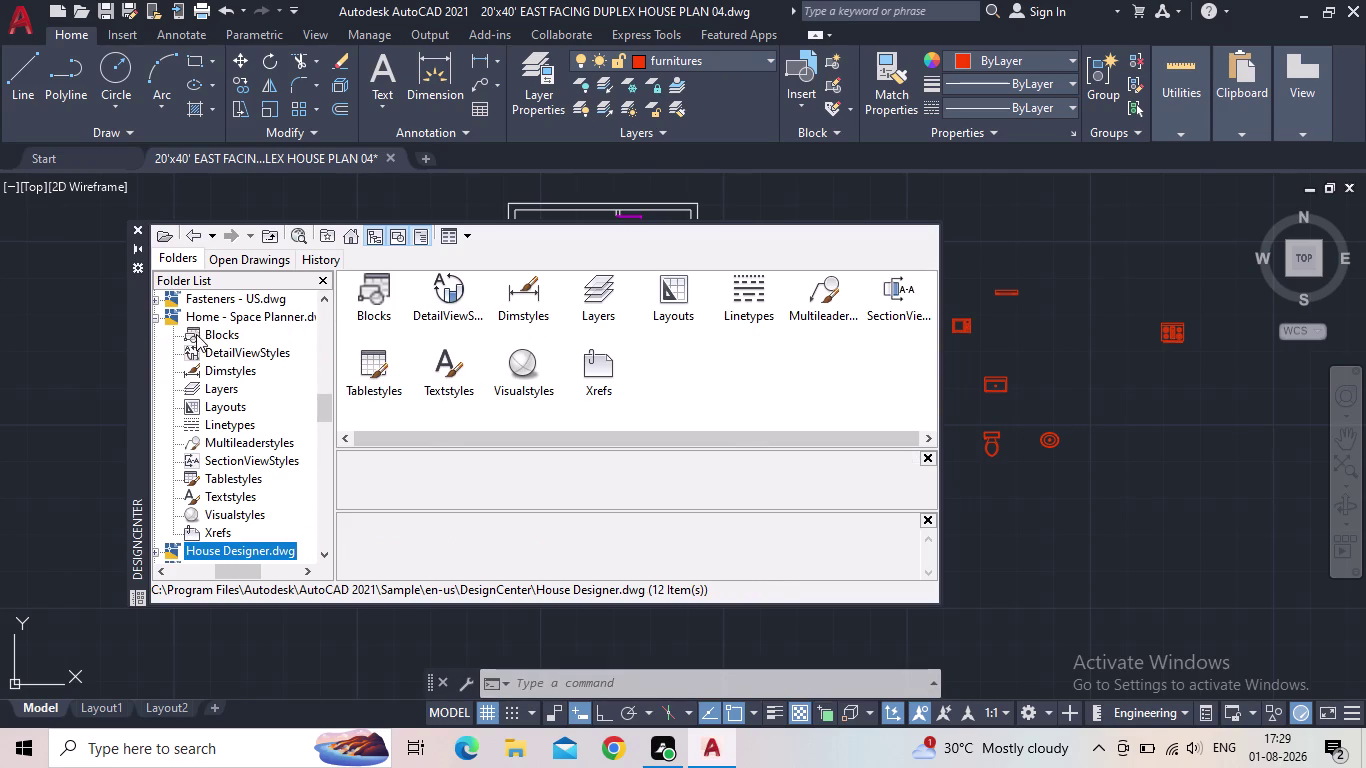
click(196, 334)
drag(379, 296, 1081, 369)
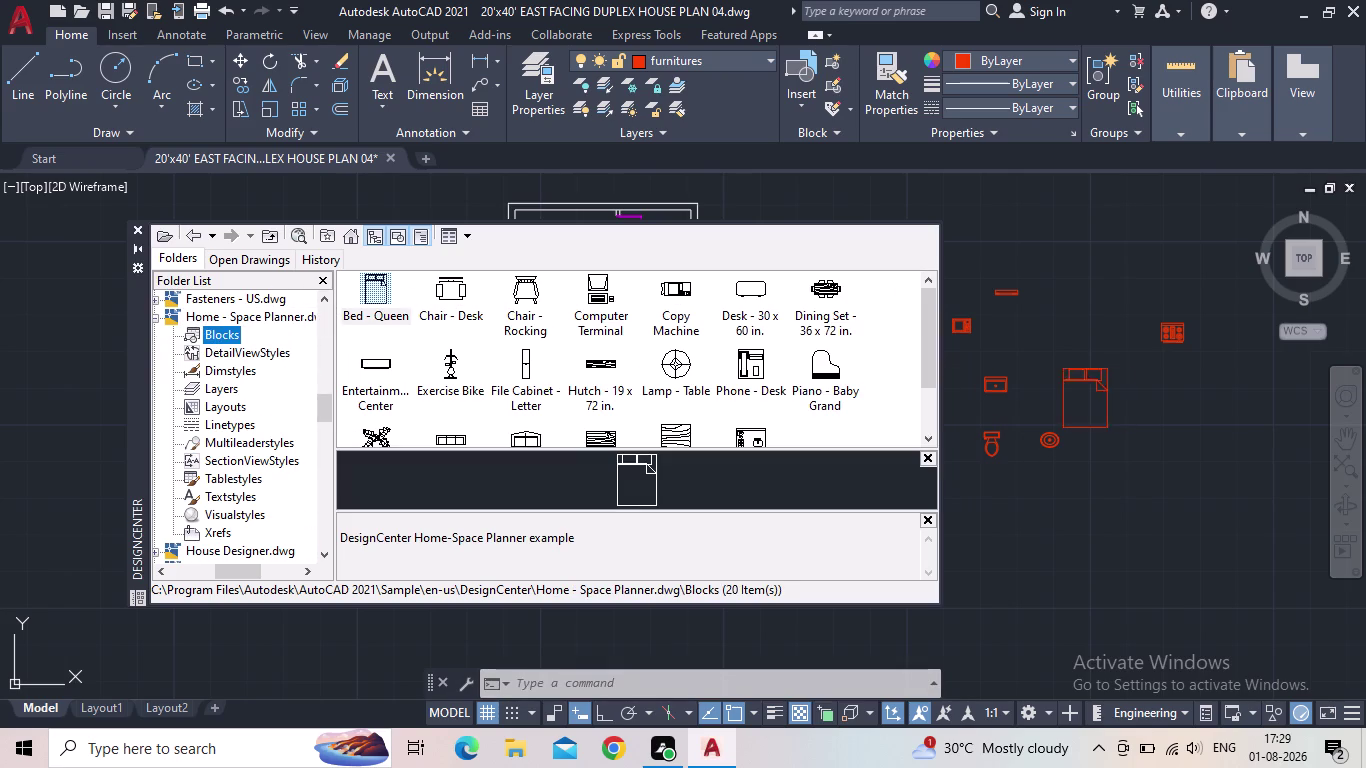
drag(1081, 369, 964, 200)
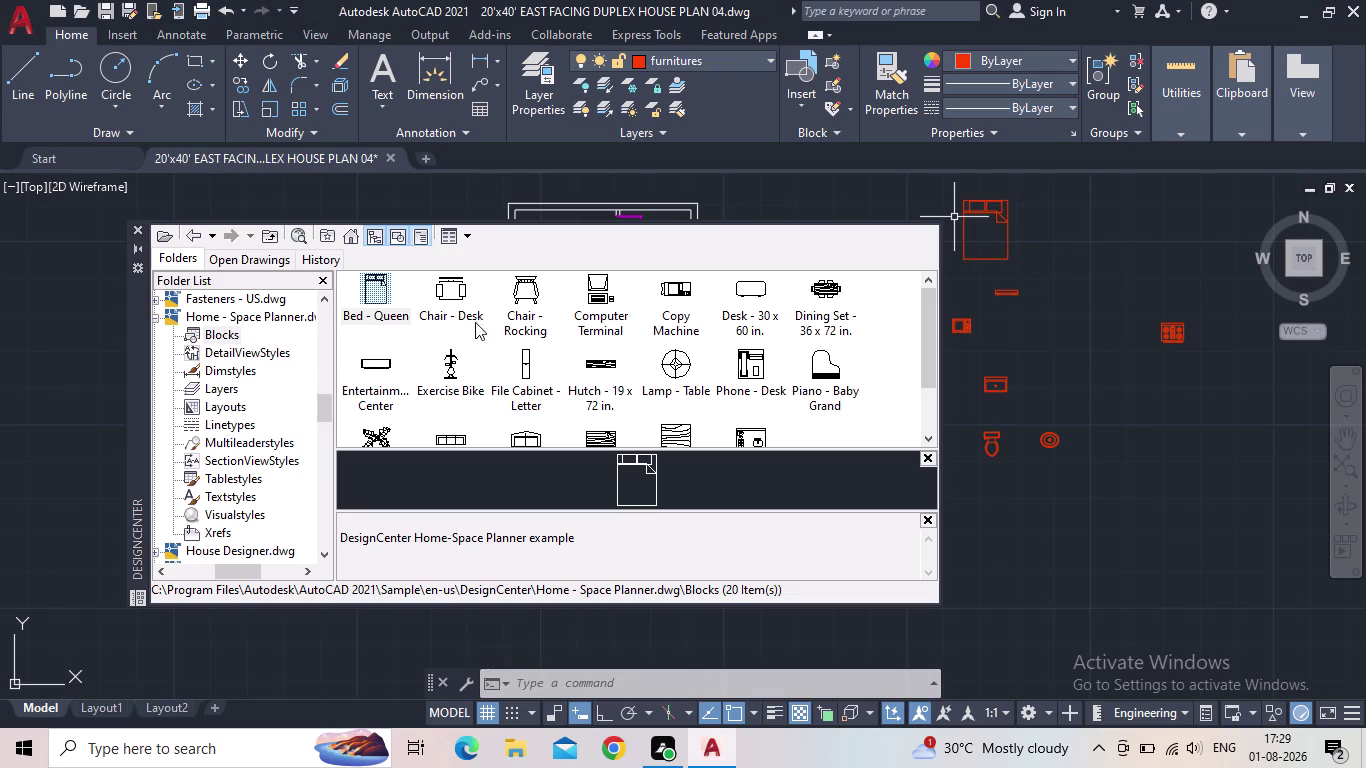
drag(524, 302, 1069, 261)
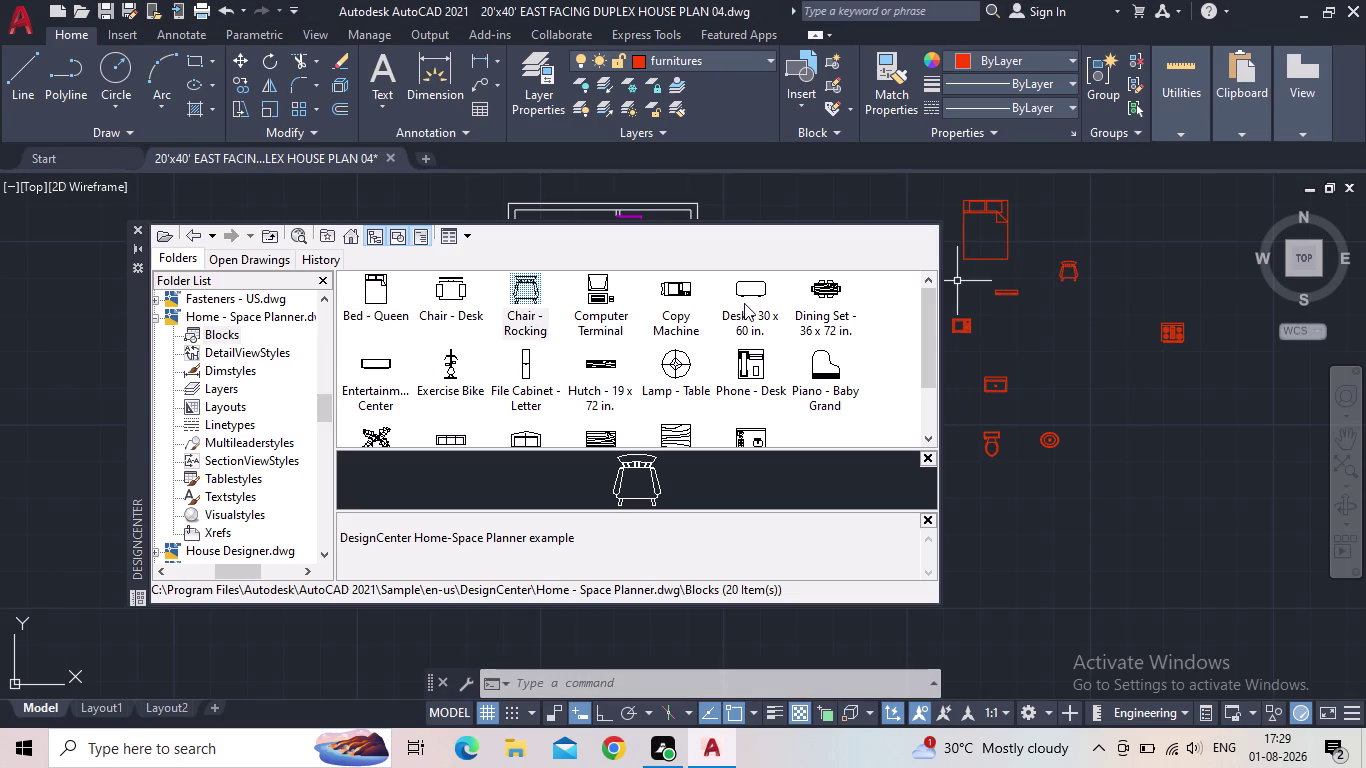
drag(744, 302, 1054, 352)
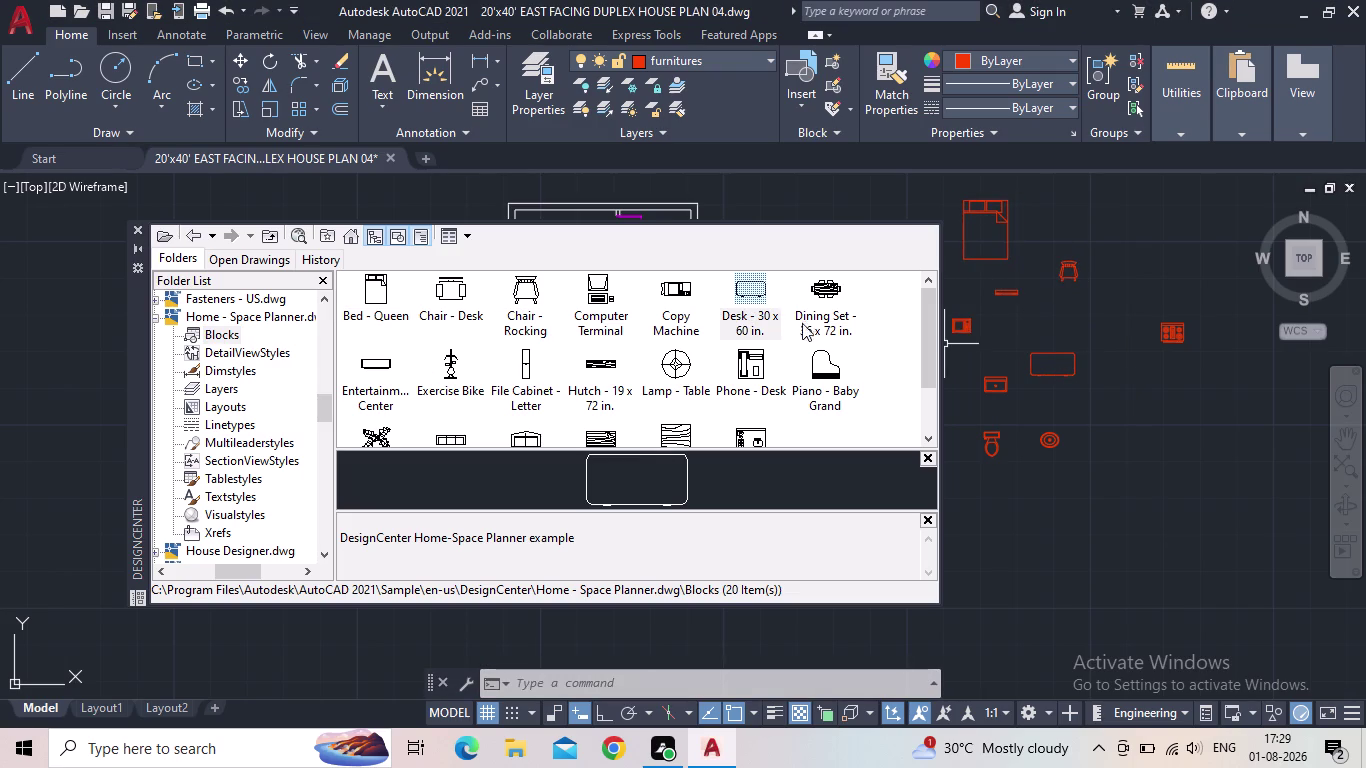
drag(825, 286, 1133, 416)
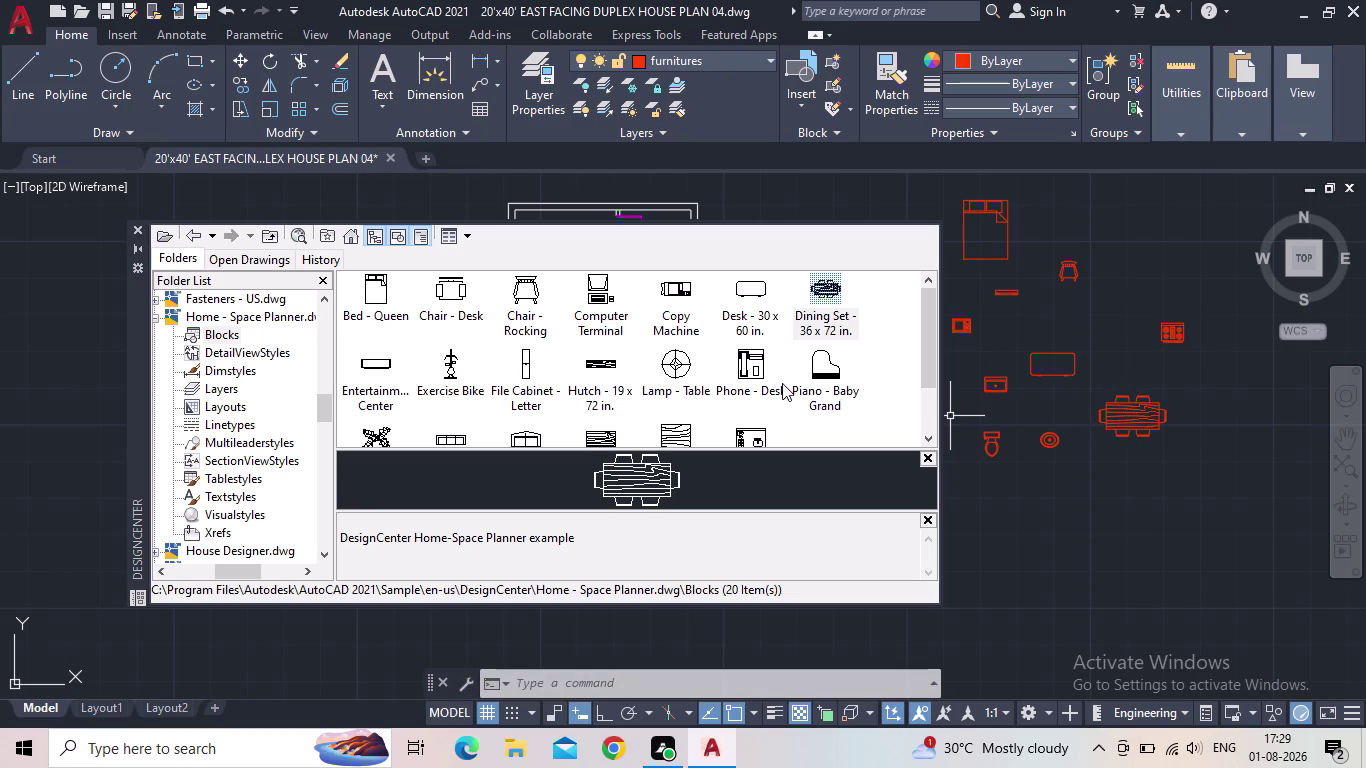
Add a table lamp, rubber plant and wet bar beside the plan.
scroll(down, 3)
drag(686, 293, 1019, 230)
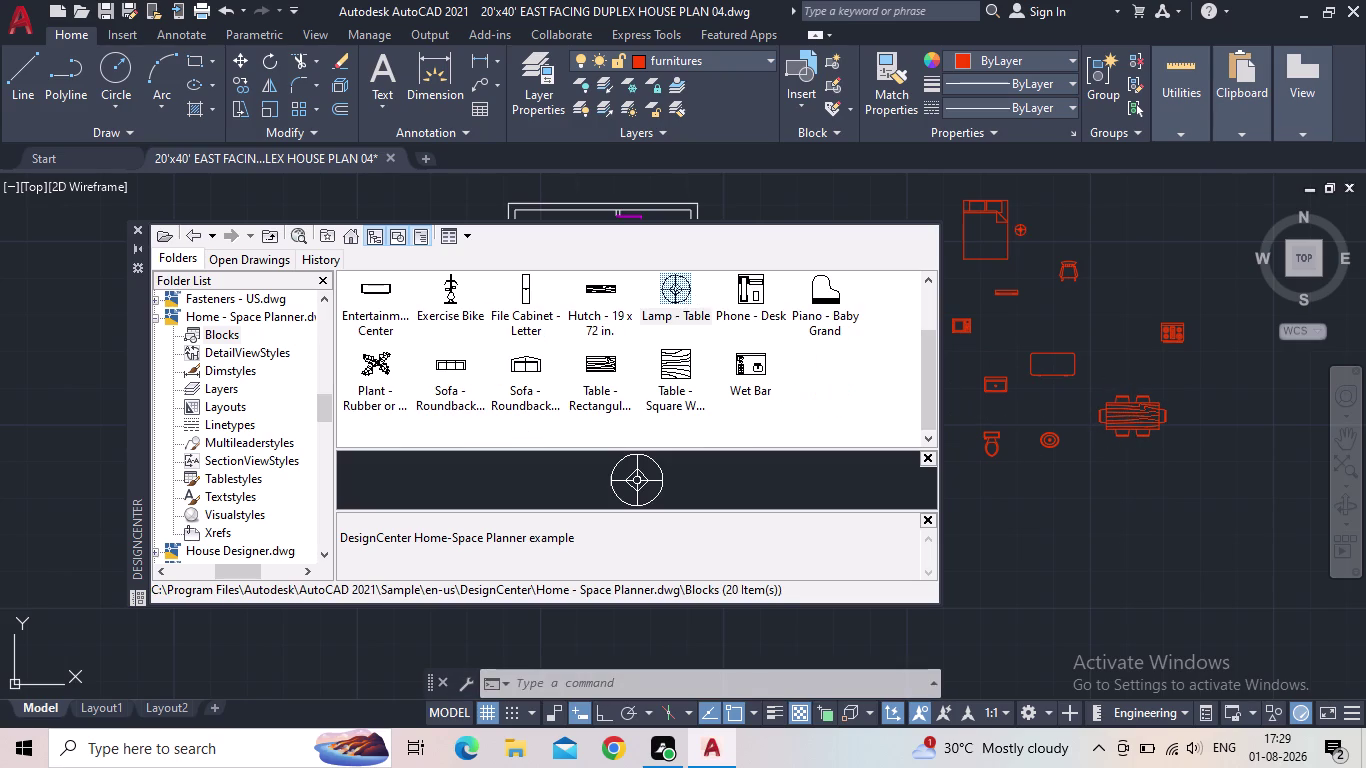
drag(1019, 230, 1028, 223)
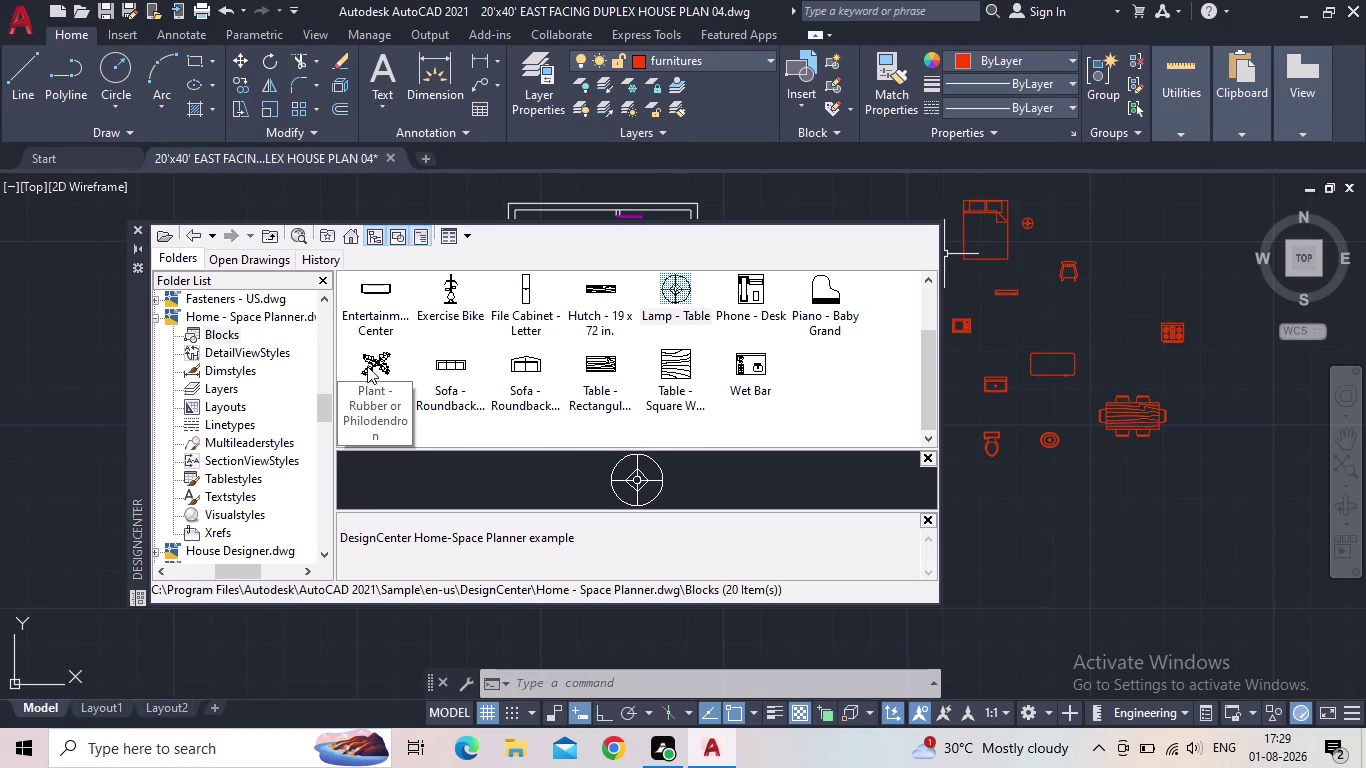
drag(367, 366, 1150, 248)
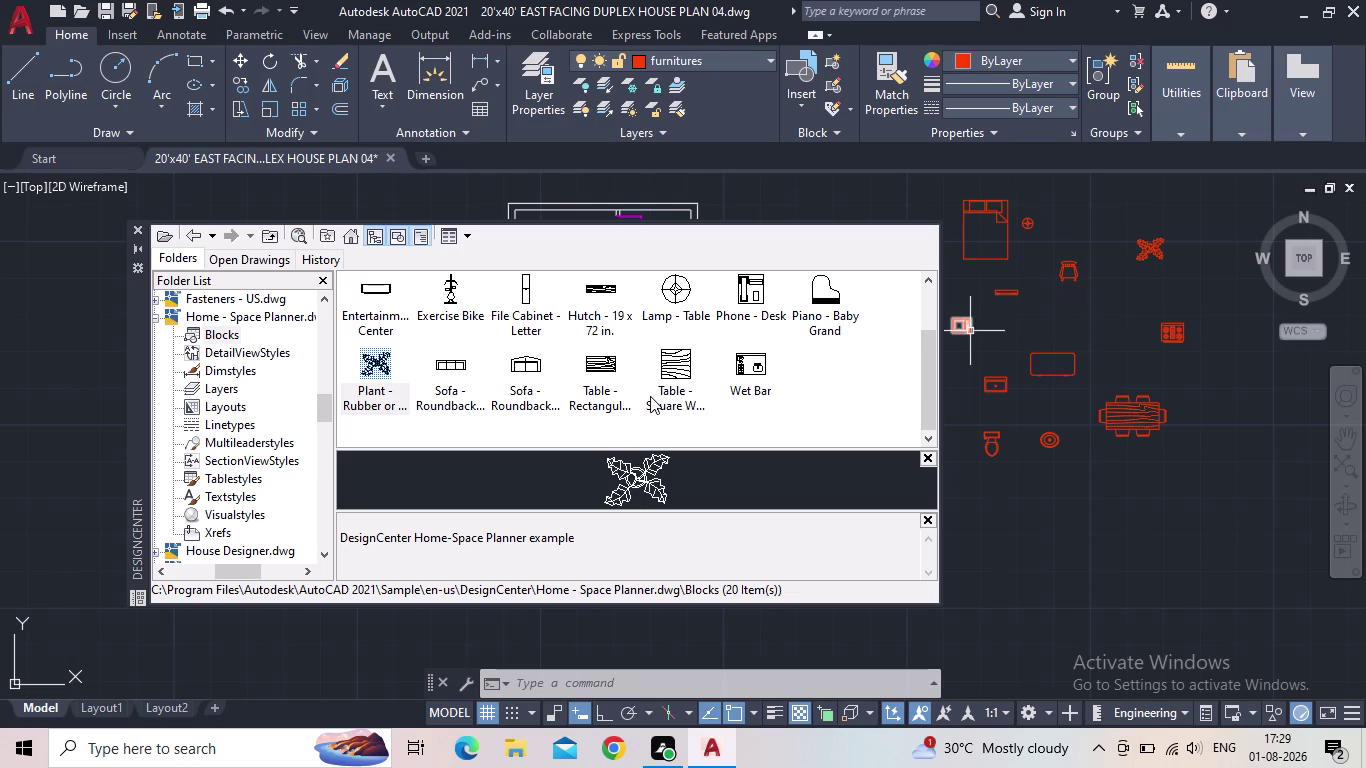
drag(742, 362, 822, 392)
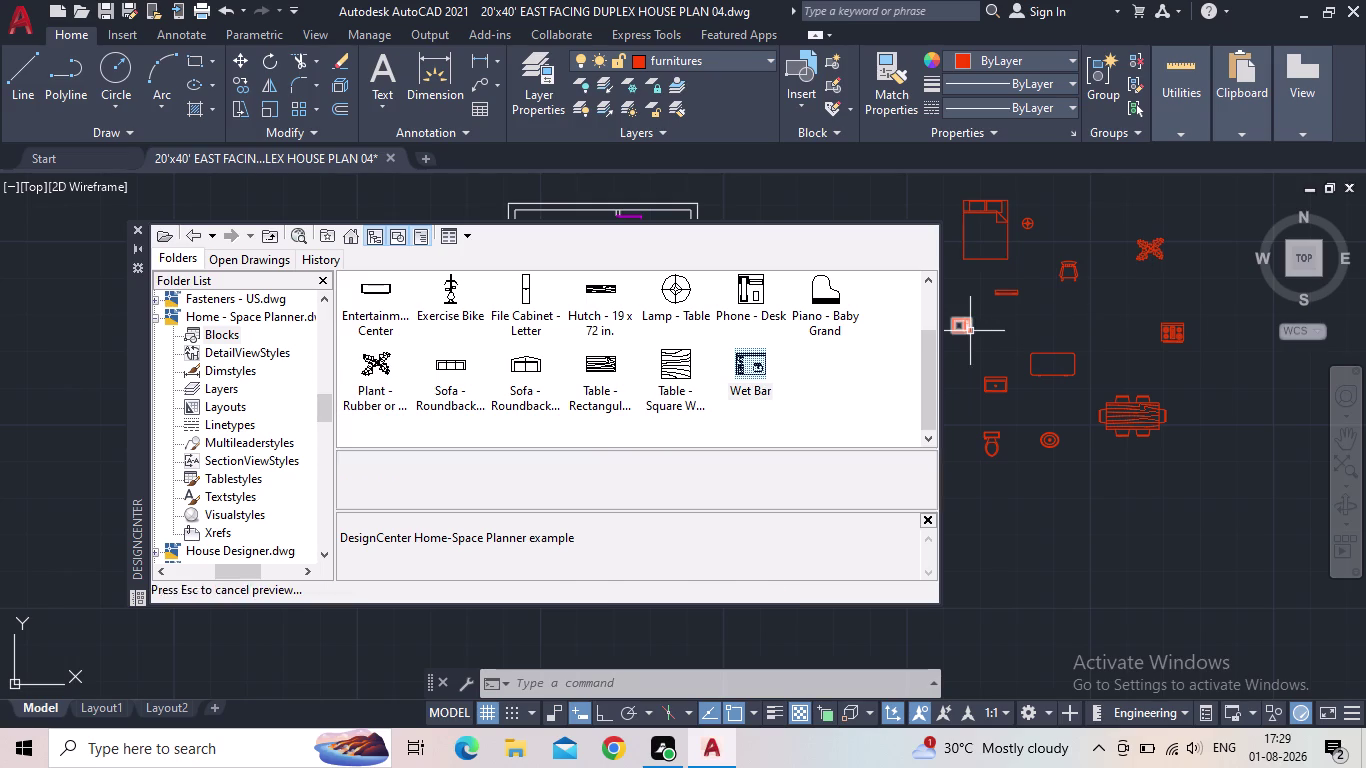
drag(822, 392, 1187, 496)
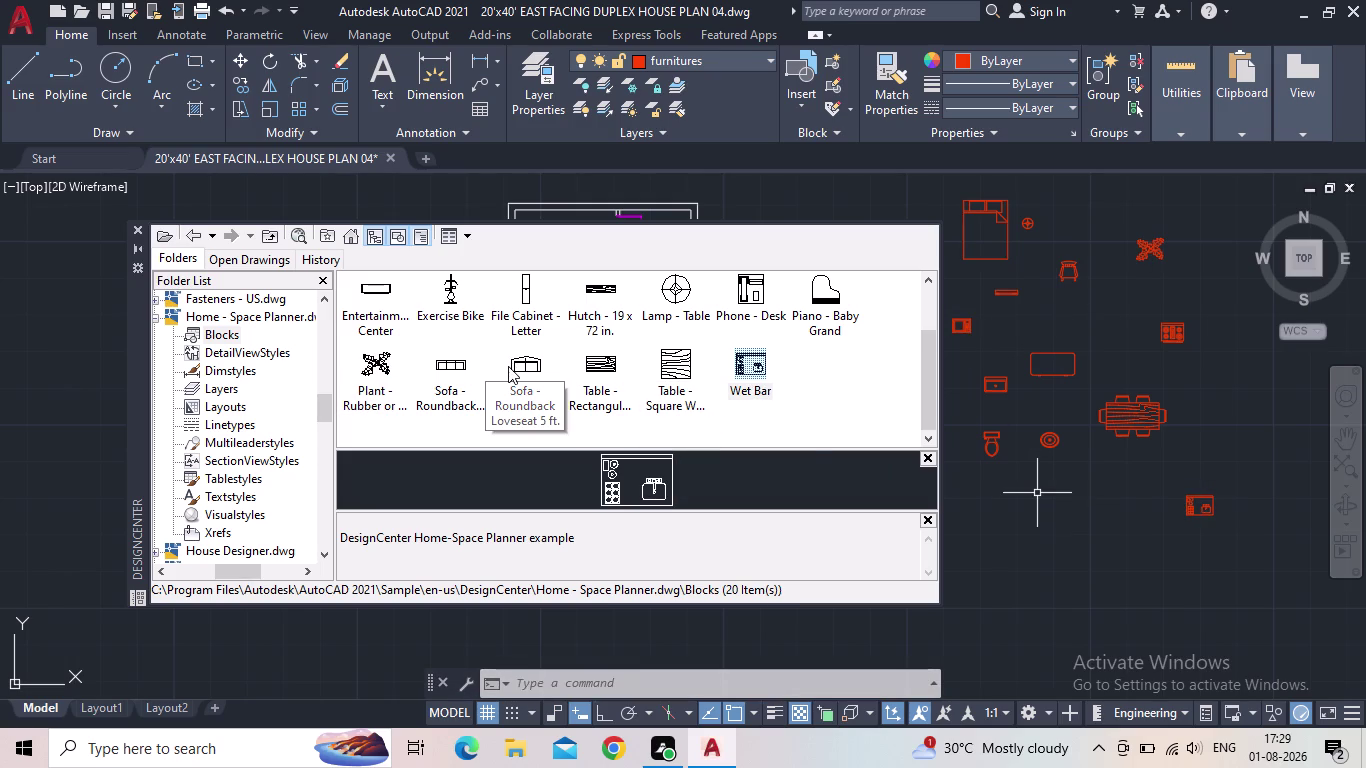
Place the roundback loveseat and longer roundback sofa, then close DesignCenter.
drag(520, 365, 1024, 562)
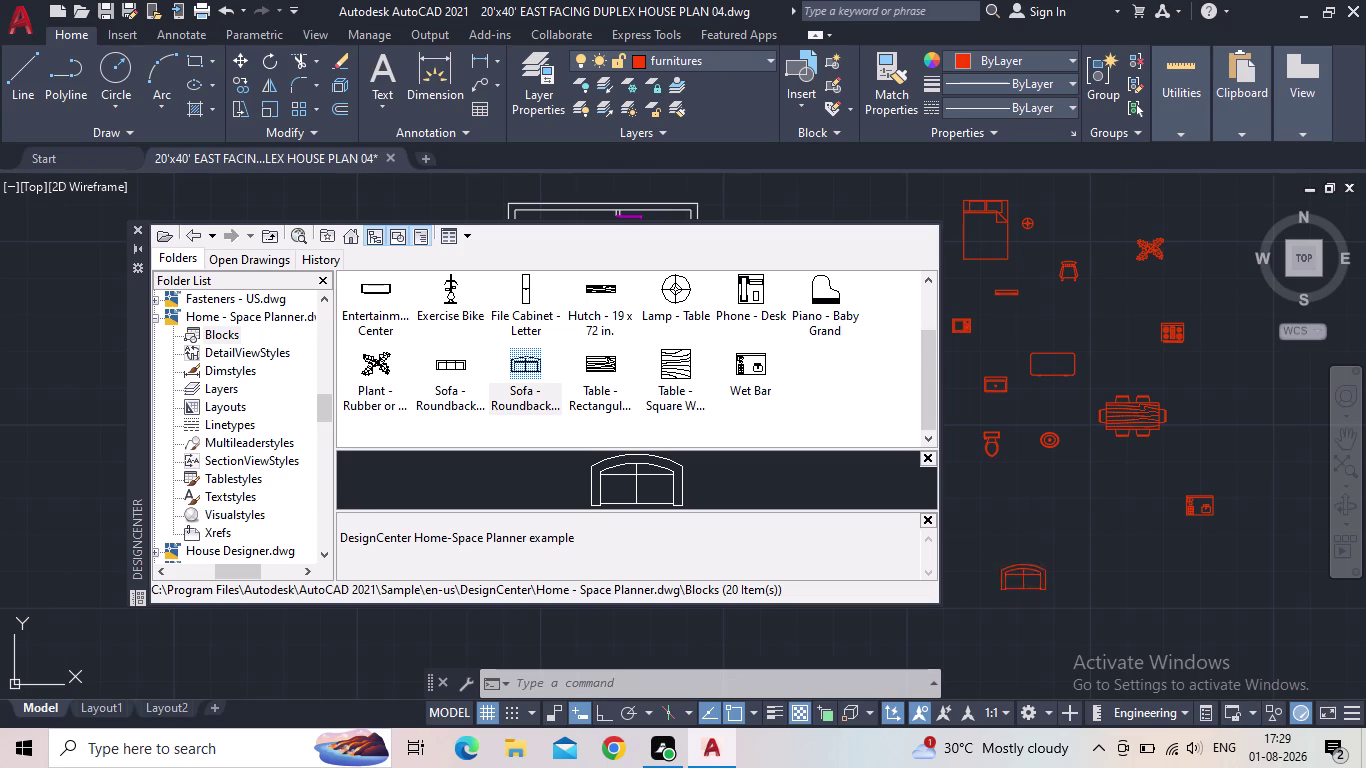
drag(1024, 562, 1010, 506)
drag(430, 362, 836, 457)
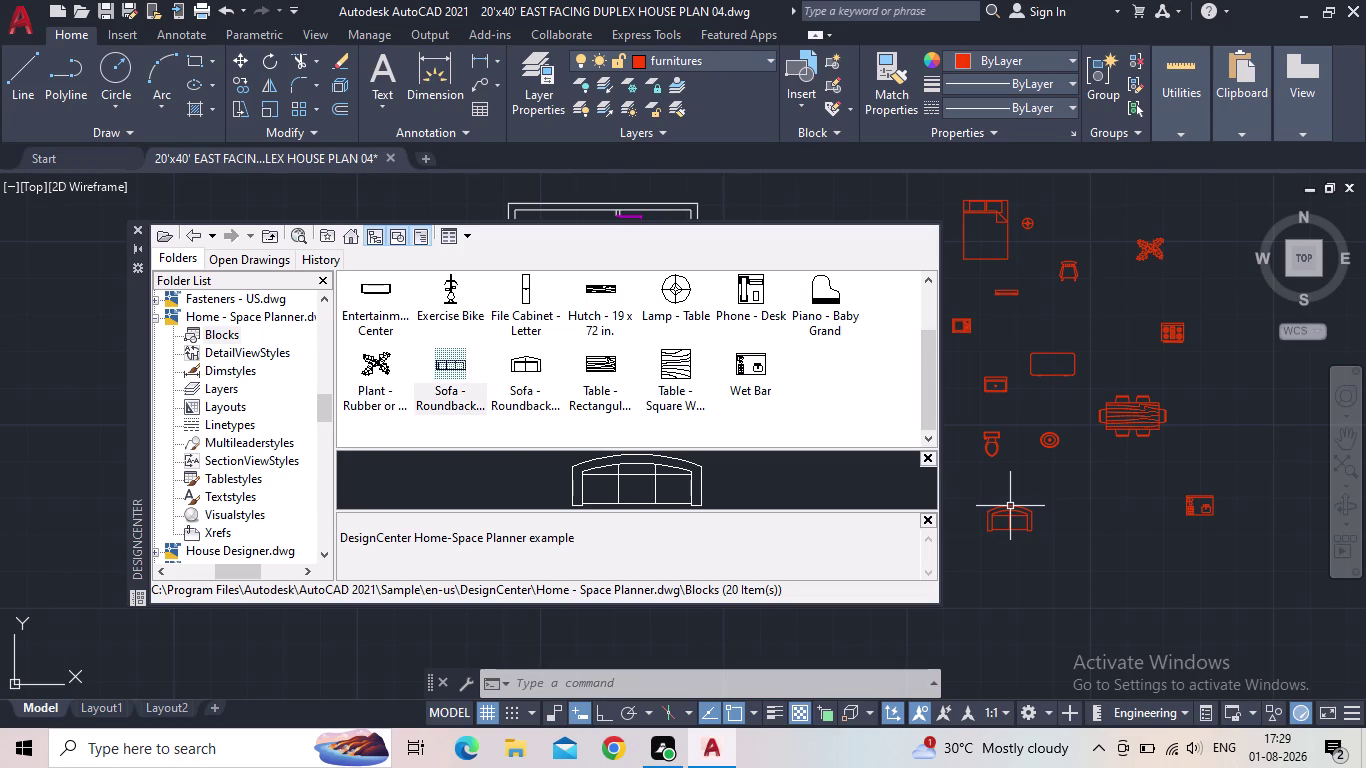
drag(836, 457, 1109, 524)
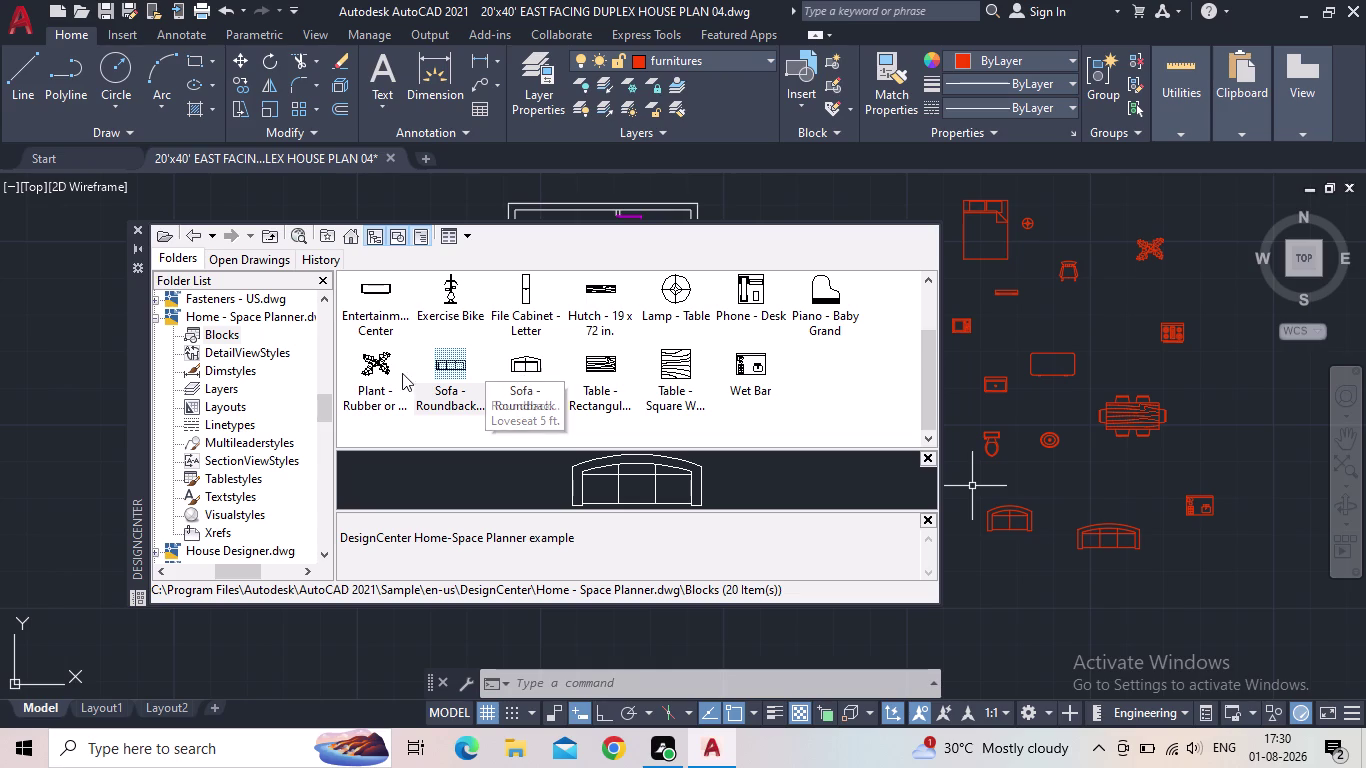
scroll(up, 3)
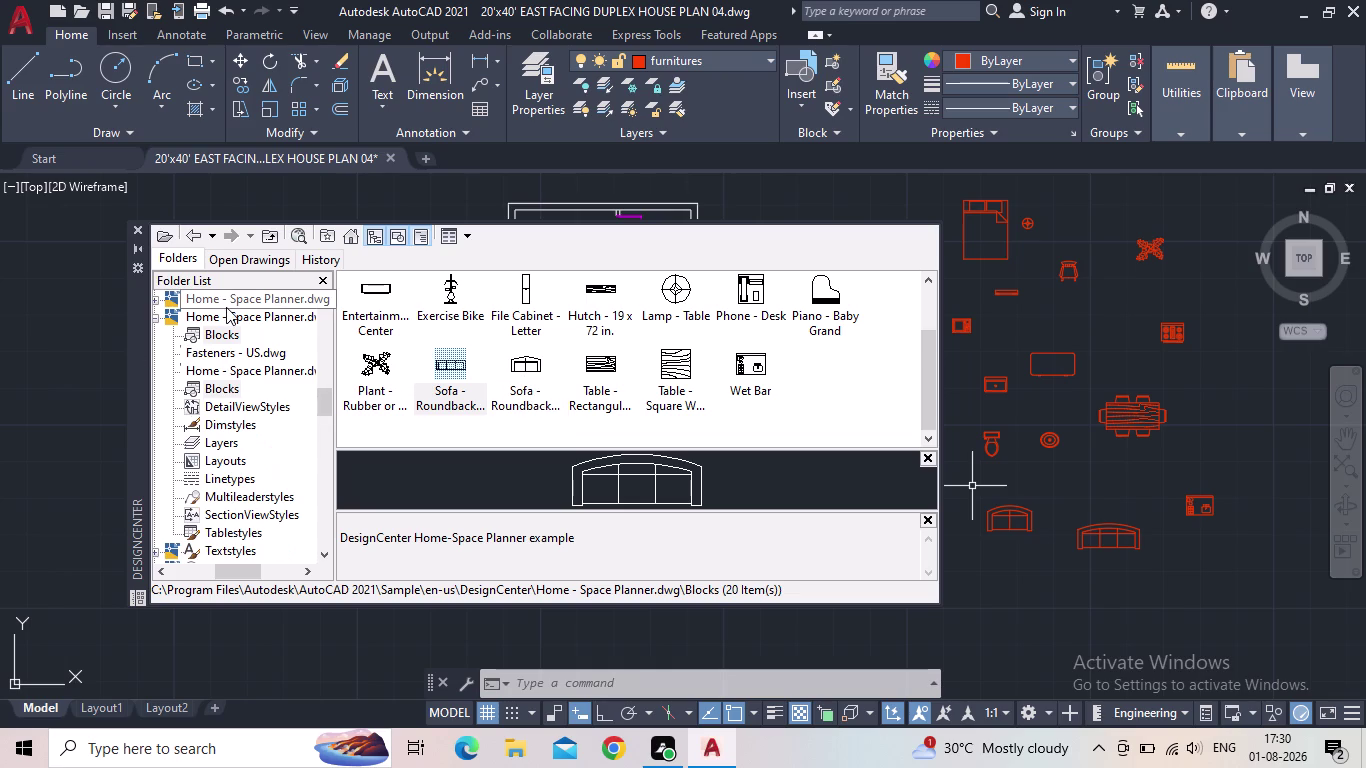
click(136, 228)
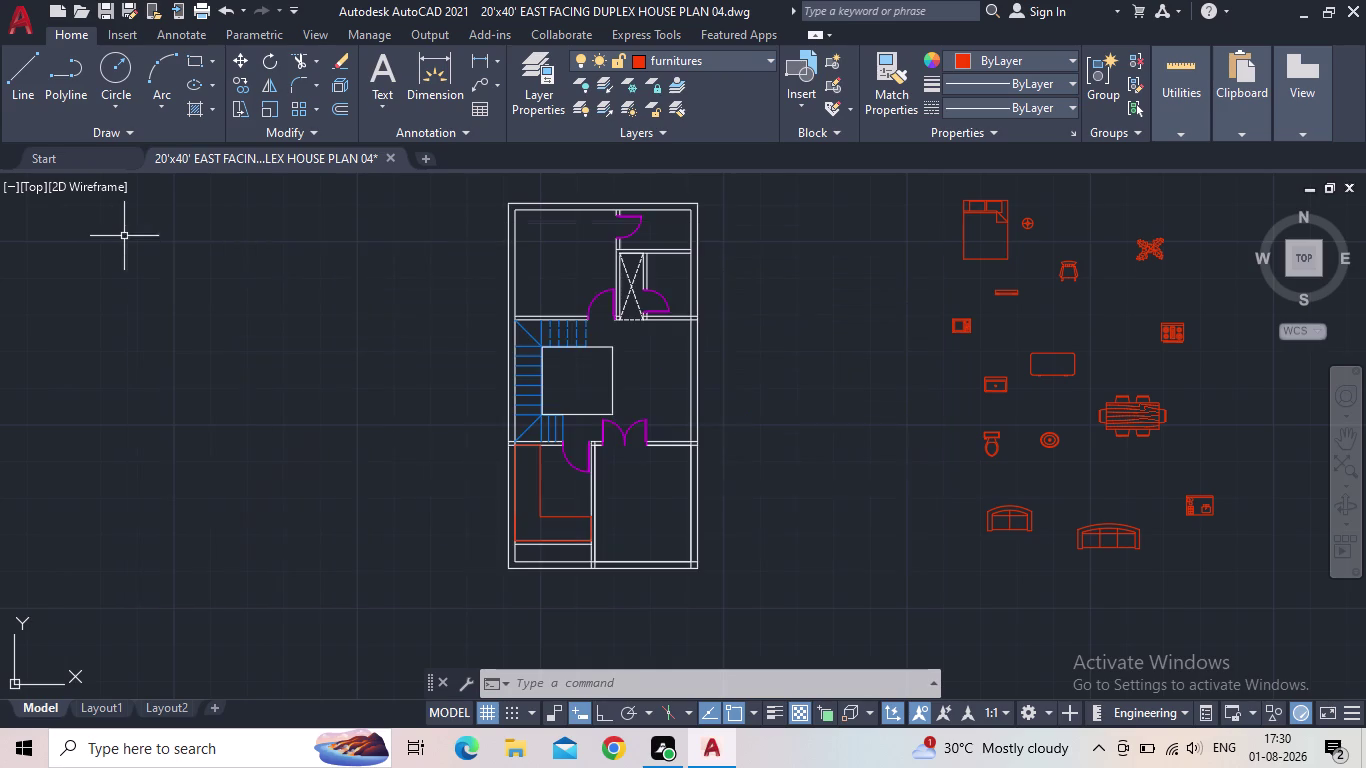
Select the queen bed and centre the view on it.
scroll(down, 3)
scroll(up, 3)
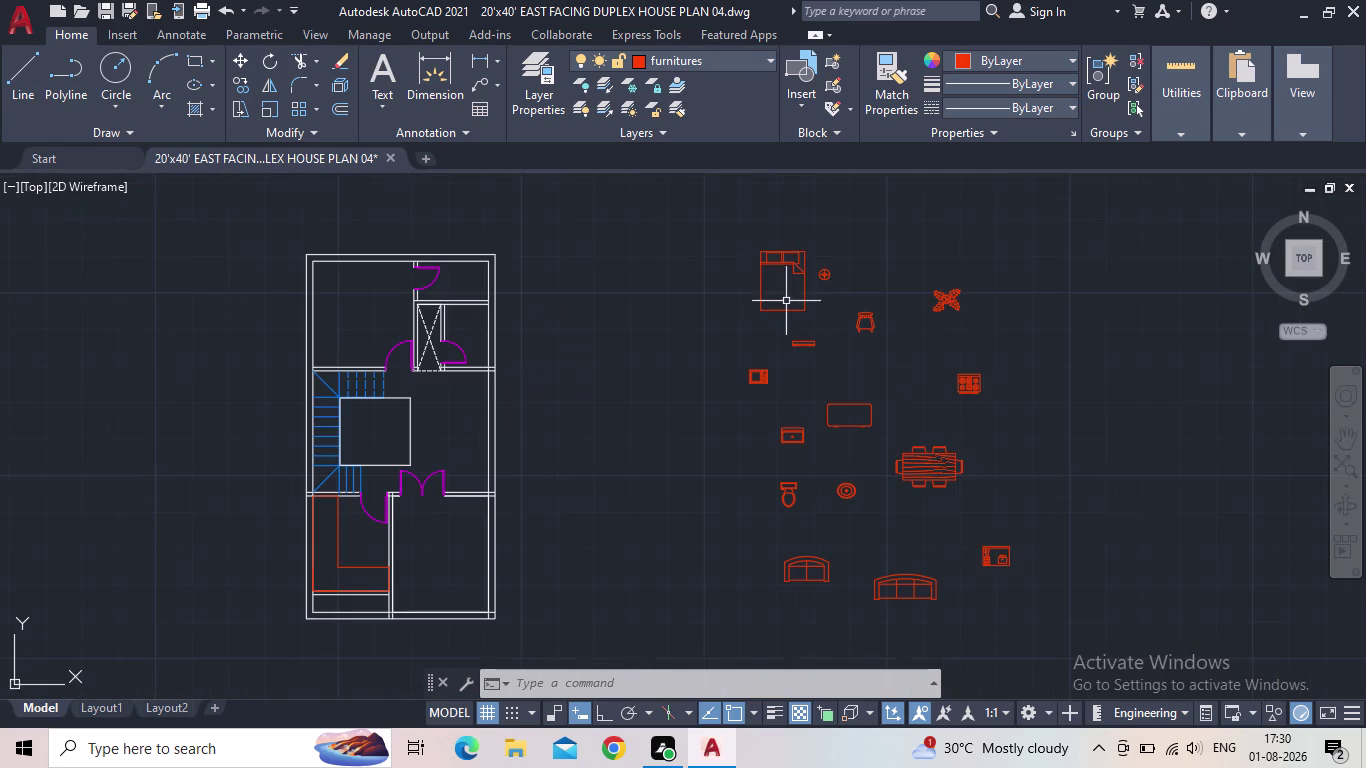
drag(787, 306, 775, 303)
click(739, 283)
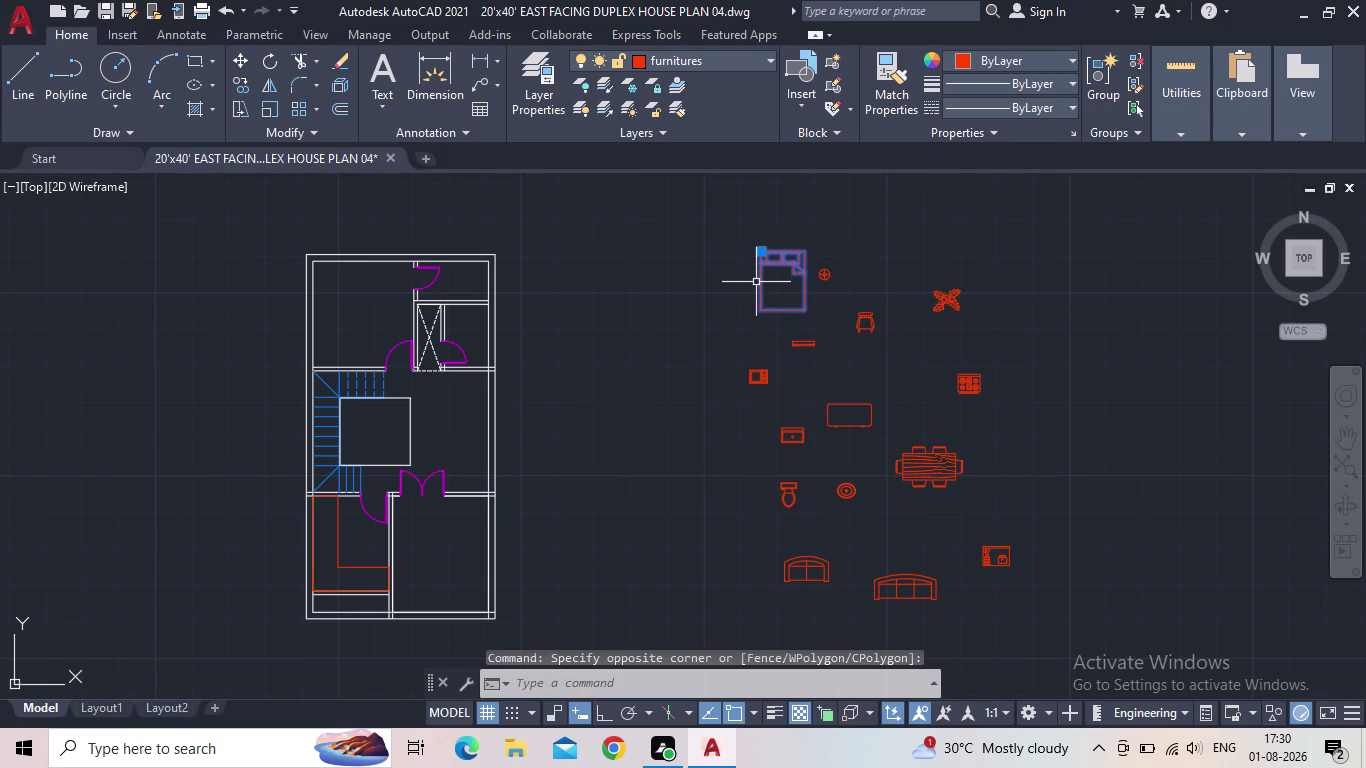
scroll(up, 3)
middle_drag(803, 278, 741, 300)
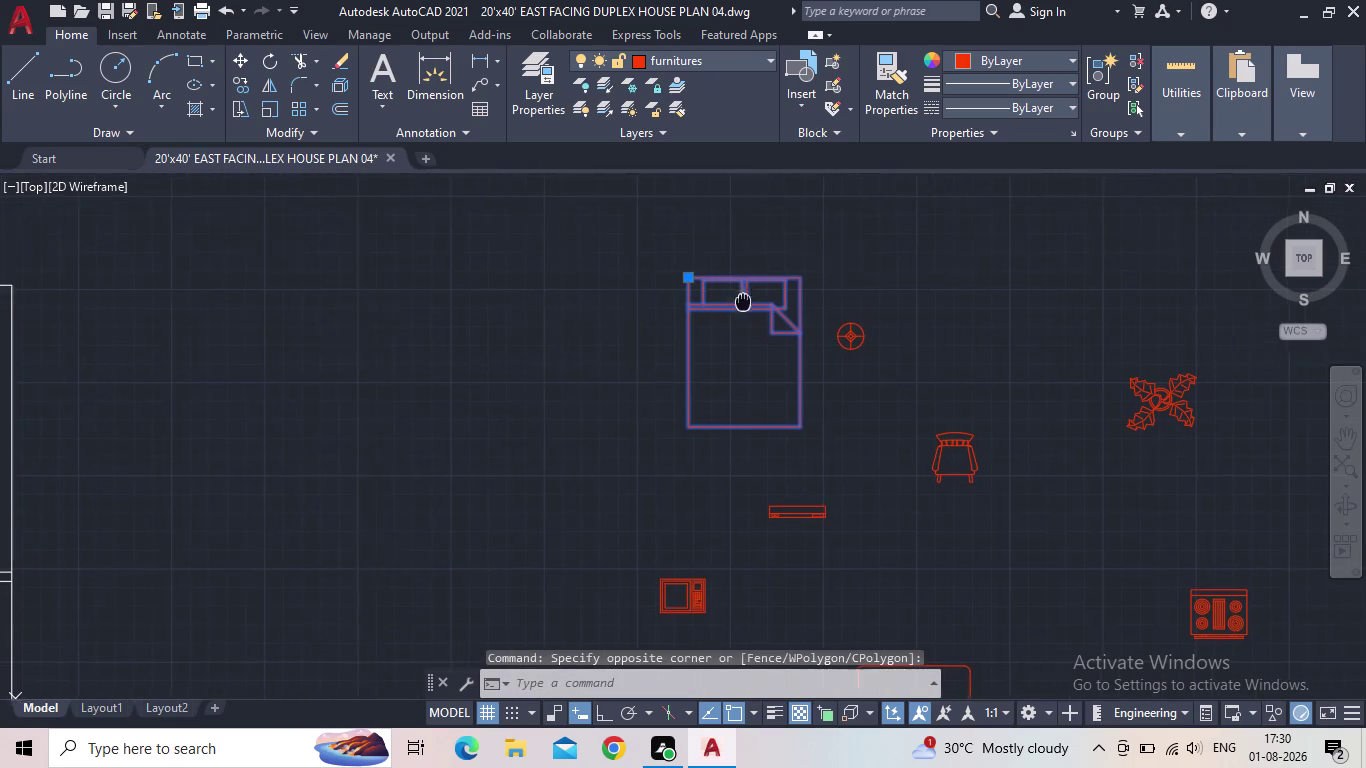
middle_drag(741, 300, 711, 304)
Rotate the bed 180° about its top-left corner with RO.
key(r)
key(o)
key(Return)
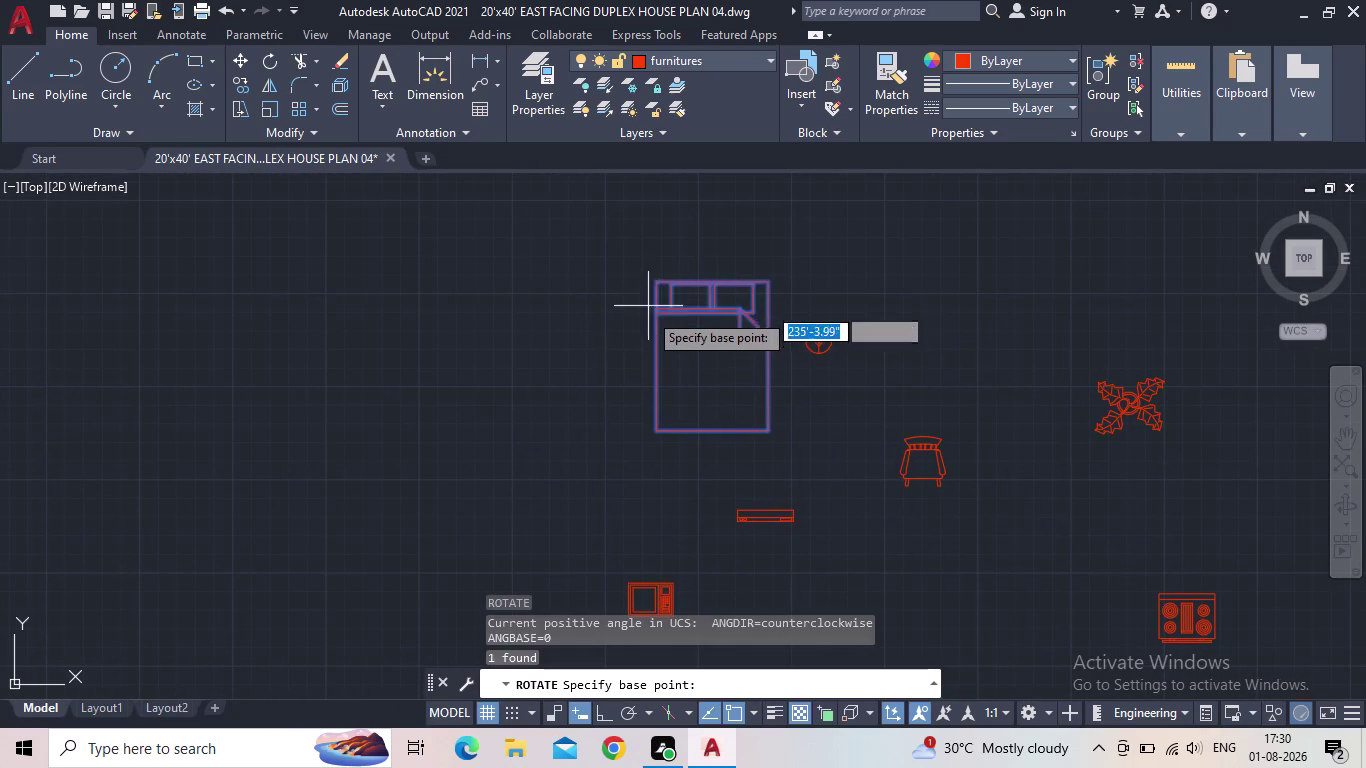
scroll(up, 3)
click(720, 285)
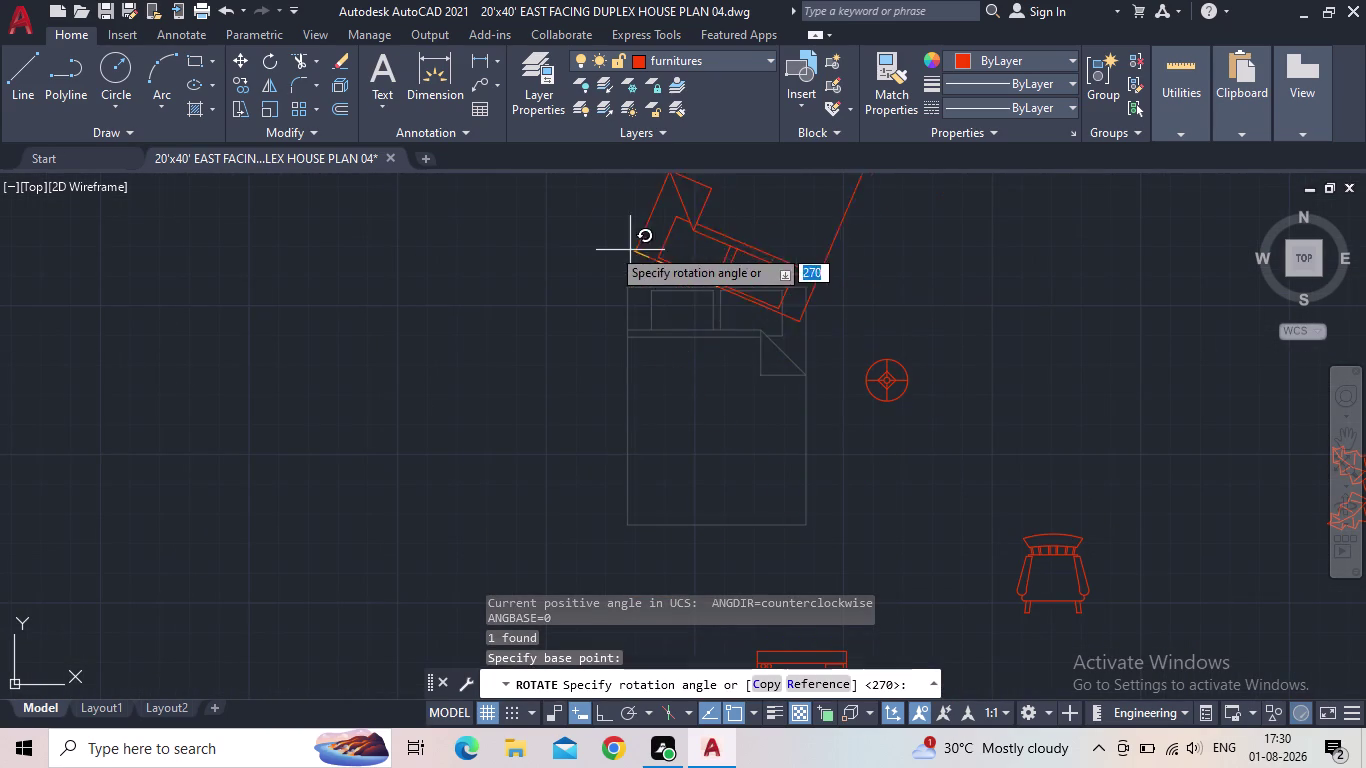
click(596, 718)
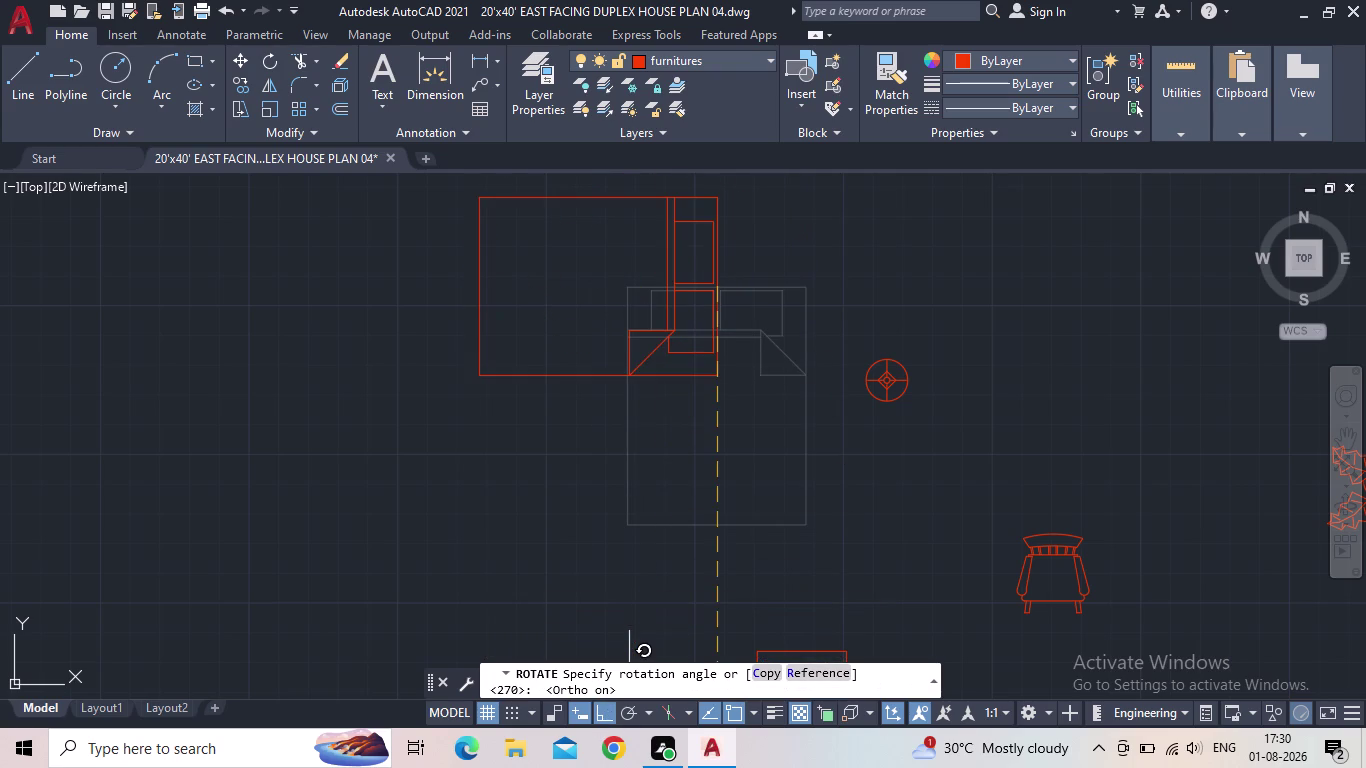
middle_drag(591, 348, 377, 525)
scroll(down, 3)
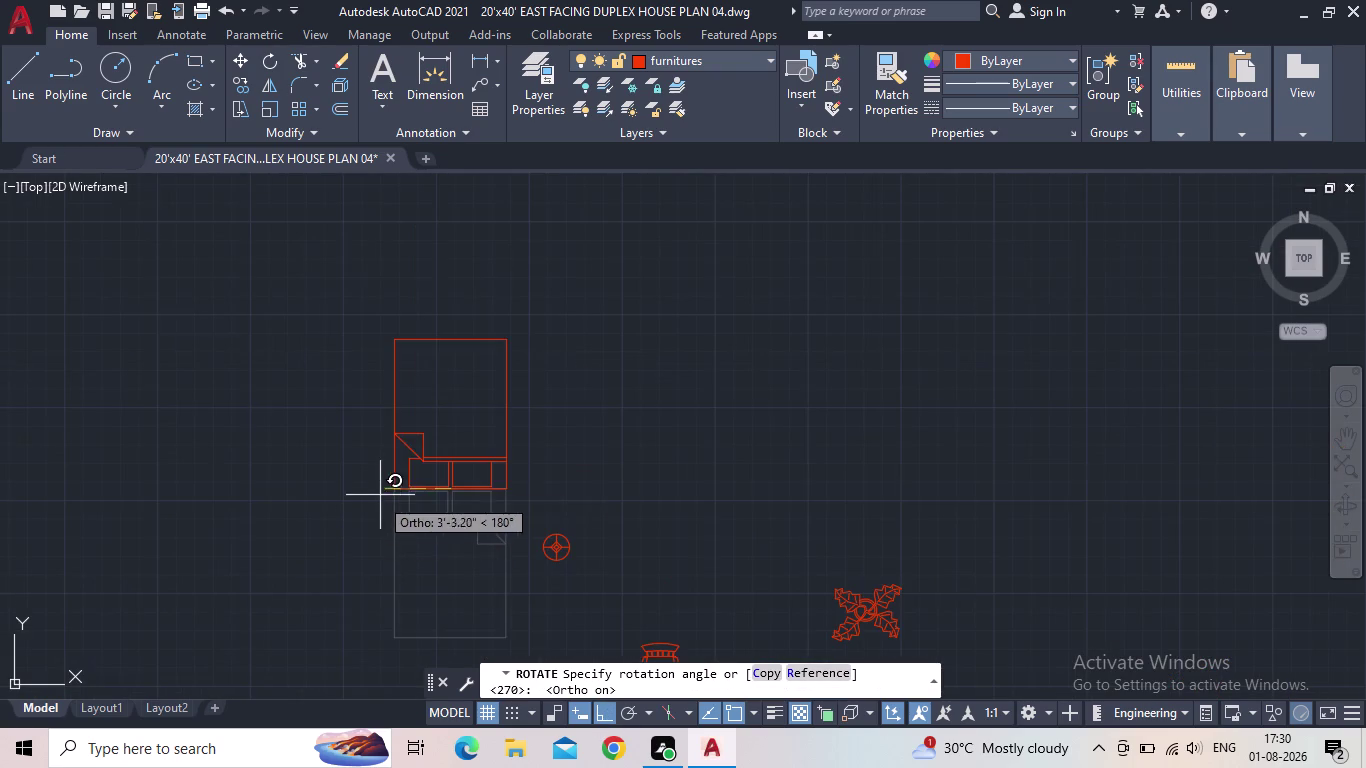
click(386, 472)
key(Escape)
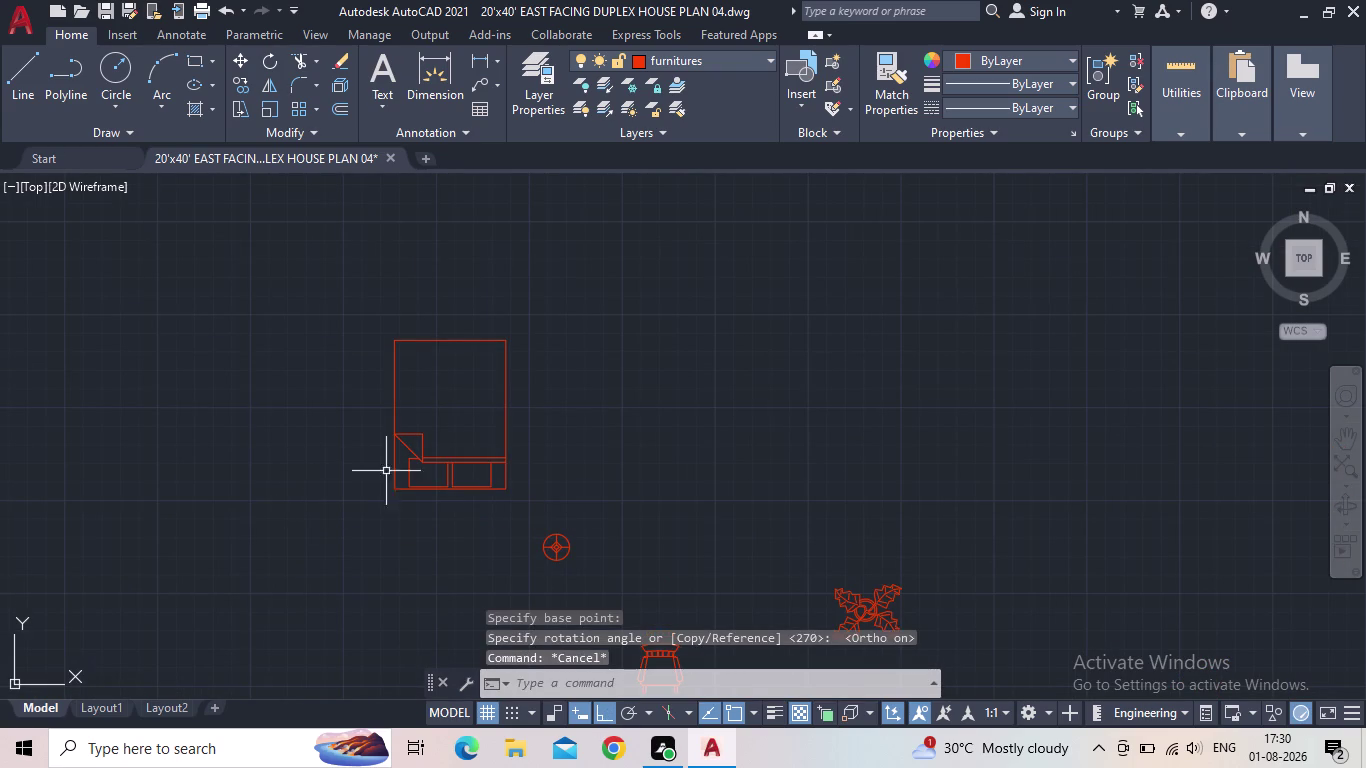
click(449, 476)
Move the sofa into the upper-left room and drop it onto the wall line.
drag(505, 493, 487, 493)
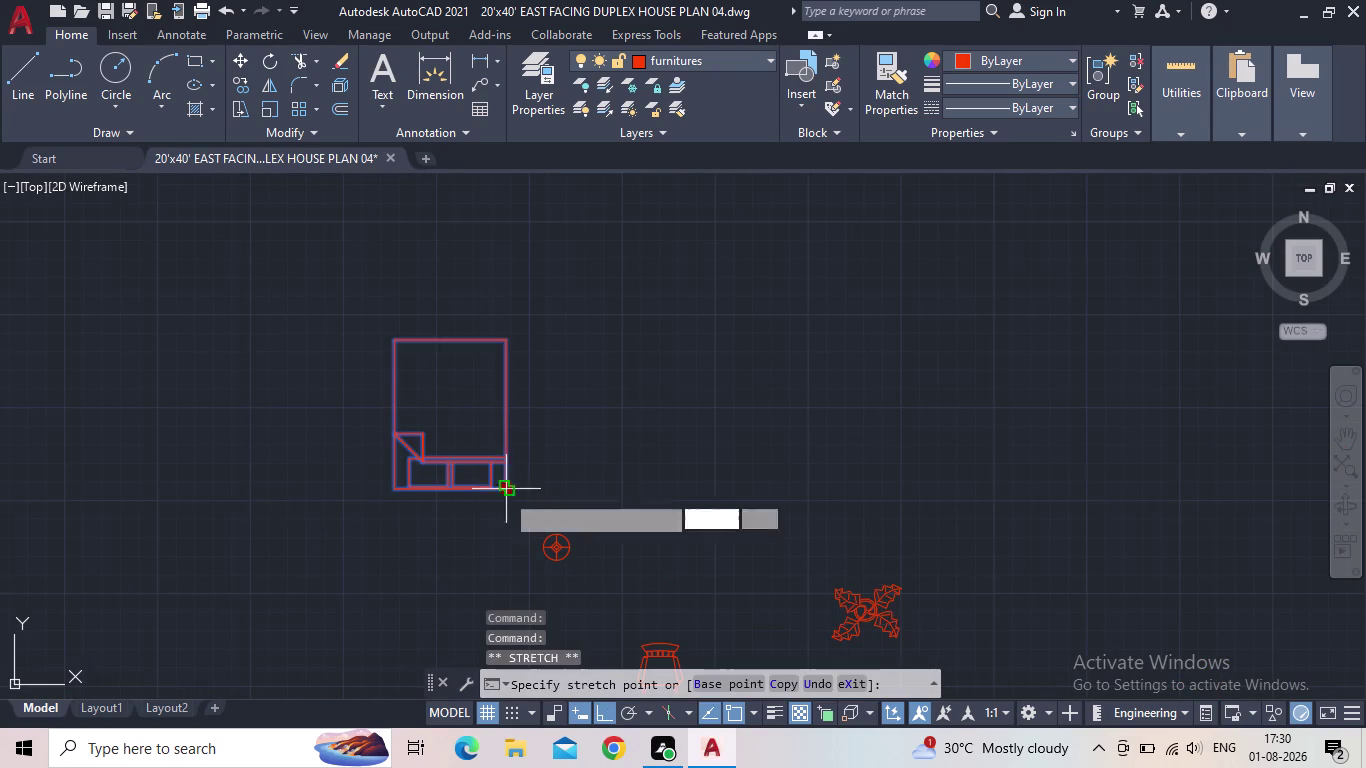
middle_drag(205, 506, 653, 492)
scroll(down, 3)
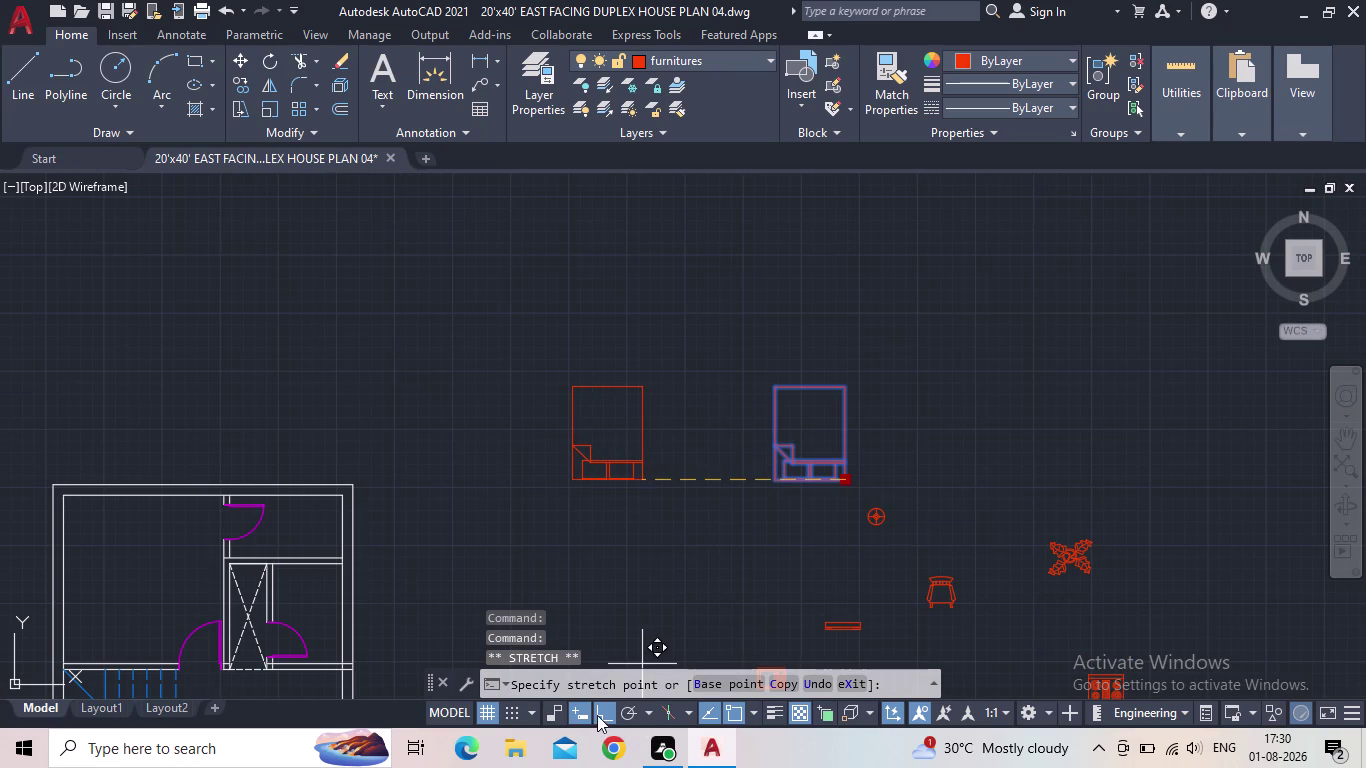
click(597, 715)
middle_drag(326, 588, 663, 499)
scroll(up, 3)
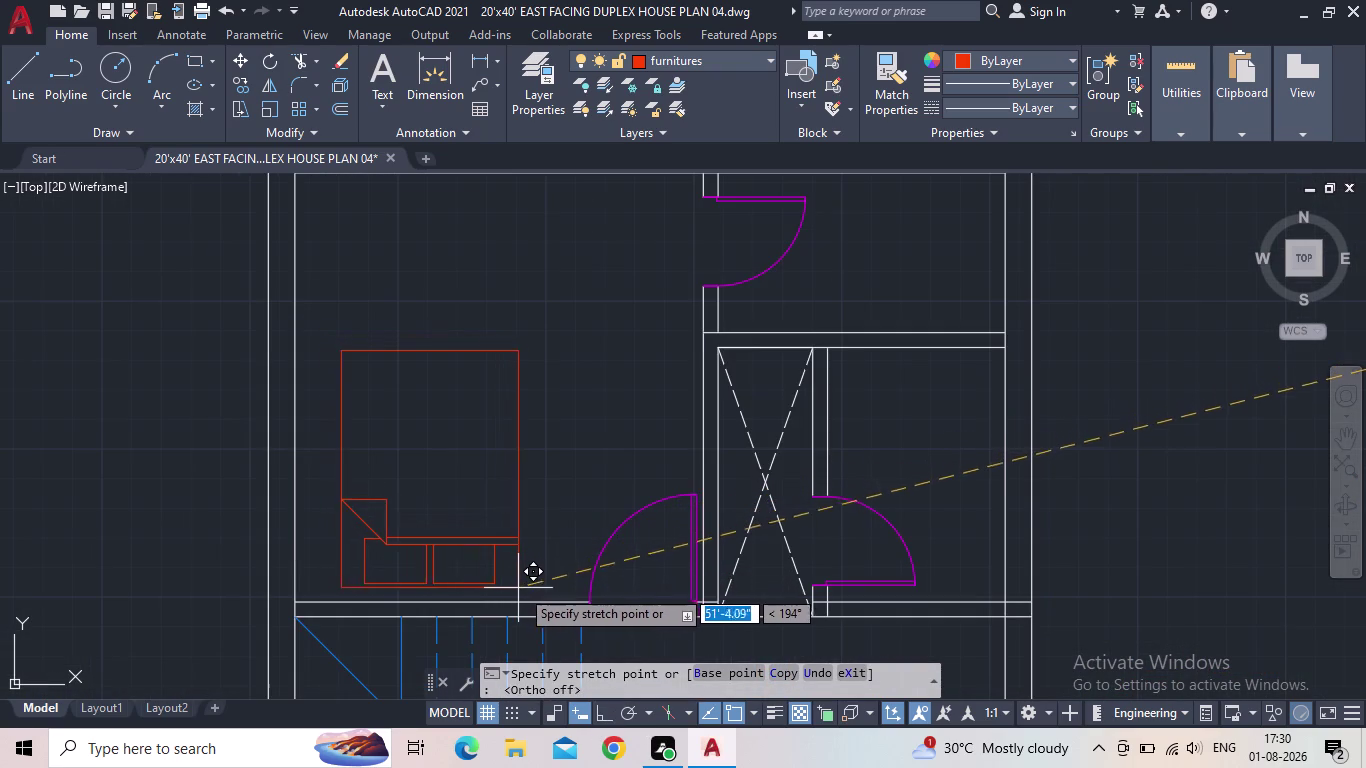
middle_drag(517, 595, 547, 566)
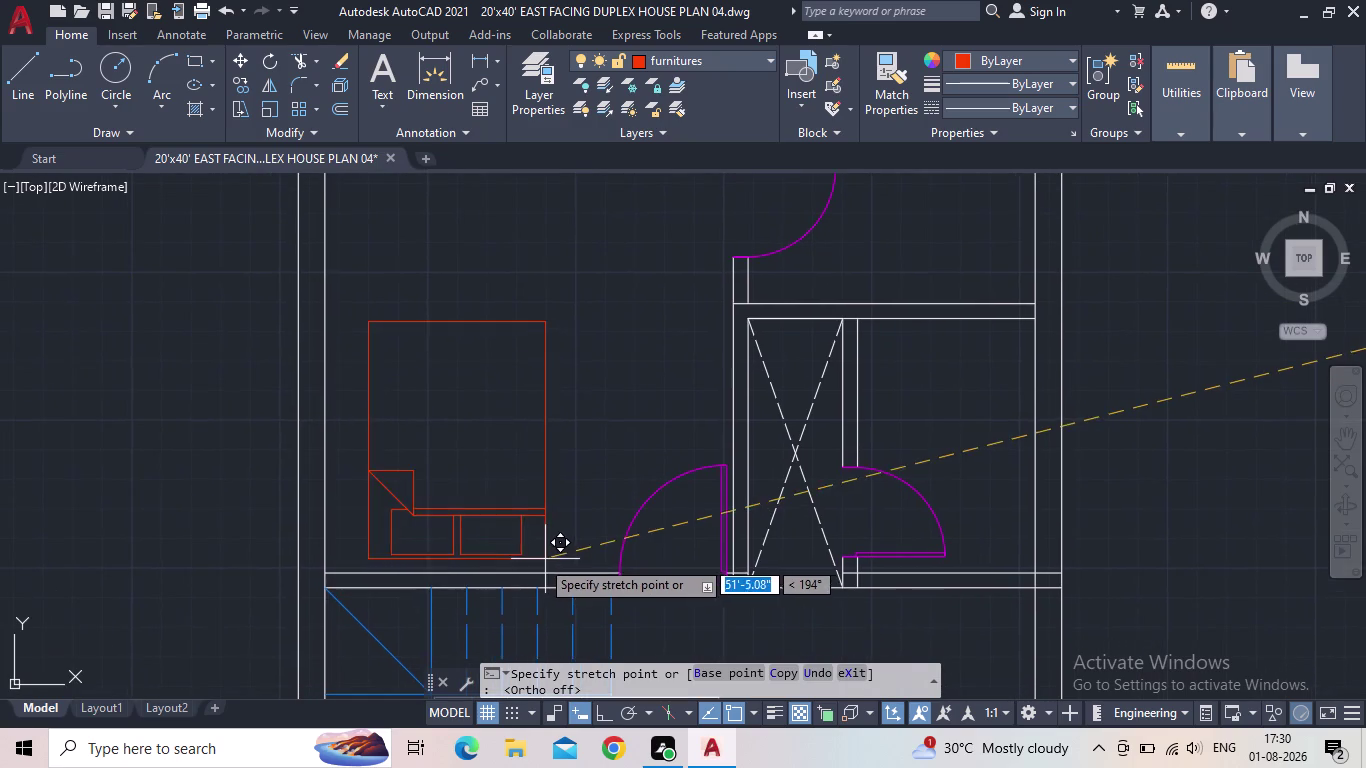
scroll(up, 3)
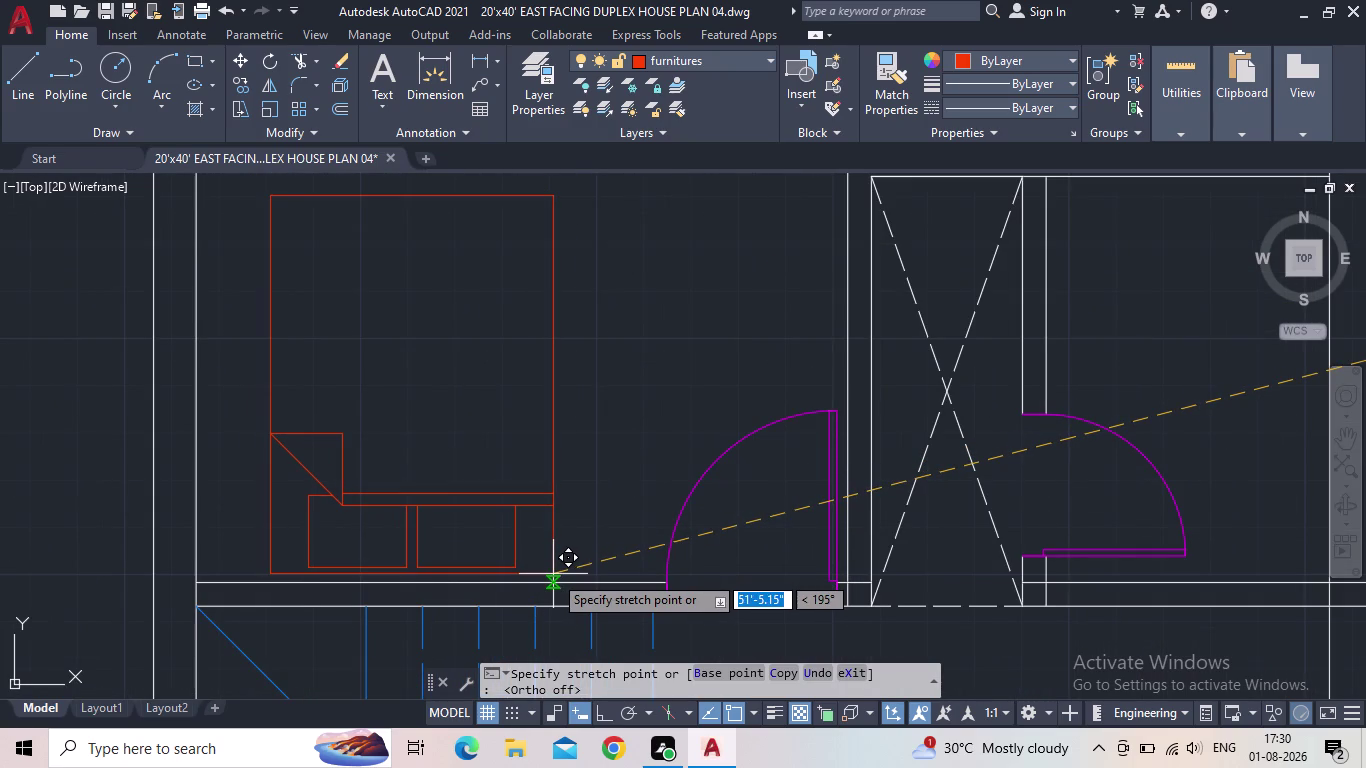
click(553, 574)
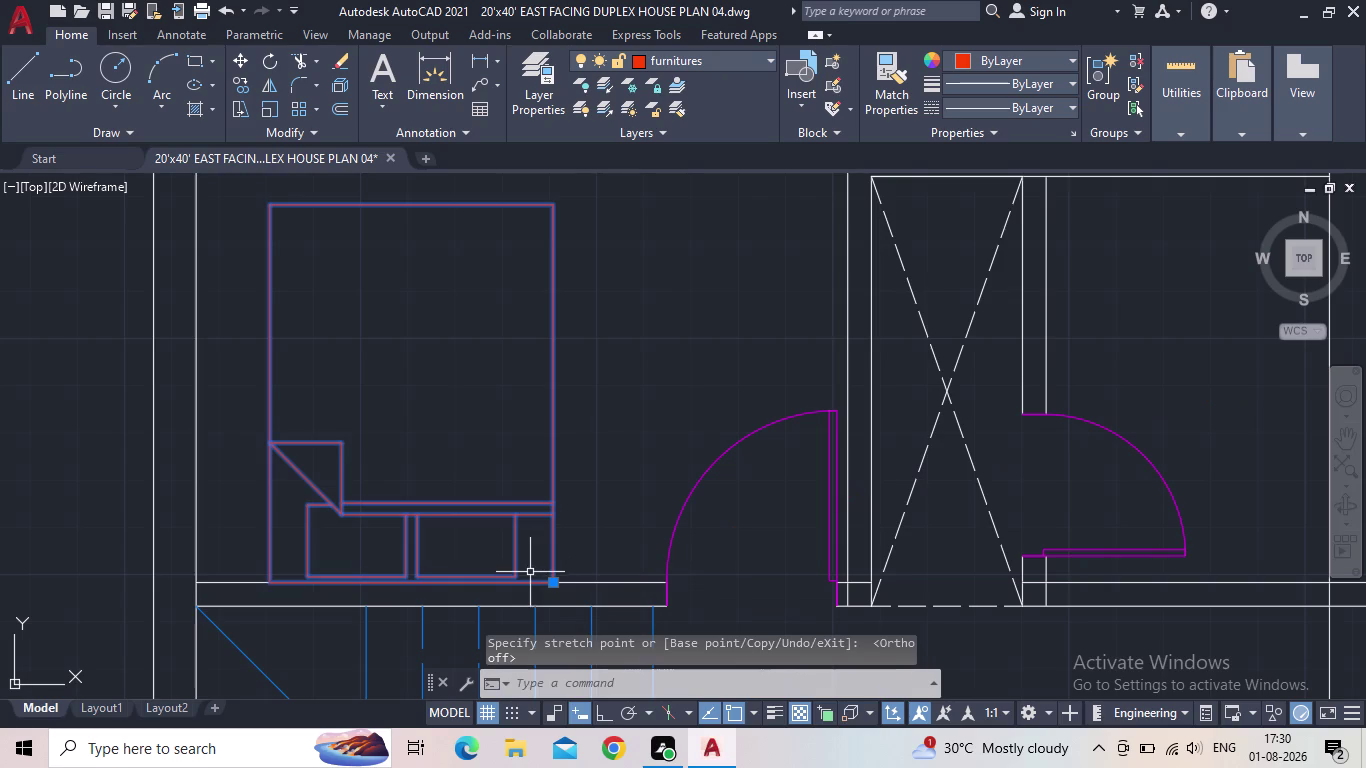
scroll(up, 3)
key(Escape)
Snap the sofa's bottom corner exactly onto the wall above the staircase.
click(598, 579)
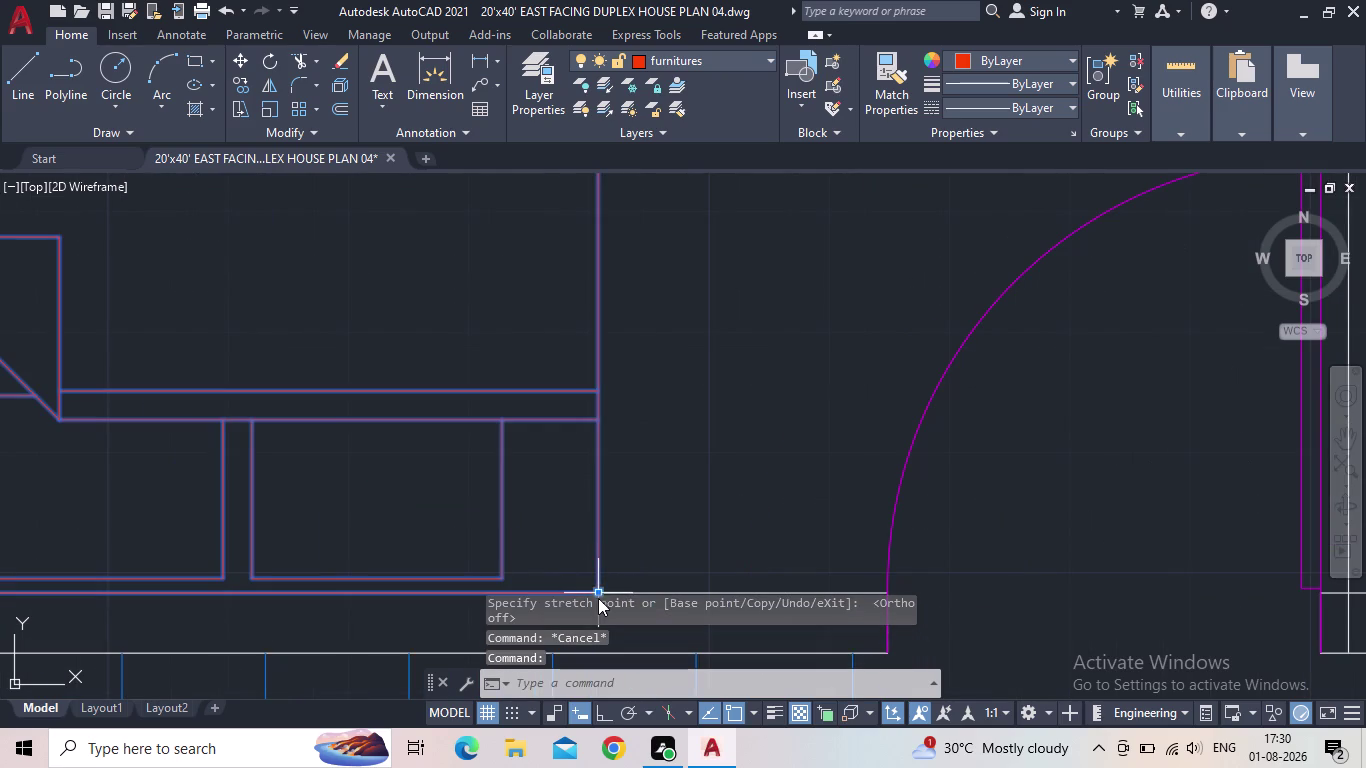
middle_drag(595, 580, 628, 420)
click(632, 434)
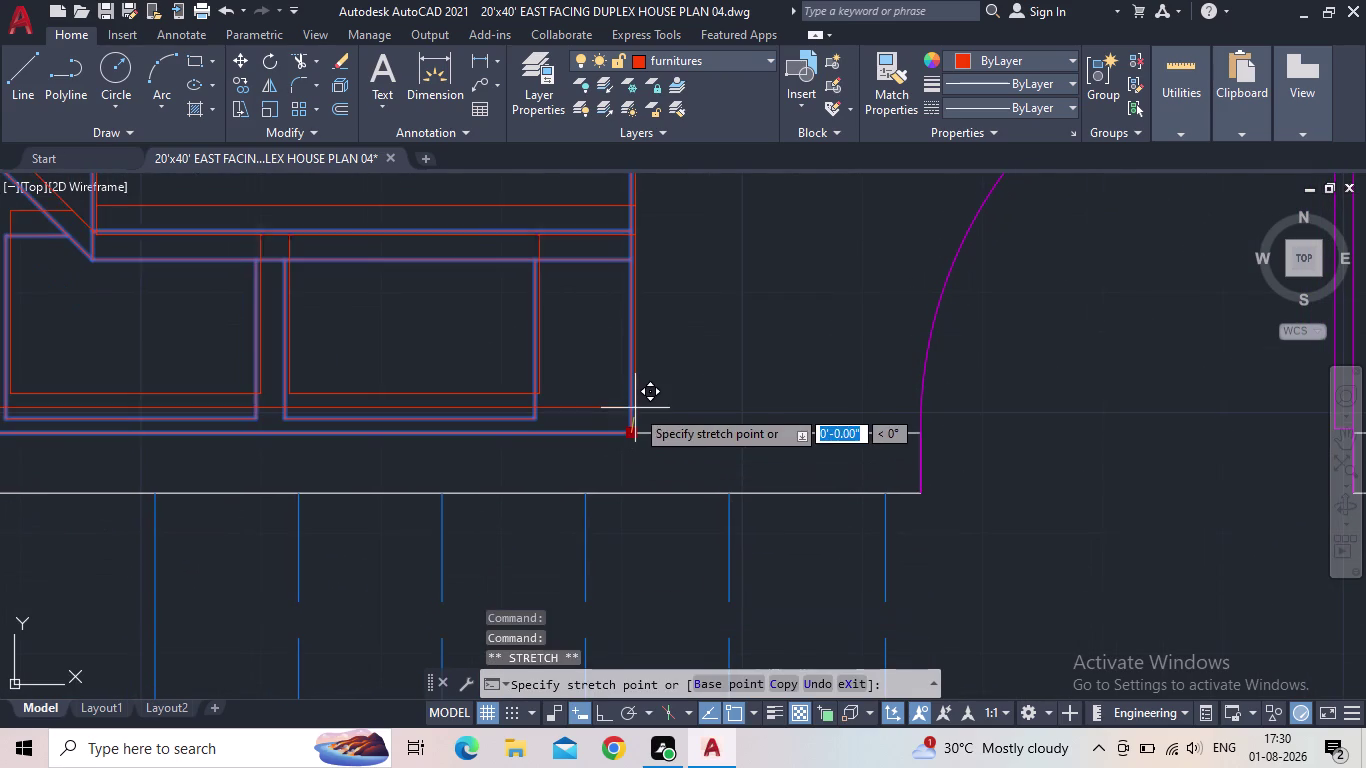
click(635, 406)
key(Escape)
scroll(down, 3)
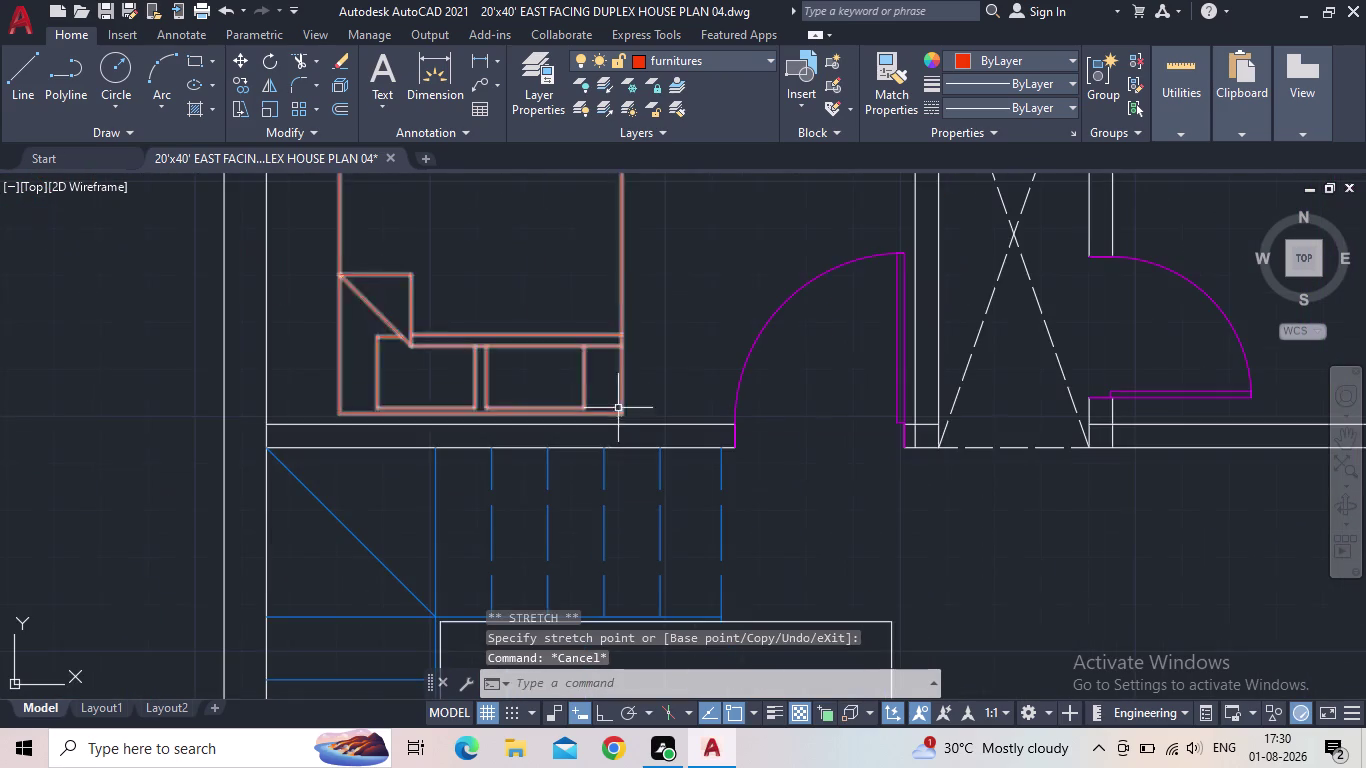
middle_drag(541, 381, 564, 429)
scroll(down, 3)
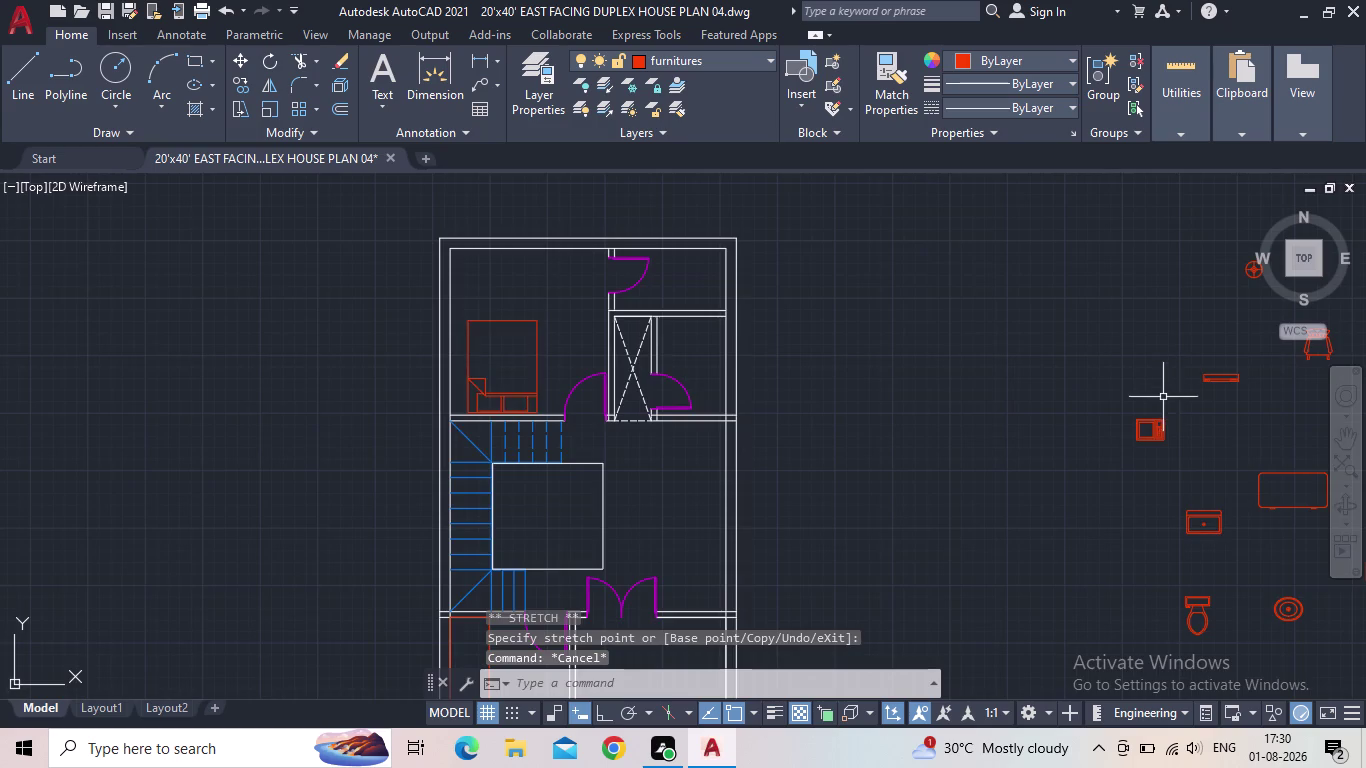
middle_drag(1161, 399, 950, 466)
click(1075, 352)
Select the round circle-and-diamond symbol and start COPY with its centre as base point.
click(1015, 328)
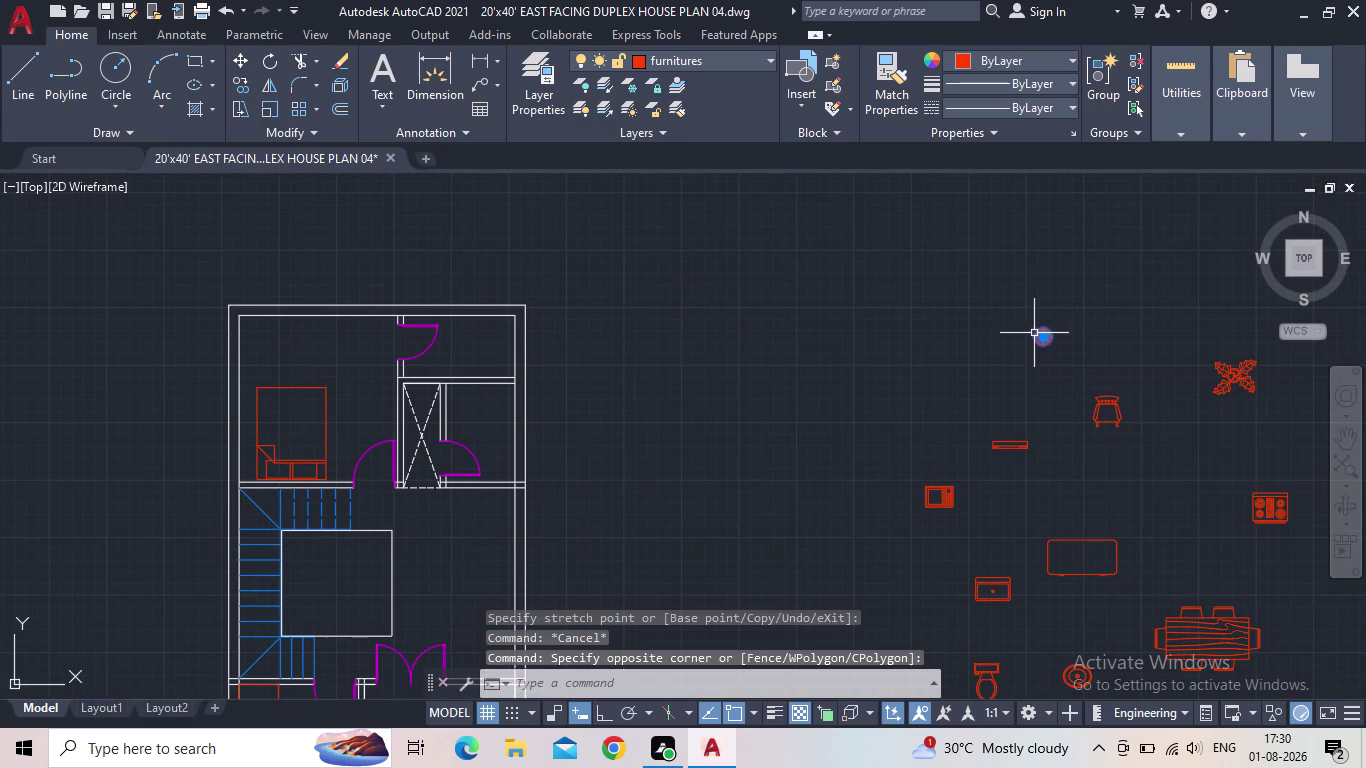
key(c)
key(o)
key(Return)
scroll(up, 3)
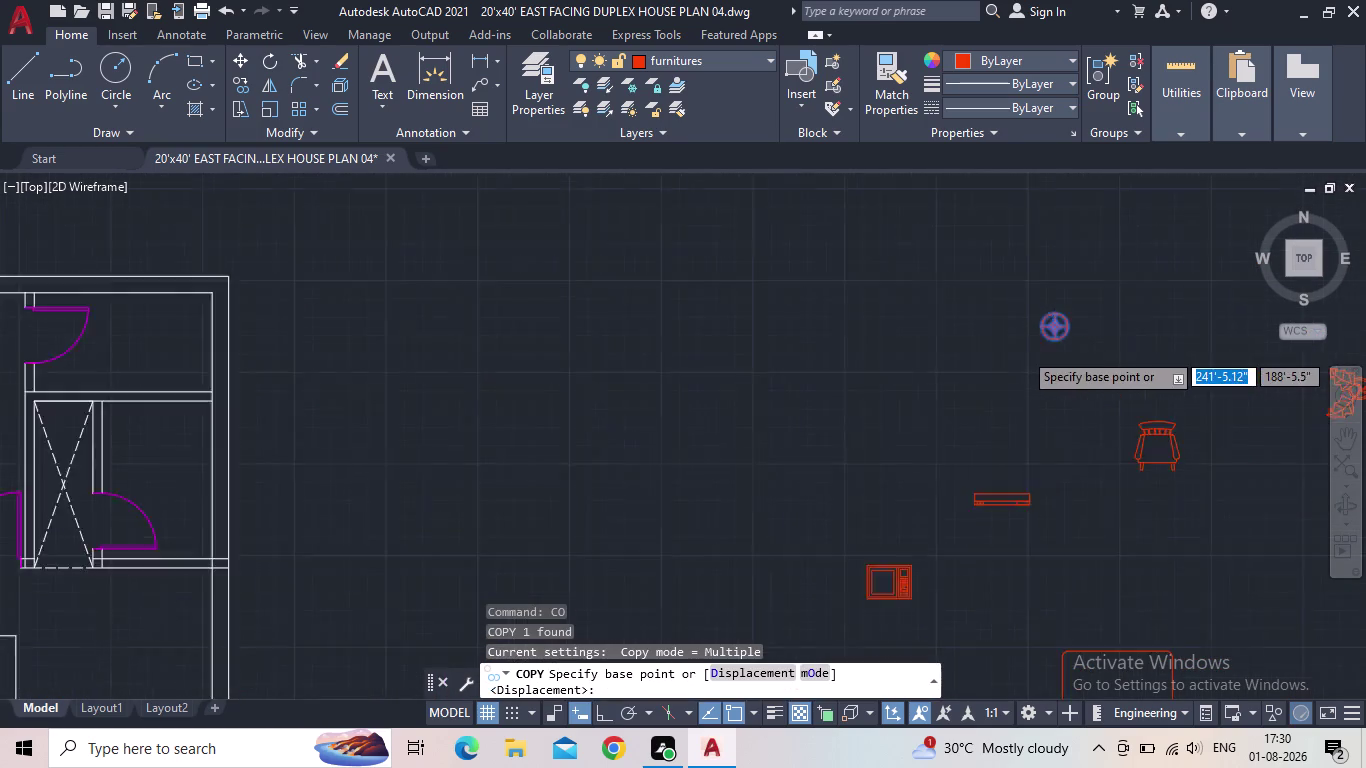
scroll(up, 3)
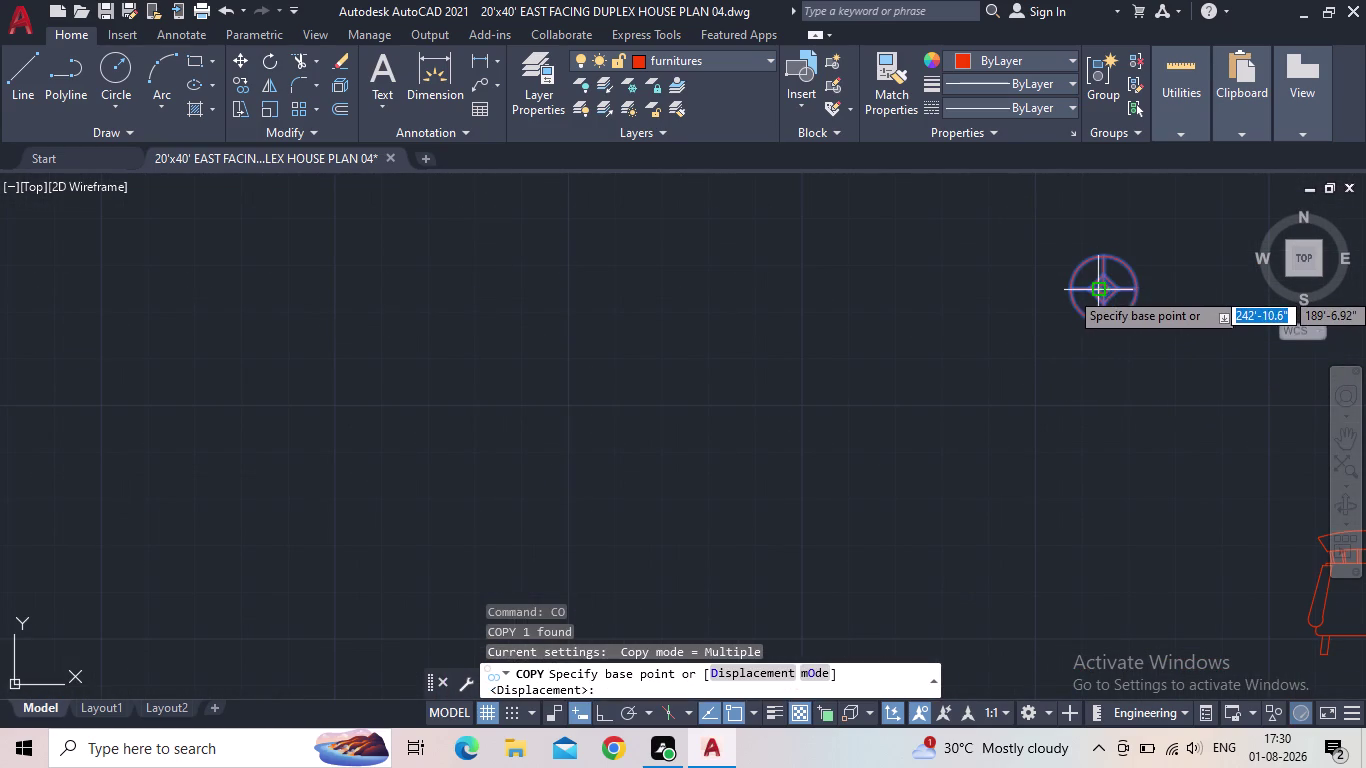
click(1096, 290)
Place one copy of the round symbol on each side of the sofa.
middle_drag(399, 459, 634, 400)
scroll(up, 3)
scroll(down, 3)
middle_drag(488, 409, 521, 415)
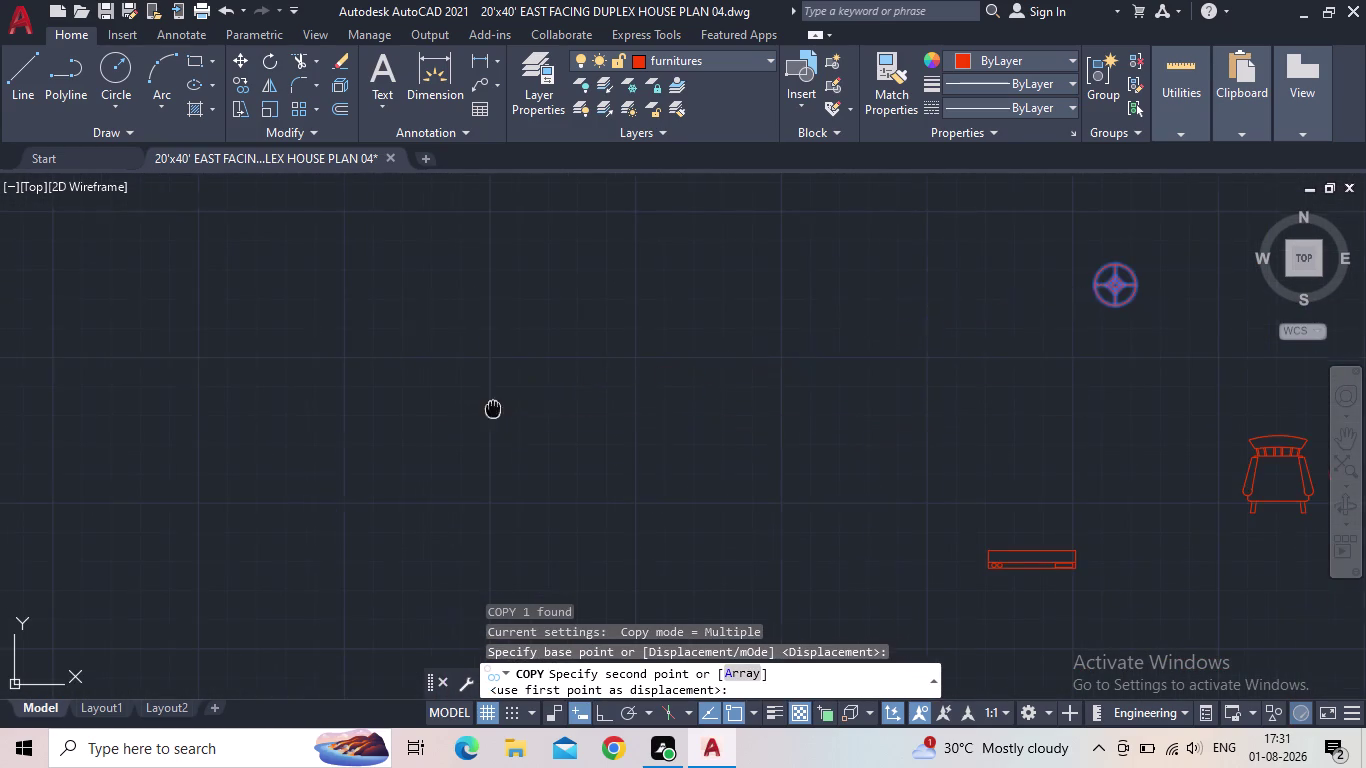
middle_drag(521, 415, 1045, 417)
scroll(down, 3)
scroll(up, 3)
scroll(up, 3)
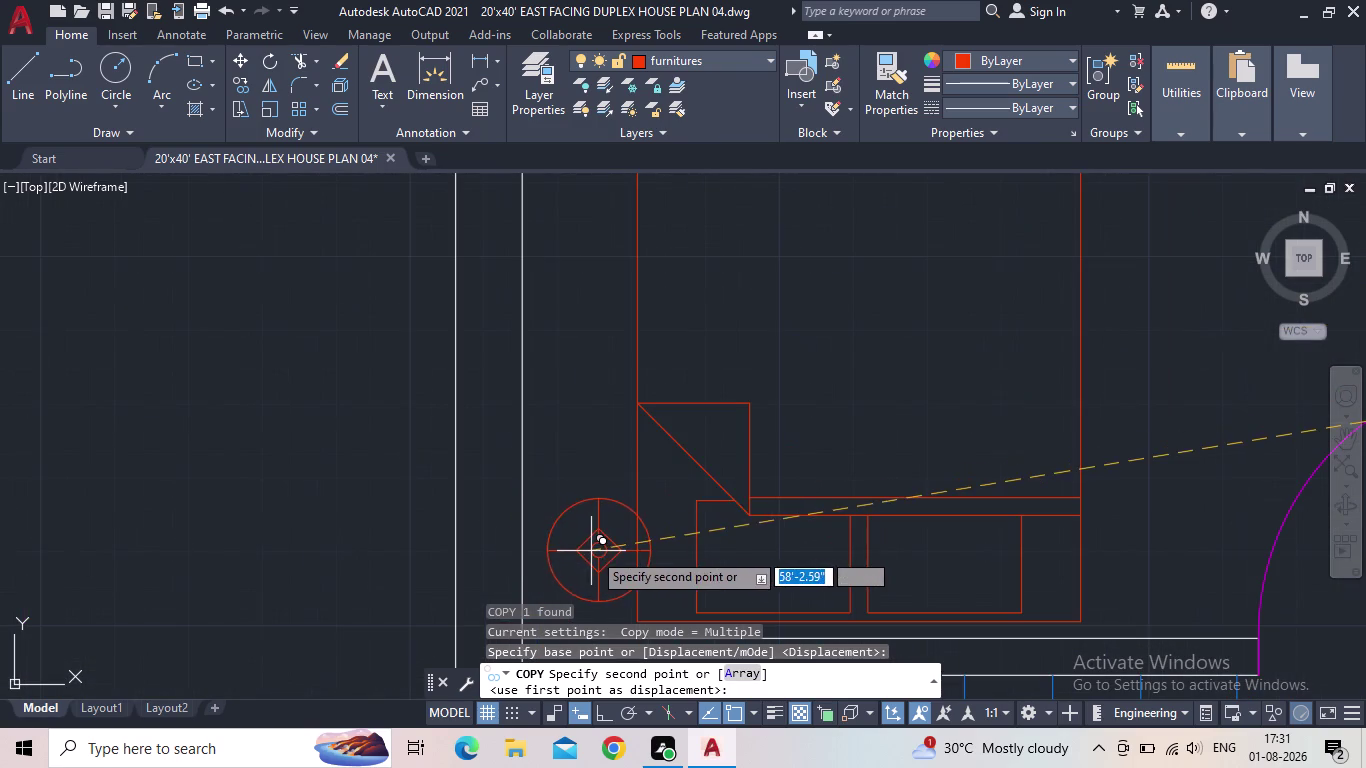
middle_drag(579, 548, 627, 425)
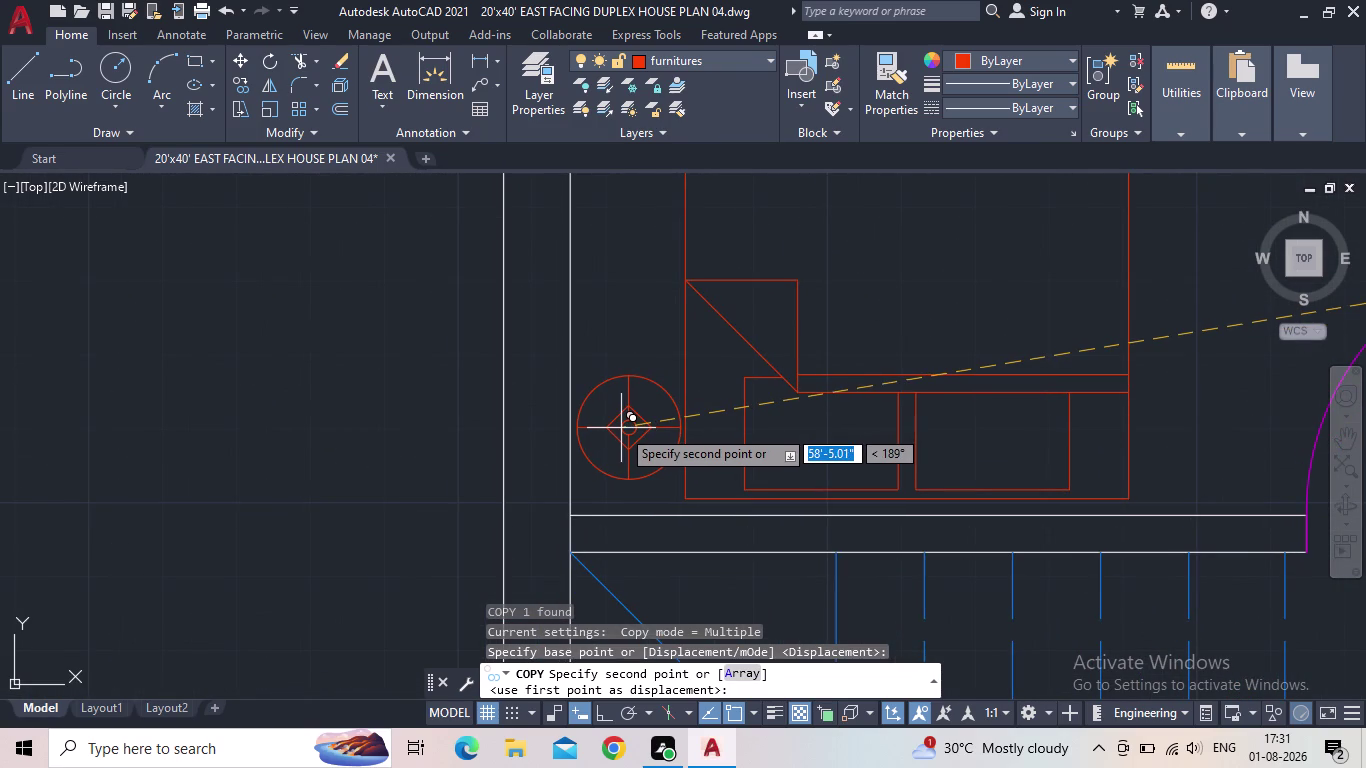
click(621, 428)
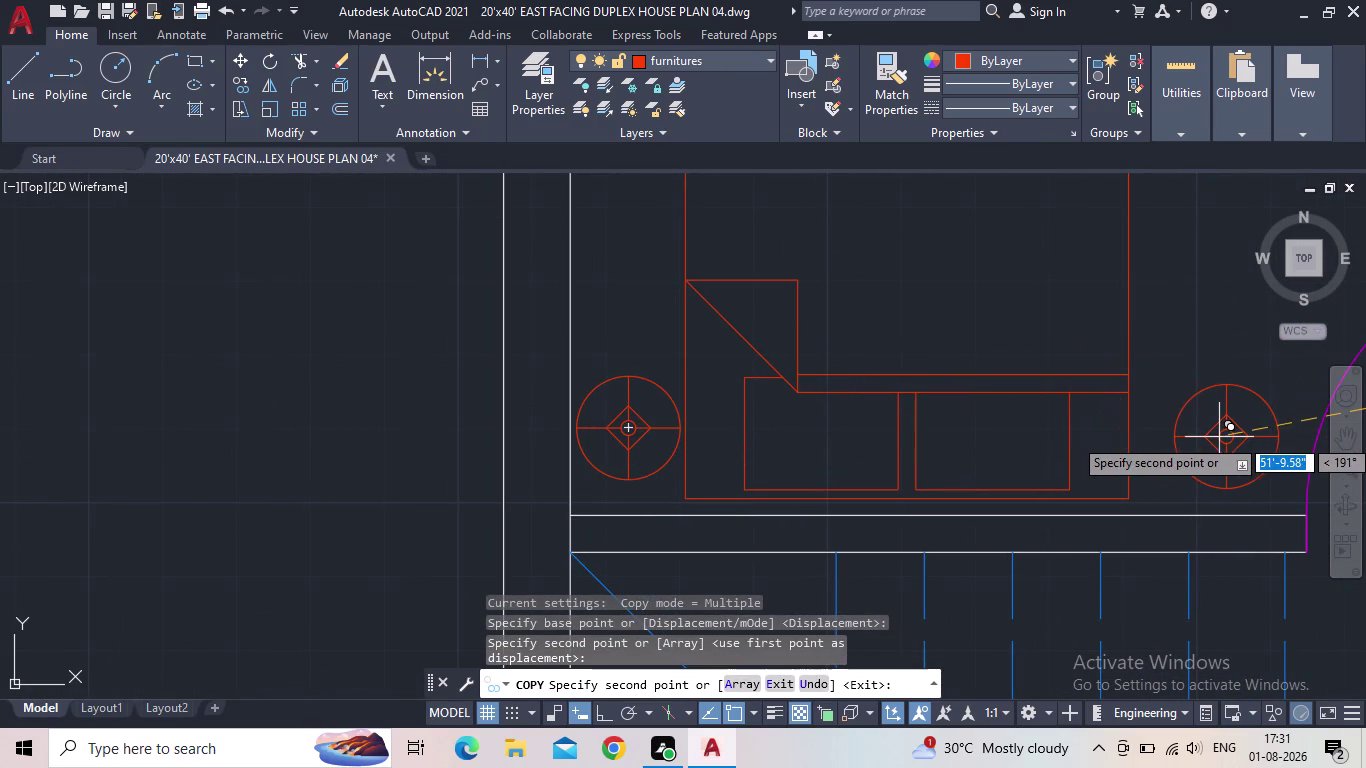
click(1222, 437)
scroll(down, 3)
scroll(down, 3)
scroll(down, 3)
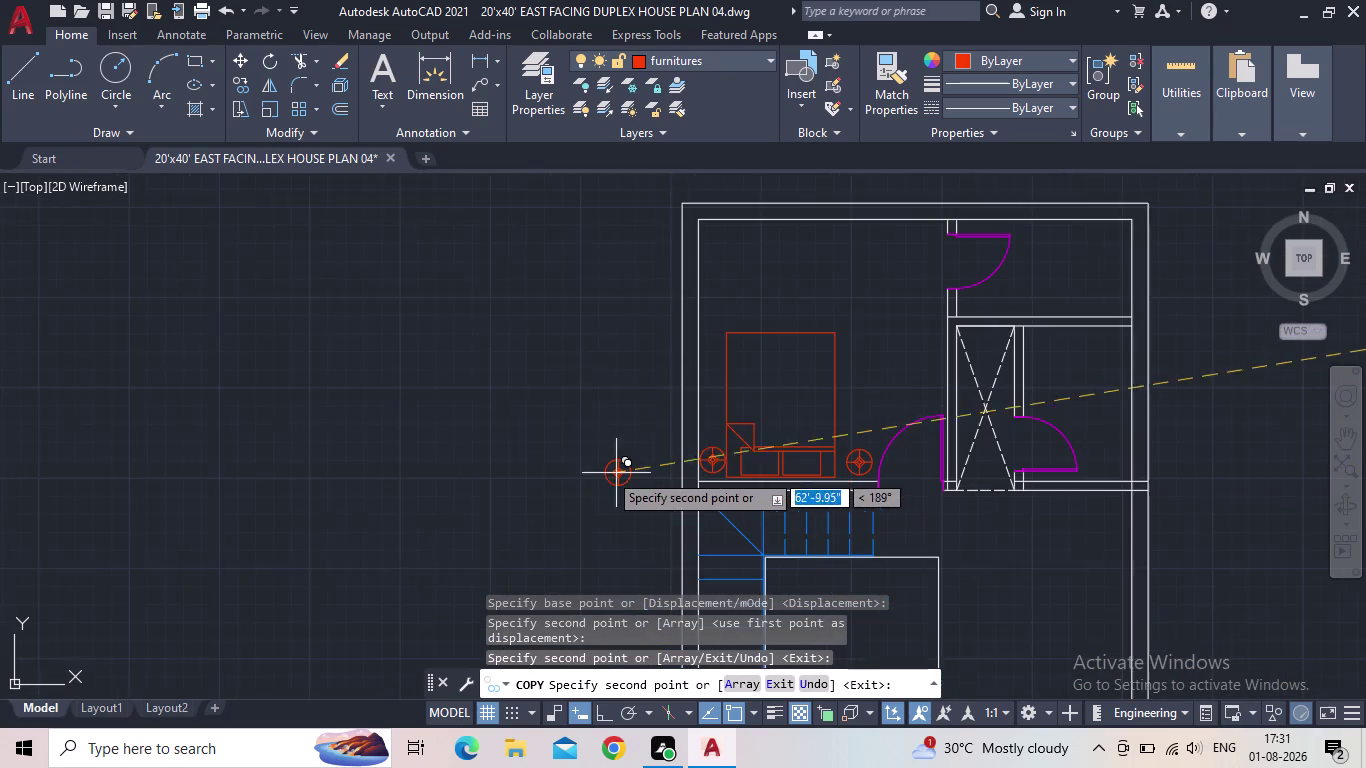
middle_drag(579, 467, 368, 464)
key(Escape)
scroll(up, 3)
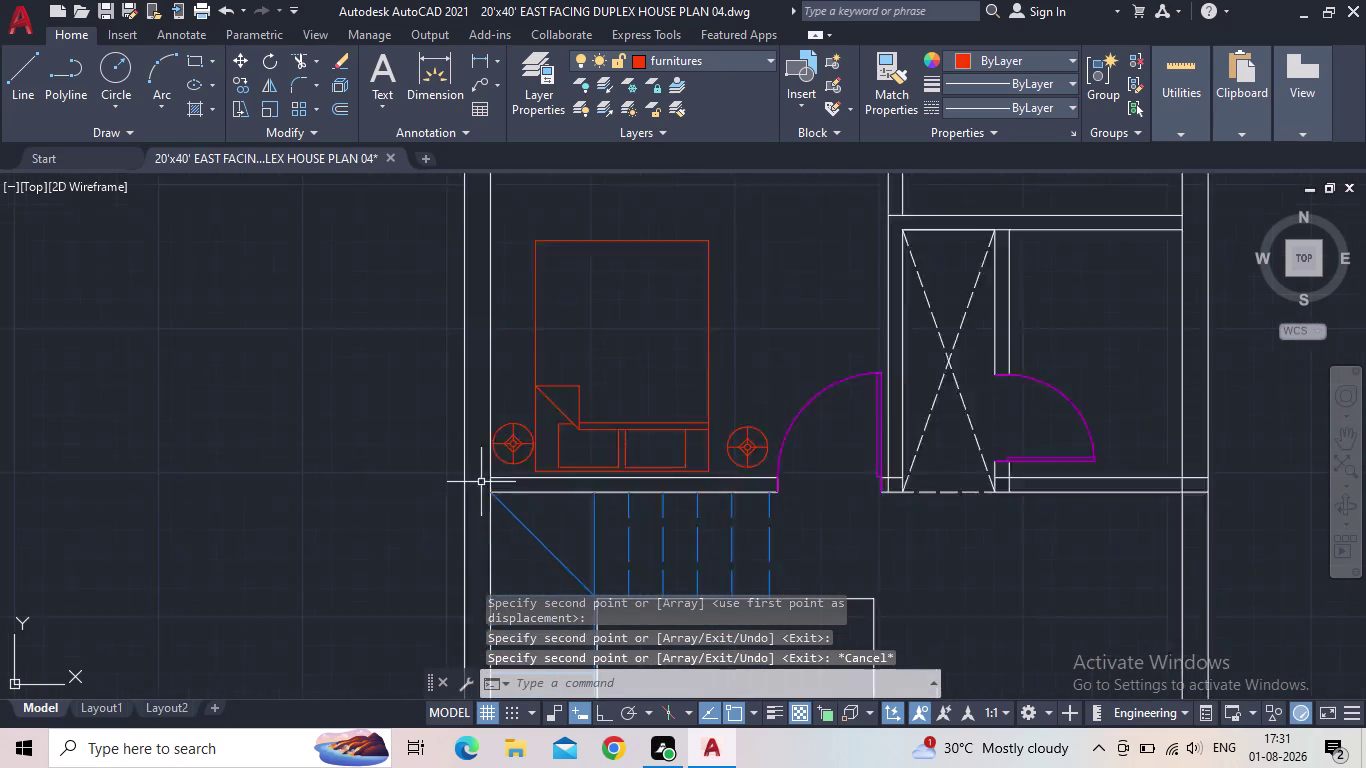
scroll(up, 3)
click(597, 484)
Scale the left round symbol down slightly about its centre using SC.
click(556, 437)
key(s)
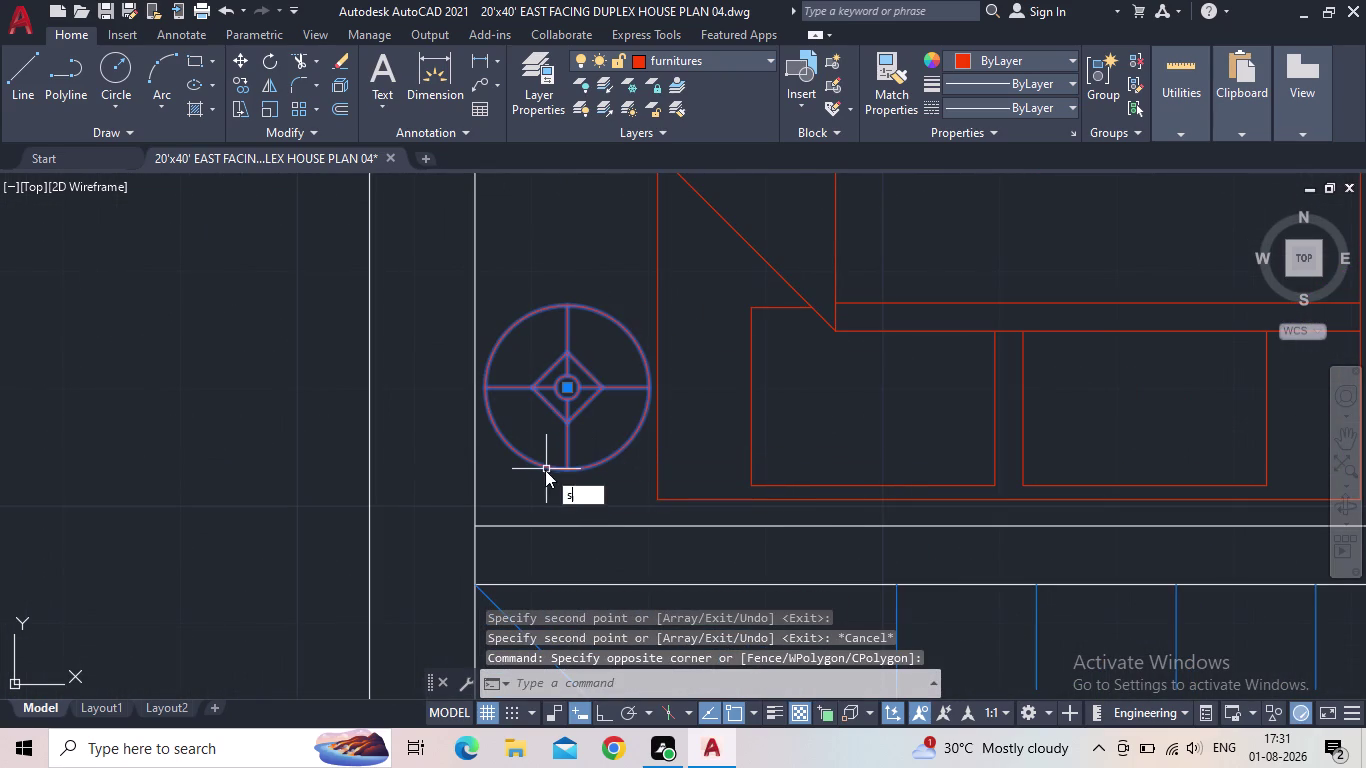
key(c)
key(space)
click(566, 385)
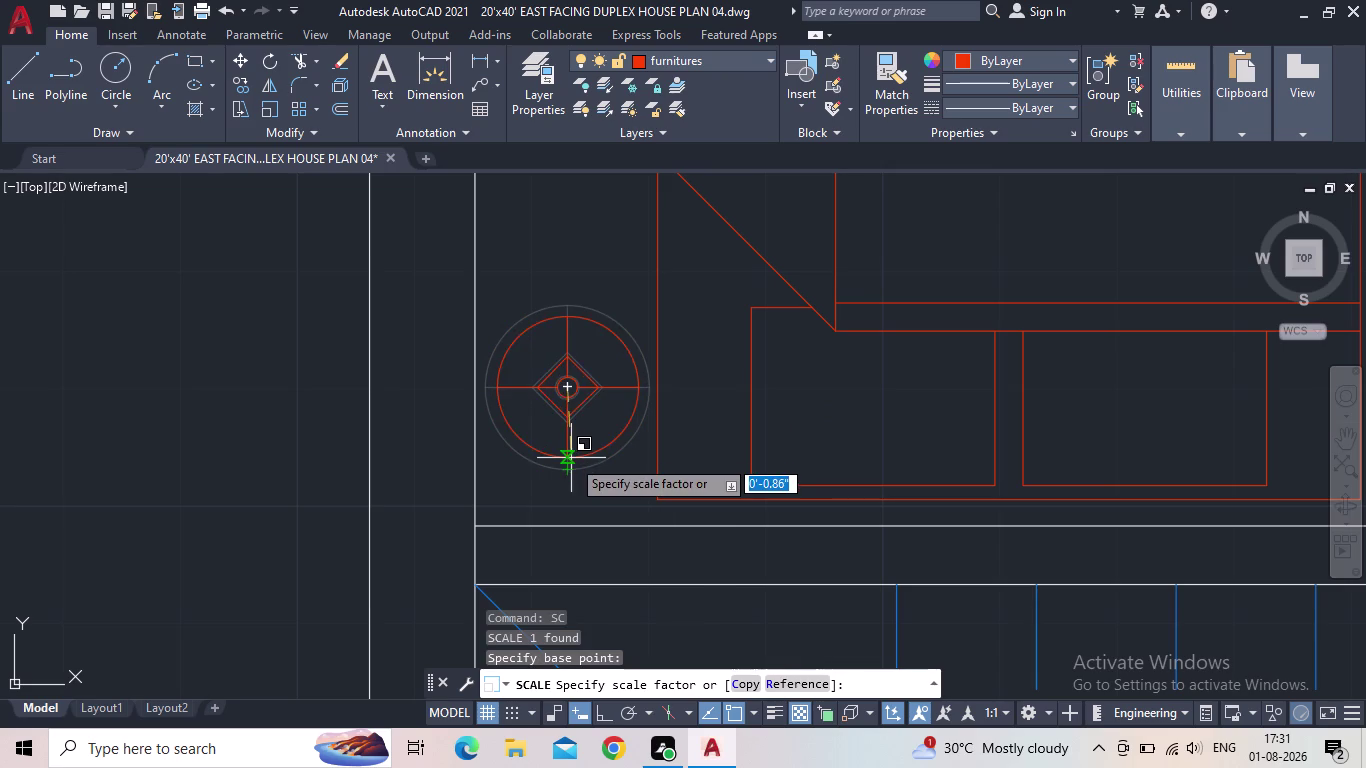
click(571, 458)
scroll(down, 3)
scroll(down, 3)
middle_drag(537, 460, 343, 482)
Grip-move the right round symbol closer against the sofa.
click(737, 456)
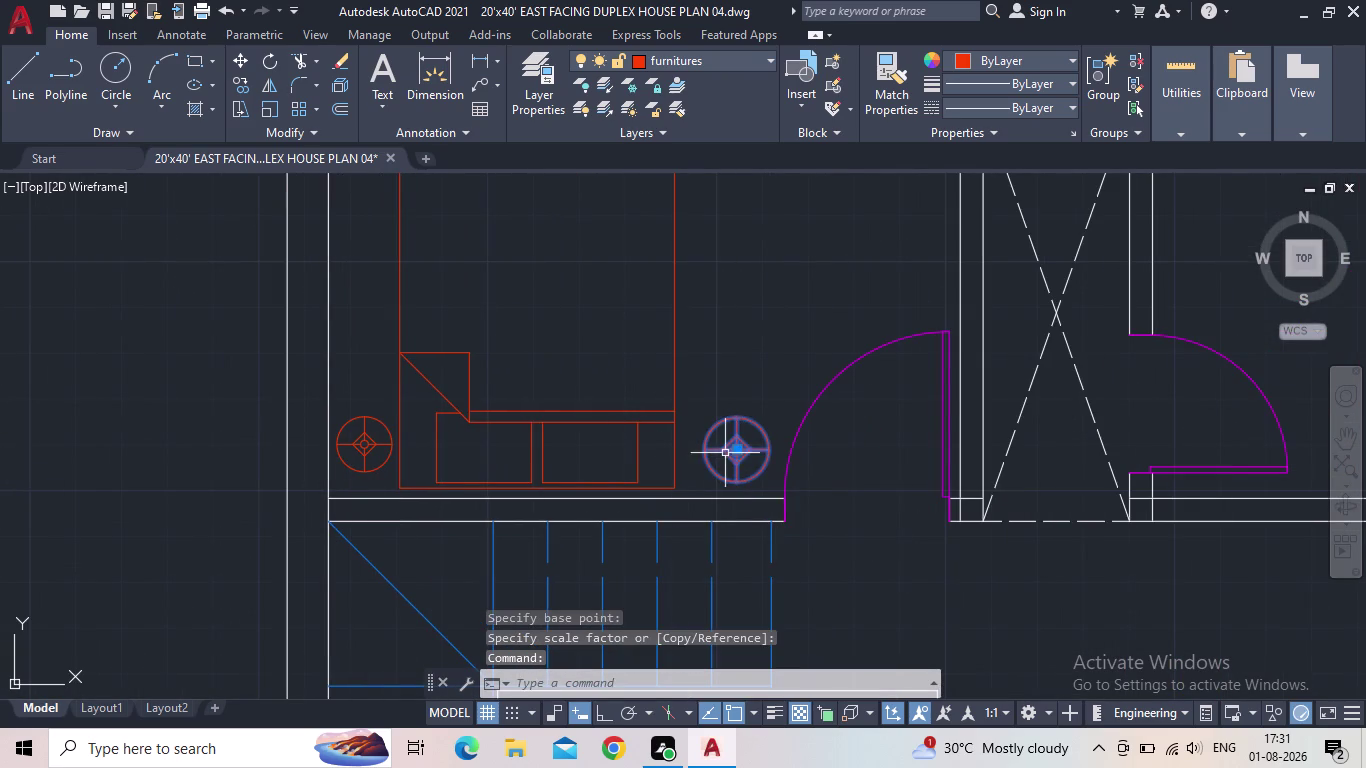
click(734, 451)
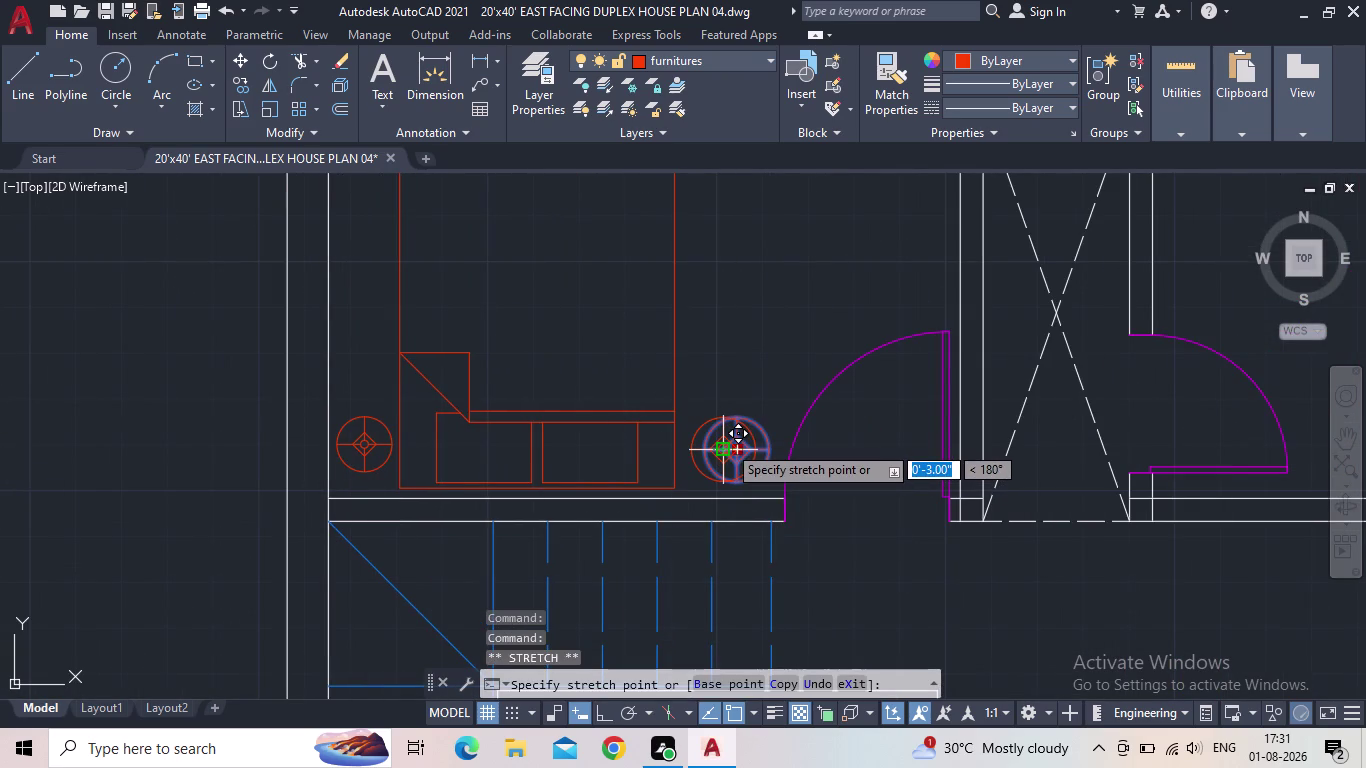
click(727, 444)
scroll(down, 3)
key(Escape)
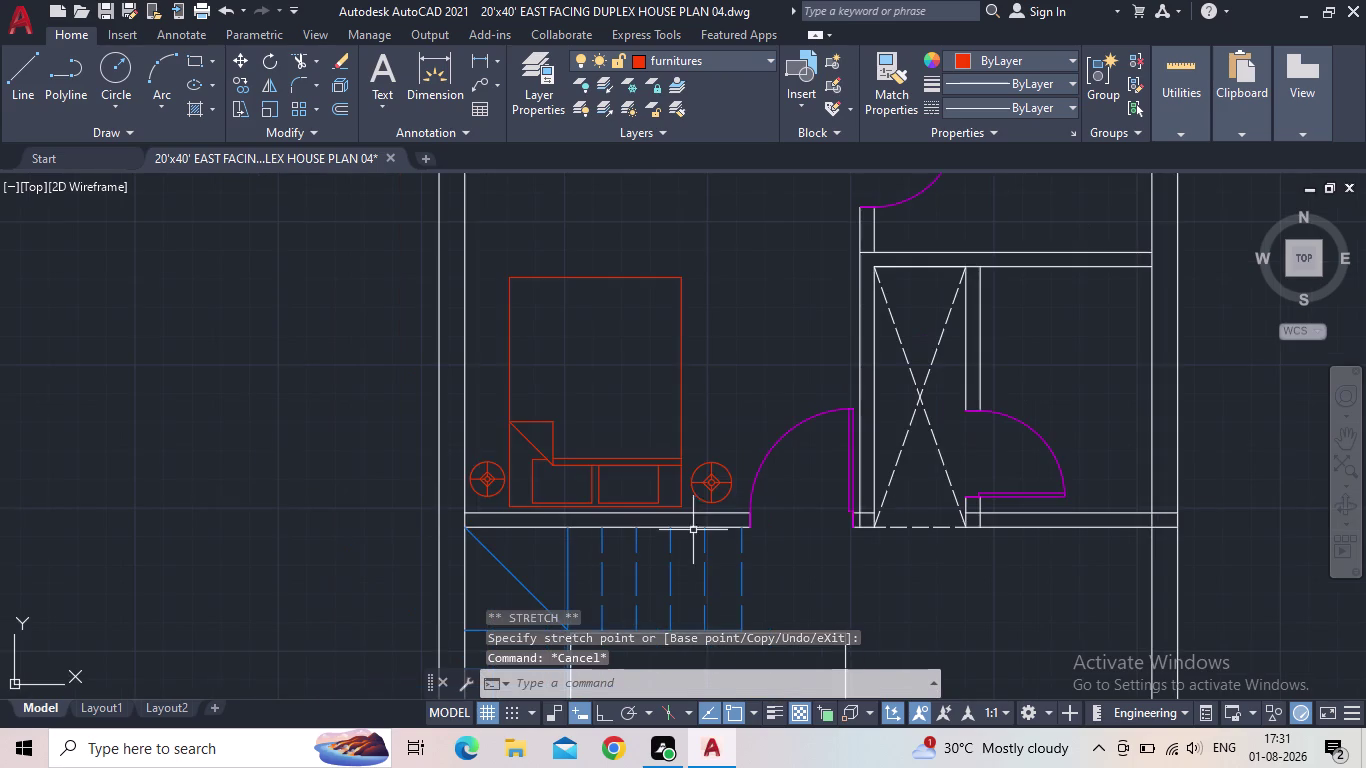
scroll(down, 3)
middle_drag(747, 422, 578, 454)
Select the long low cabinet block and pick it up by its top-left corner grip.
scroll(down, 3)
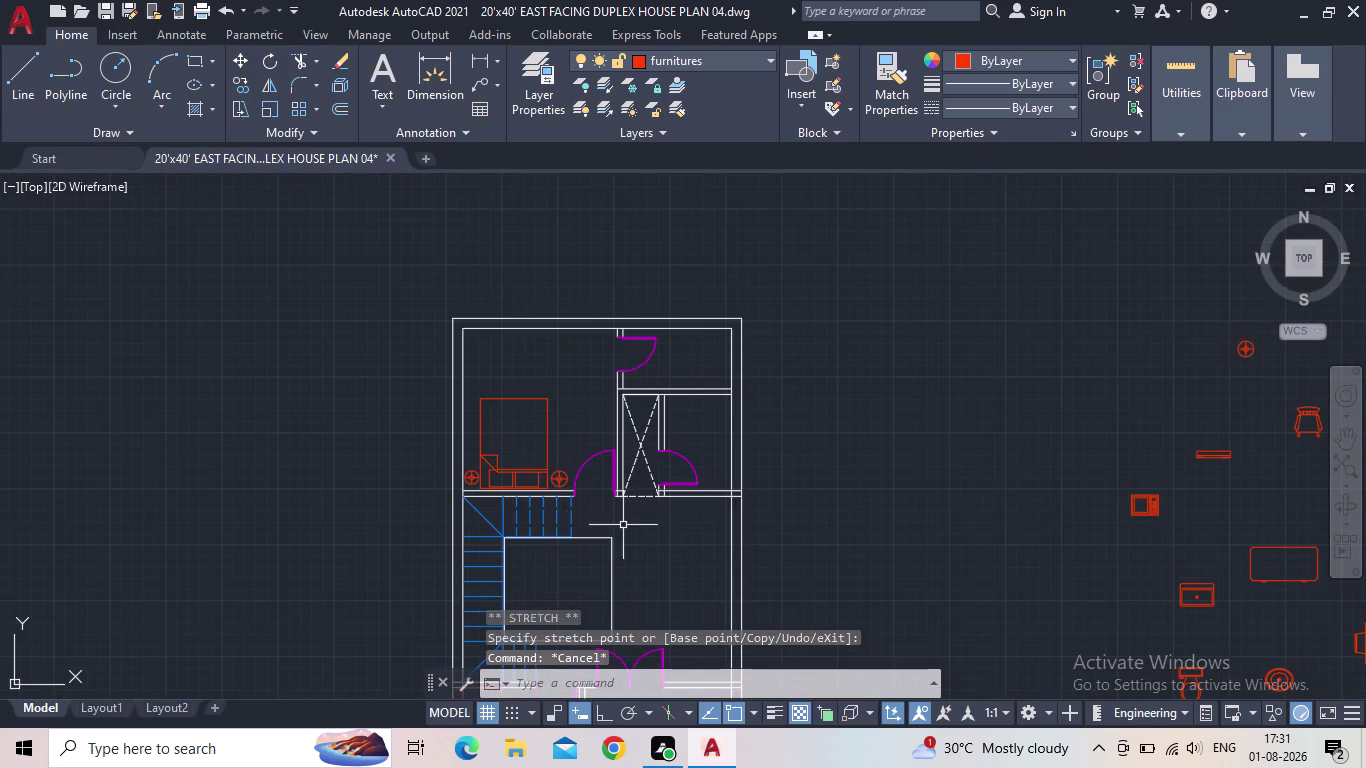
middle_drag(619, 524, 543, 383)
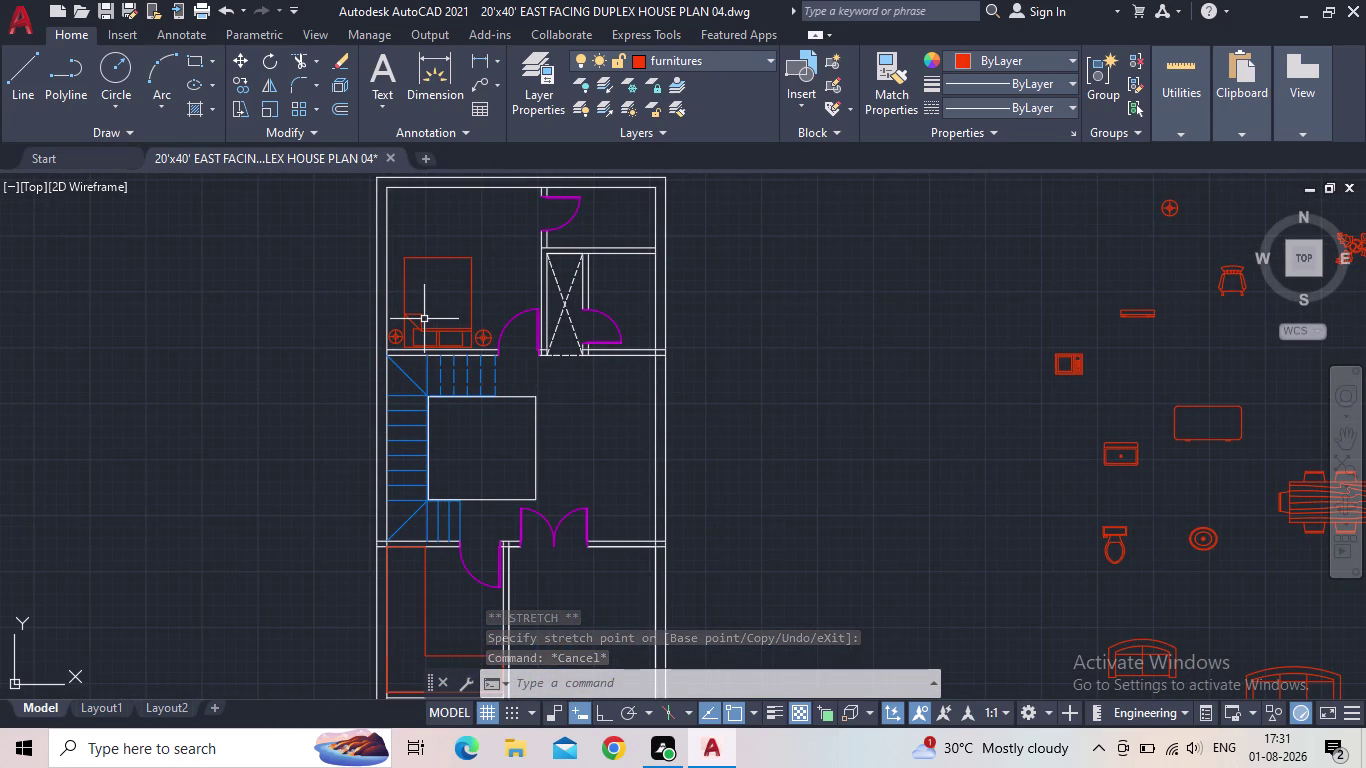
middle_drag(428, 275, 484, 365)
middle_drag(1050, 417, 884, 413)
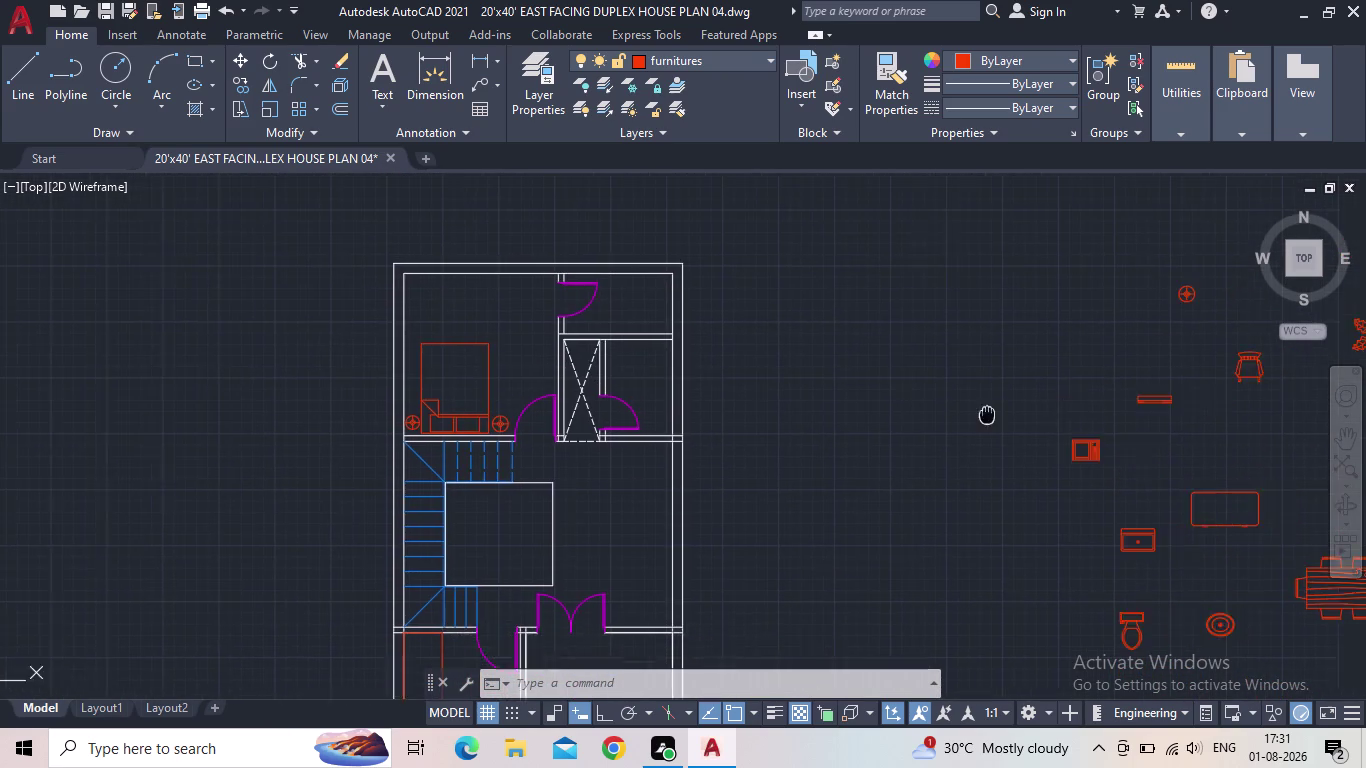
middle_drag(884, 413, 681, 412)
scroll(up, 3)
scroll(up, 3)
middle_drag(1184, 394, 452, 439)
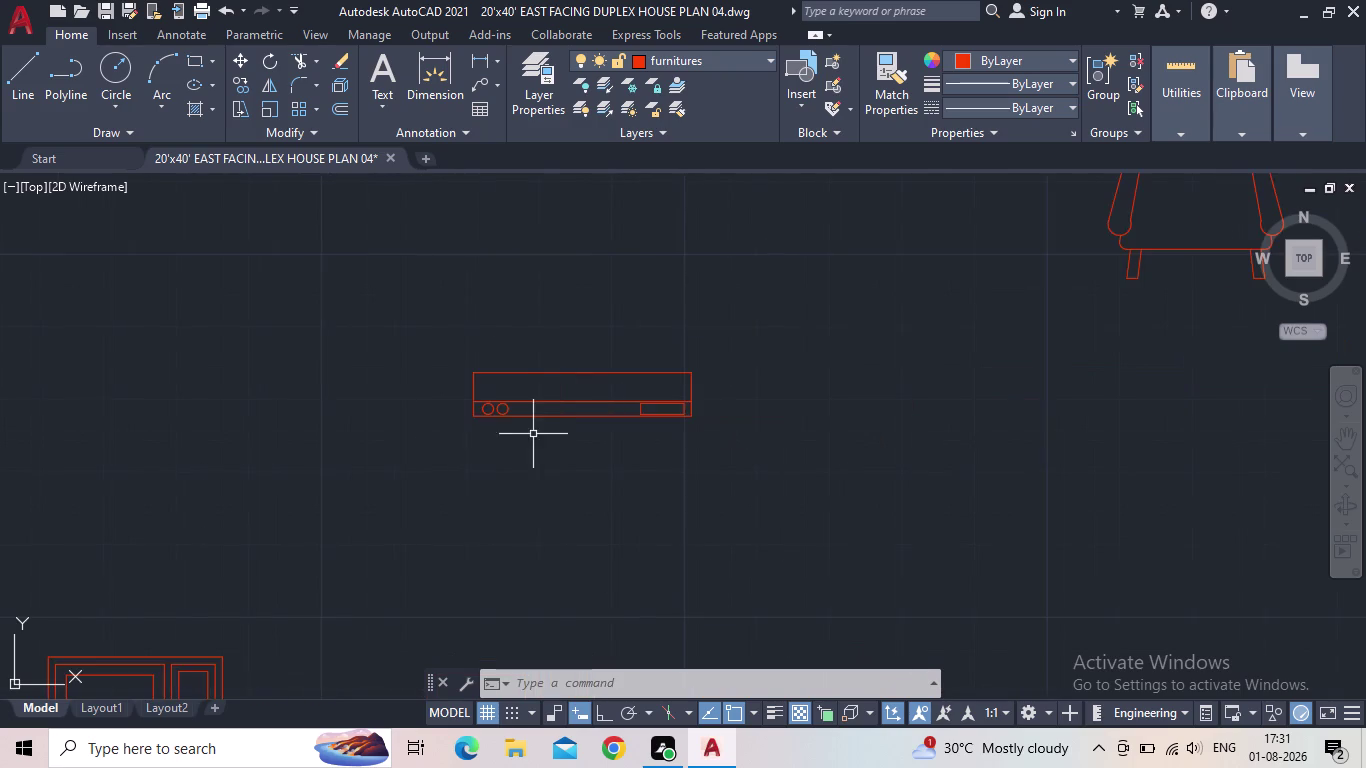
scroll(up, 3)
drag(712, 442, 653, 417)
click(456, 316)
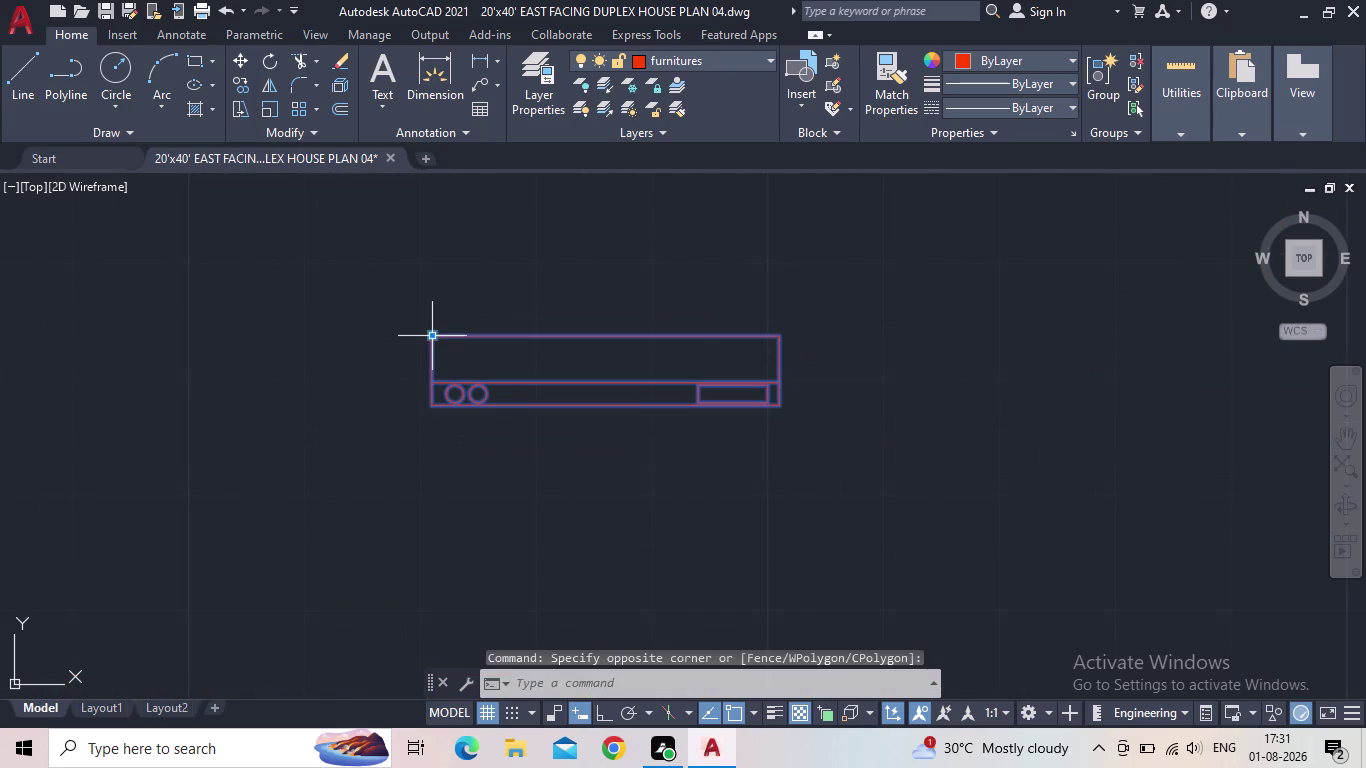
drag(432, 335, 409, 333)
Set the cabinet against the bedroom's top wall and deselect it.
middle_drag(222, 312, 997, 422)
scroll(down, 3)
scroll(down, 3)
middle_drag(361, 420, 869, 511)
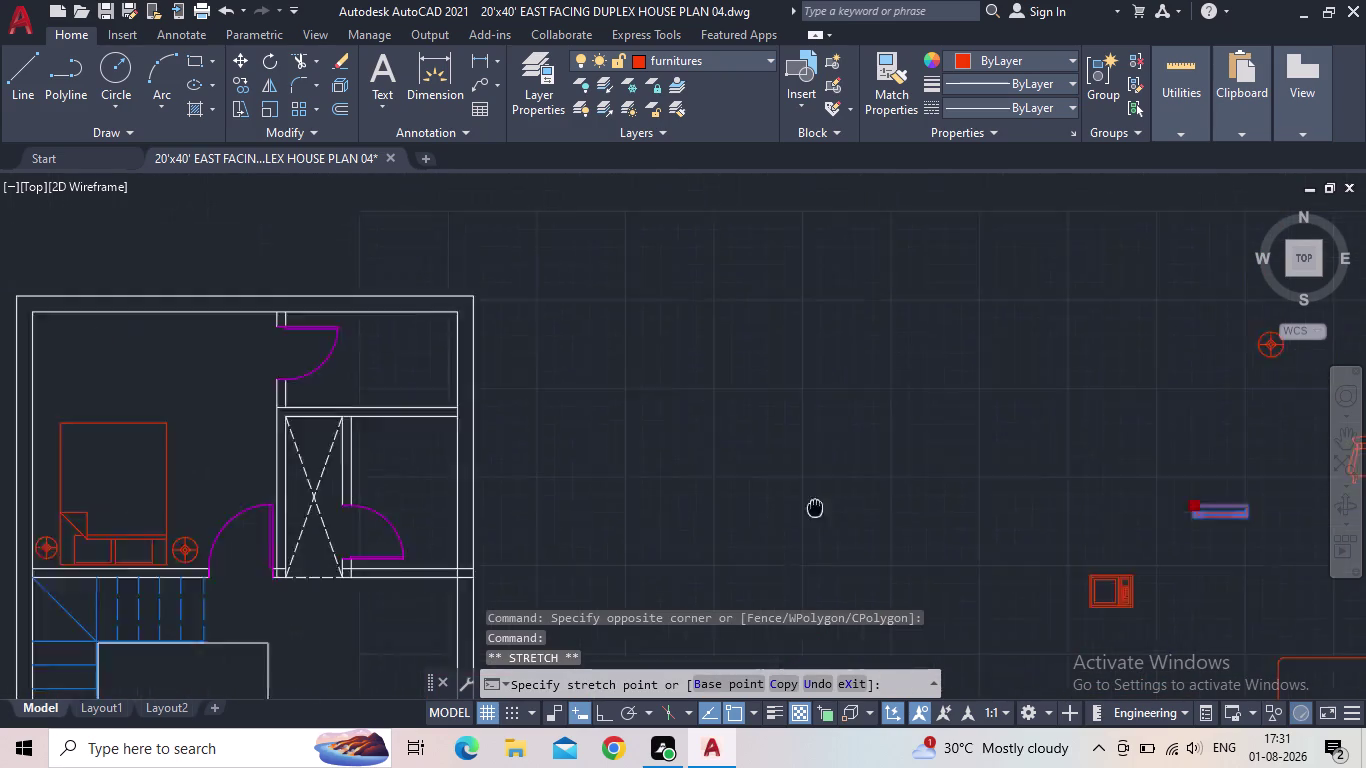
middle_drag(869, 511, 982, 513)
scroll(down, 3)
scroll(up, 3)
scroll(up, 3)
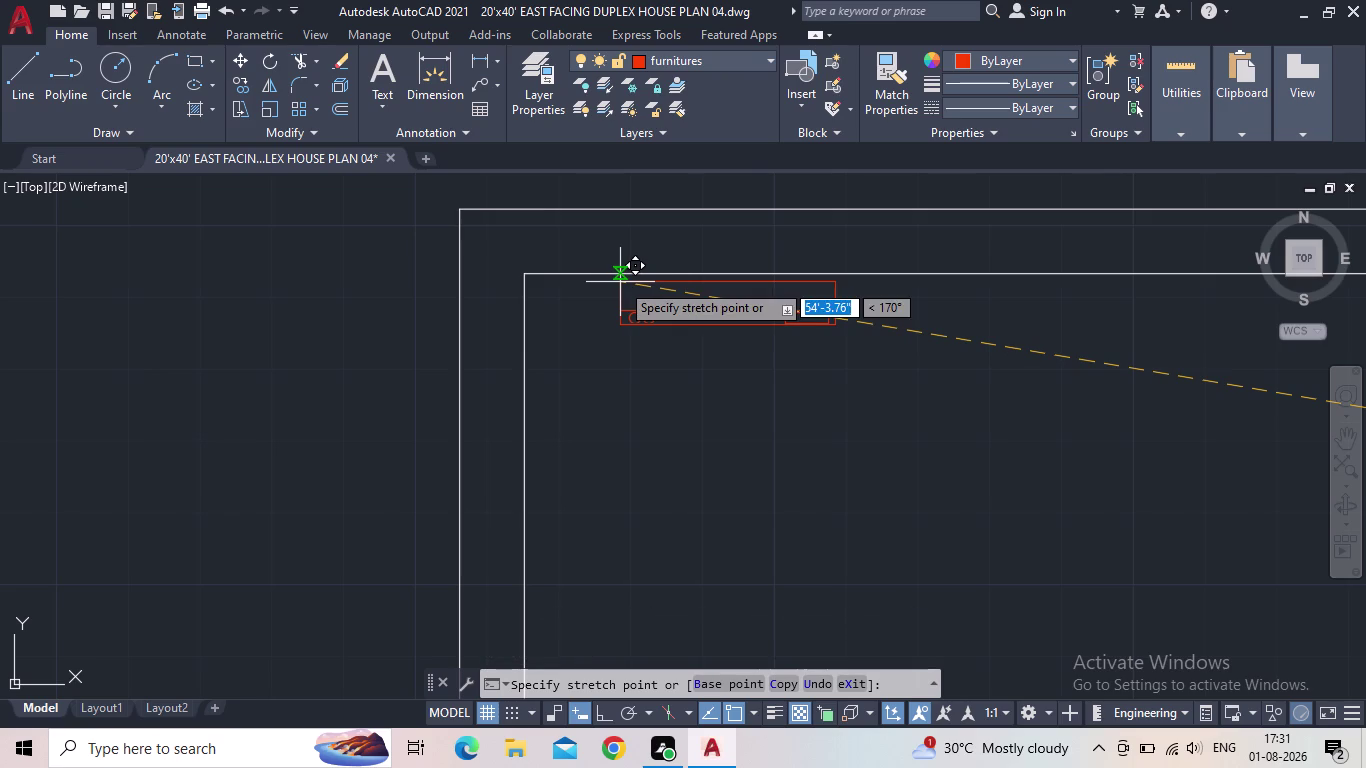
click(622, 282)
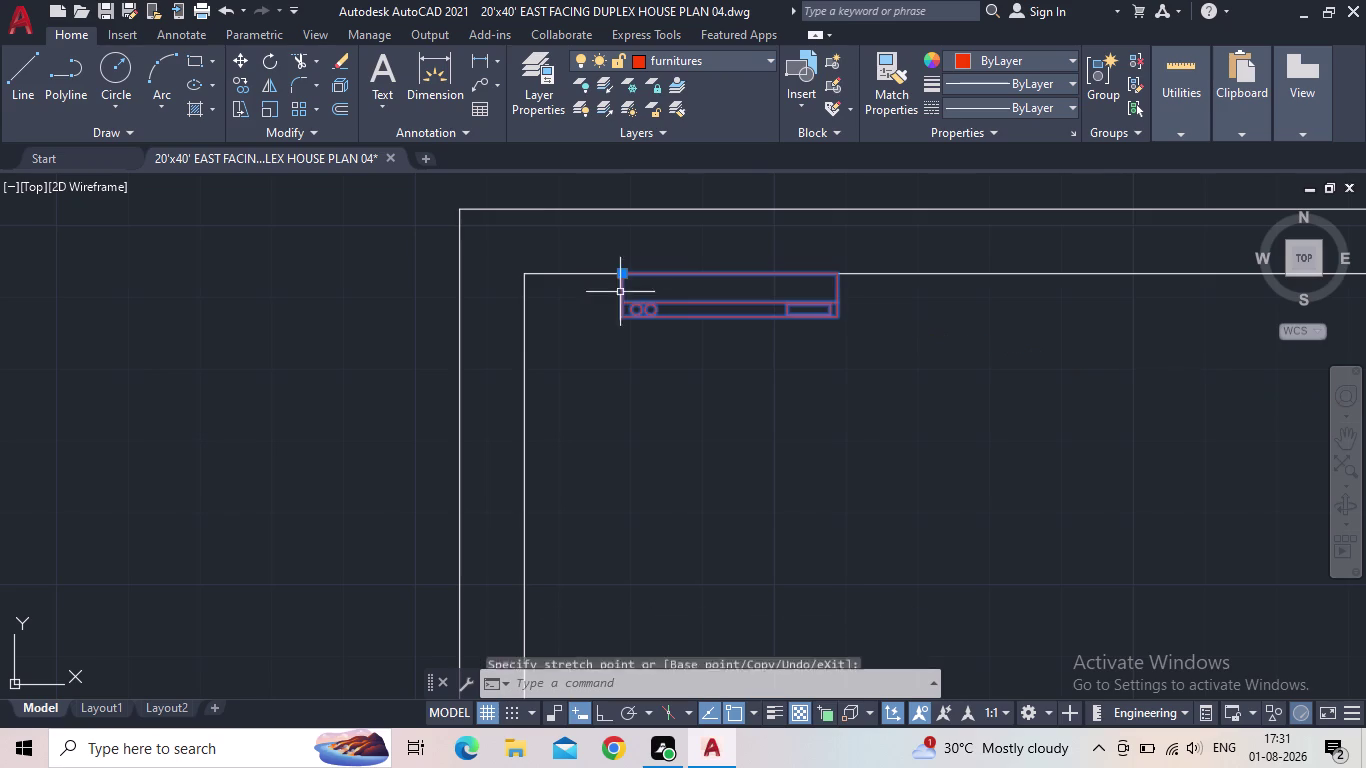
middle_drag(726, 428, 706, 421)
key(Escape)
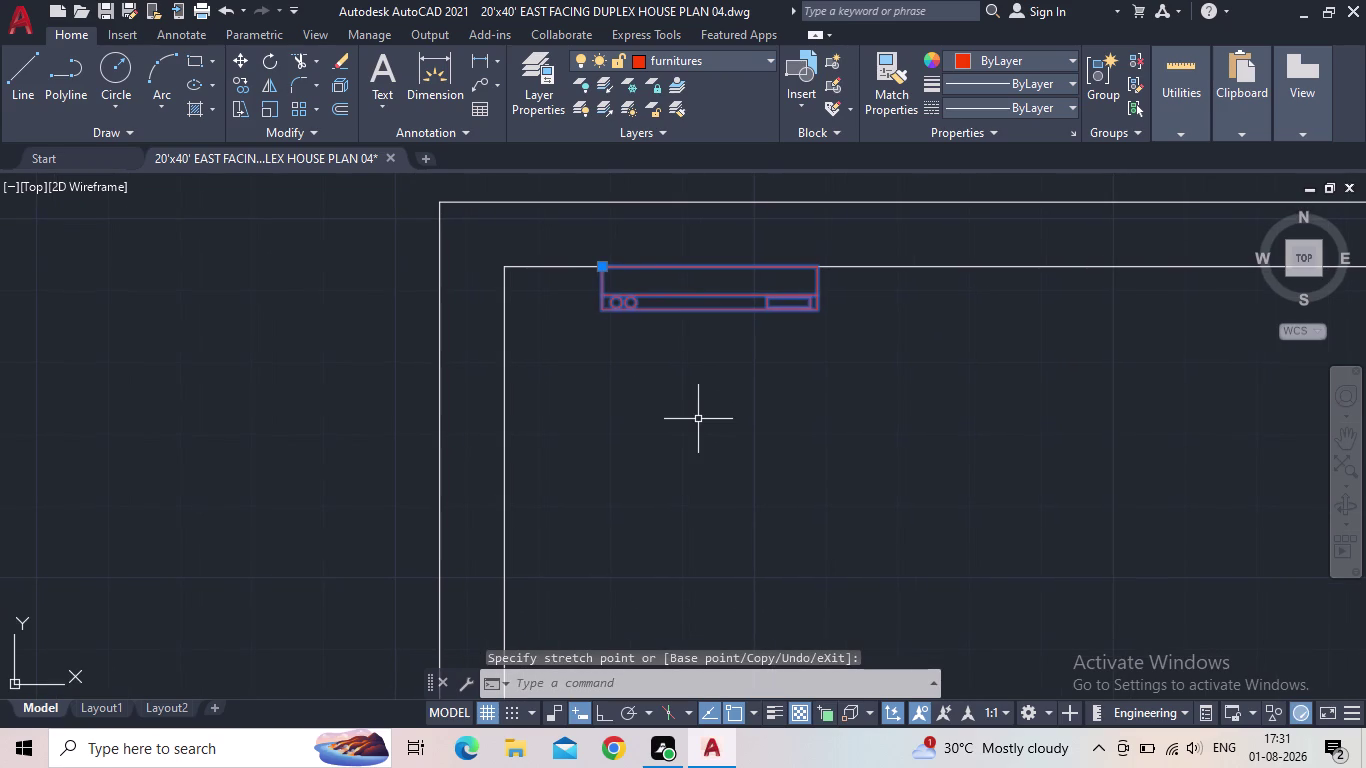
key(Escape)
Pan across the plan to bring the furniture blocks into view.
middle_drag(696, 418, 664, 425)
scroll(down, 3)
scroll(down, 3)
middle_drag(712, 441, 477, 437)
scroll(down, 3)
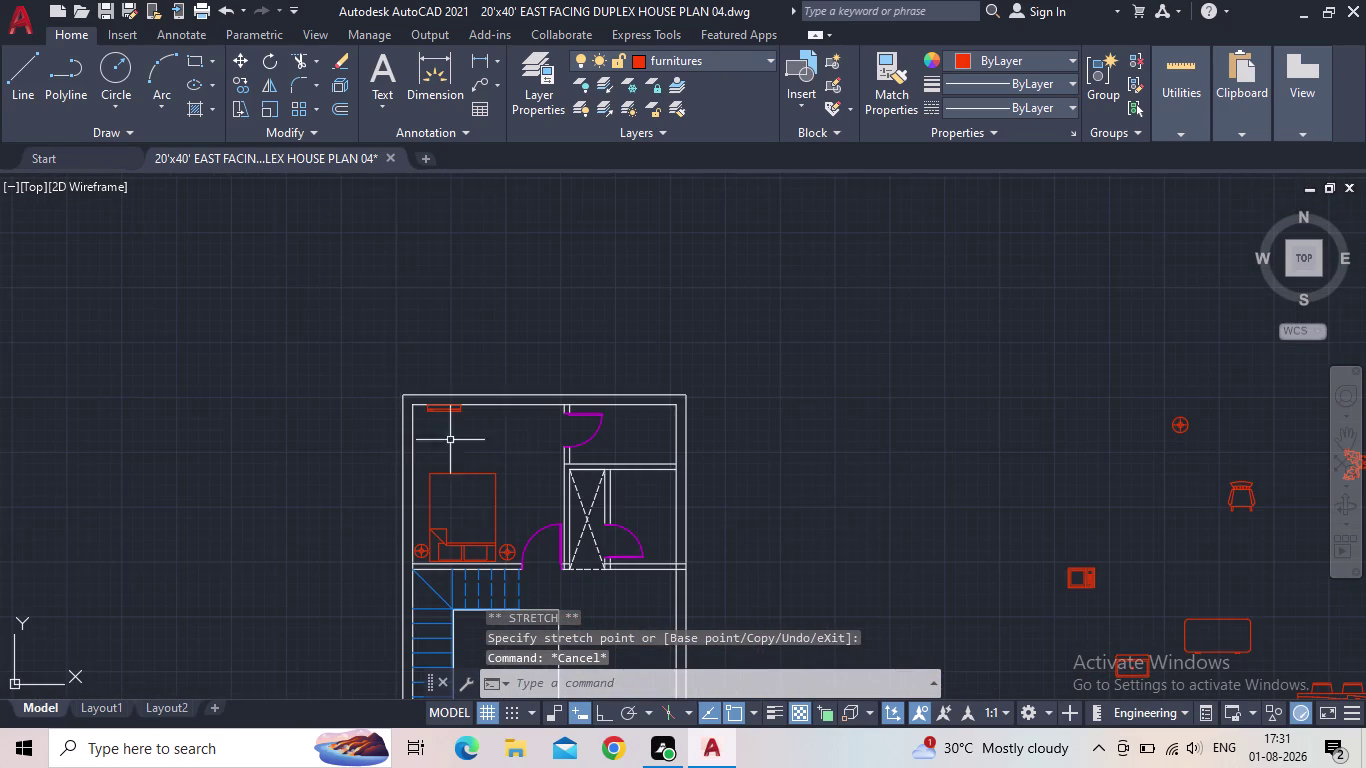
middle_drag(856, 447, 431, 410)
scroll(up, 3)
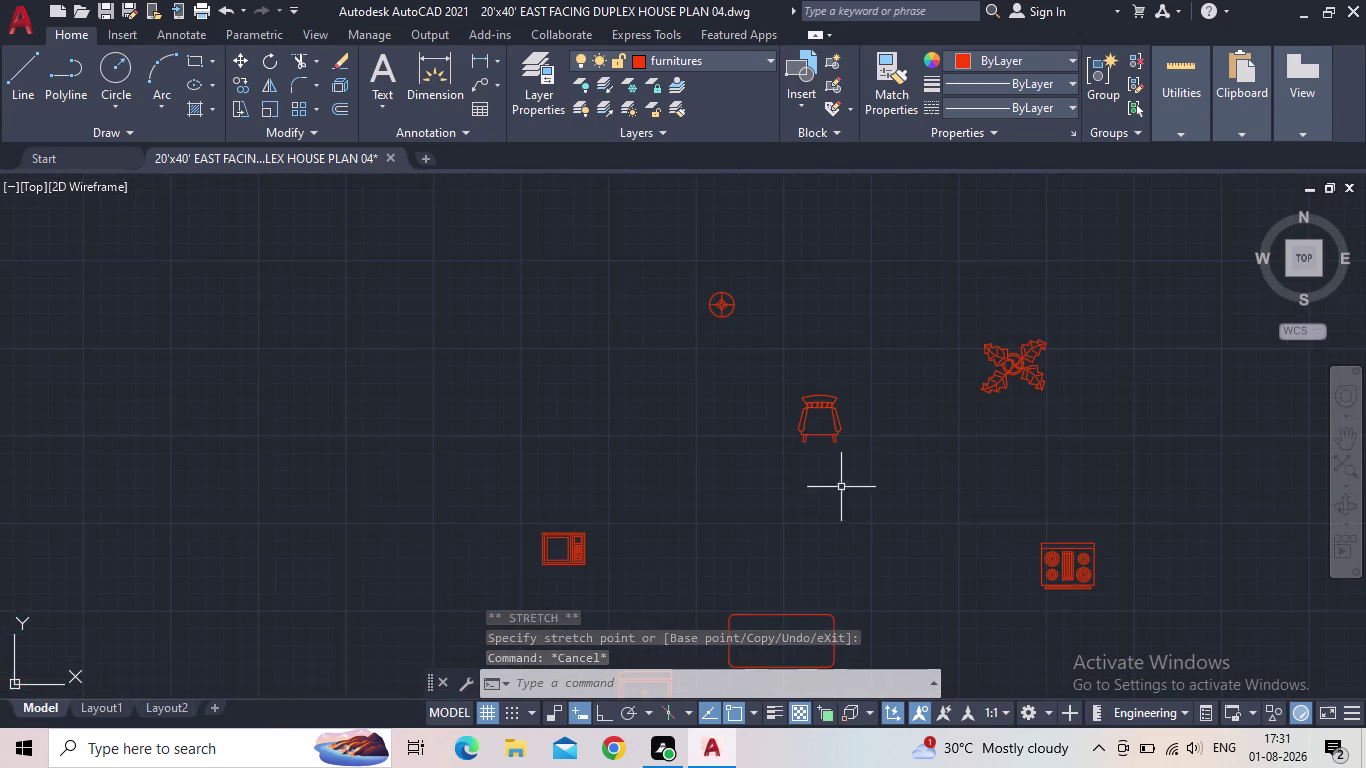
Move the armchair into the bedroom near its upper-left corner.
scroll(up, 3)
click(841, 457)
click(758, 402)
scroll(up, 3)
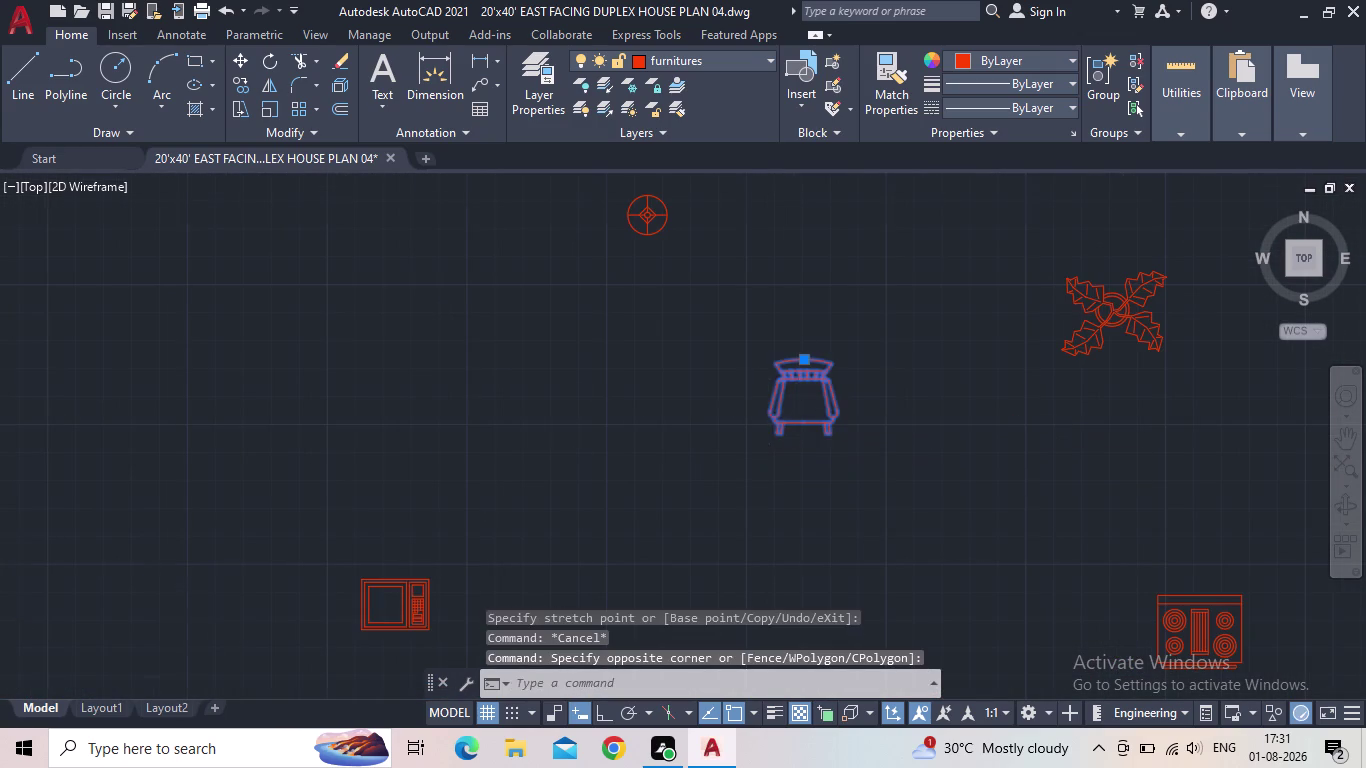
scroll(up, 3)
click(811, 339)
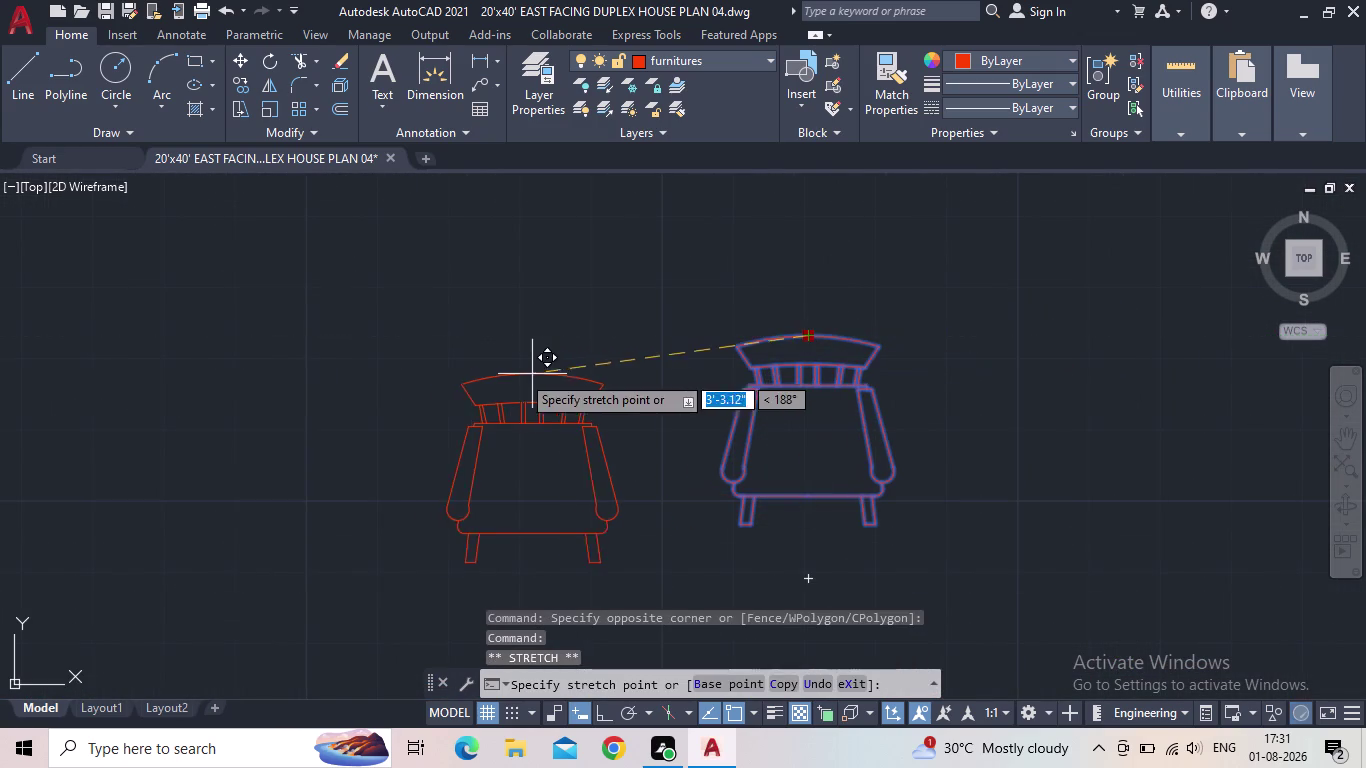
middle_drag(495, 376, 862, 417)
scroll(down, 3)
middle_drag(293, 414, 961, 412)
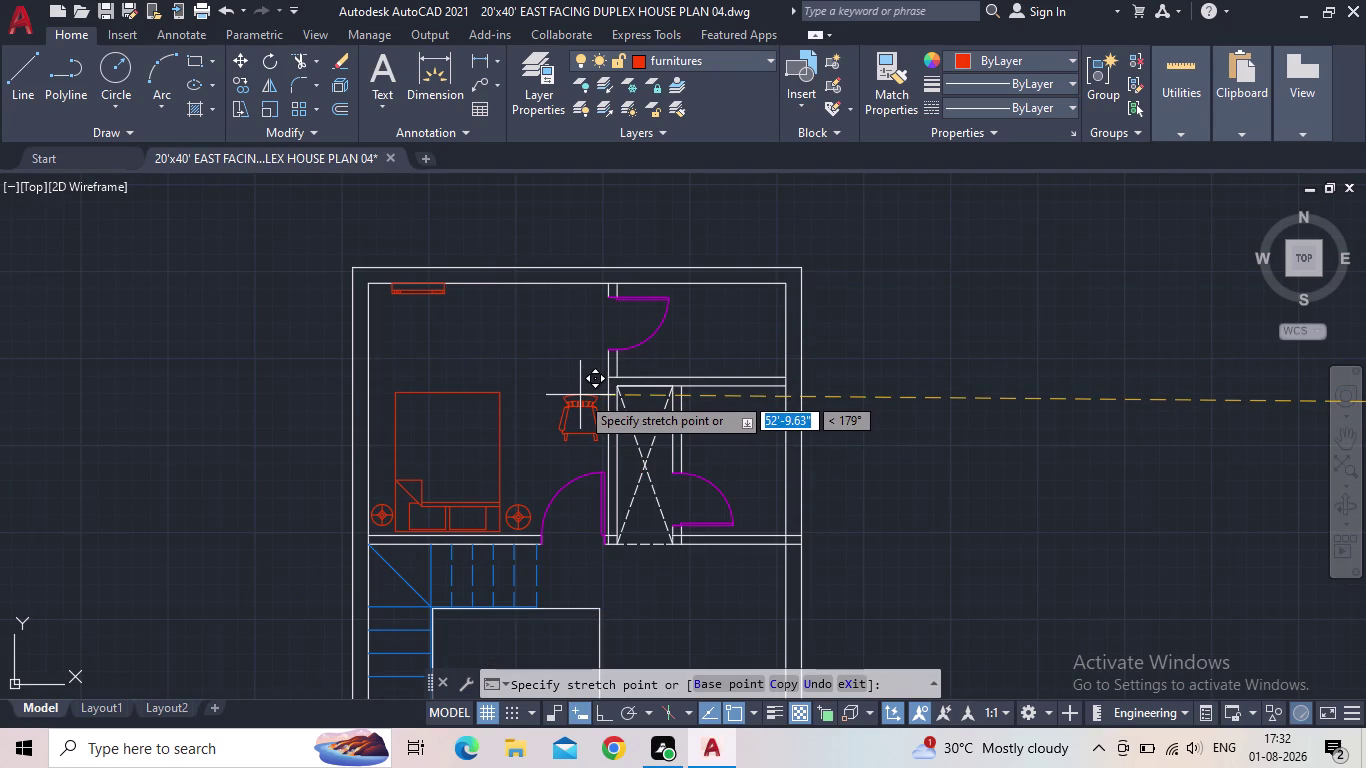
click(422, 331)
scroll(up, 3)
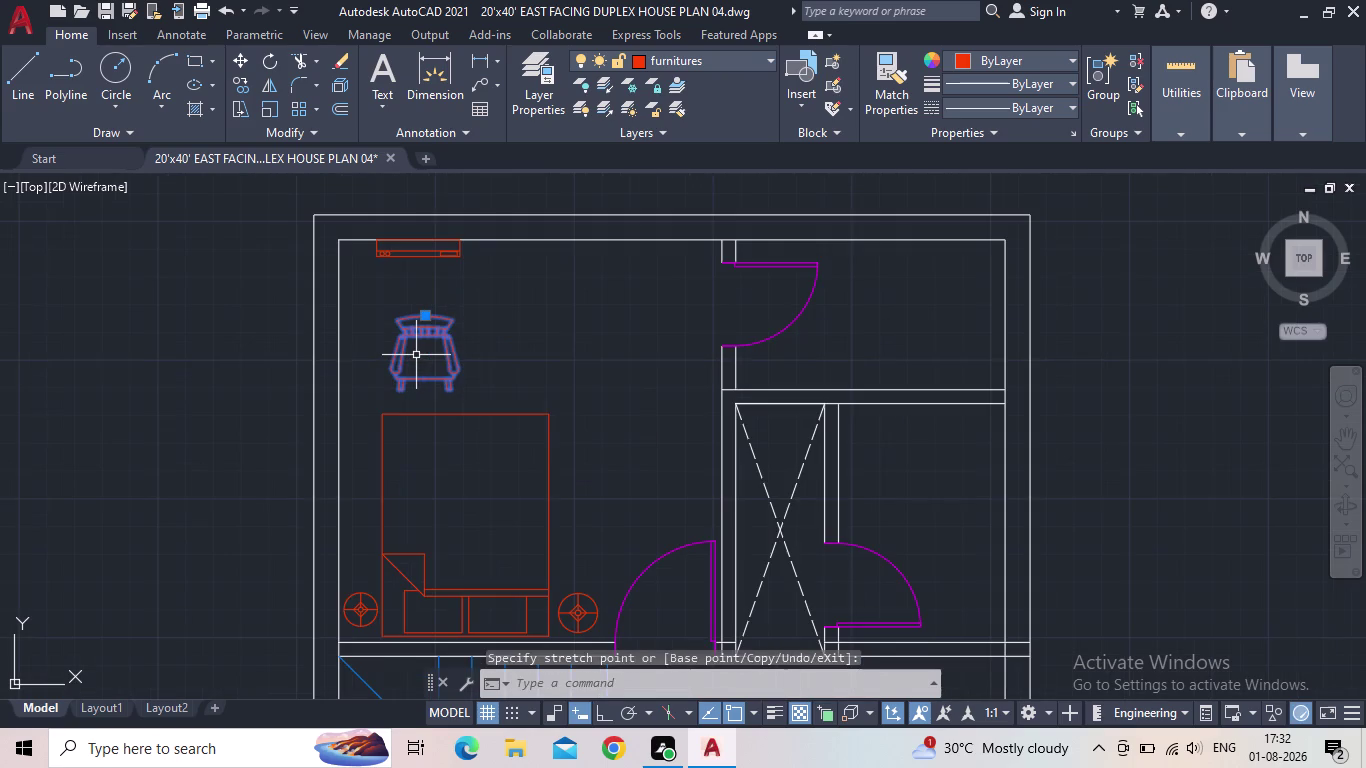
Rotate the armchair 90° about its centre with ortho on.
key(r)
key(o)
key(Return)
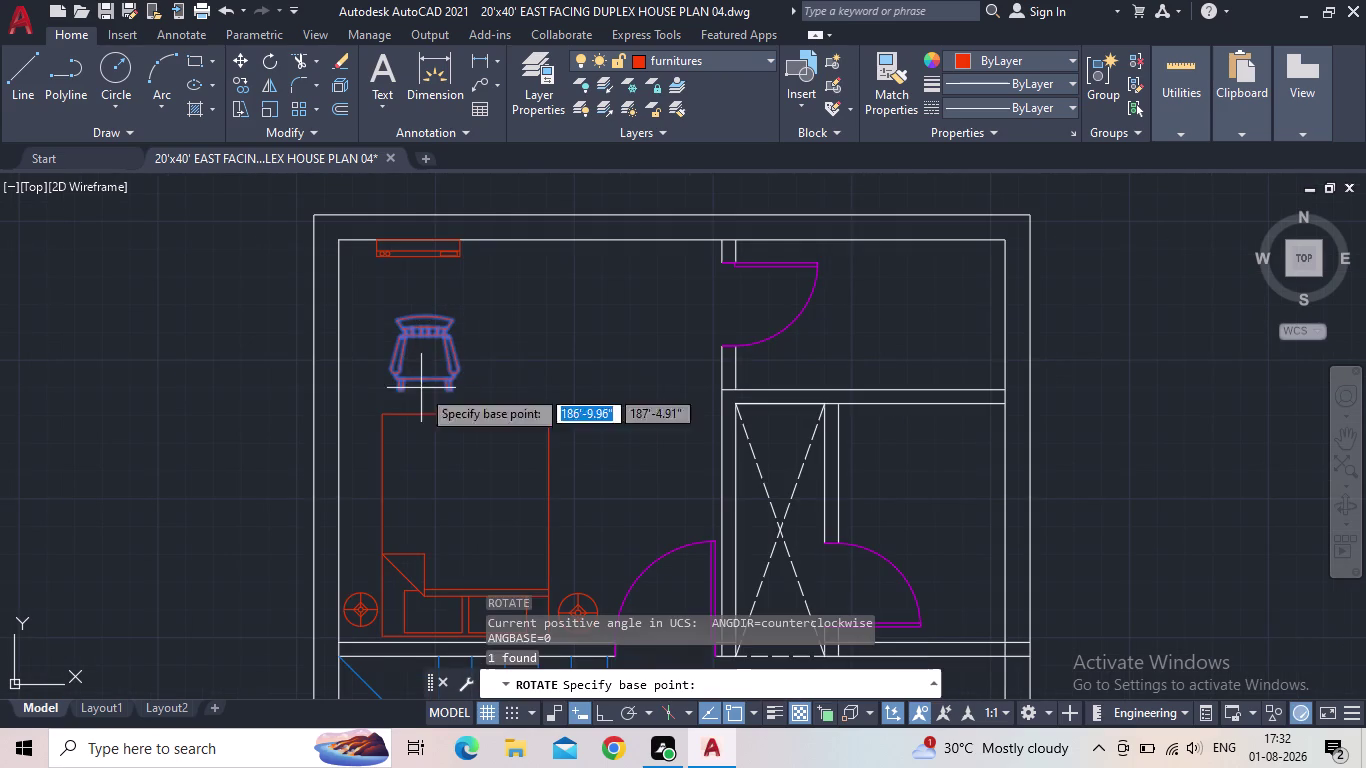
click(605, 718)
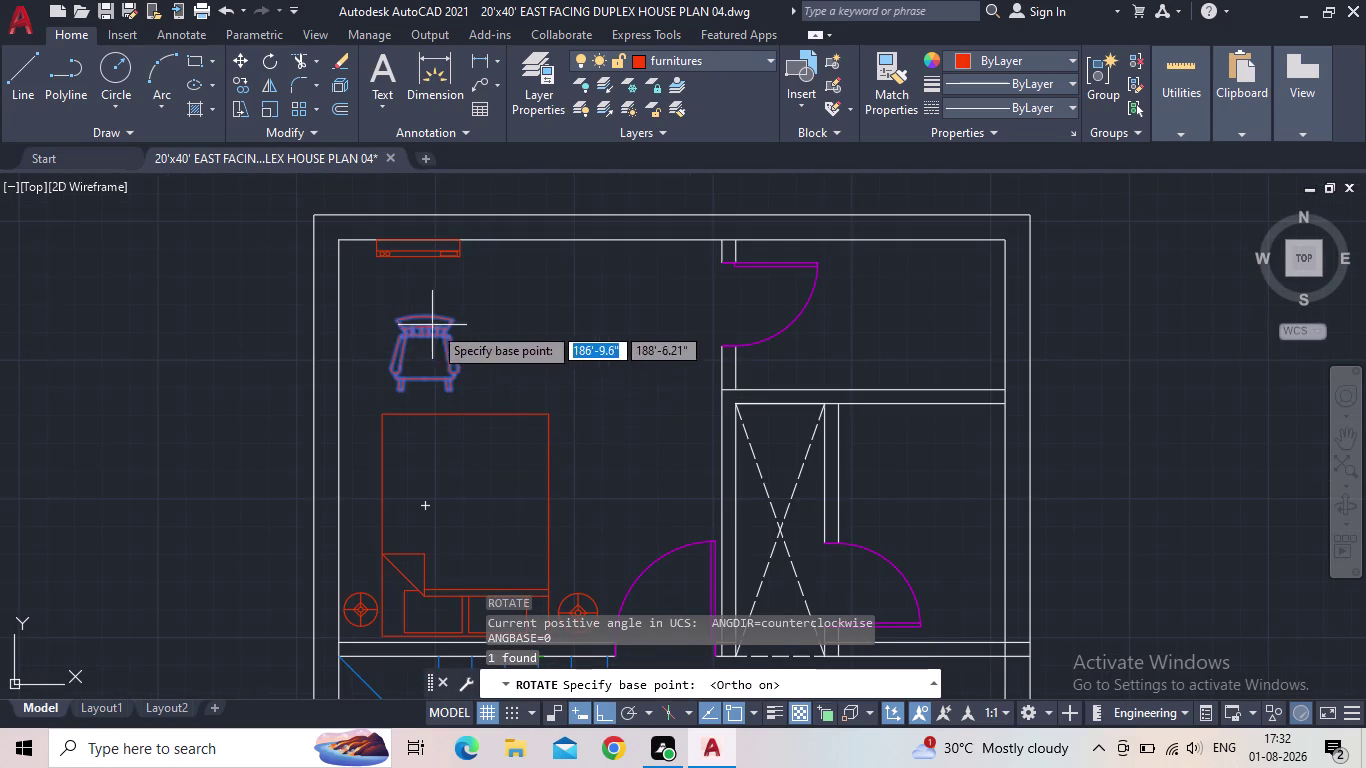
click(431, 379)
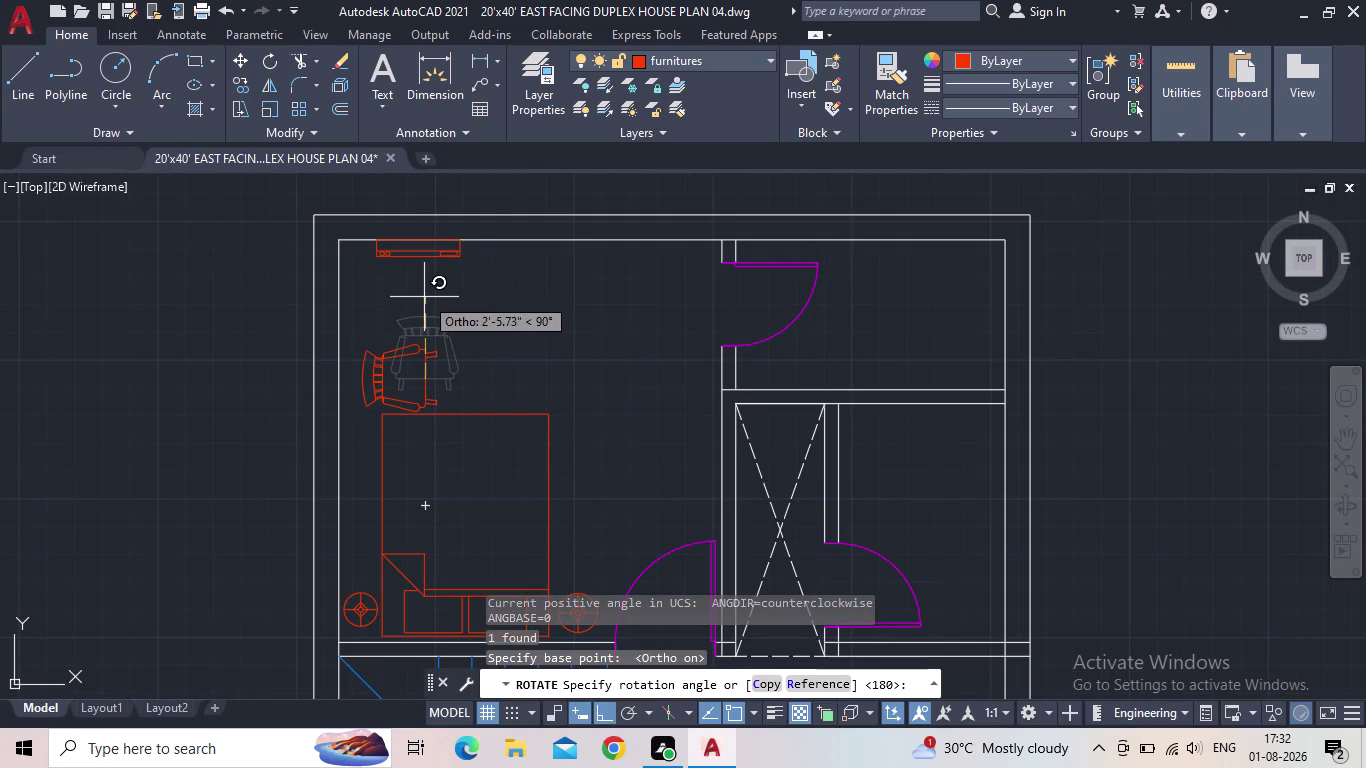
click(425, 300)
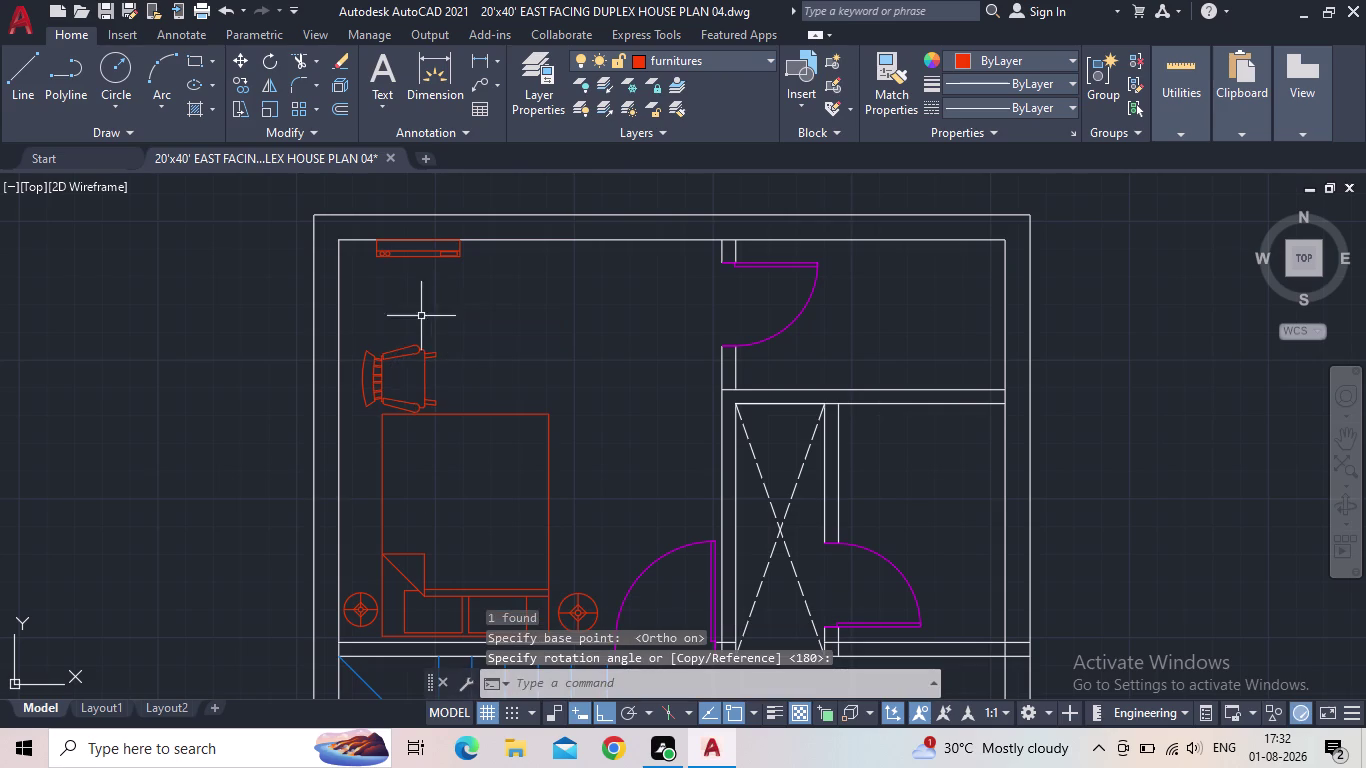
Grip-move the rotated armchair against the bedroom's left wall and deselect it.
click(411, 342)
click(380, 352)
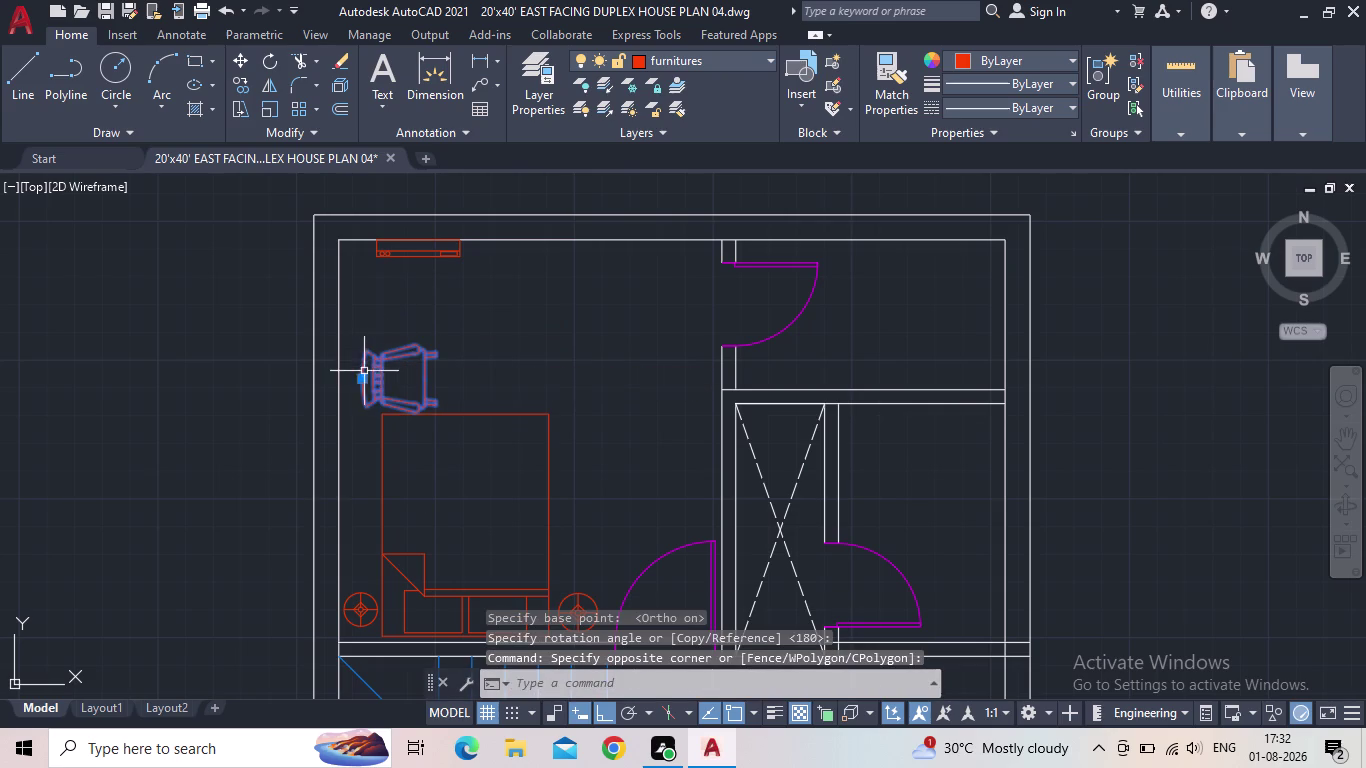
click(360, 377)
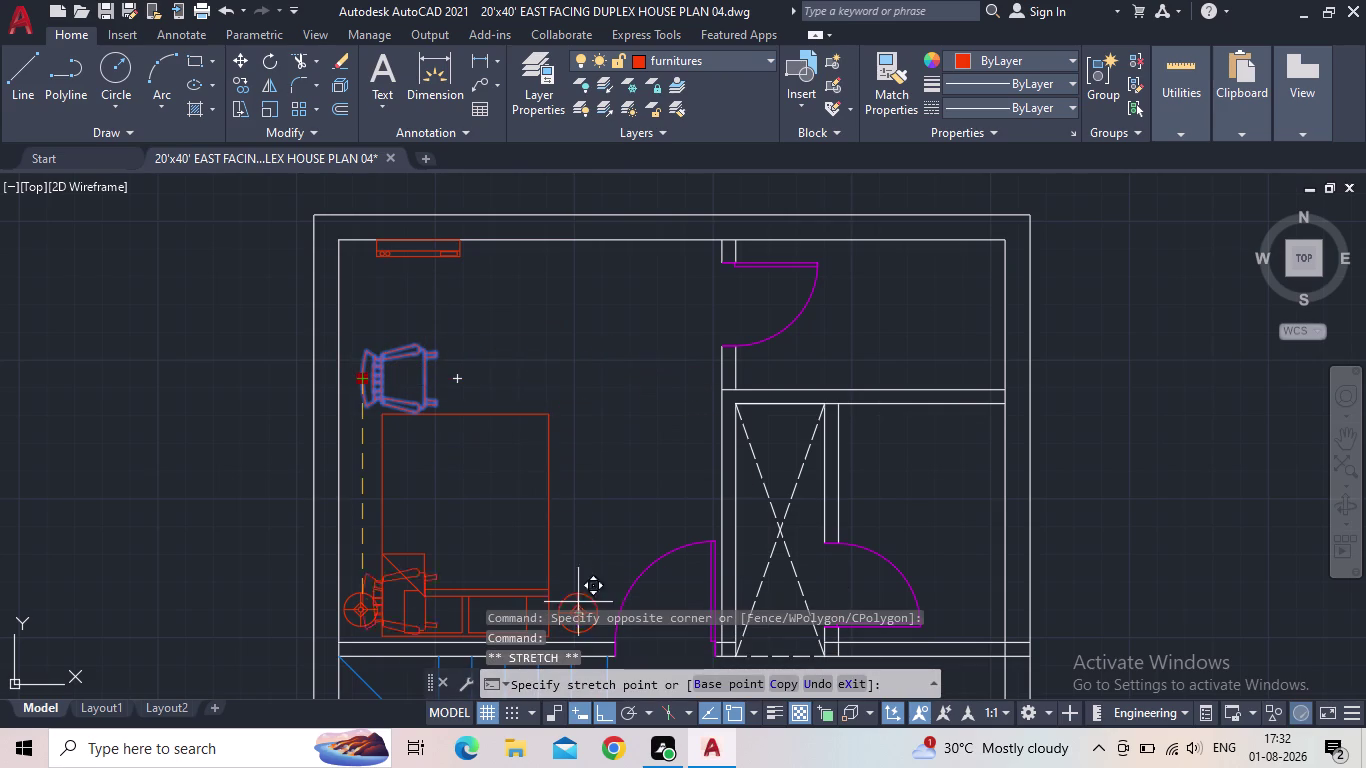
drag(602, 707, 603, 698)
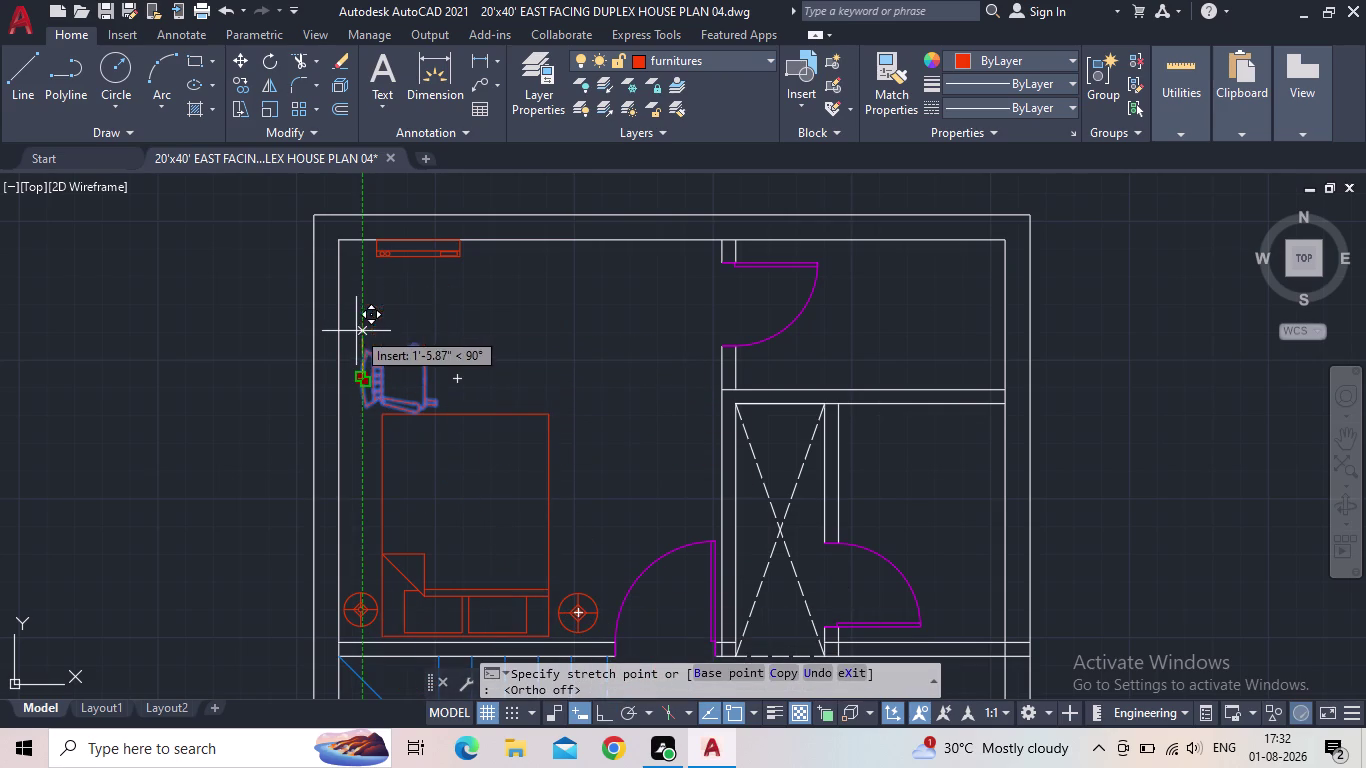
scroll(up, 3)
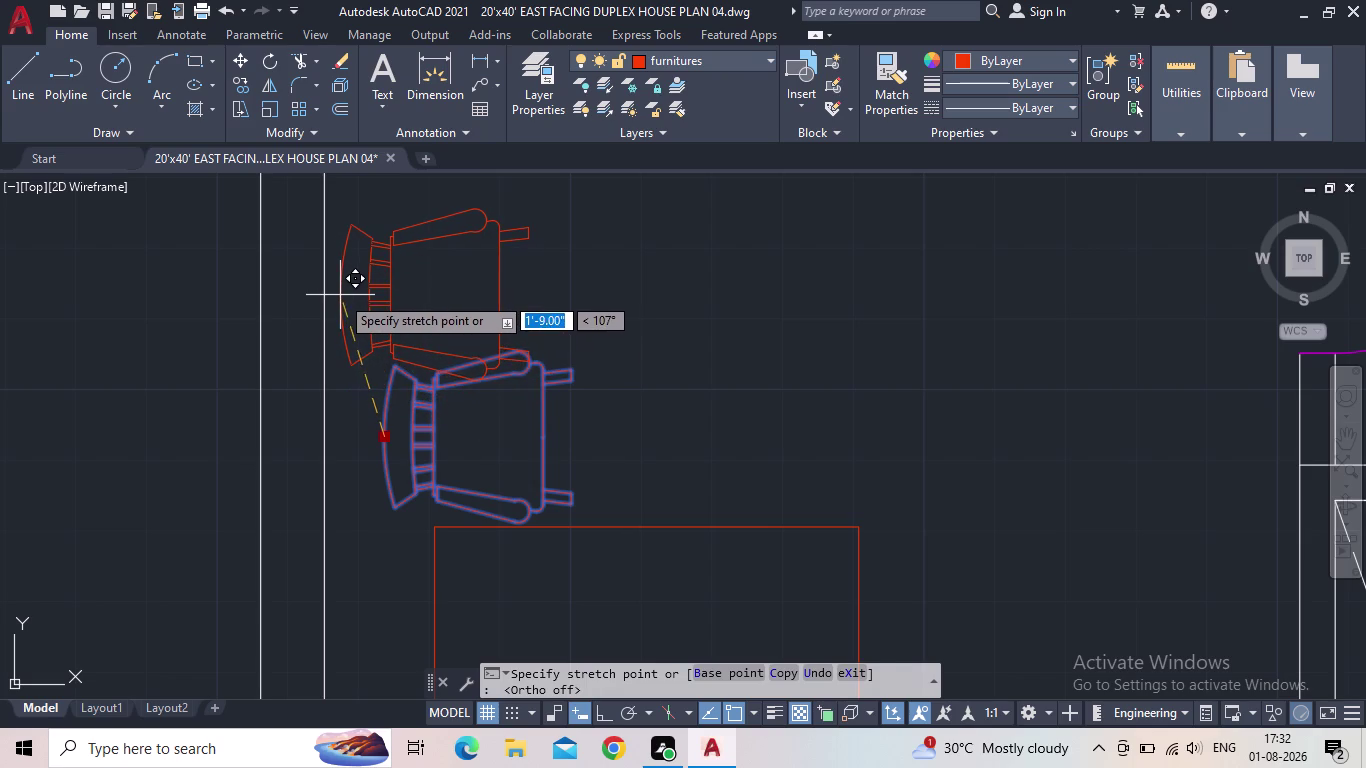
click(340, 295)
scroll(down, 3)
key(Escape)
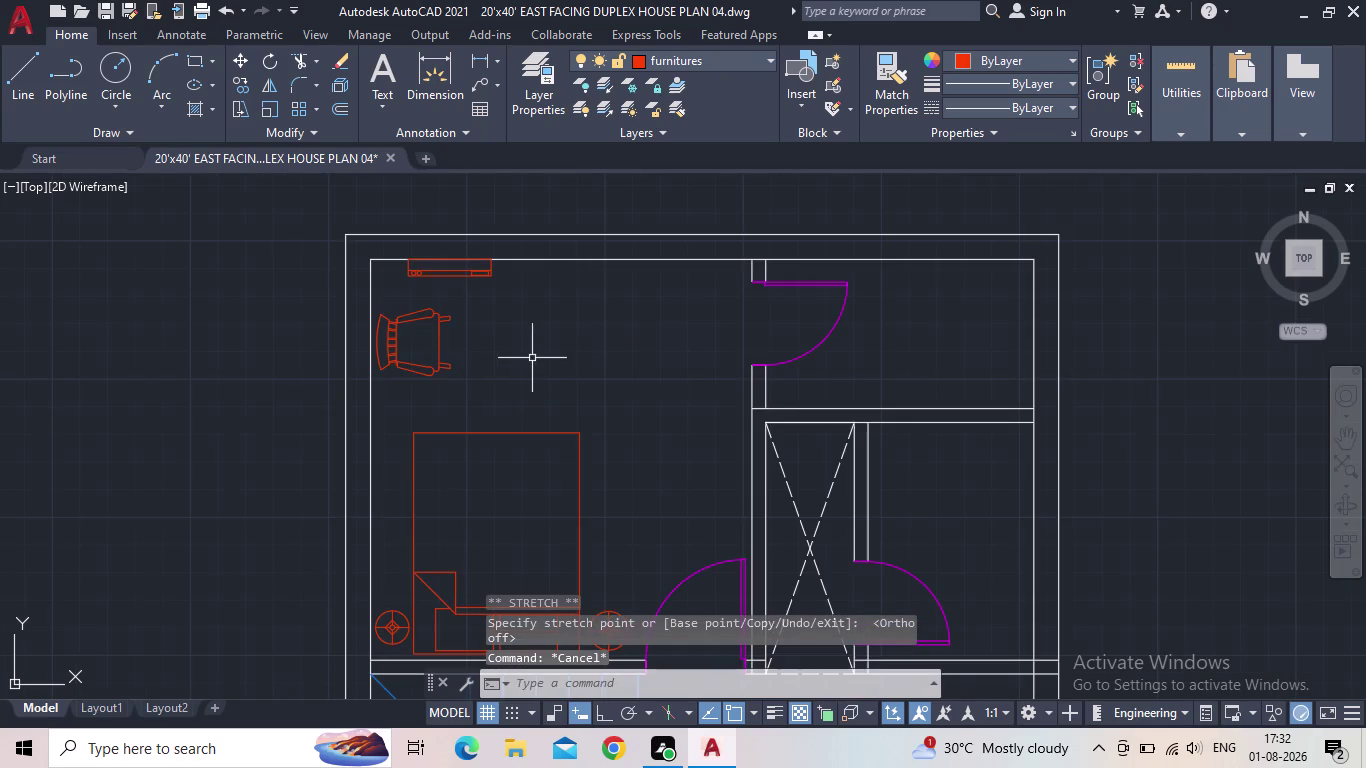
Move the loose plant block into the bedroom beside the bed.
middle_drag(471, 317, 384, 435)
scroll(down, 3)
middle_drag(478, 463, 520, 429)
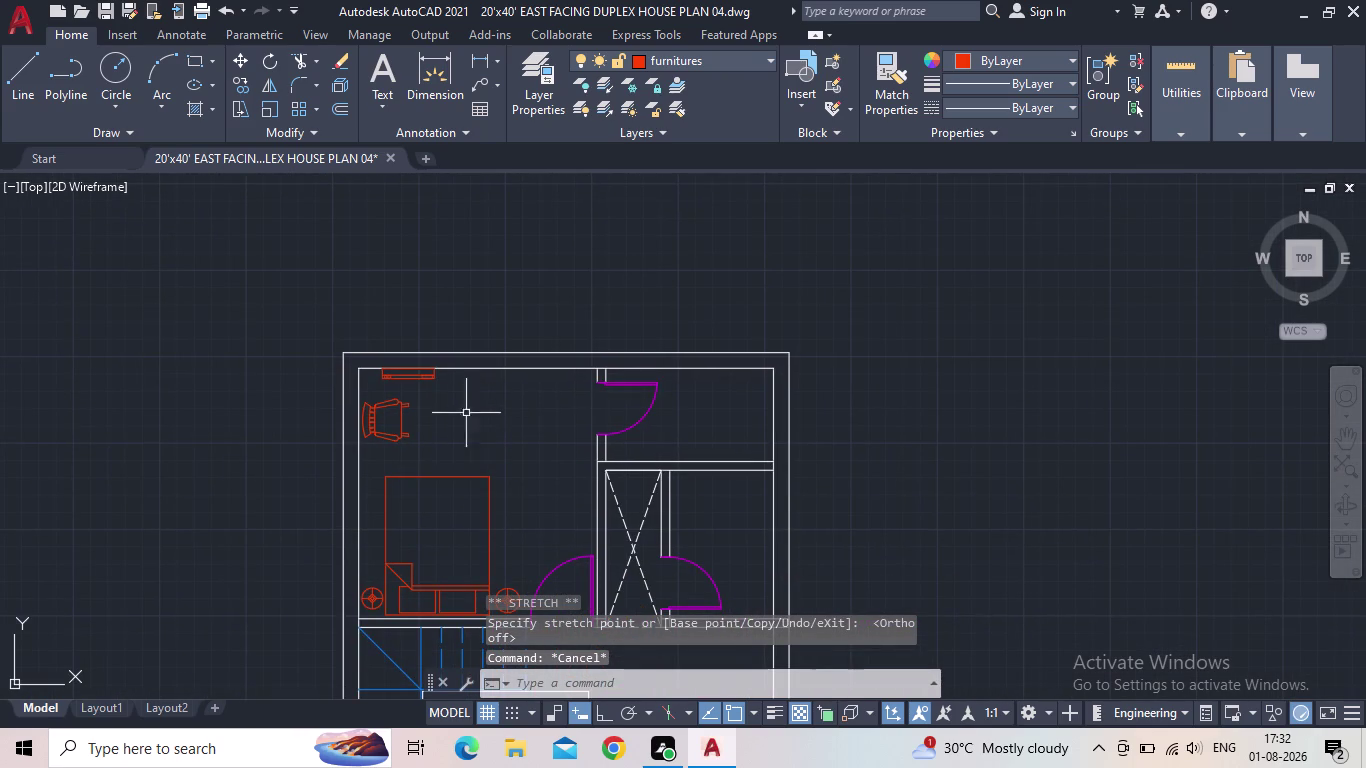
middle_drag(467, 427, 403, 399)
scroll(down, 3)
middle_drag(808, 479, 780, 463)
scroll(up, 3)
click(994, 373)
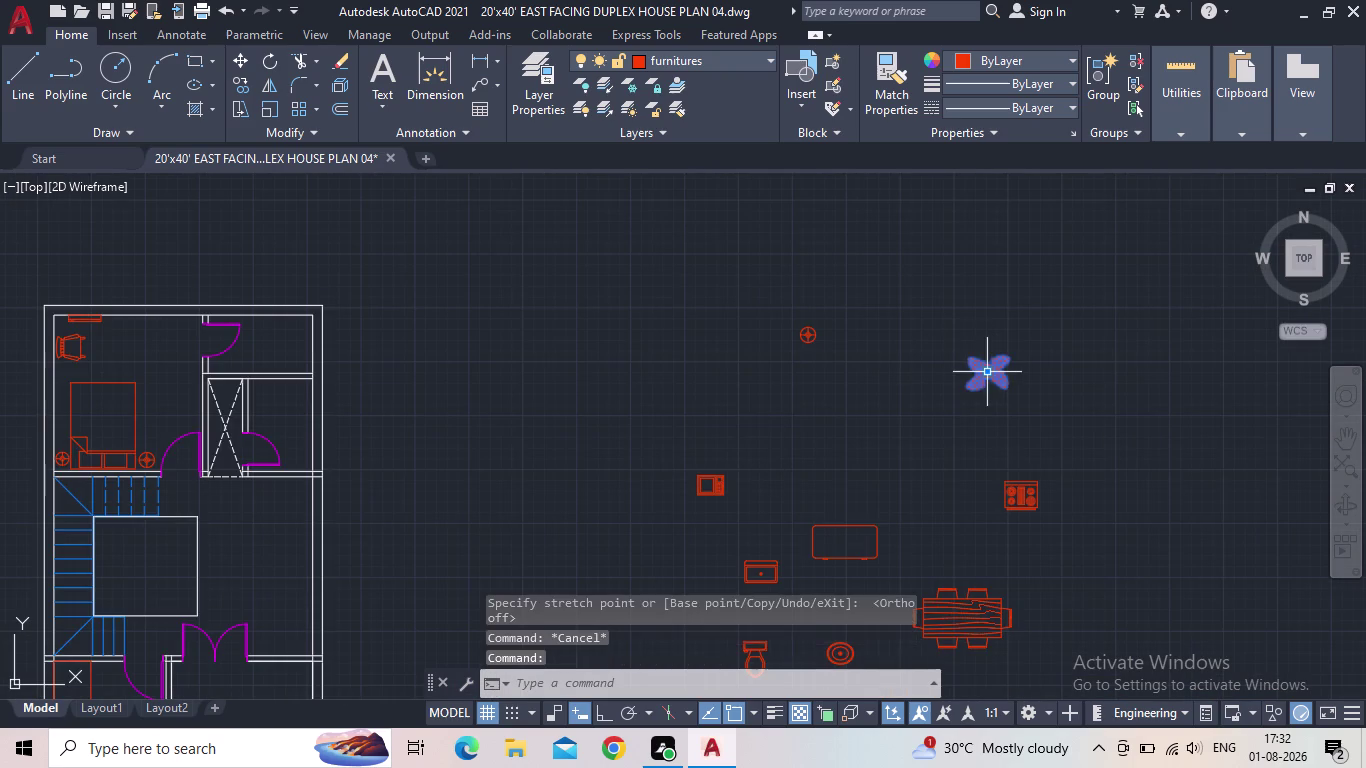
scroll(up, 3)
click(1015, 371)
middle_drag(529, 434, 881, 396)
scroll(down, 3)
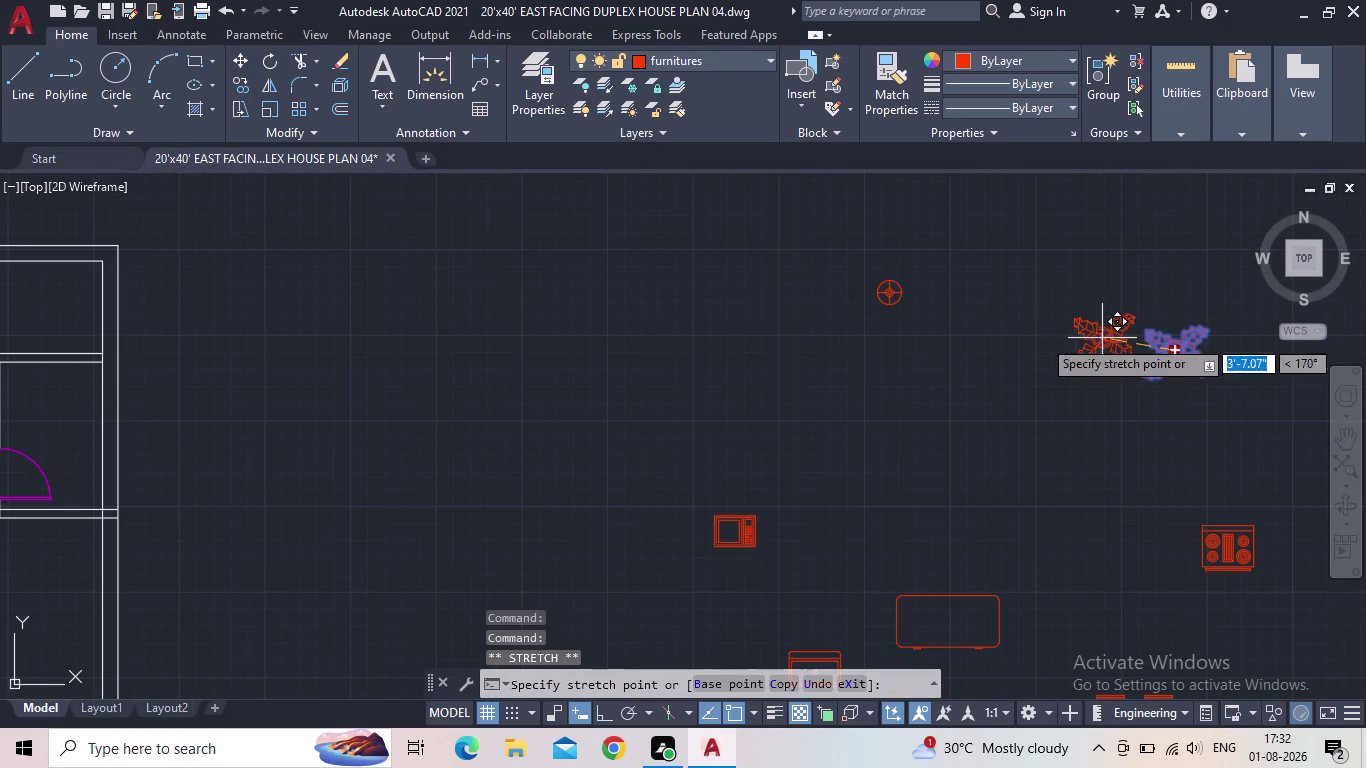
scroll(down, 3)
scroll(up, 3)
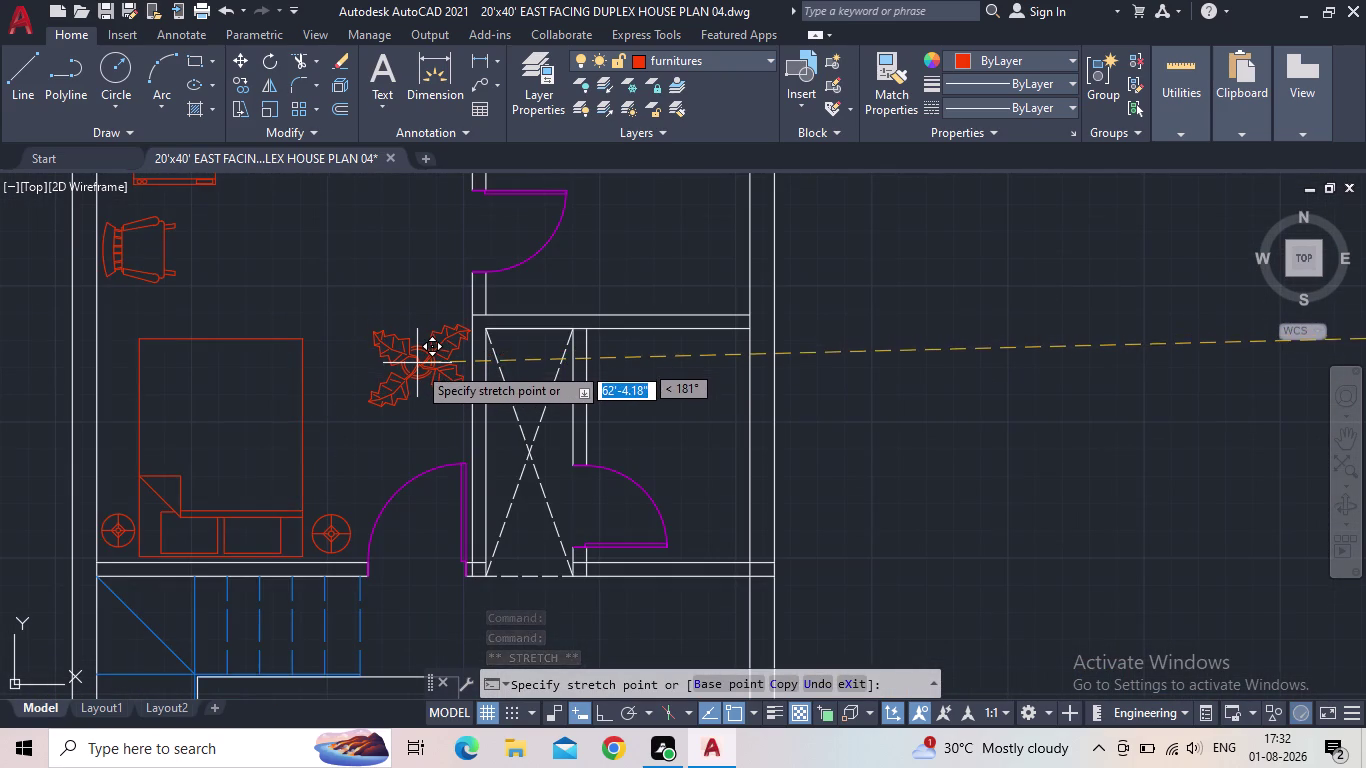
click(416, 366)
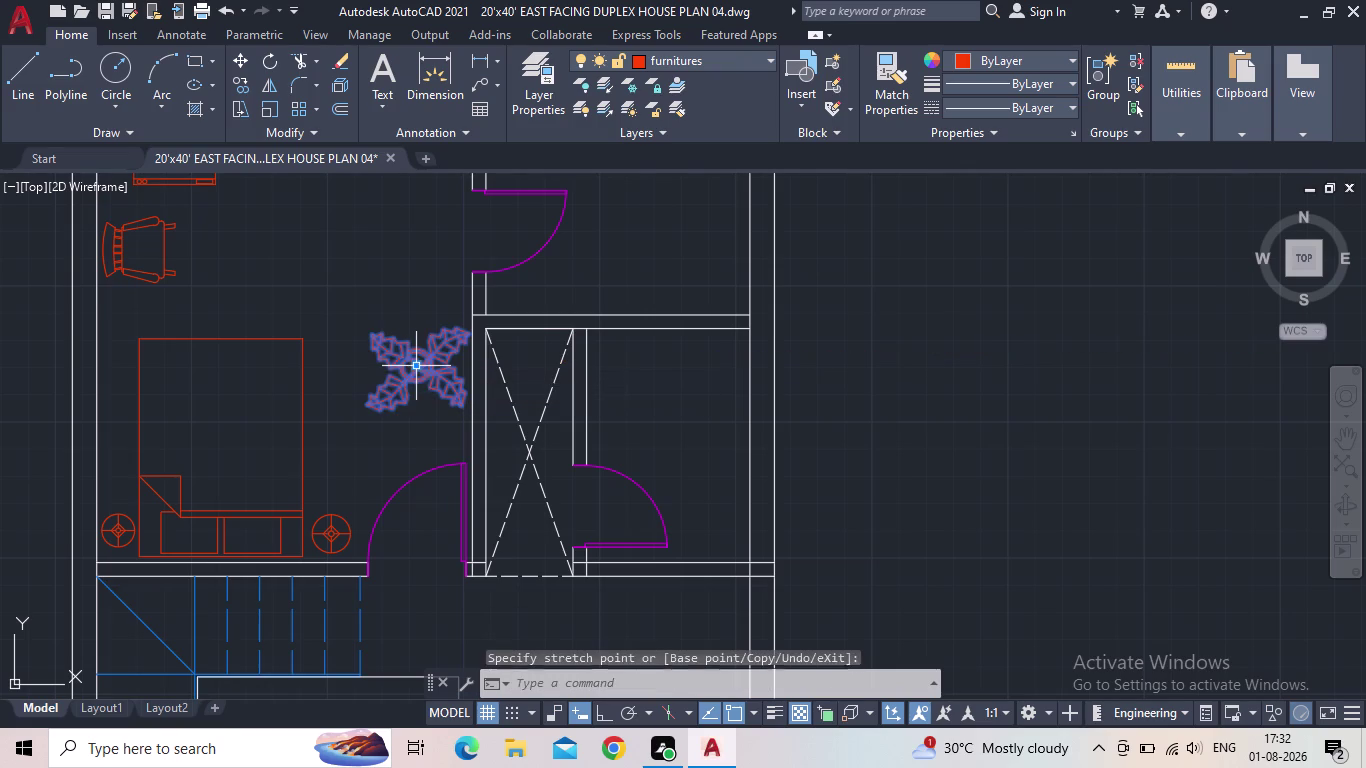
key(Escape)
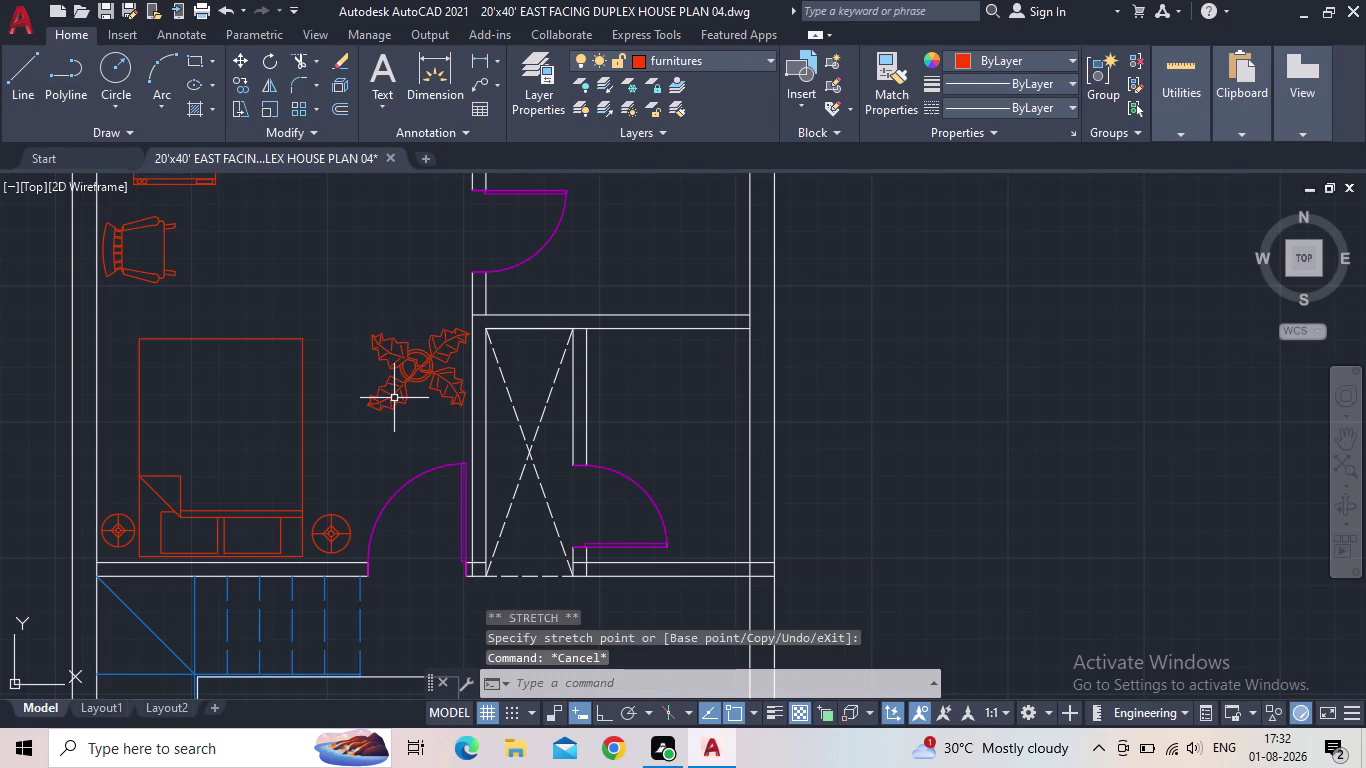
Scale the plant down to about half size with SC.
key(s)
key(c)
key(space)
click(415, 366)
key(space)
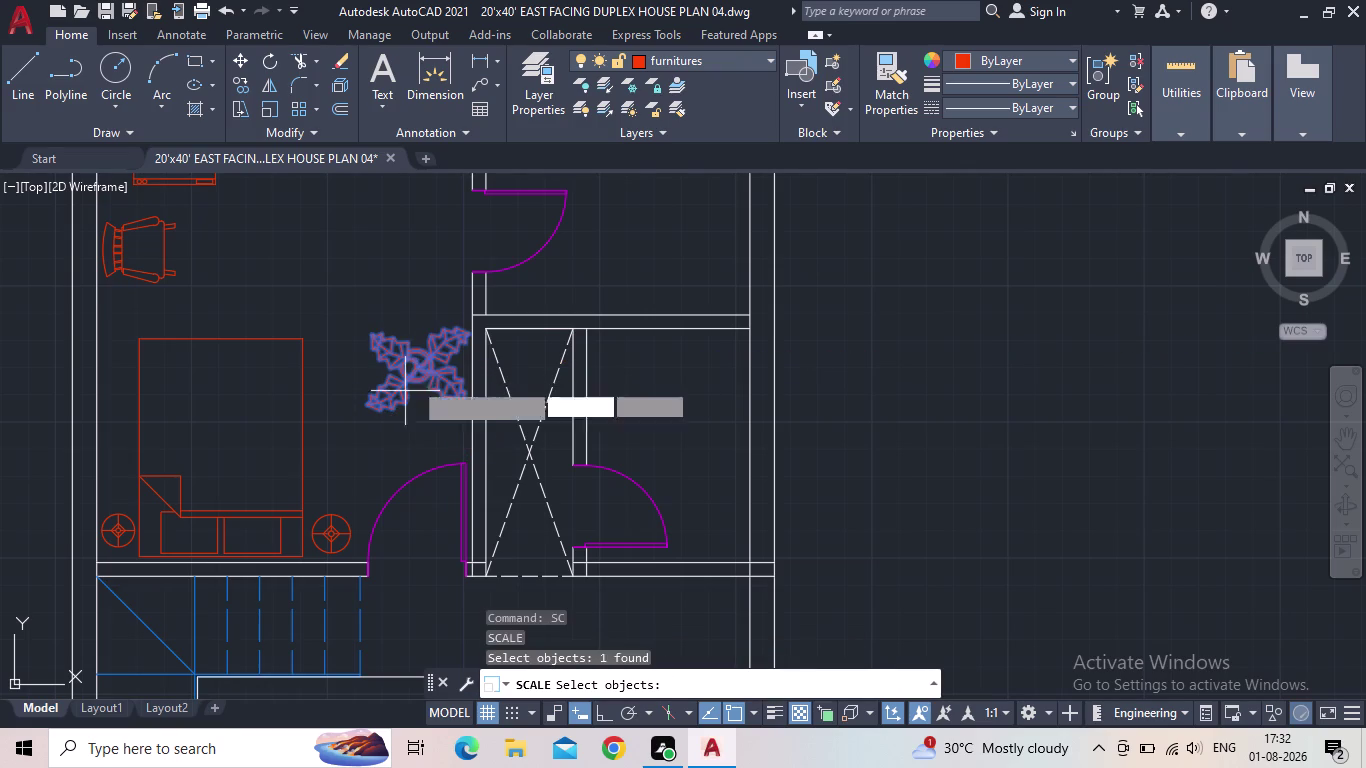
click(417, 365)
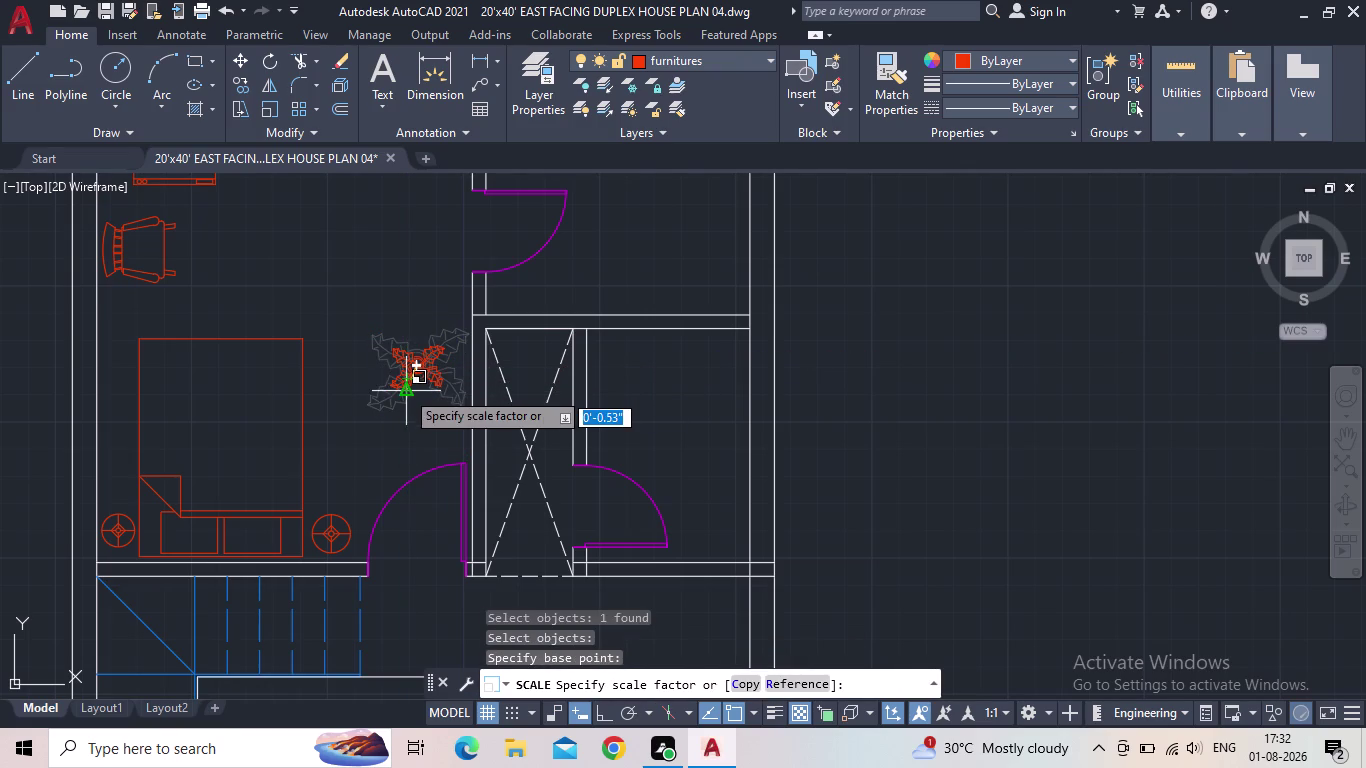
click(406, 387)
Reposition the shrunken plant beside the closet wall.
click(409, 368)
scroll(up, 3)
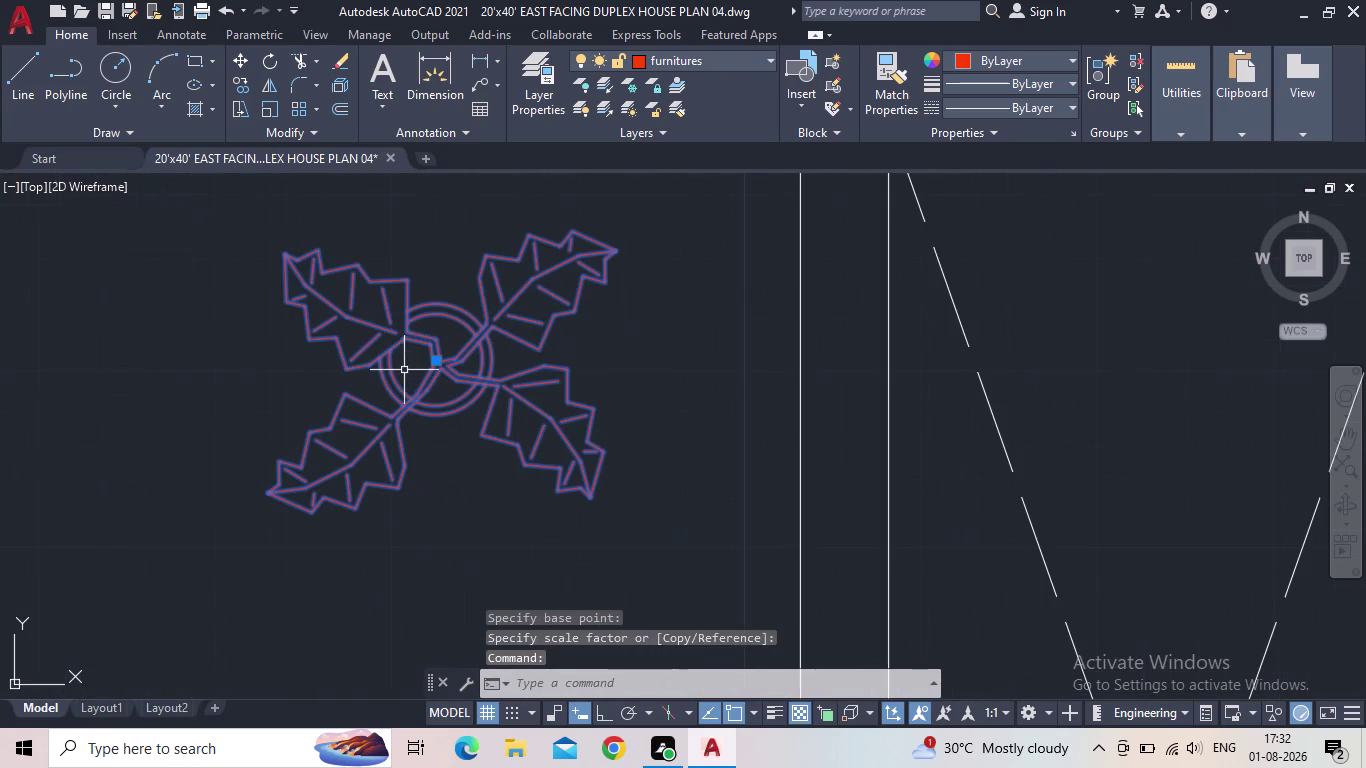
click(437, 364)
scroll(down, 3)
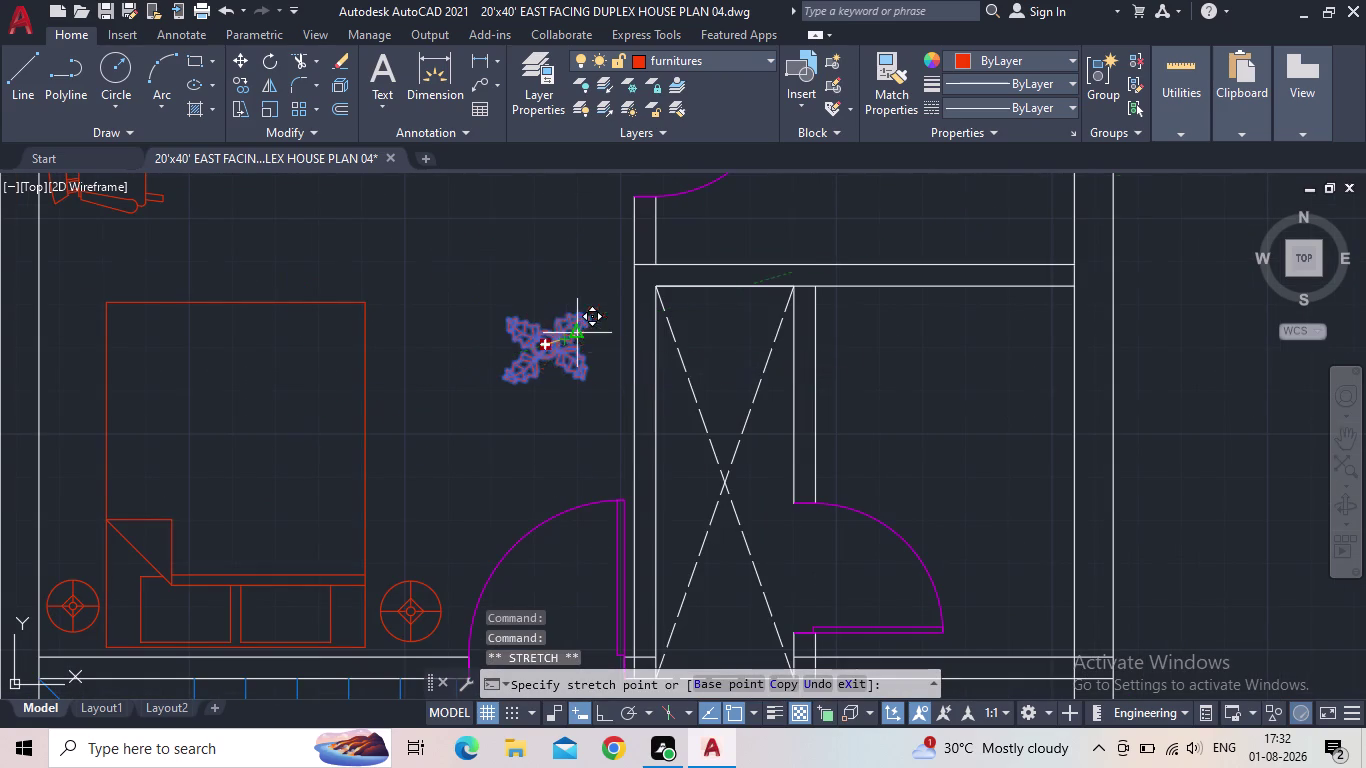
click(581, 319)
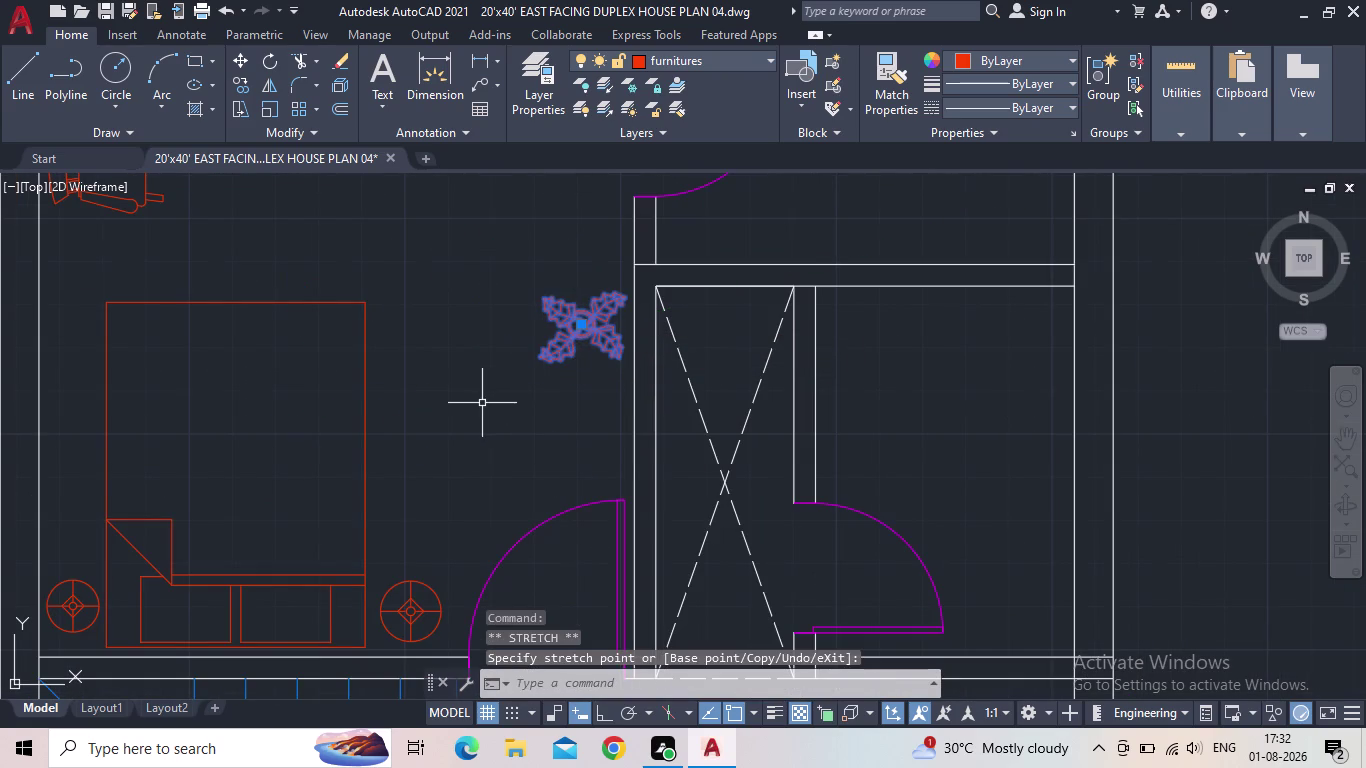
key(Escape)
scroll(down, 3)
middle_drag(476, 409, 455, 410)
scroll(up, 3)
middle_drag(476, 415, 413, 439)
scroll(down, 3)
middle_drag(411, 431, 238, 412)
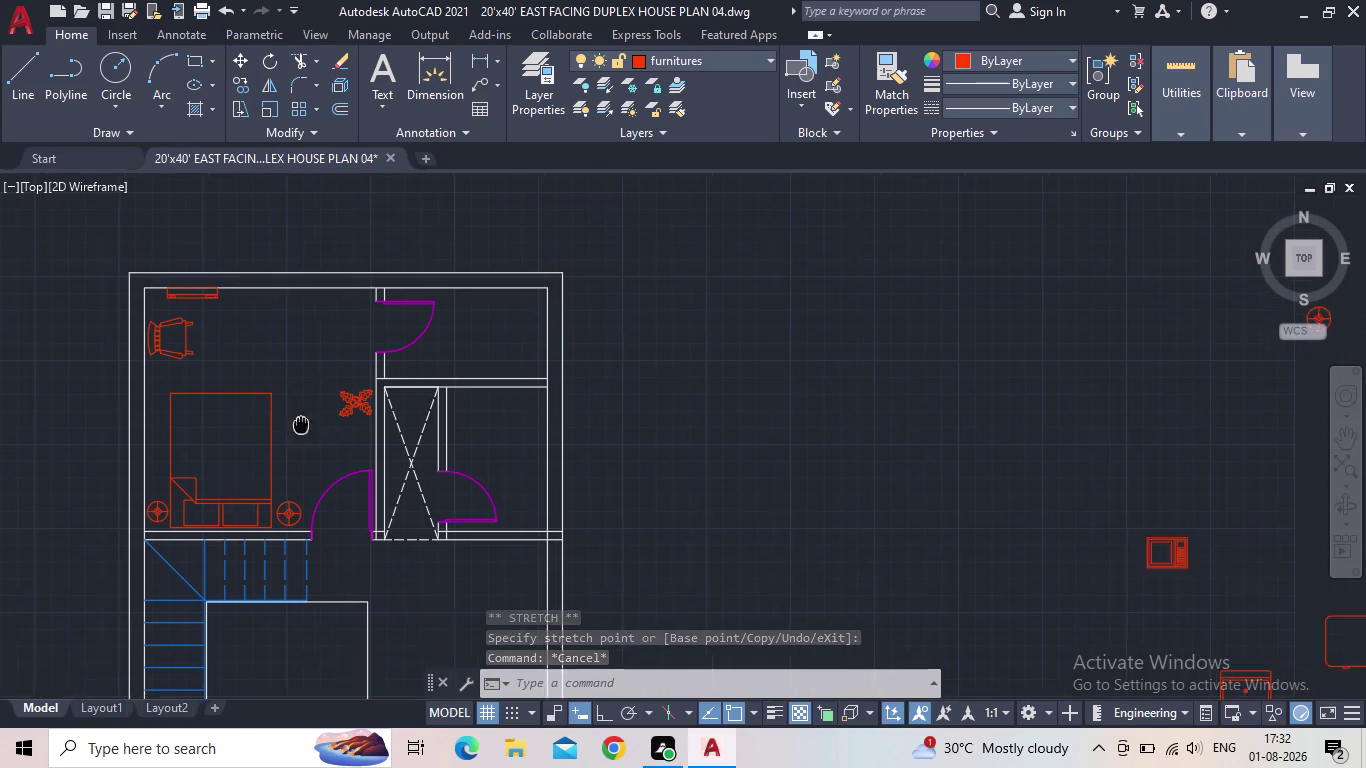
Select the bedroom plant and grip-move it to a new spot.
middle_drag(238, 412, 184, 401)
middle_click(709, 489)
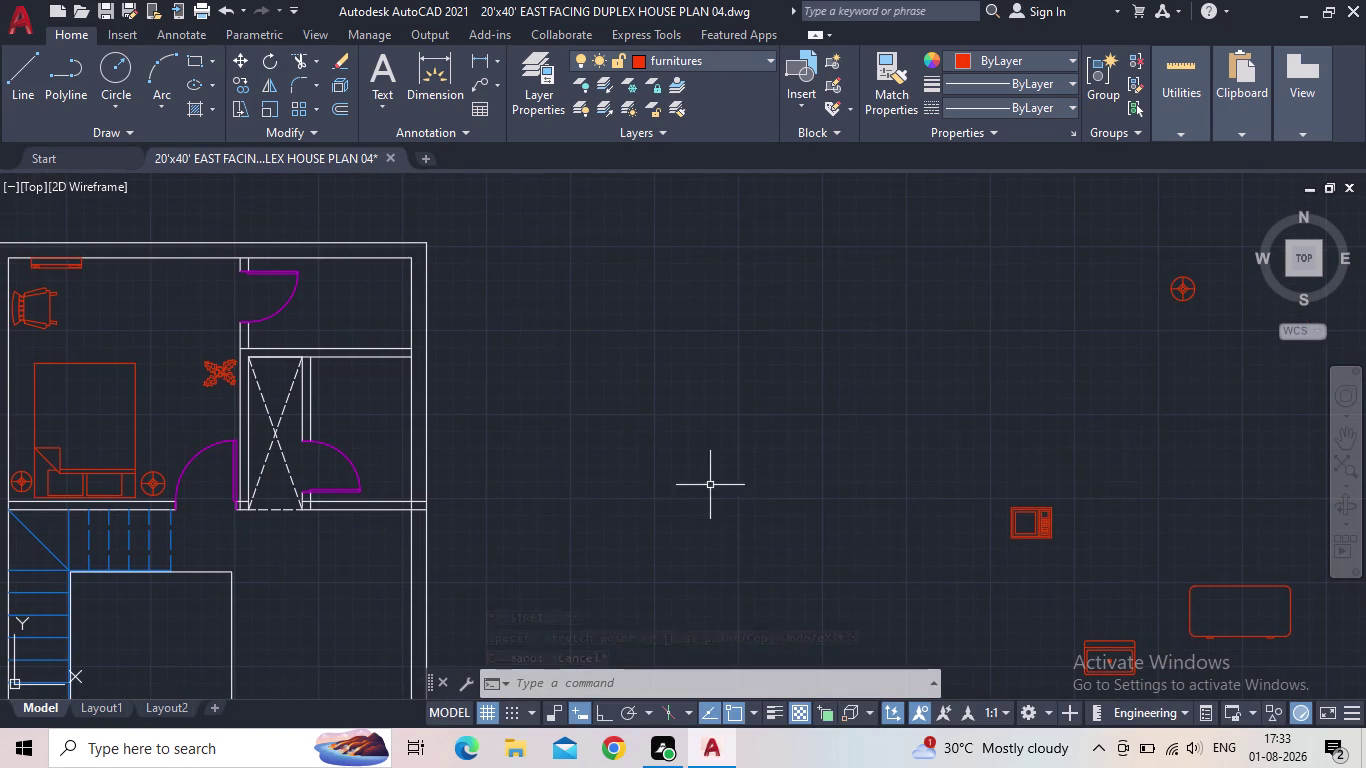
click(201, 372)
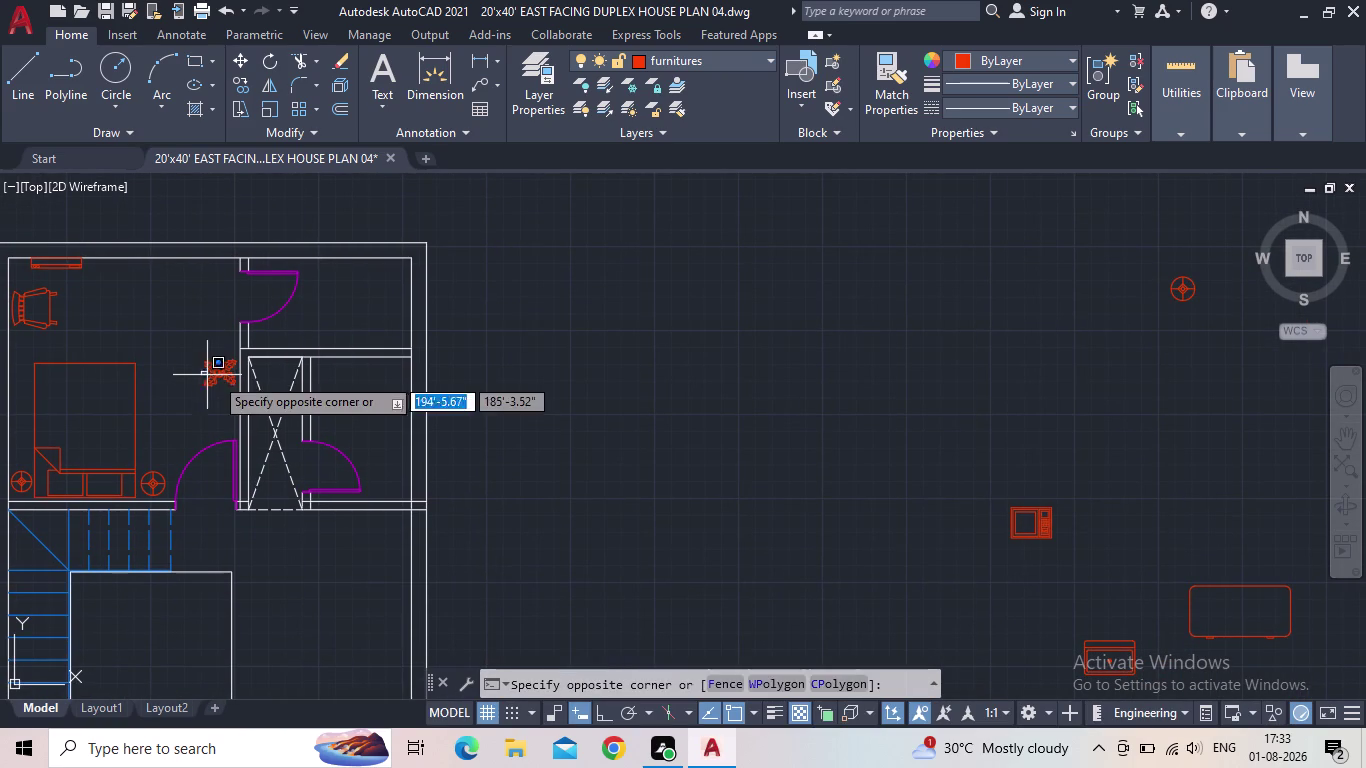
click(218, 376)
click(220, 374)
click(220, 374)
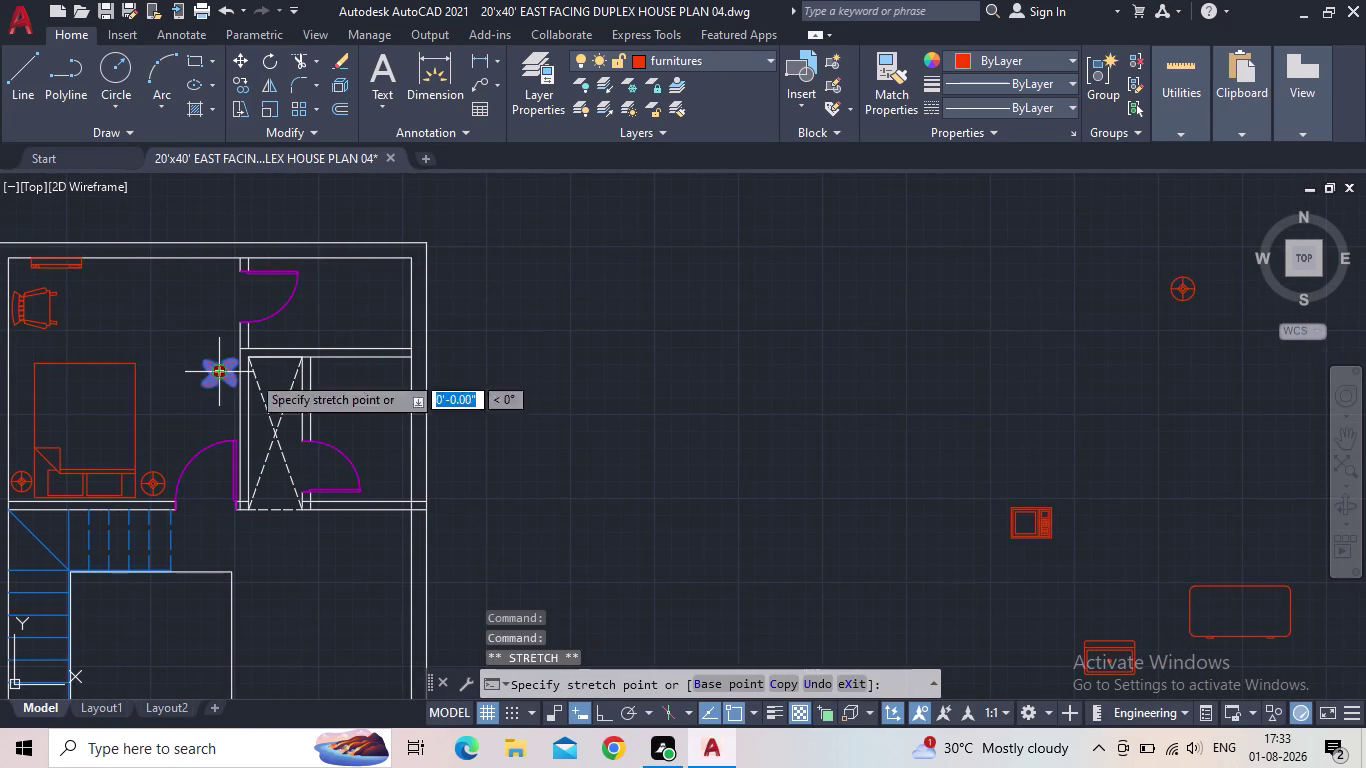
click(621, 377)
Bring the spare kitchen counter block into view and start a window selection around it.
middle_drag(634, 449, 592, 439)
scroll(down, 3)
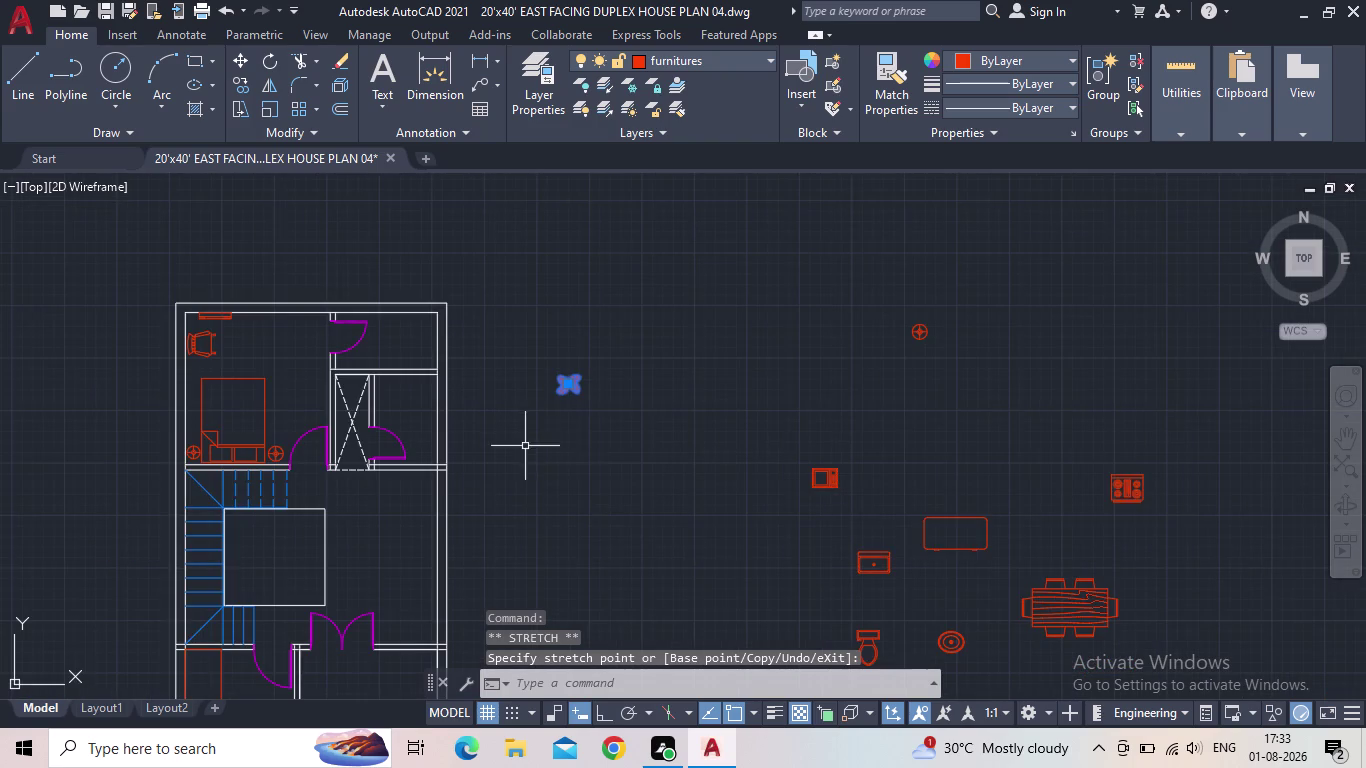
middle_drag(761, 477, 582, 396)
scroll(up, 3)
scroll(down, 3)
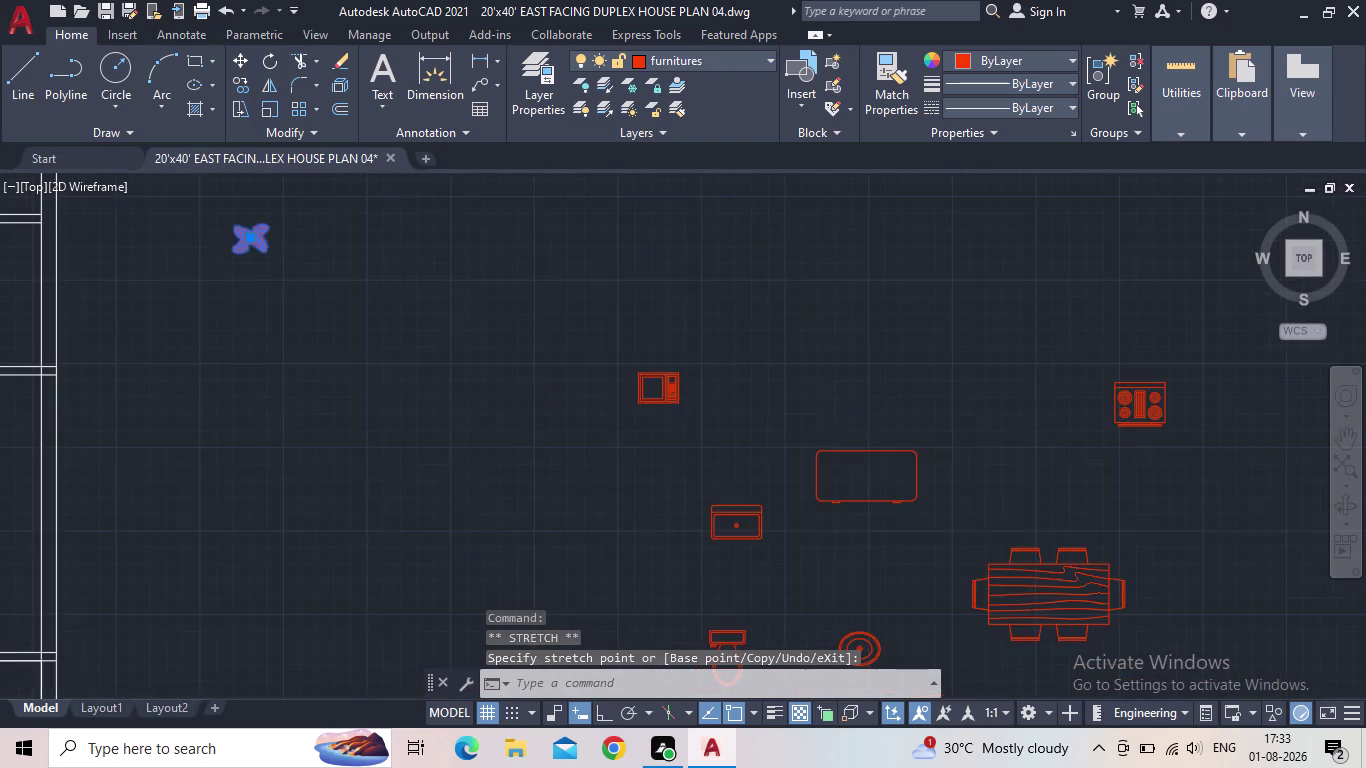
middle_drag(919, 551, 813, 378)
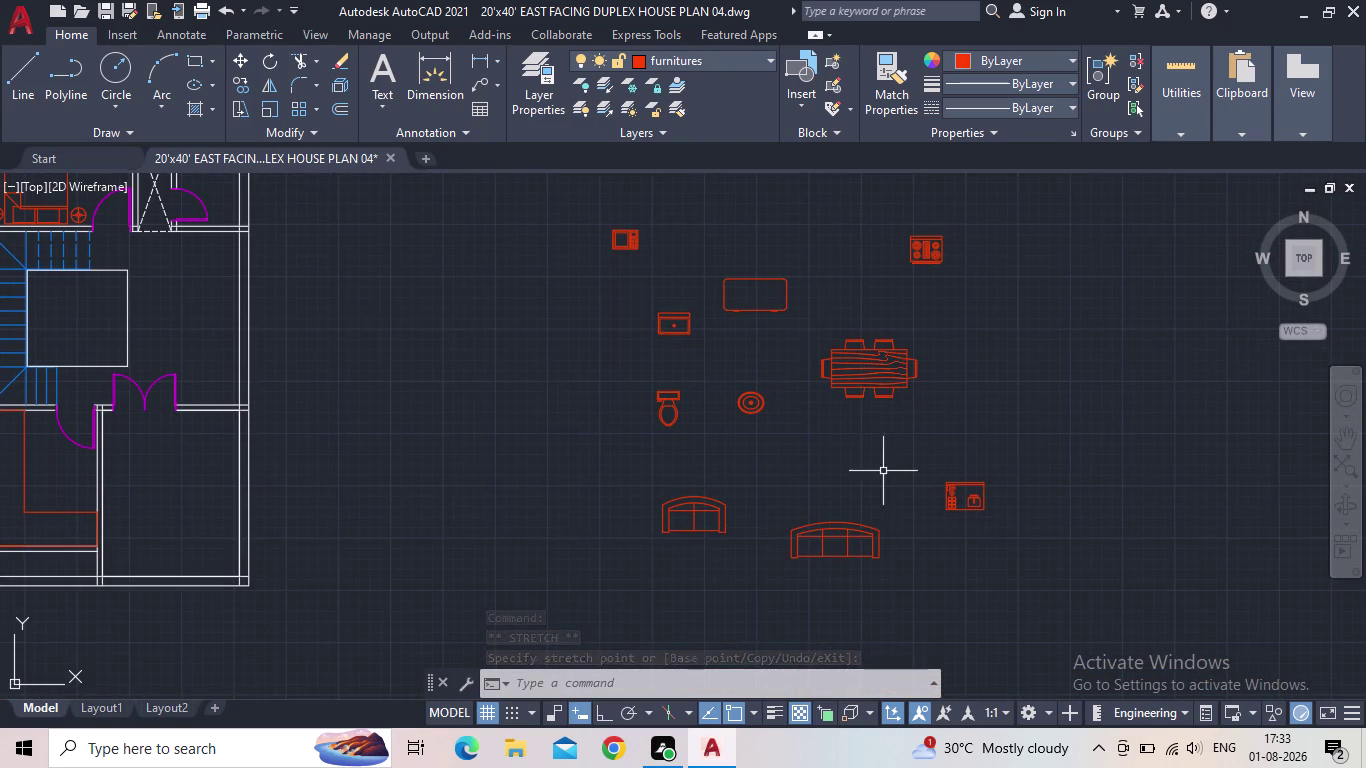
scroll(up, 3)
drag(955, 539, 926, 522)
Move the kitchen counter block into the upper-left room.
click(824, 448)
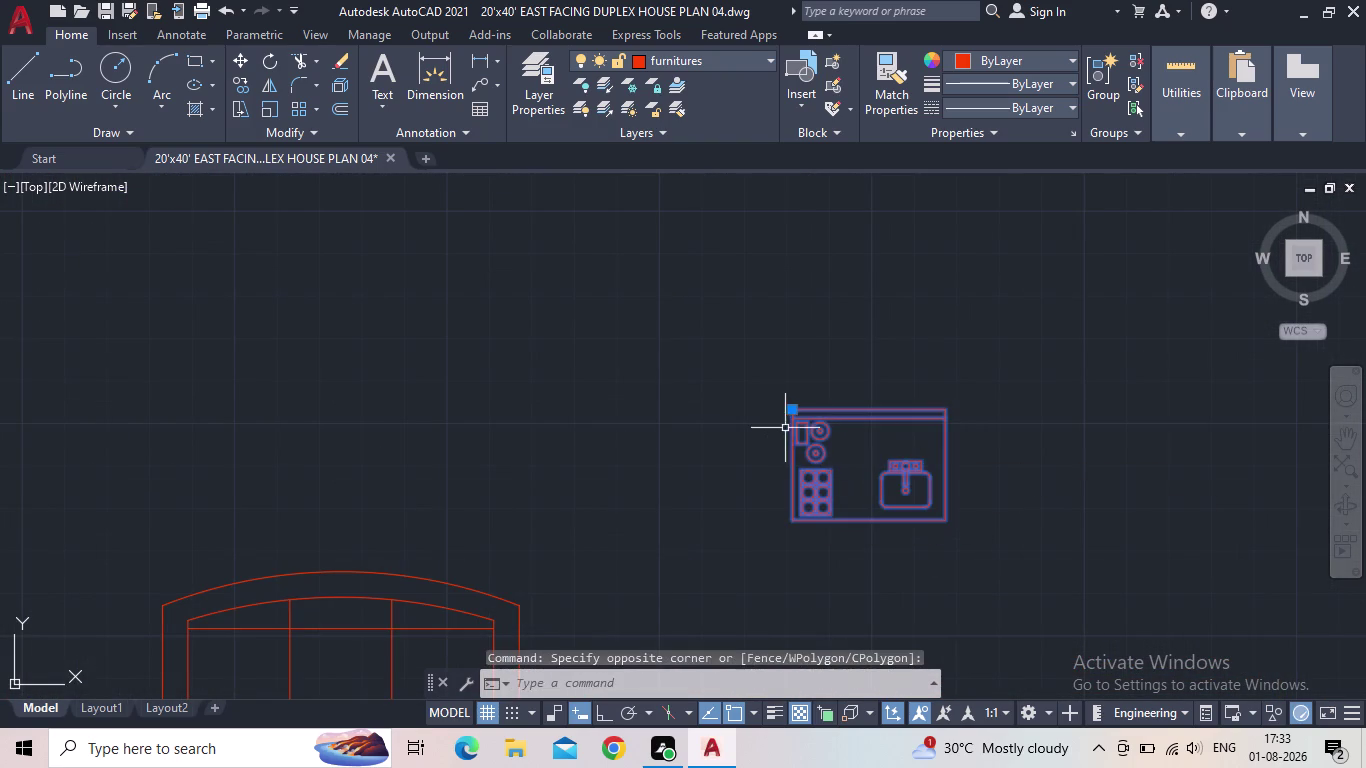
drag(790, 411, 777, 409)
middle_drag(279, 332, 1096, 413)
scroll(down, 3)
scroll(down, 3)
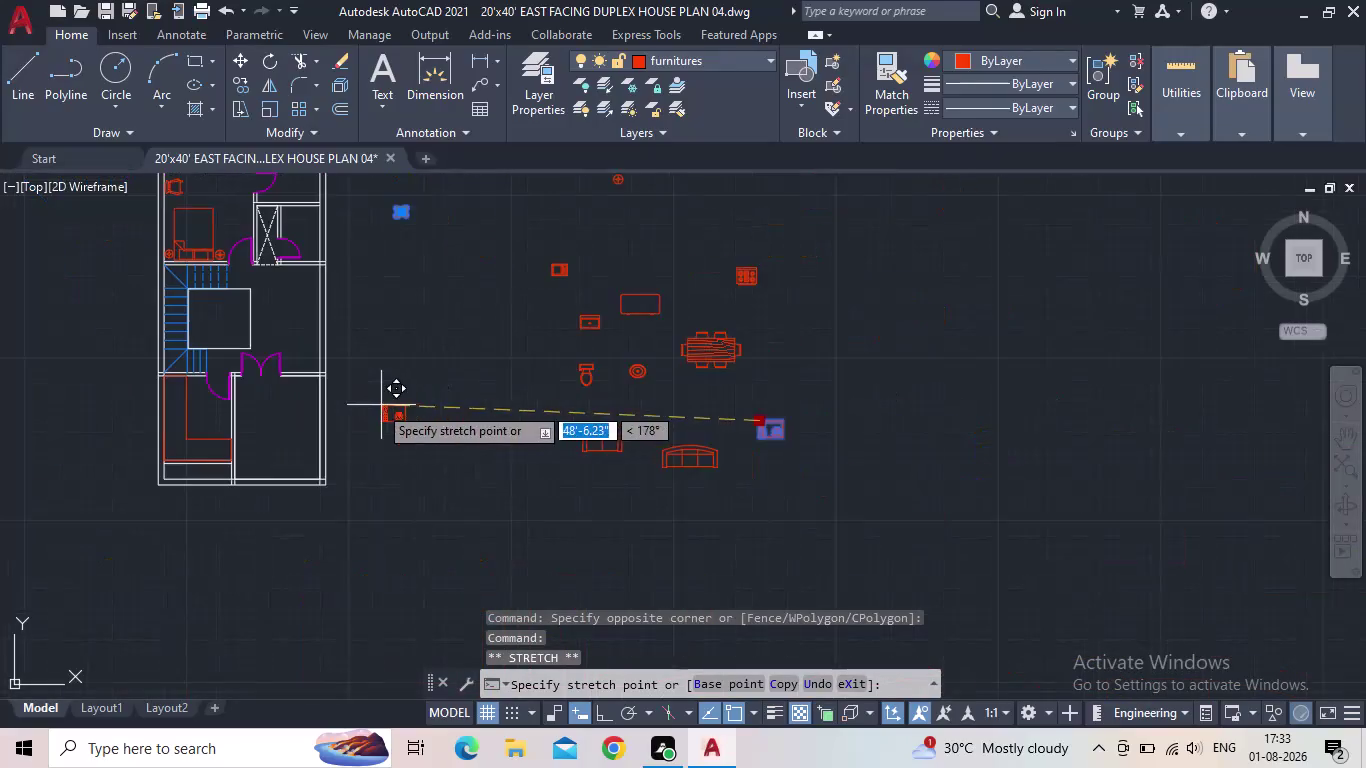
middle_drag(372, 406, 669, 556)
scroll(up, 3)
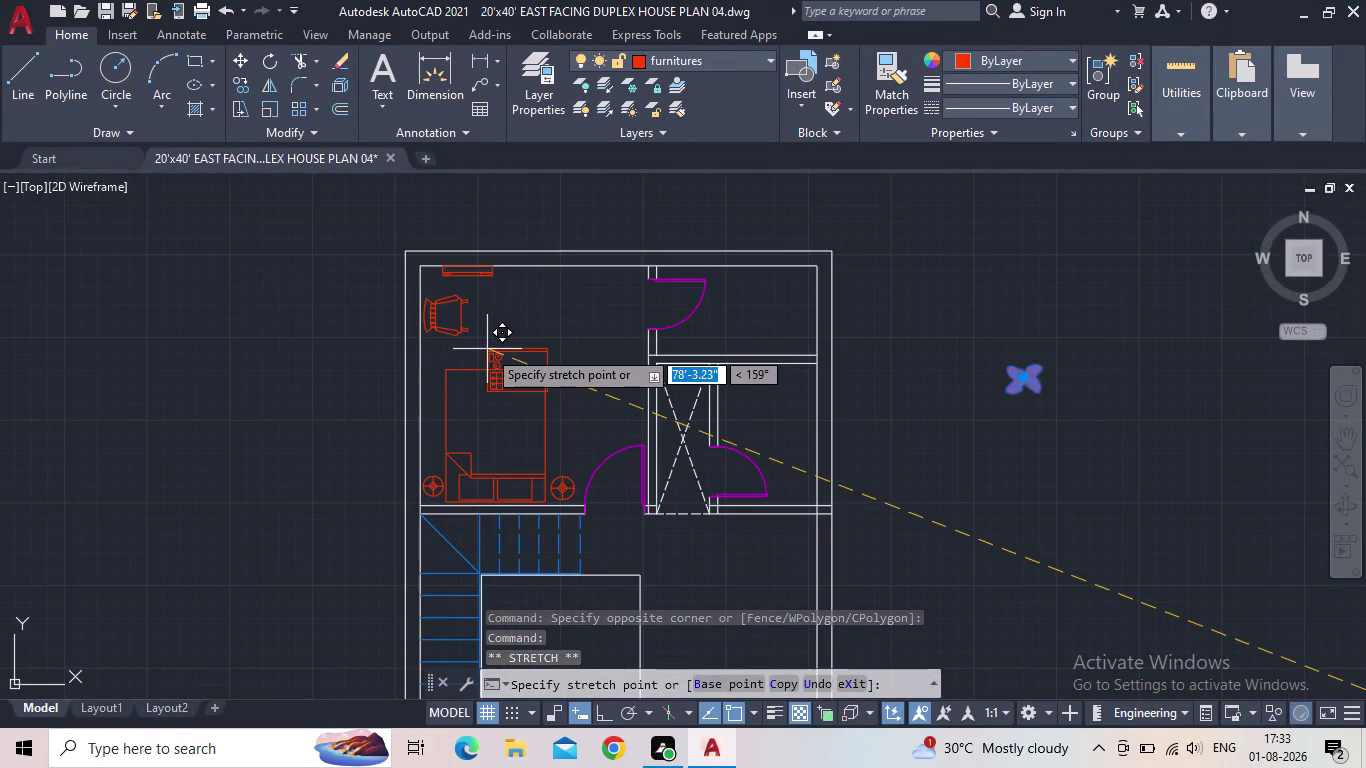
scroll(up, 3)
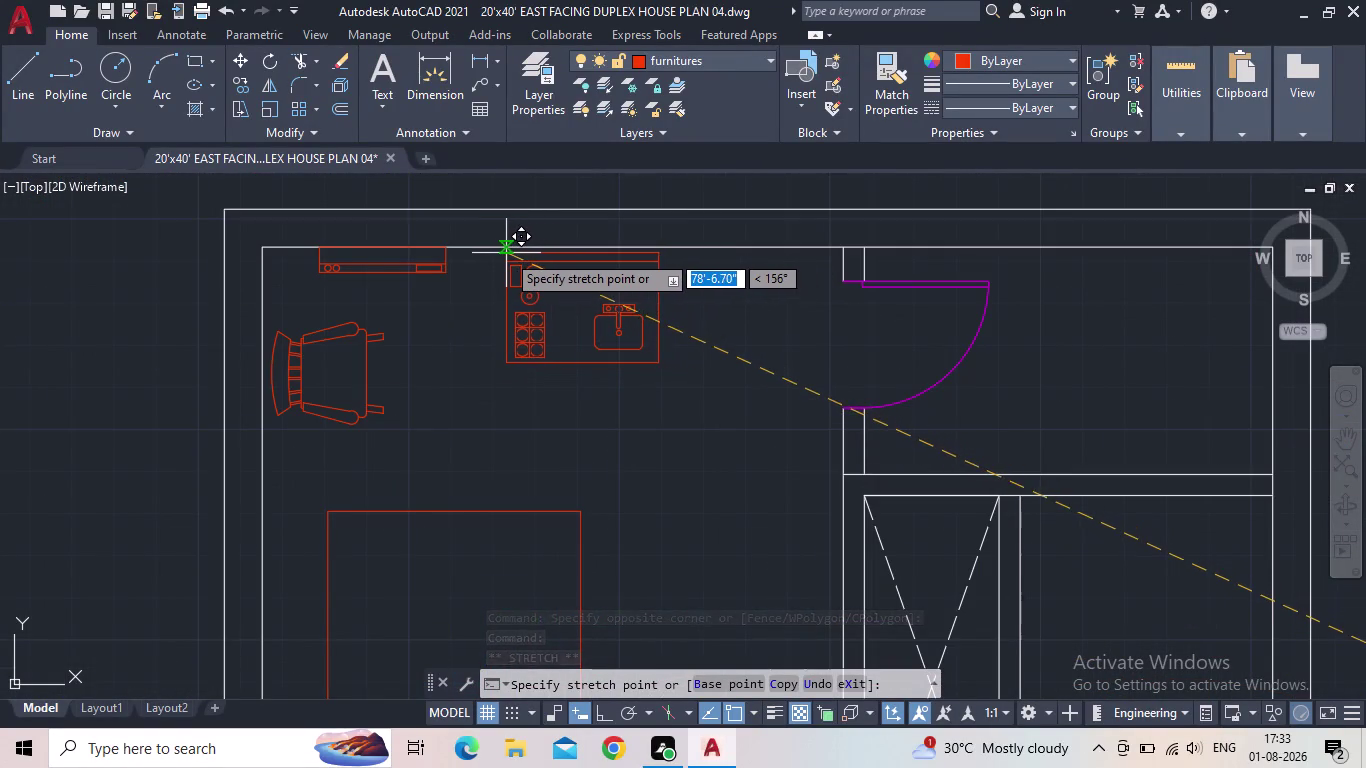
scroll(up, 3)
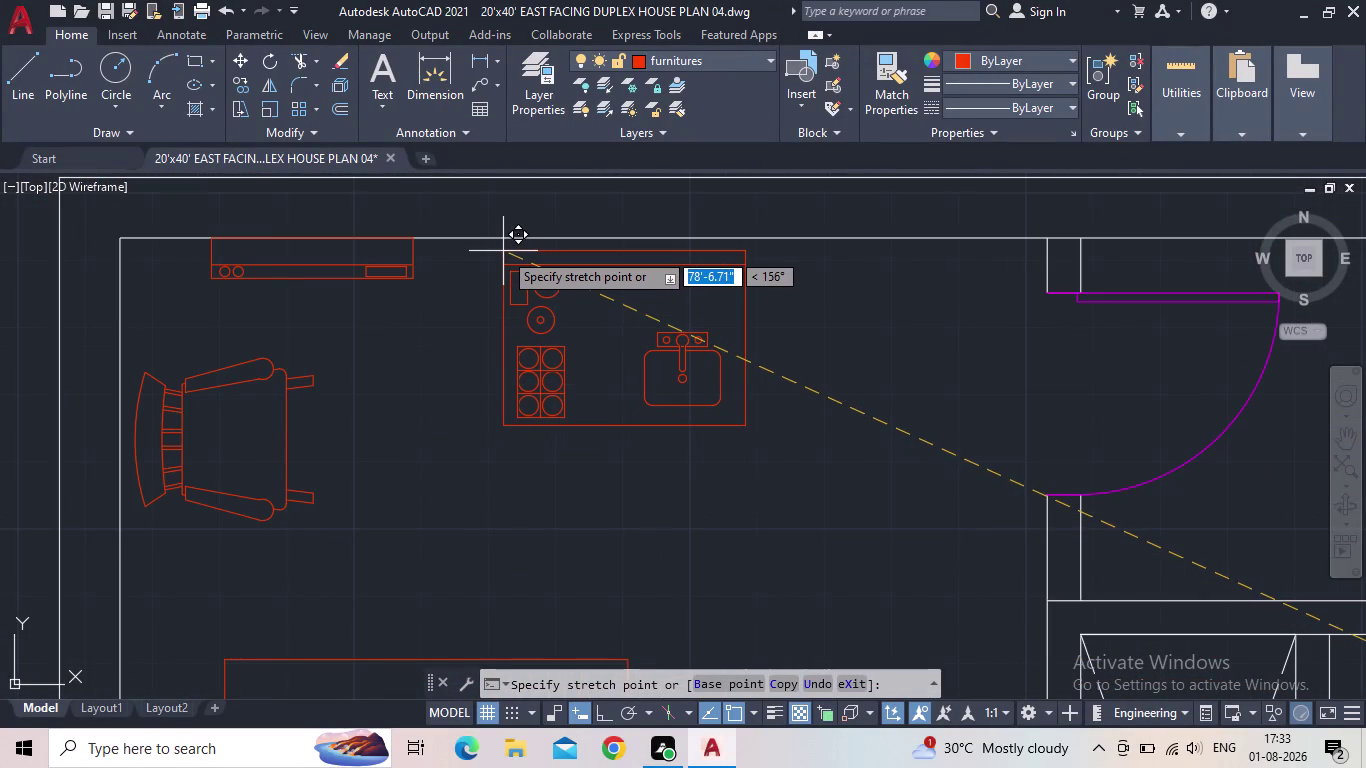
click(503, 251)
key(Escape)
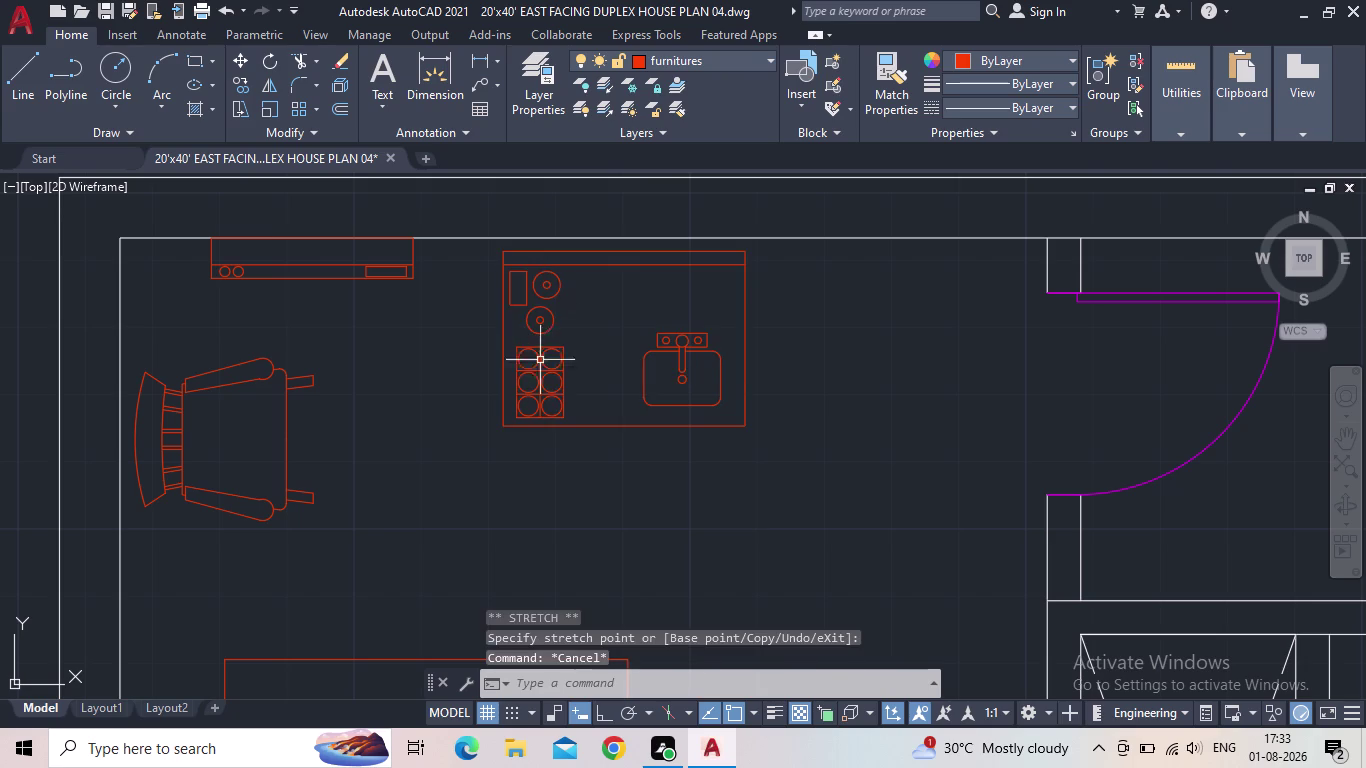
Shrink the kitchen counter with SC around a base point.
drag(581, 464, 566, 437)
click(518, 364)
key(s)
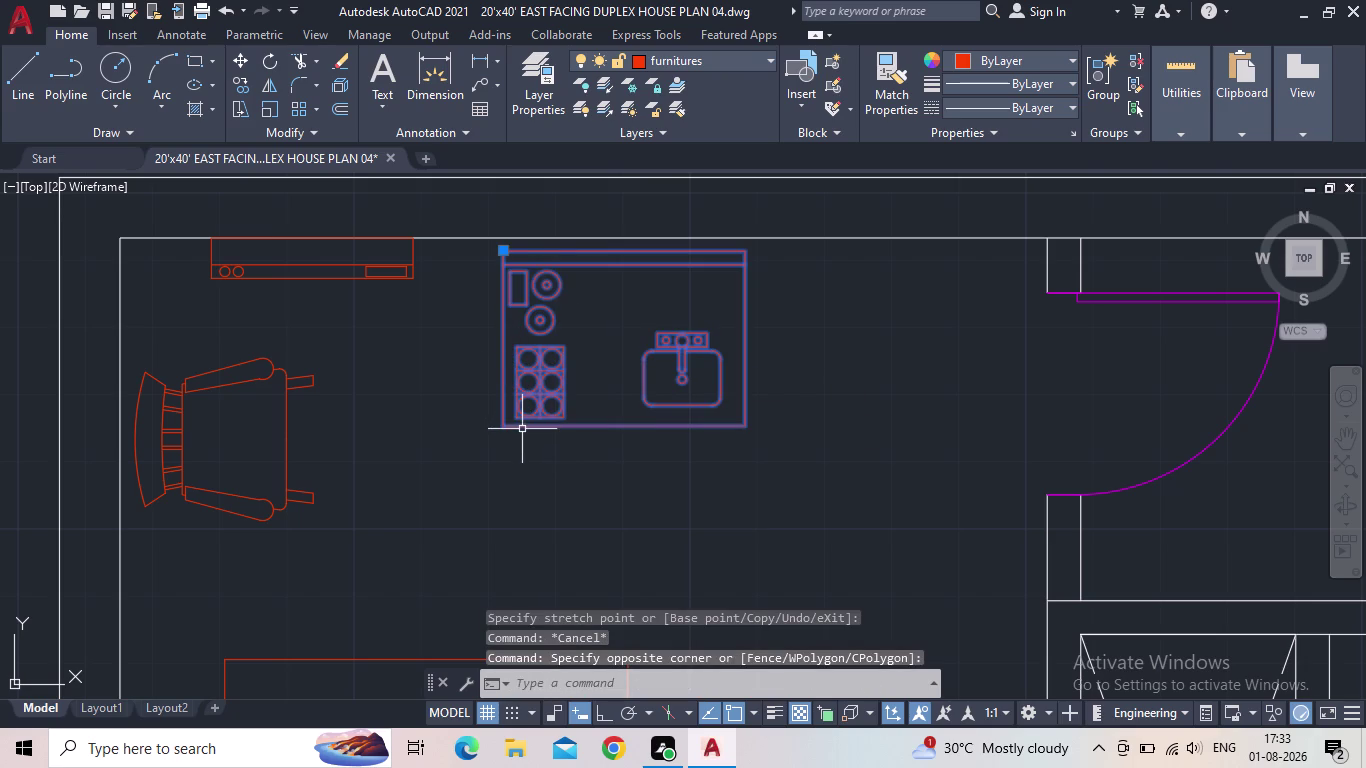
key(c)
key(space)
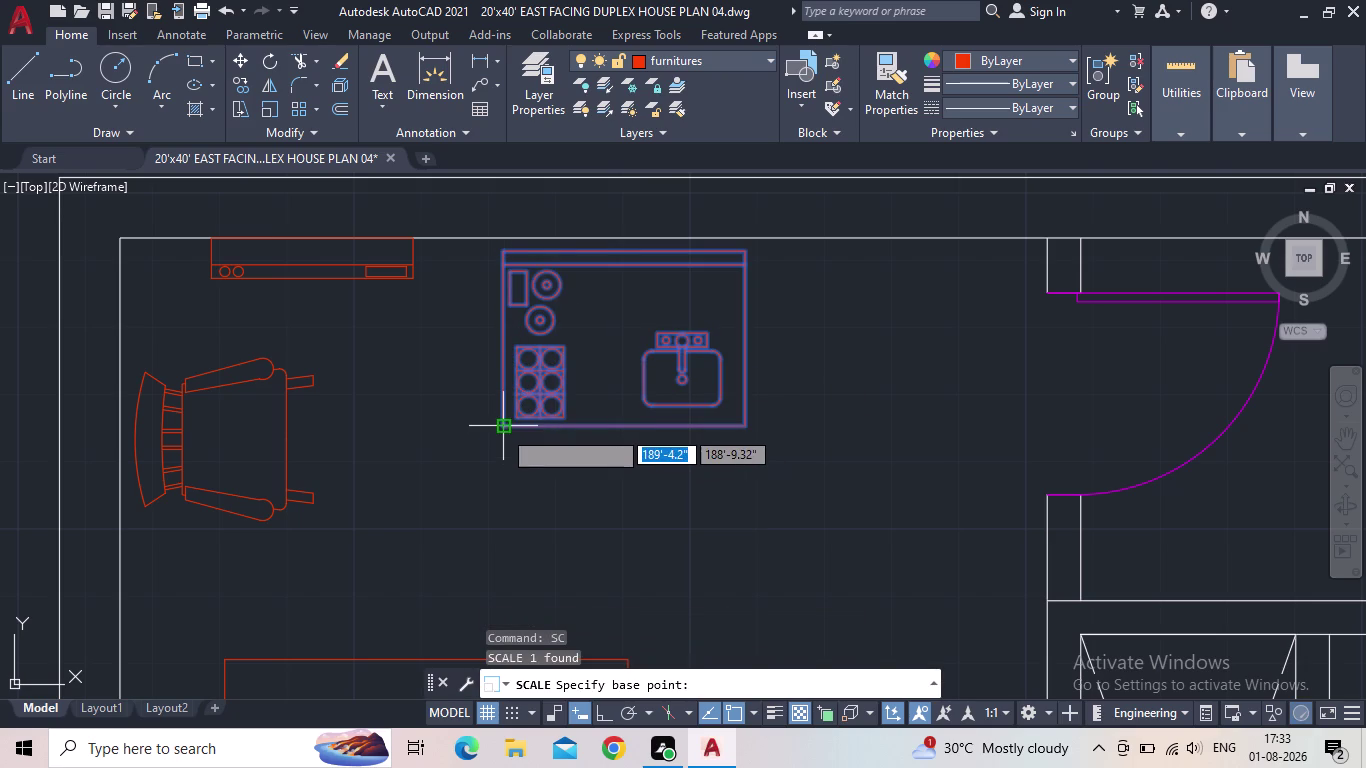
click(502, 429)
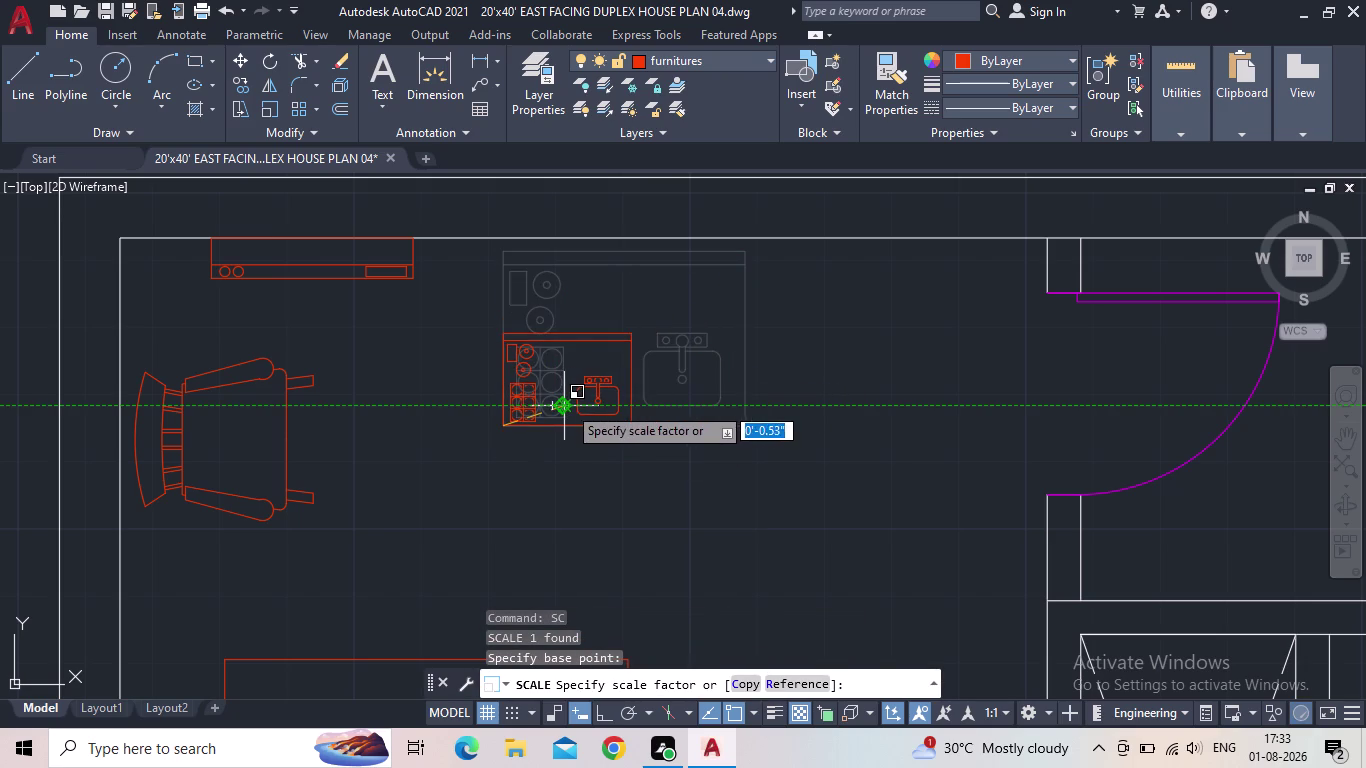
click(567, 405)
scroll(up, 3)
key(Escape)
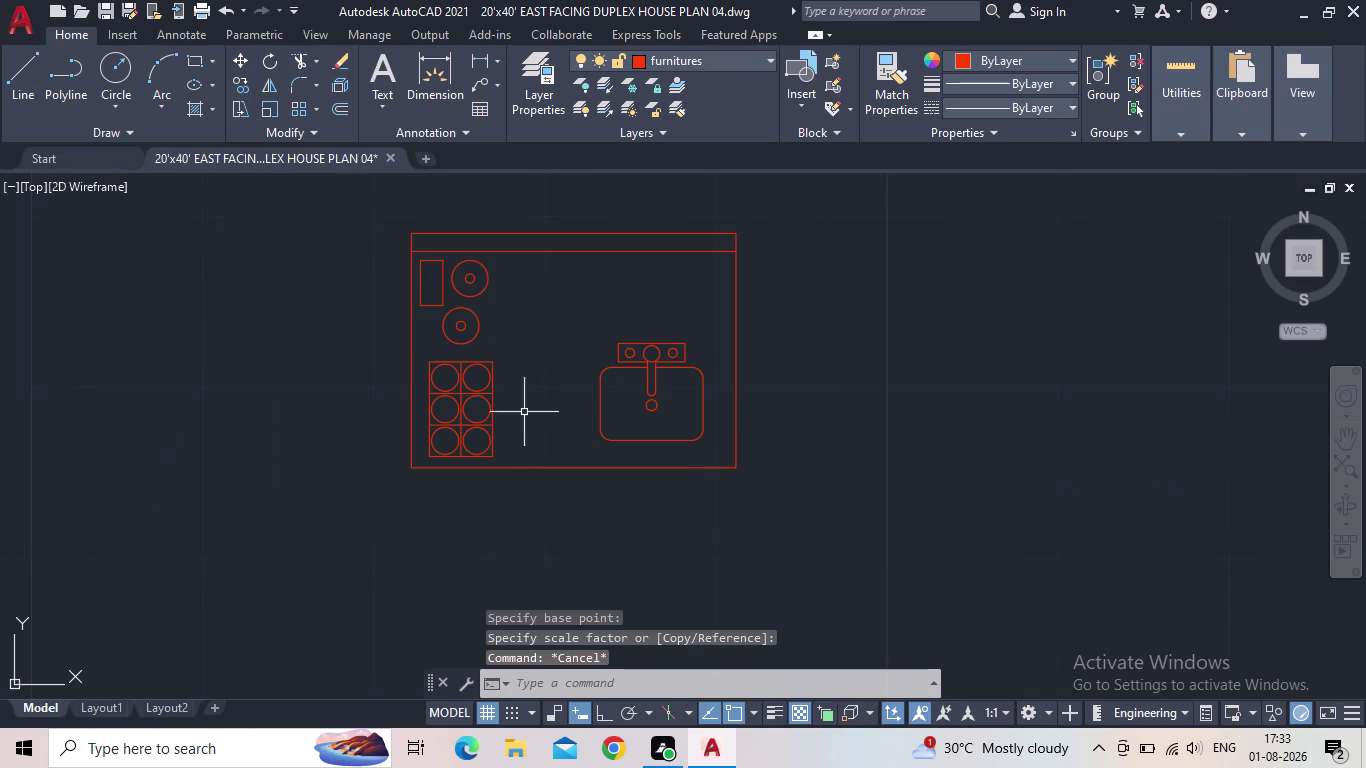
Move the resized counter up against the room's top wall.
drag(508, 412, 468, 406)
click(432, 398)
click(411, 241)
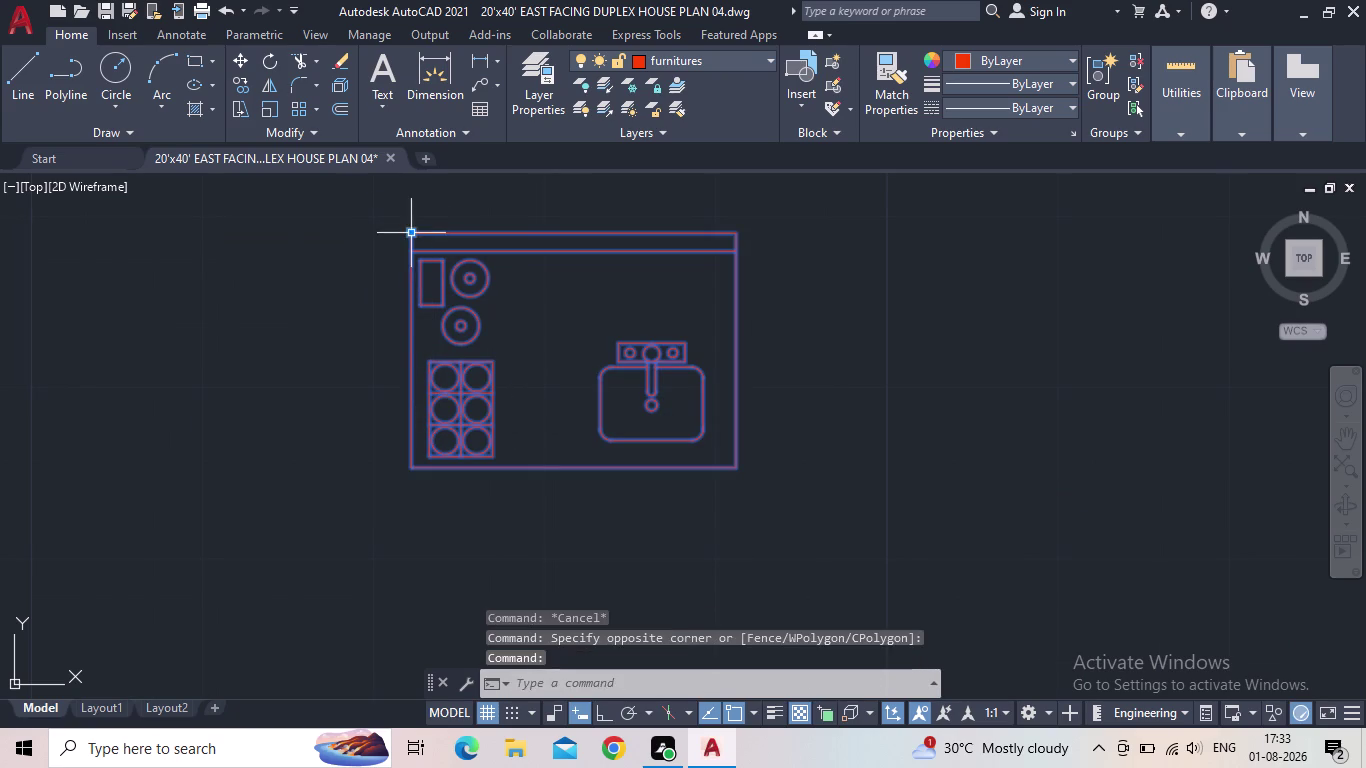
click(413, 236)
middle_drag(475, 195, 415, 300)
scroll(down, 3)
middle_drag(386, 323, 393, 311)
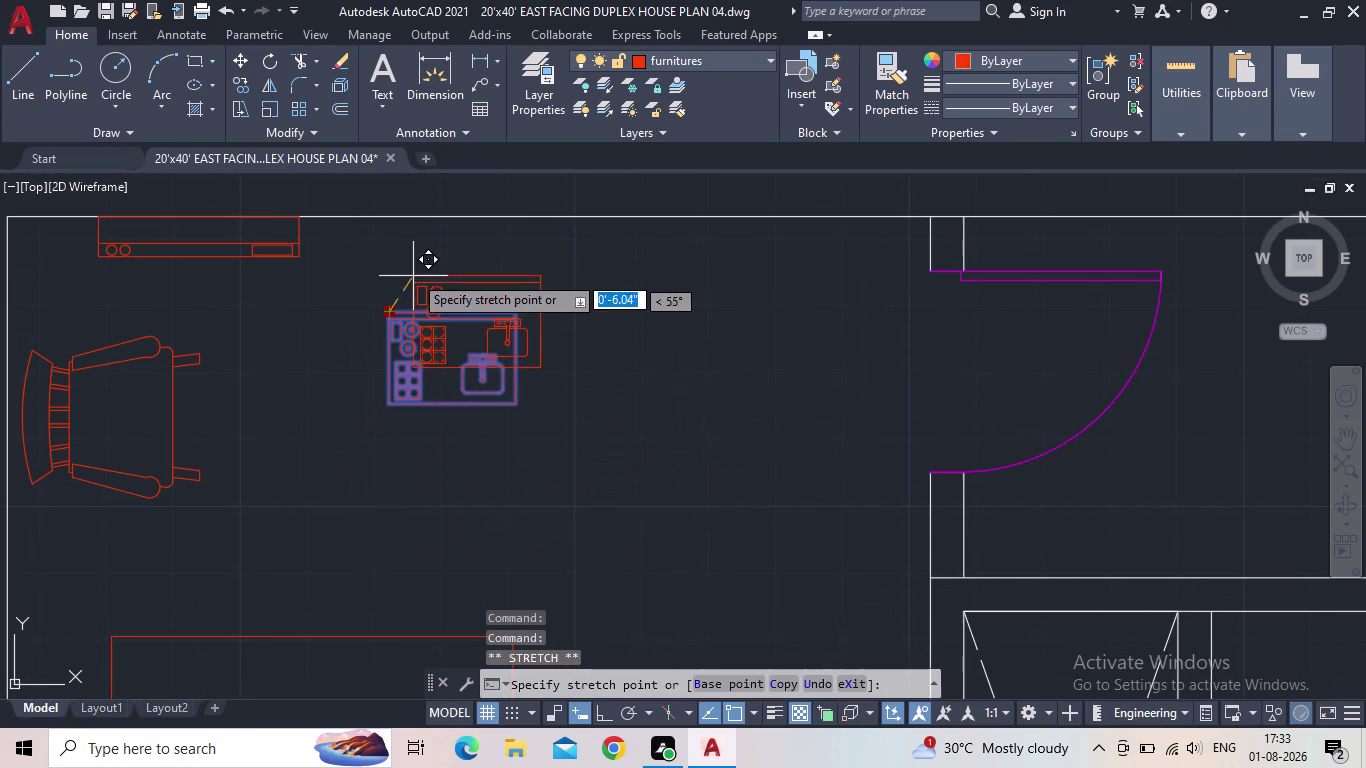
click(349, 226)
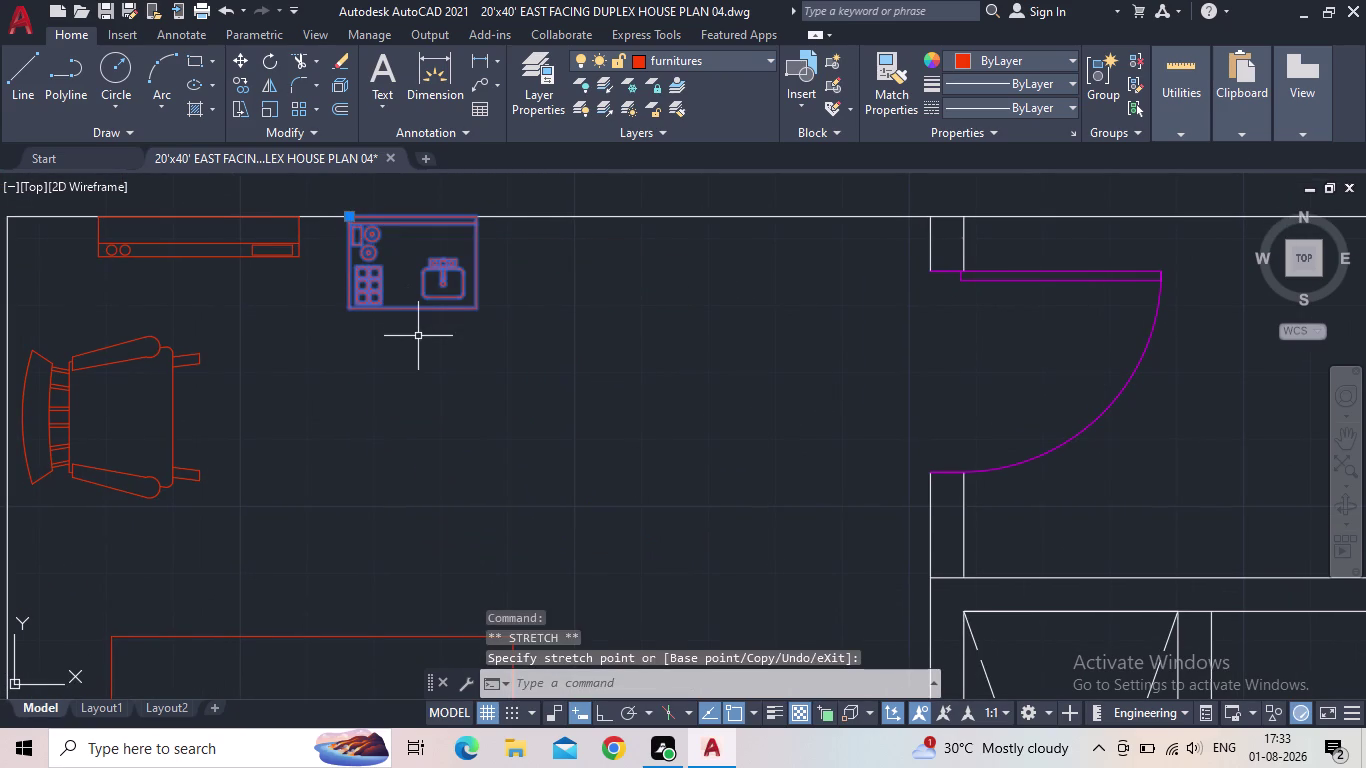
key(Escape)
scroll(down, 3)
middle_drag(403, 330, 384, 404)
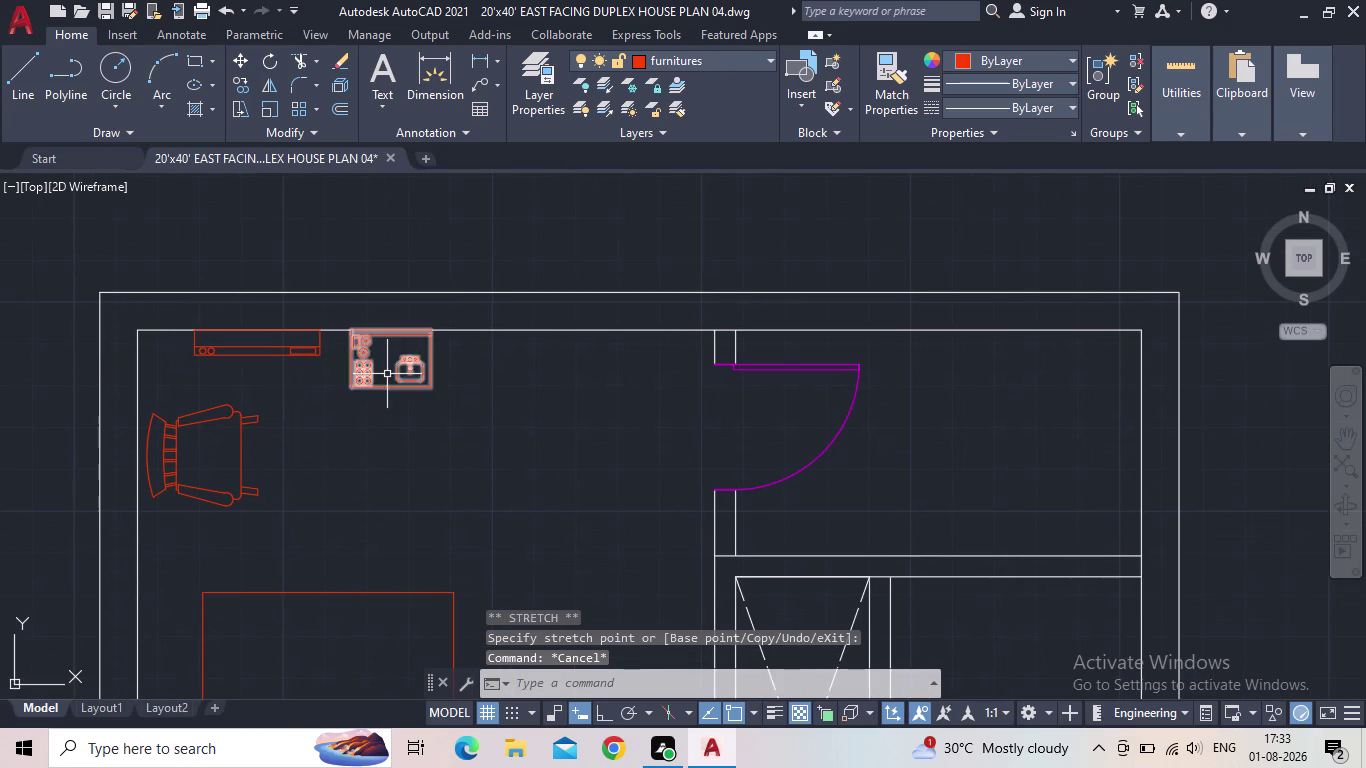
click(387, 372)
click(384, 381)
scroll(down, 3)
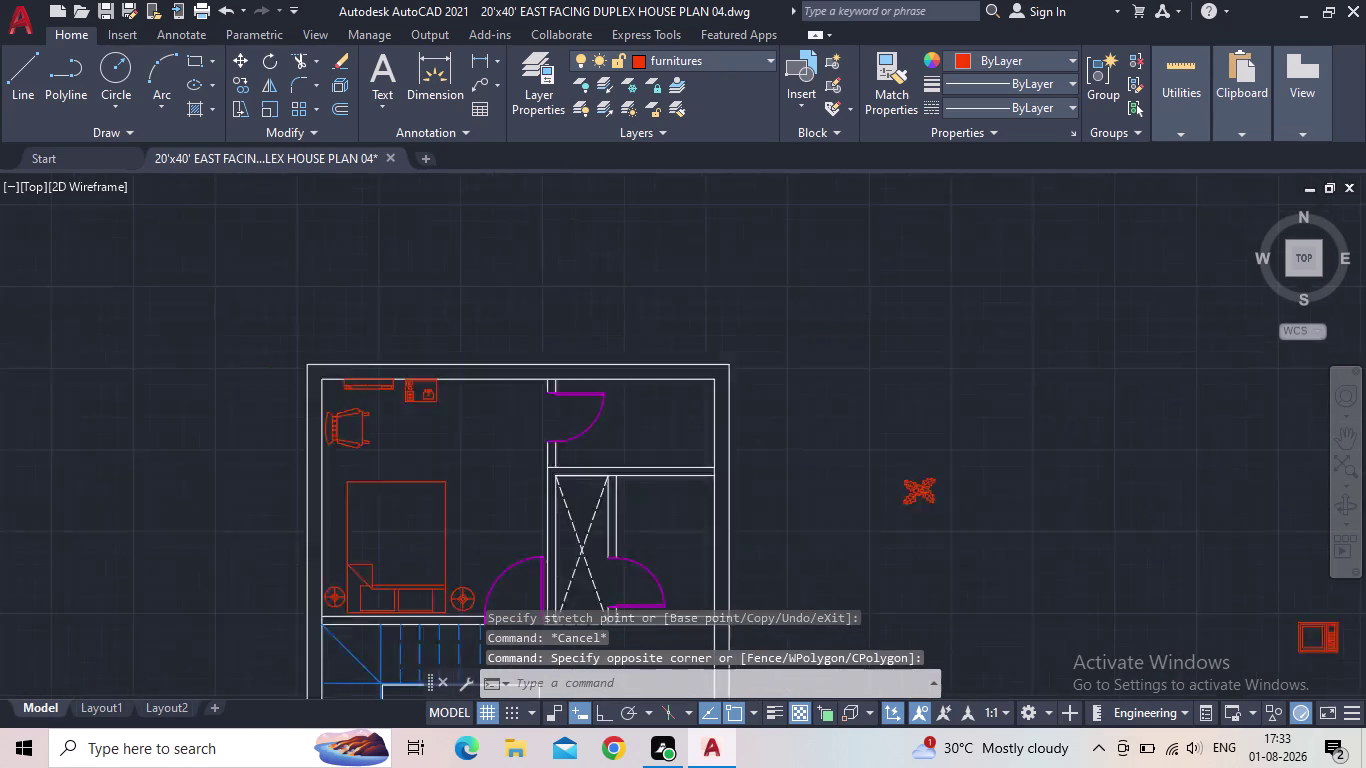
middle_drag(464, 421, 375, 398)
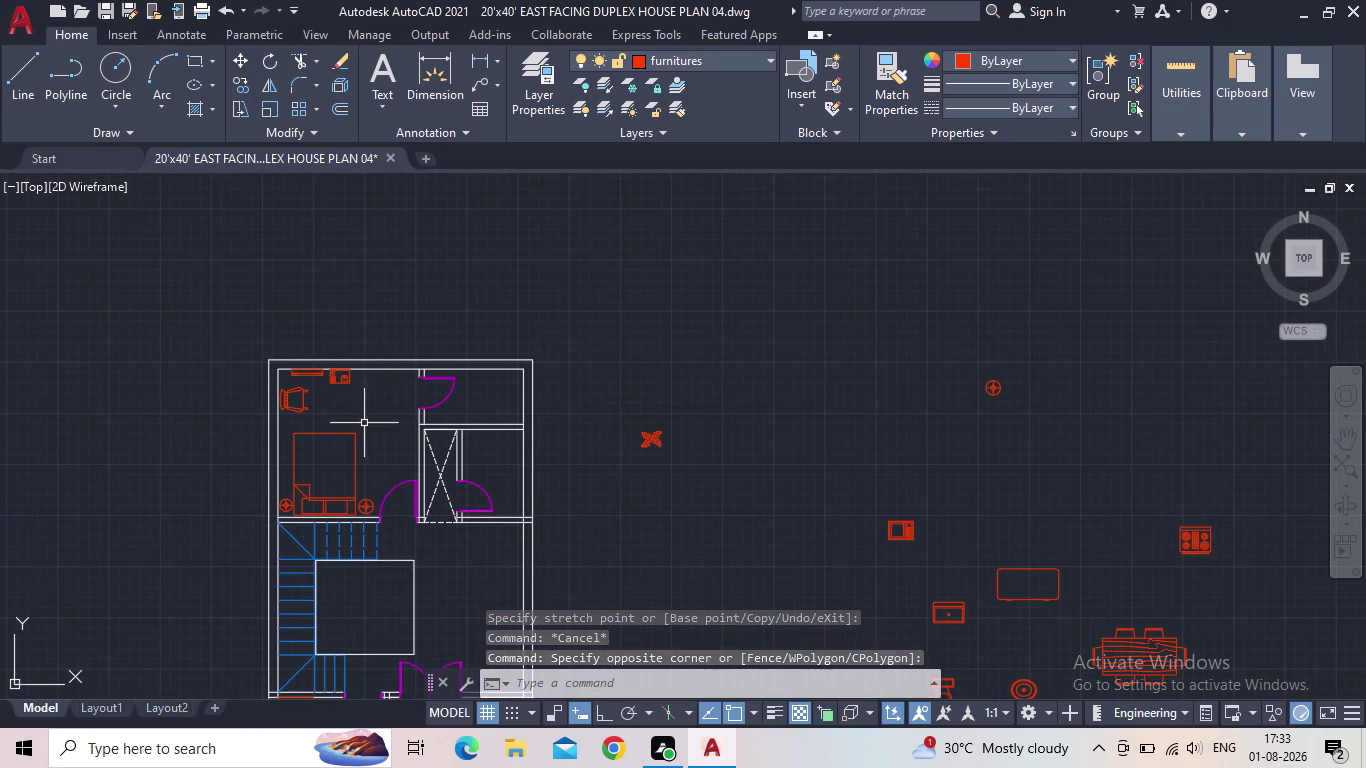
Delete the long cabinet along the top wall.
scroll(up, 3)
click(344, 319)
click(318, 317)
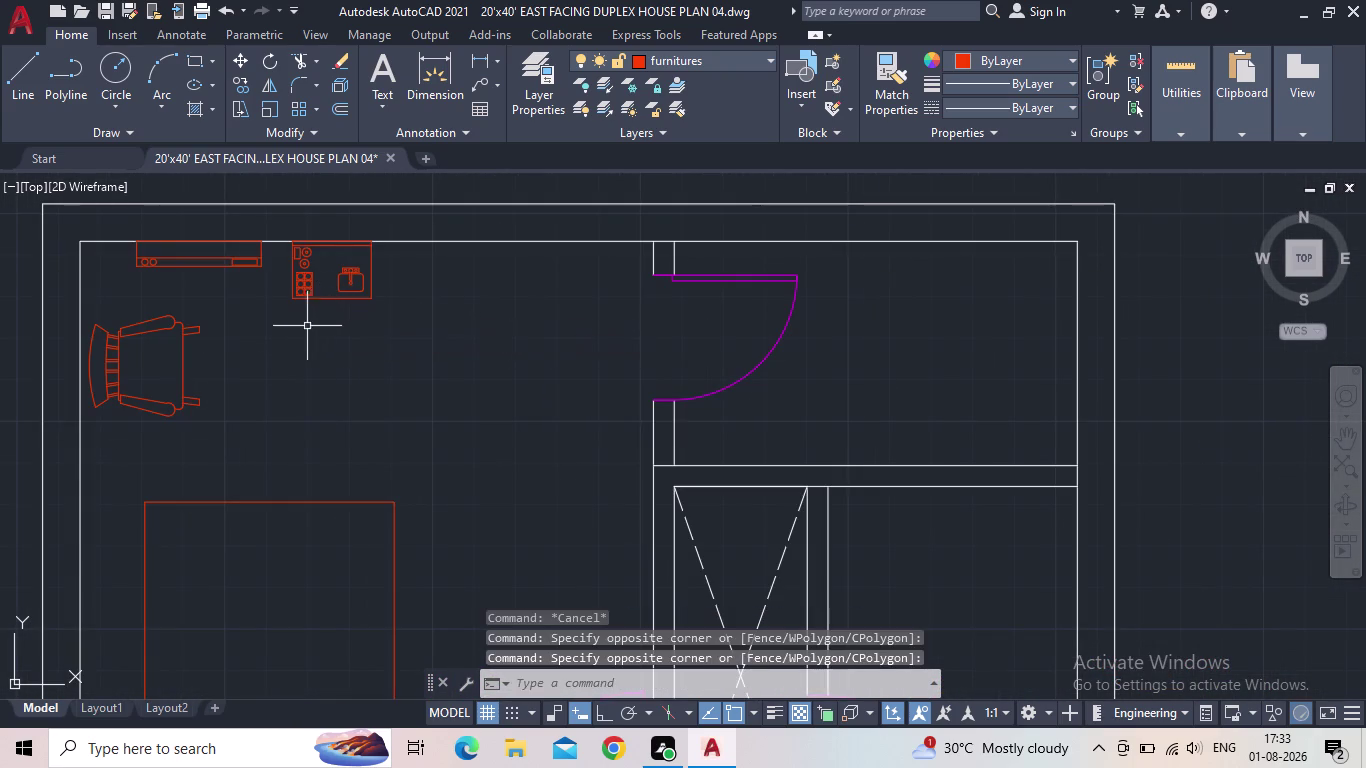
drag(257, 304, 227, 286)
click(199, 262)
key(Delete)
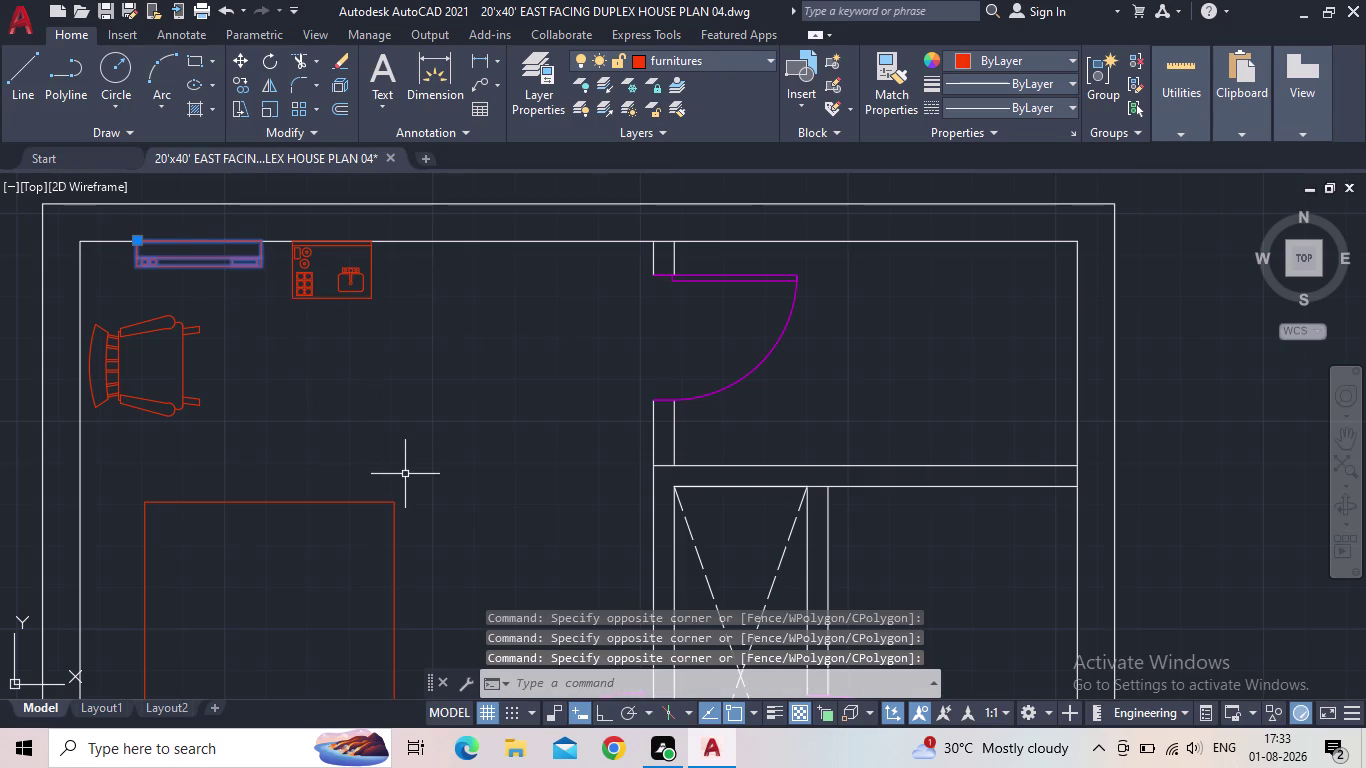
Shift the kitchen counter left into the room's top-left corner.
click(323, 302)
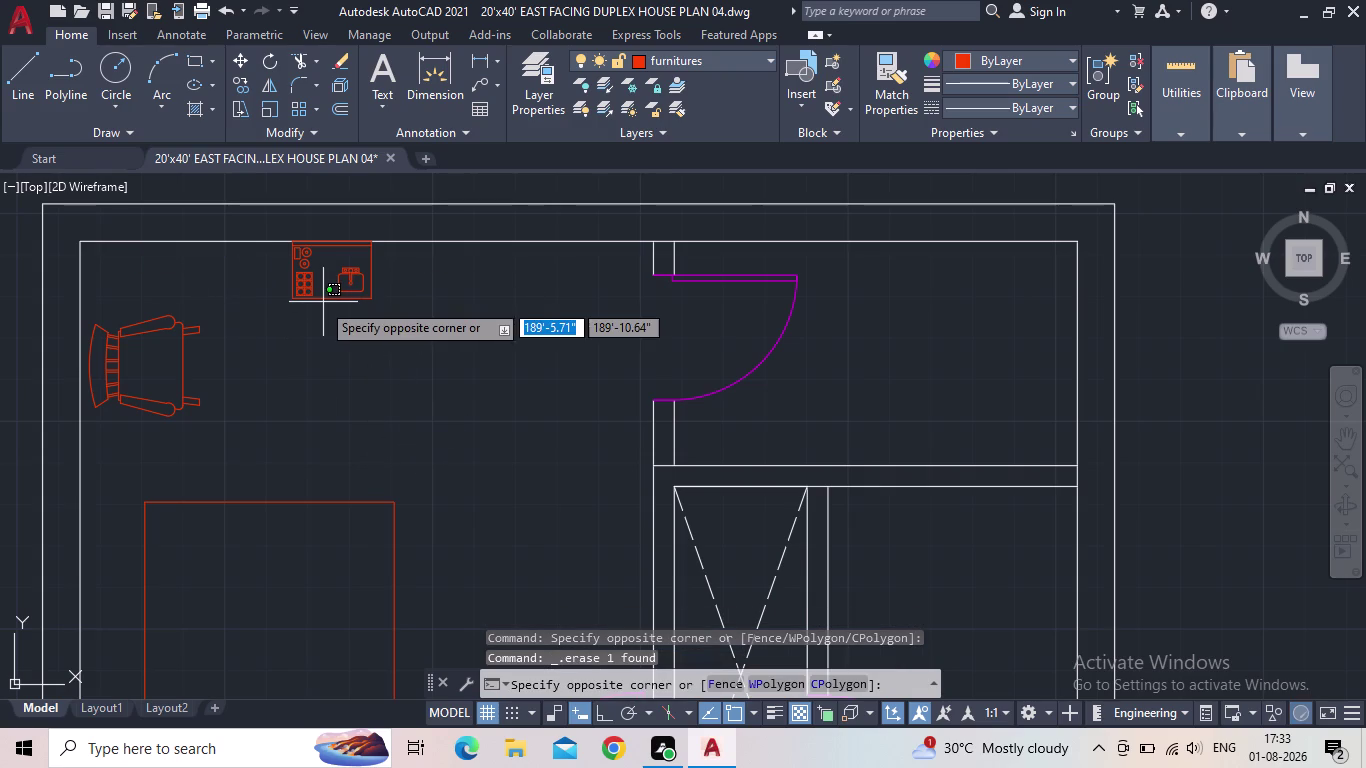
click(318, 297)
click(291, 242)
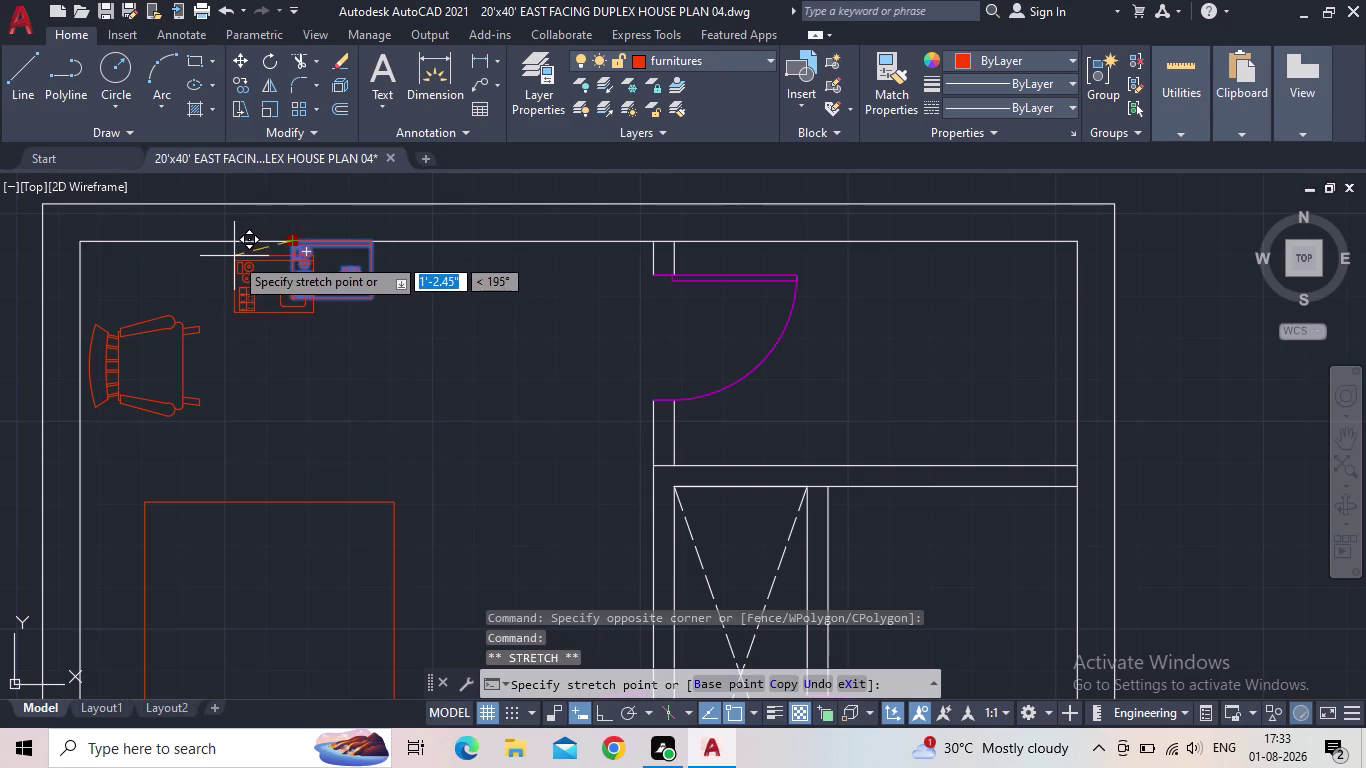
click(234, 256)
key(Escape)
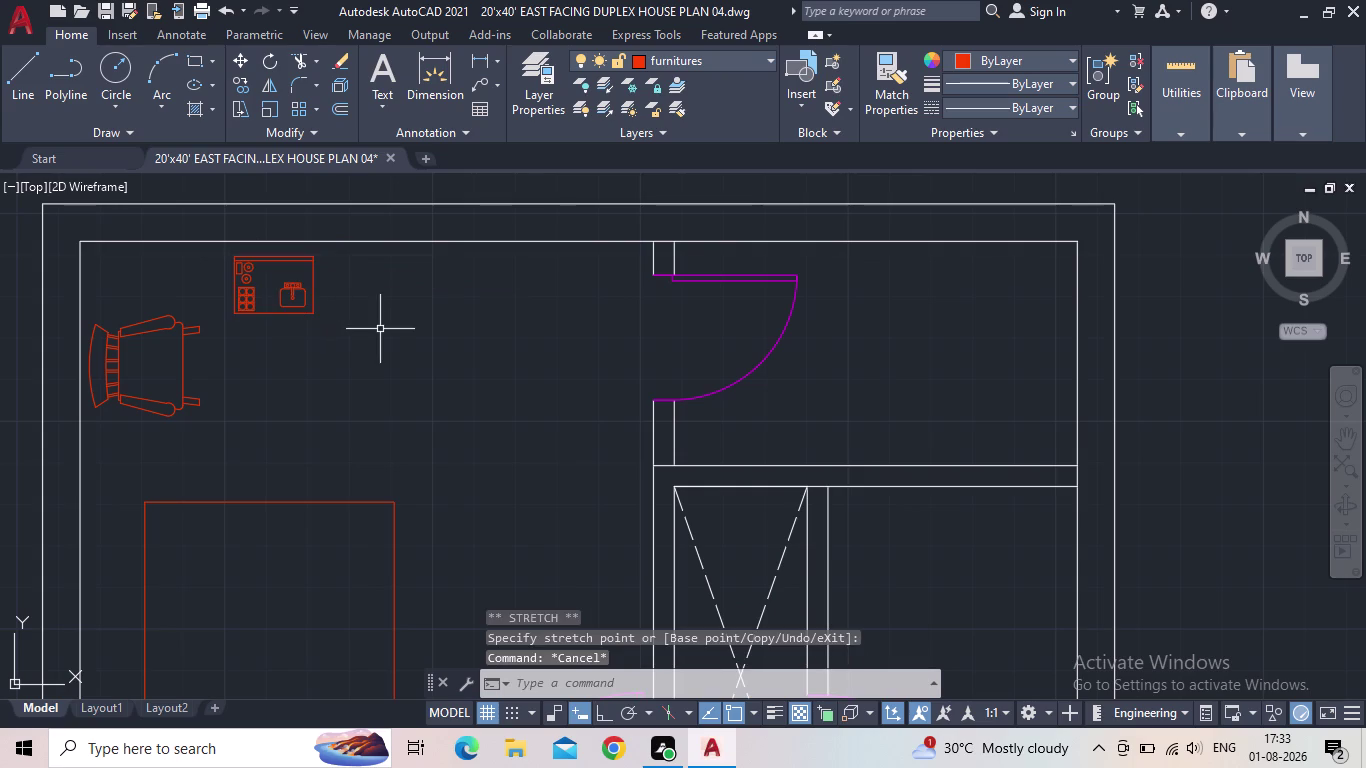
scroll(down, 3)
middle_drag(411, 380, 114, 335)
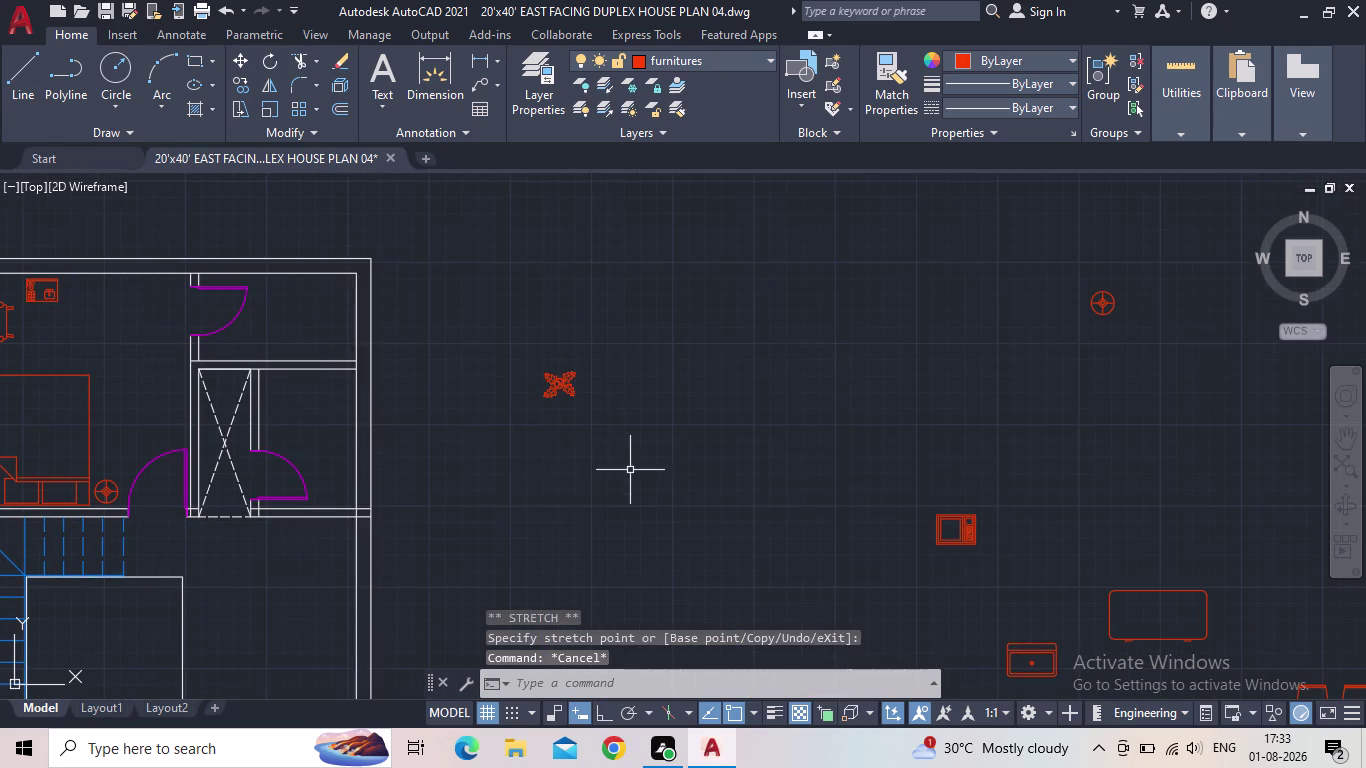
Select the loose four-burner hob block among the spare furniture.
scroll(down, 3)
middle_drag(568, 500, 526, 321)
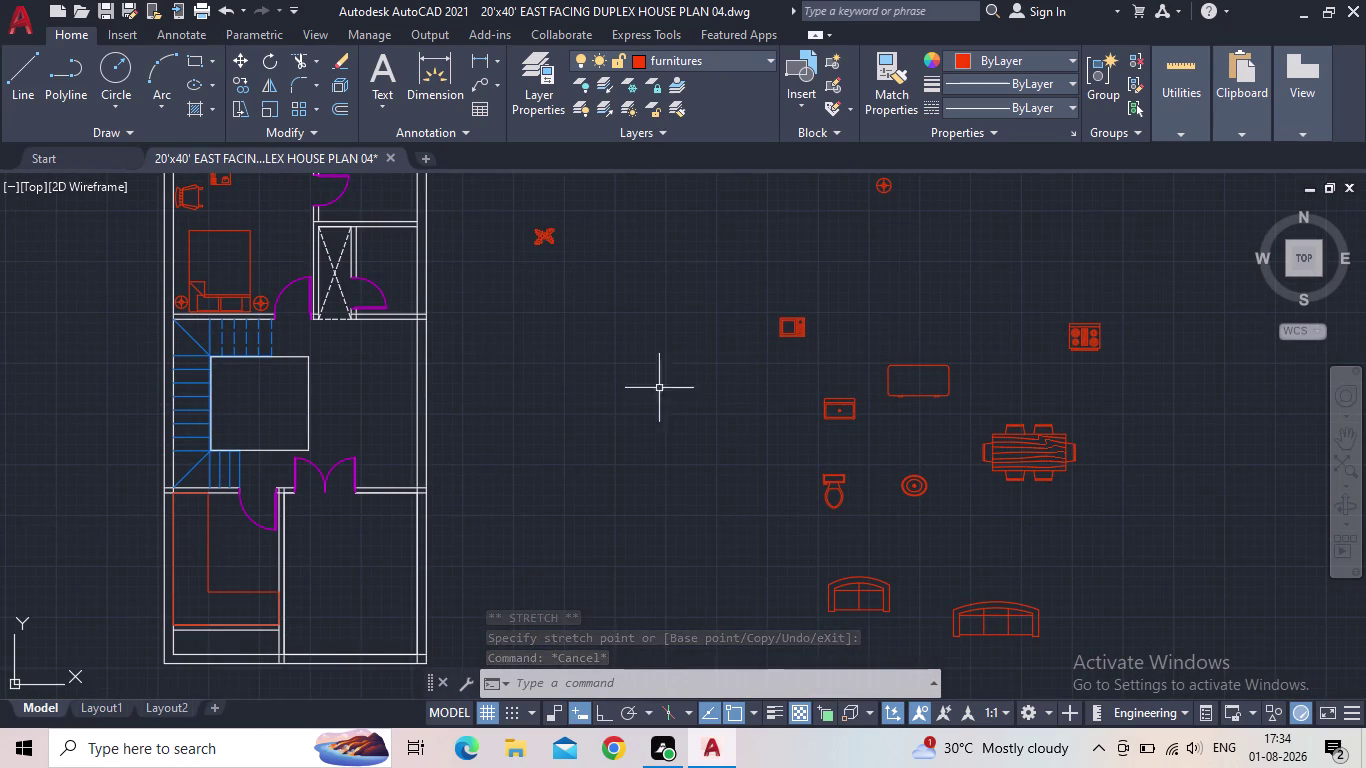
middle_drag(766, 434, 679, 311)
middle_drag(847, 280, 717, 443)
scroll(up, 3)
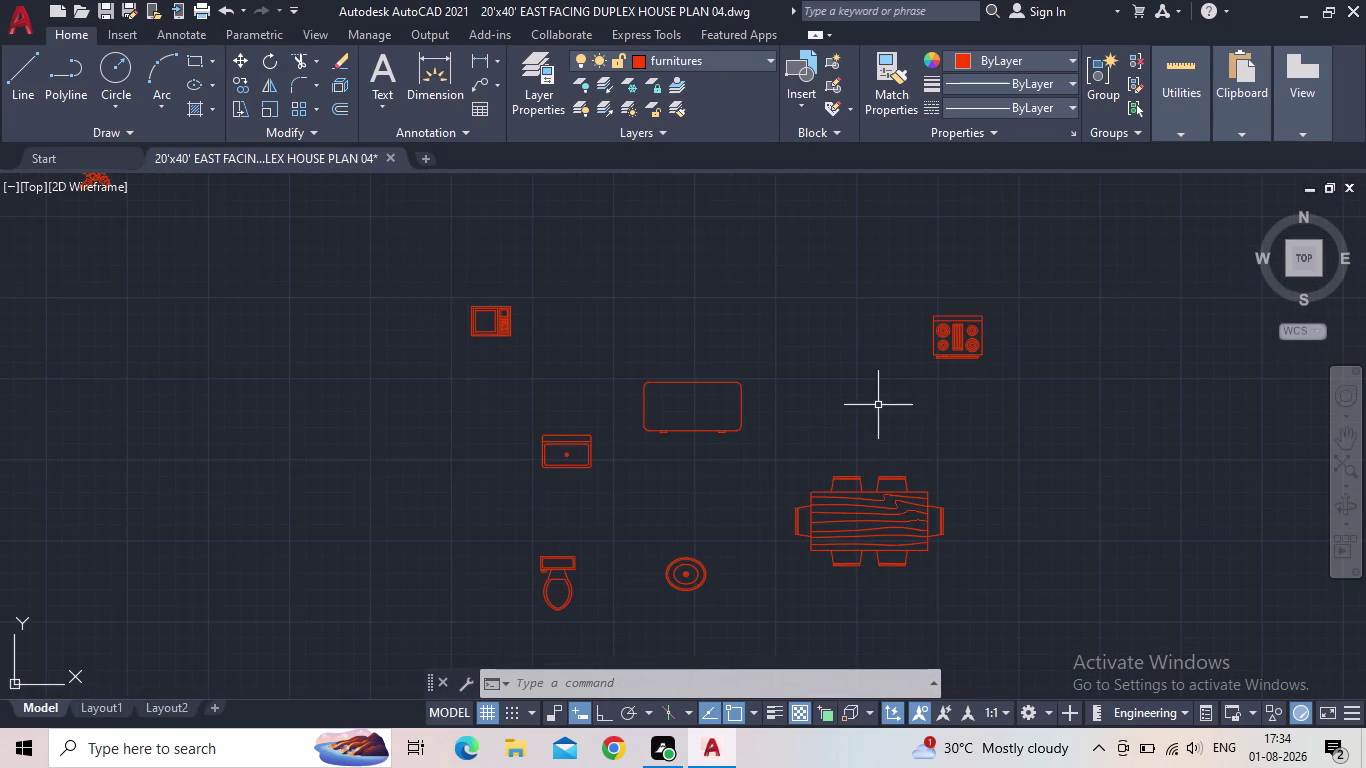
scroll(up, 3)
drag(840, 358, 803, 334)
click(650, 259)
middle_drag(669, 298, 676, 504)
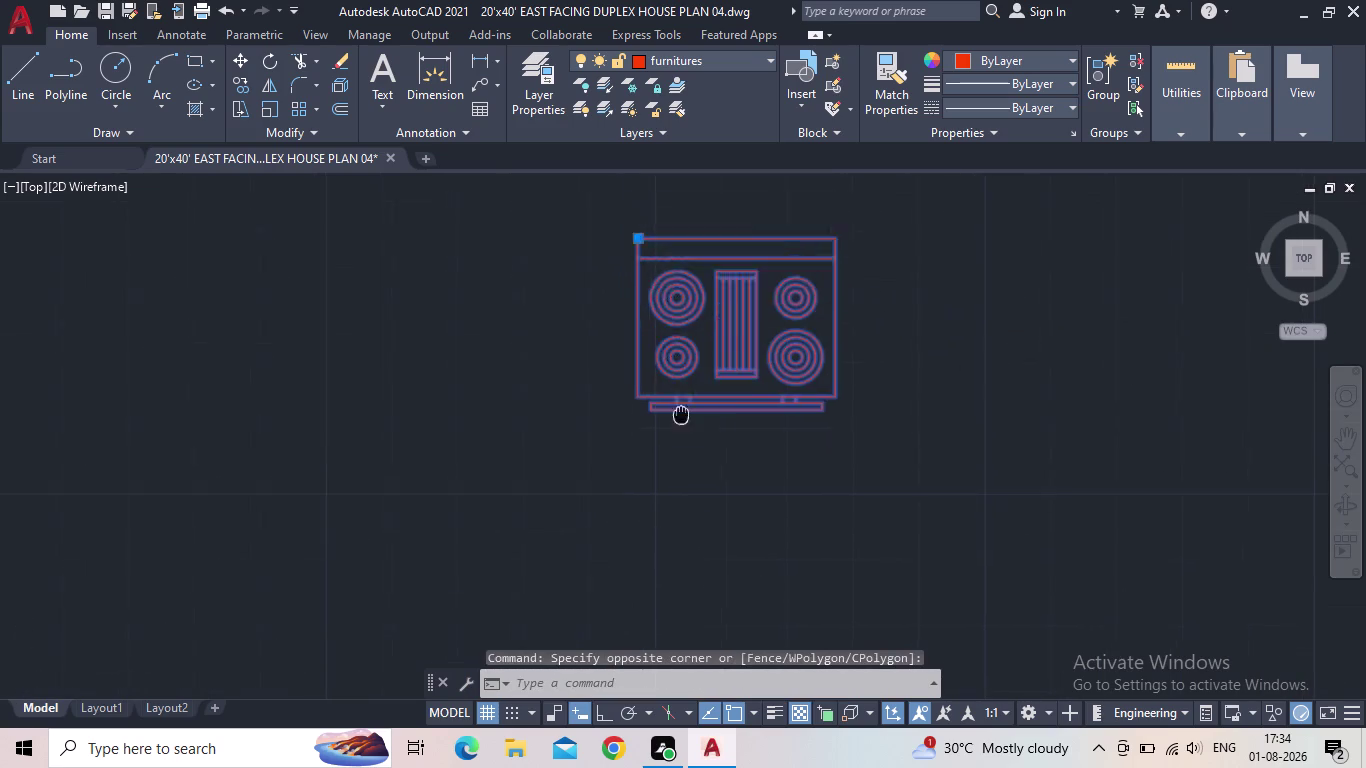
middle_drag(676, 504, 656, 602)
scroll(down, 3)
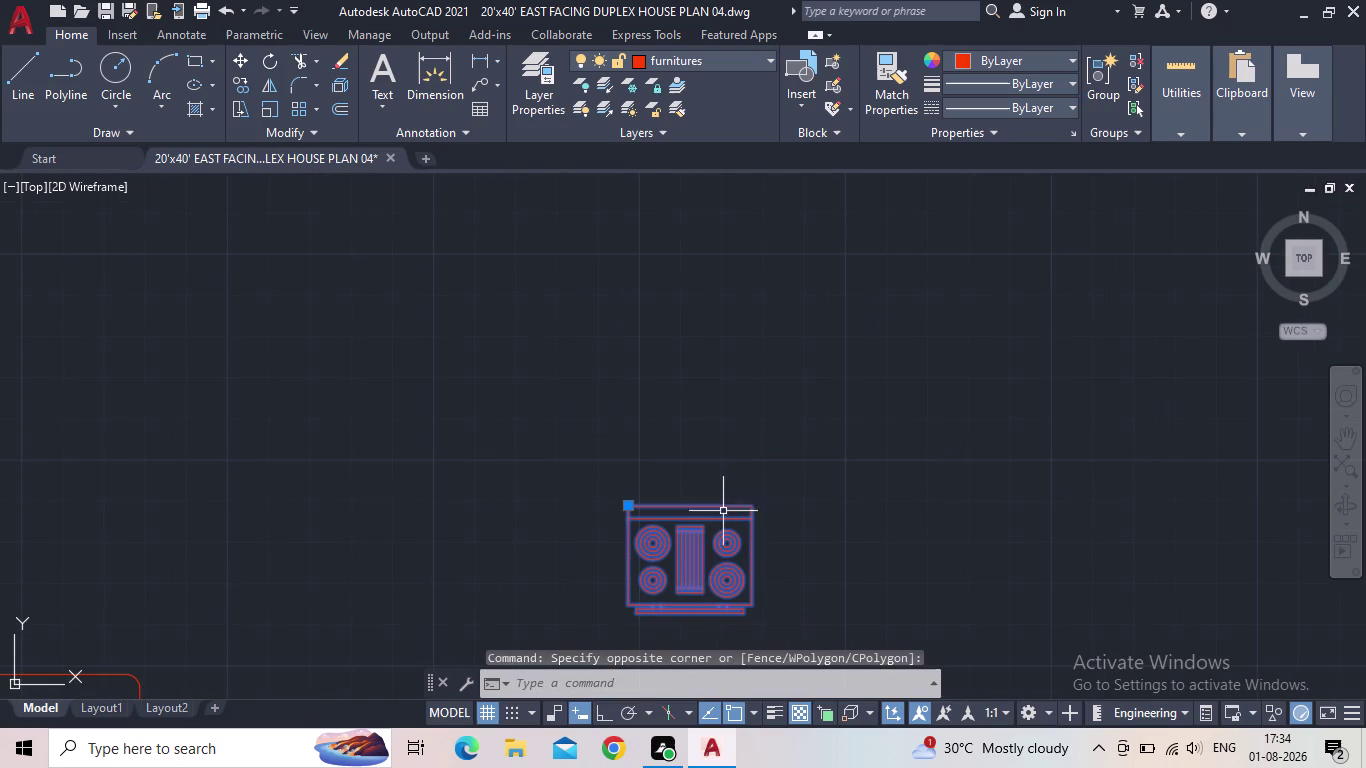
Rotate the hob block half a turn with RO and ortho on.
key(r)
key(o)
key(Return)
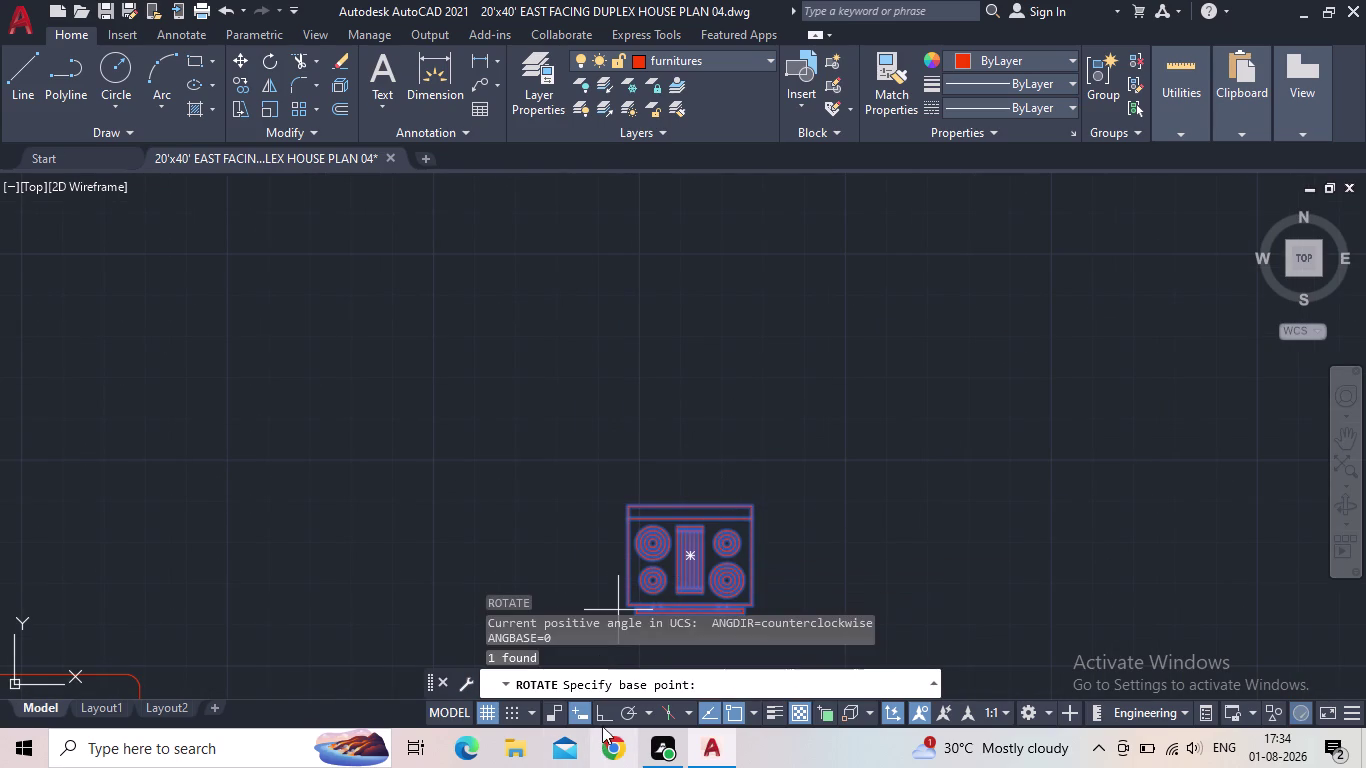
click(600, 716)
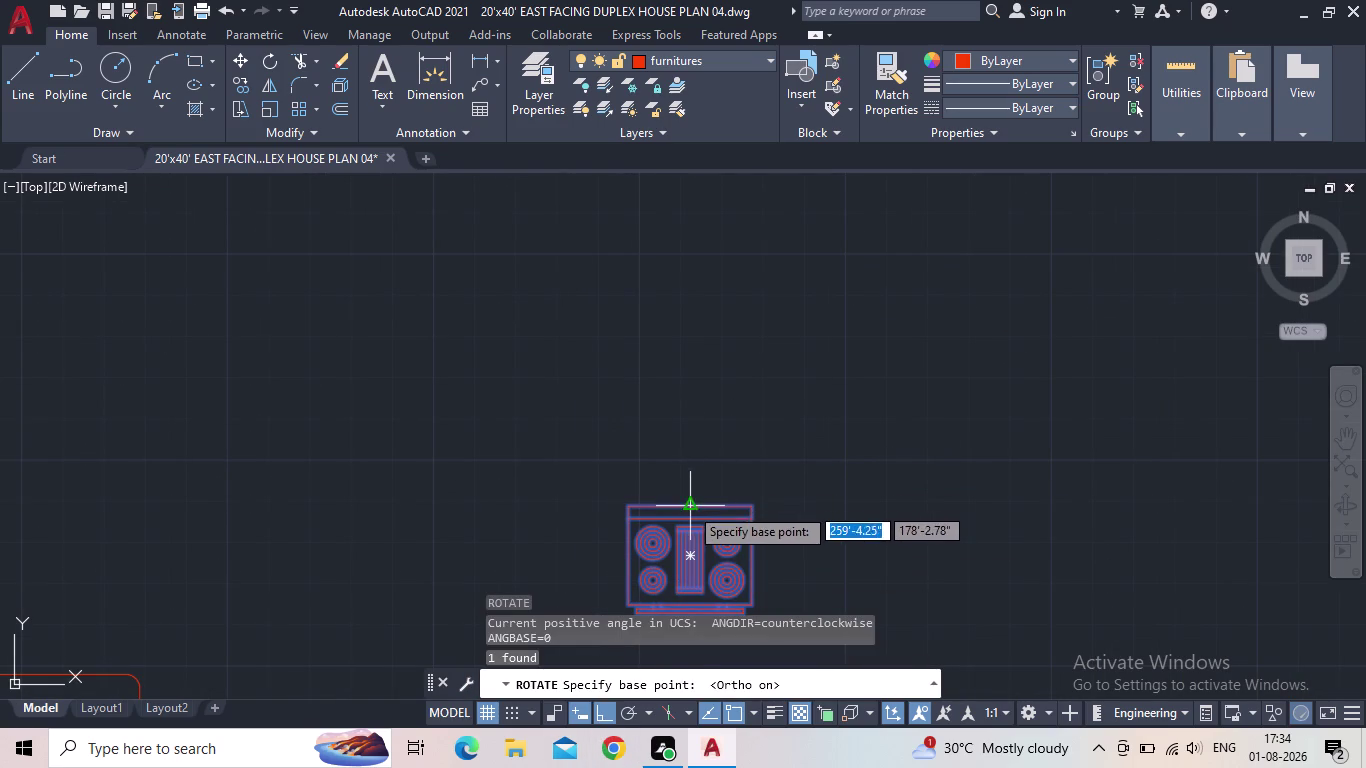
click(689, 506)
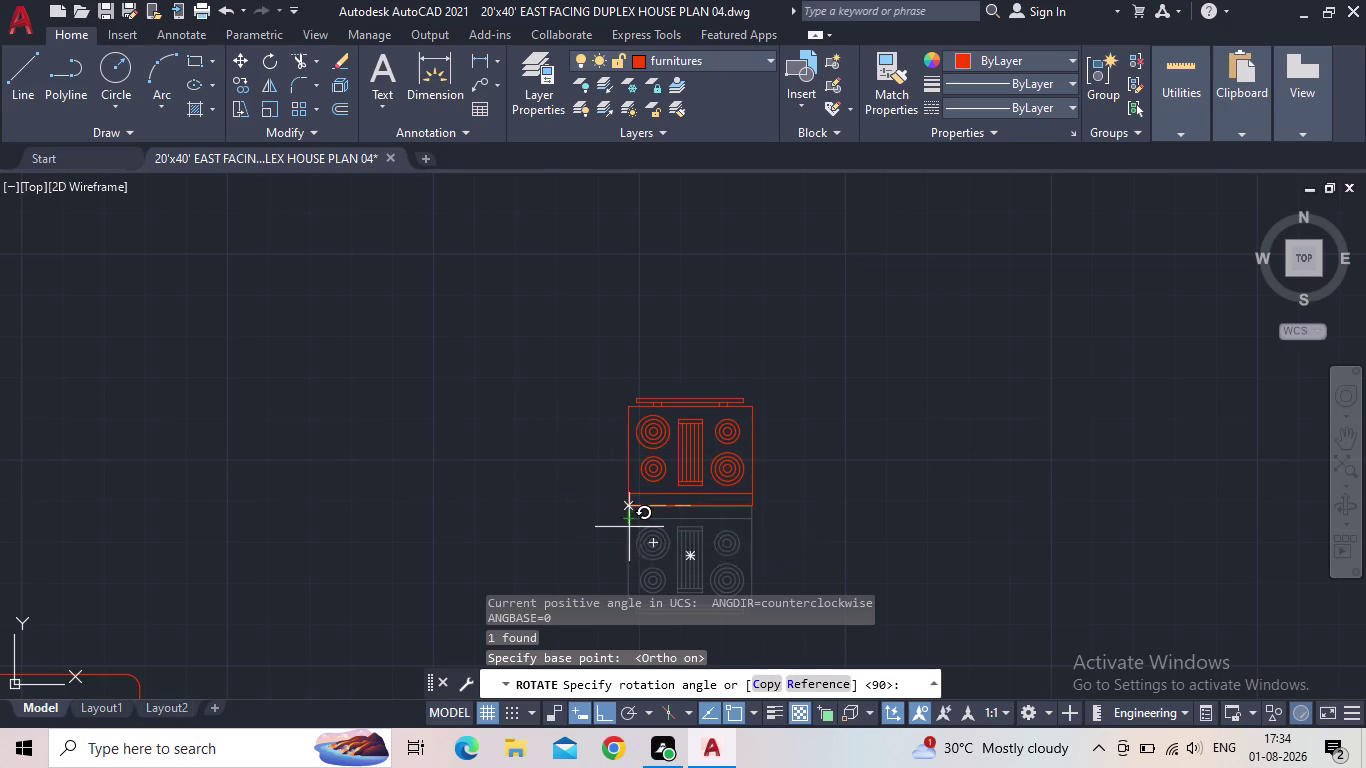
click(487, 530)
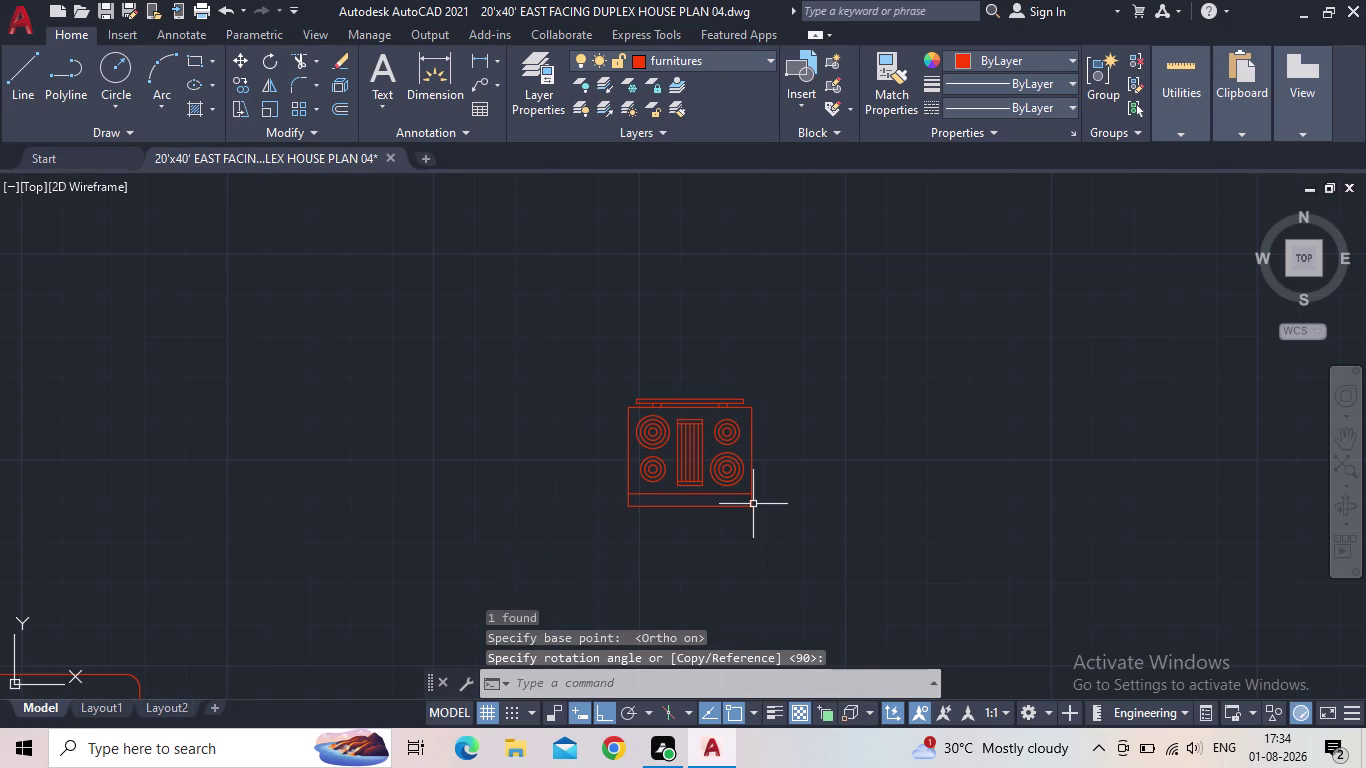
Place the stove on the counter edge in the lower-left kitchen.
click(771, 520)
click(688, 485)
click(751, 508)
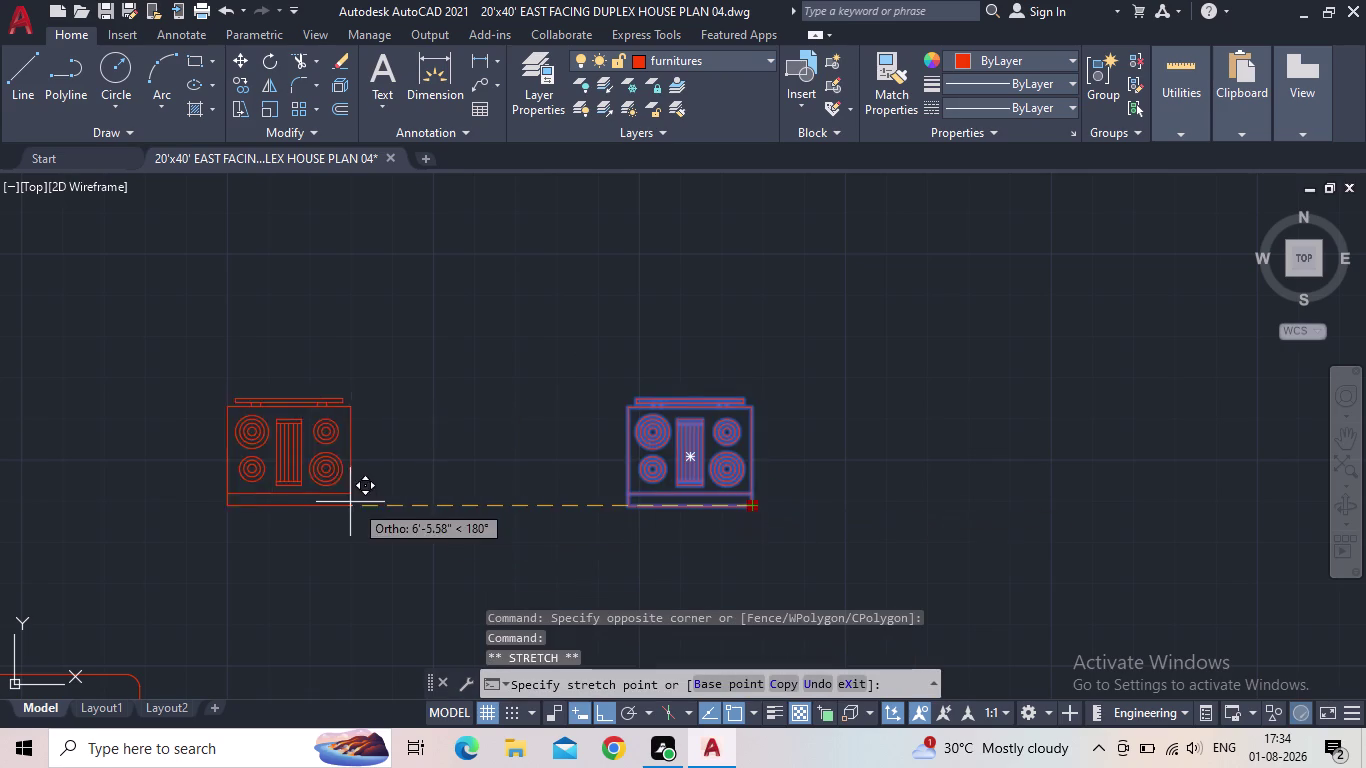
middle_drag(353, 495, 878, 503)
scroll(down, 3)
click(602, 707)
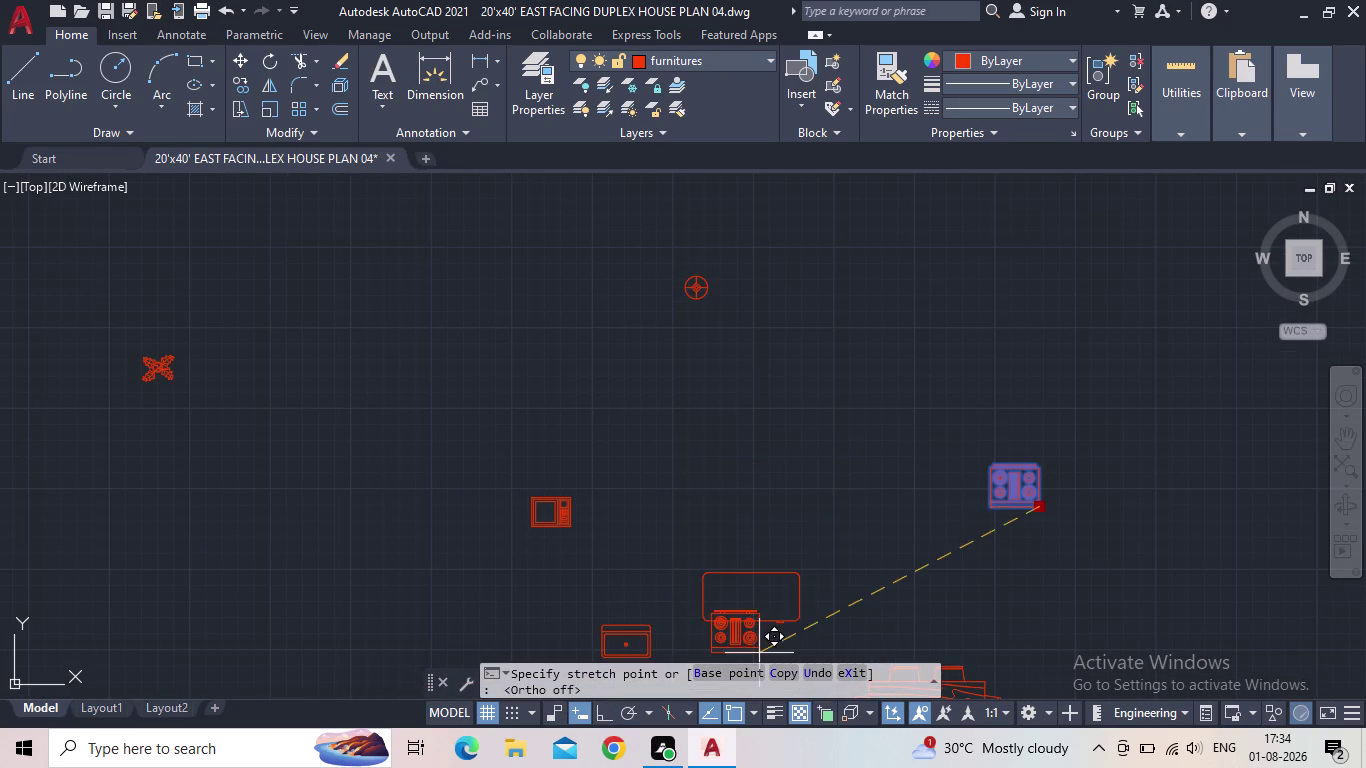
middle_drag(424, 460, 826, 419)
scroll(down, 3)
scroll(up, 3)
scroll(up, 3)
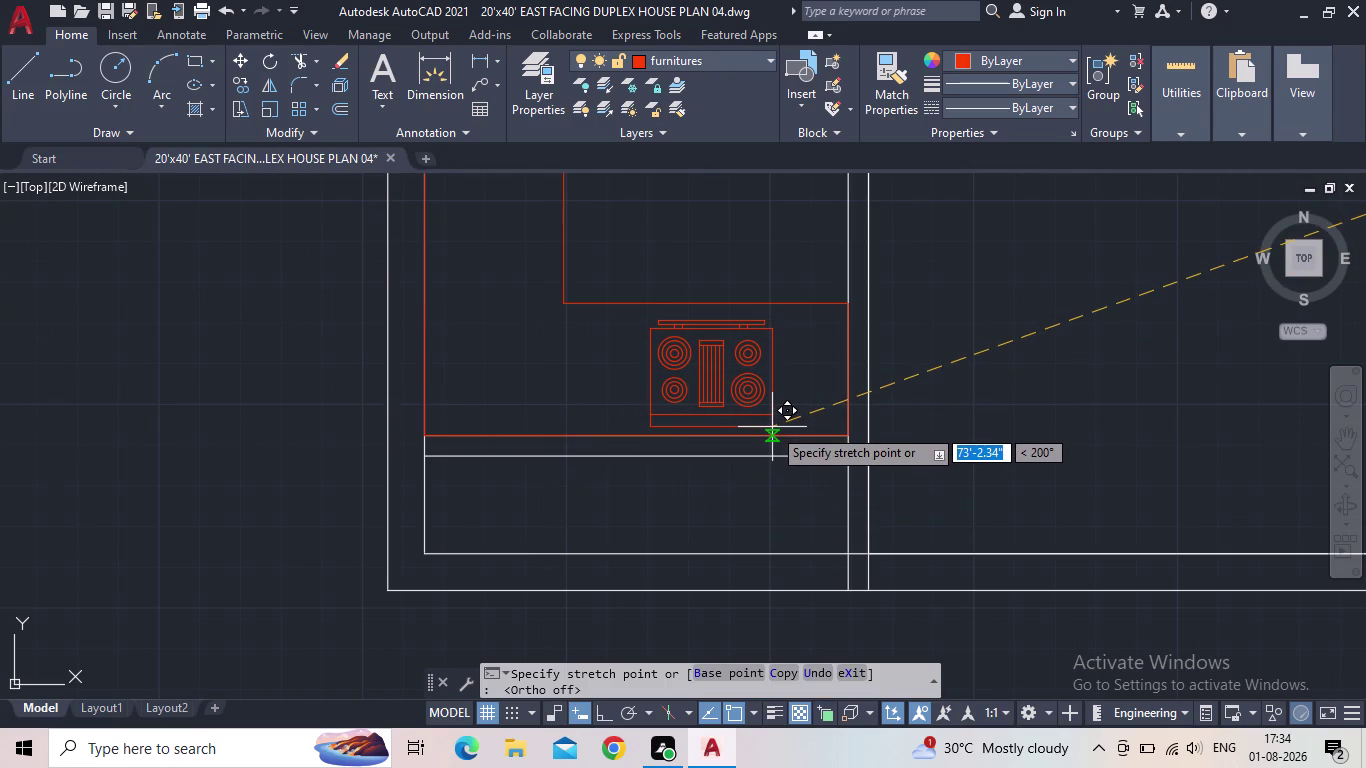
click(771, 425)
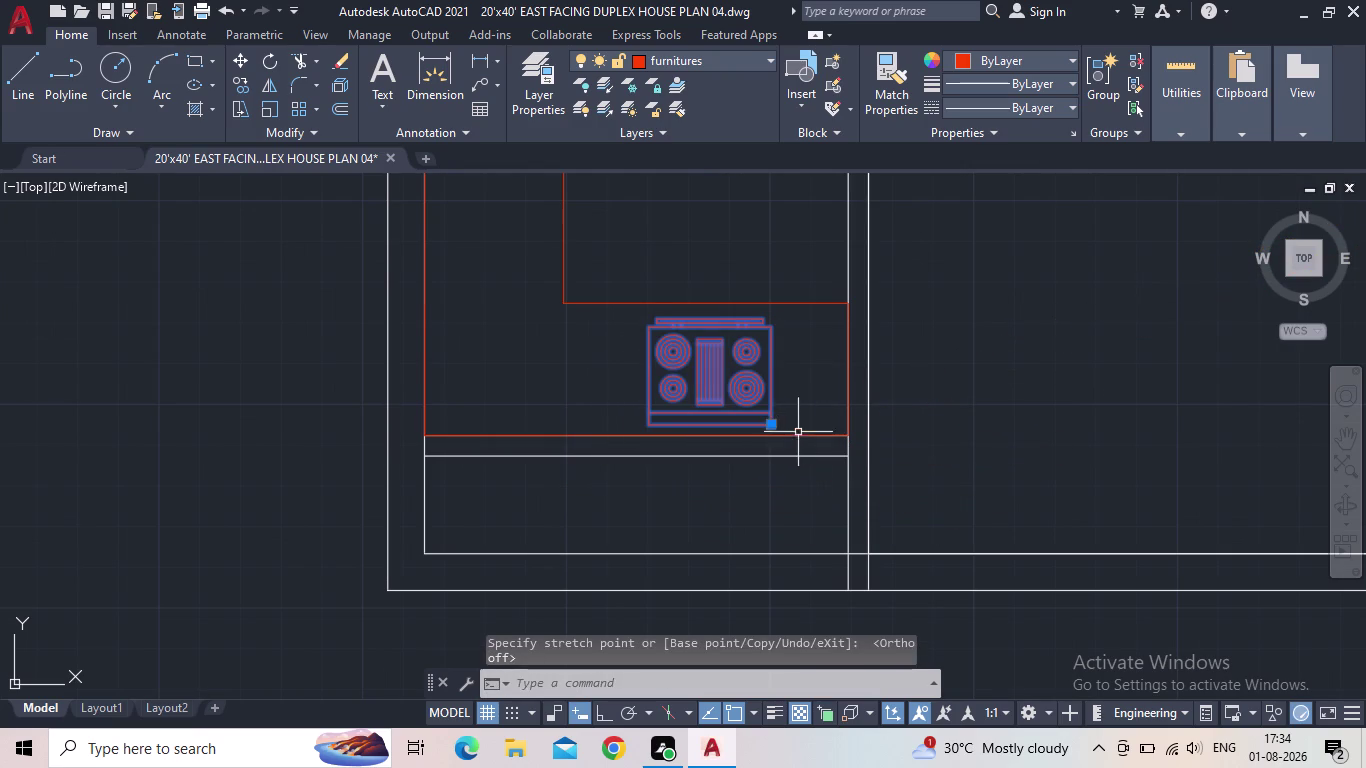
key(Escape)
middle_drag(794, 440, 257, 529)
scroll(down, 3)
scroll(down, 3)
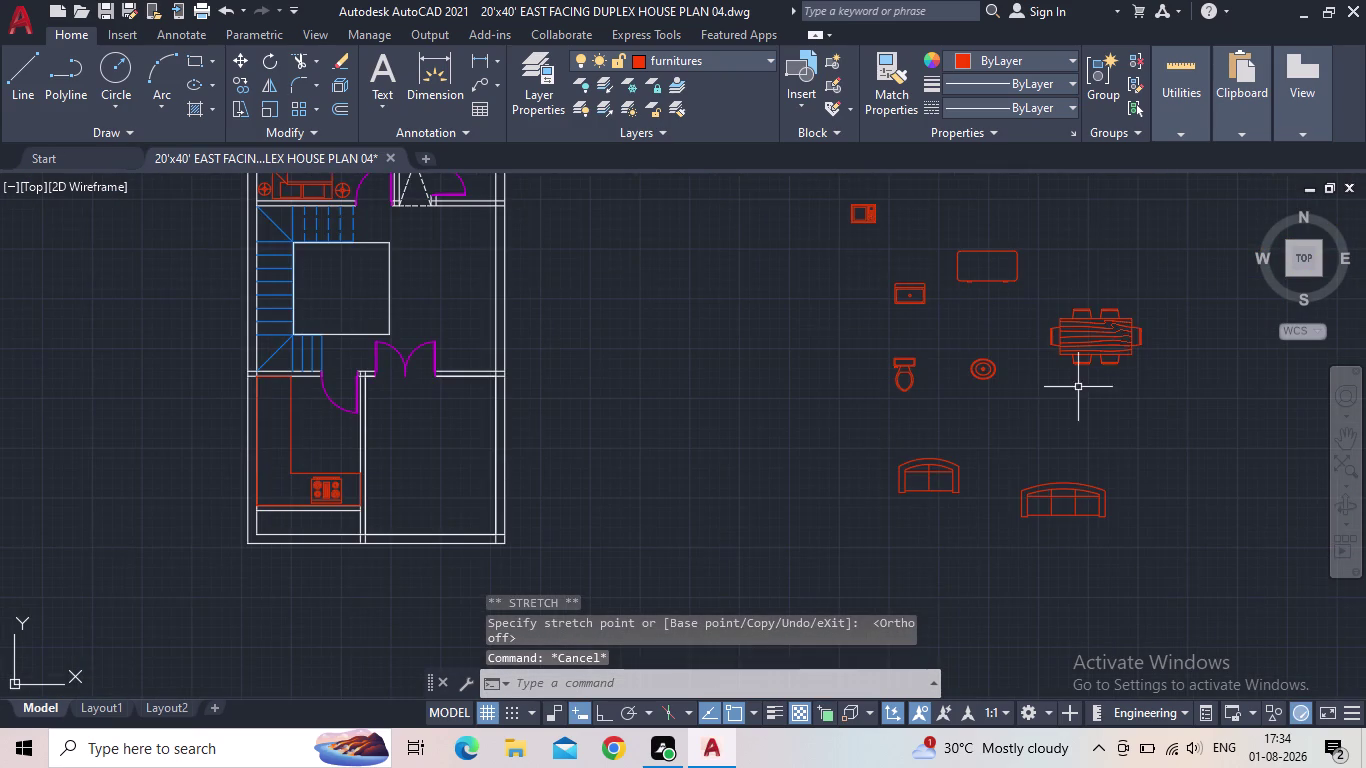
scroll(up, 3)
middle_drag(887, 267, 867, 363)
scroll(up, 3)
Window-select the microwave and rotate it upright with Ortho on.
scroll(up, 3)
middle_drag(849, 304, 852, 417)
drag(875, 424, 832, 389)
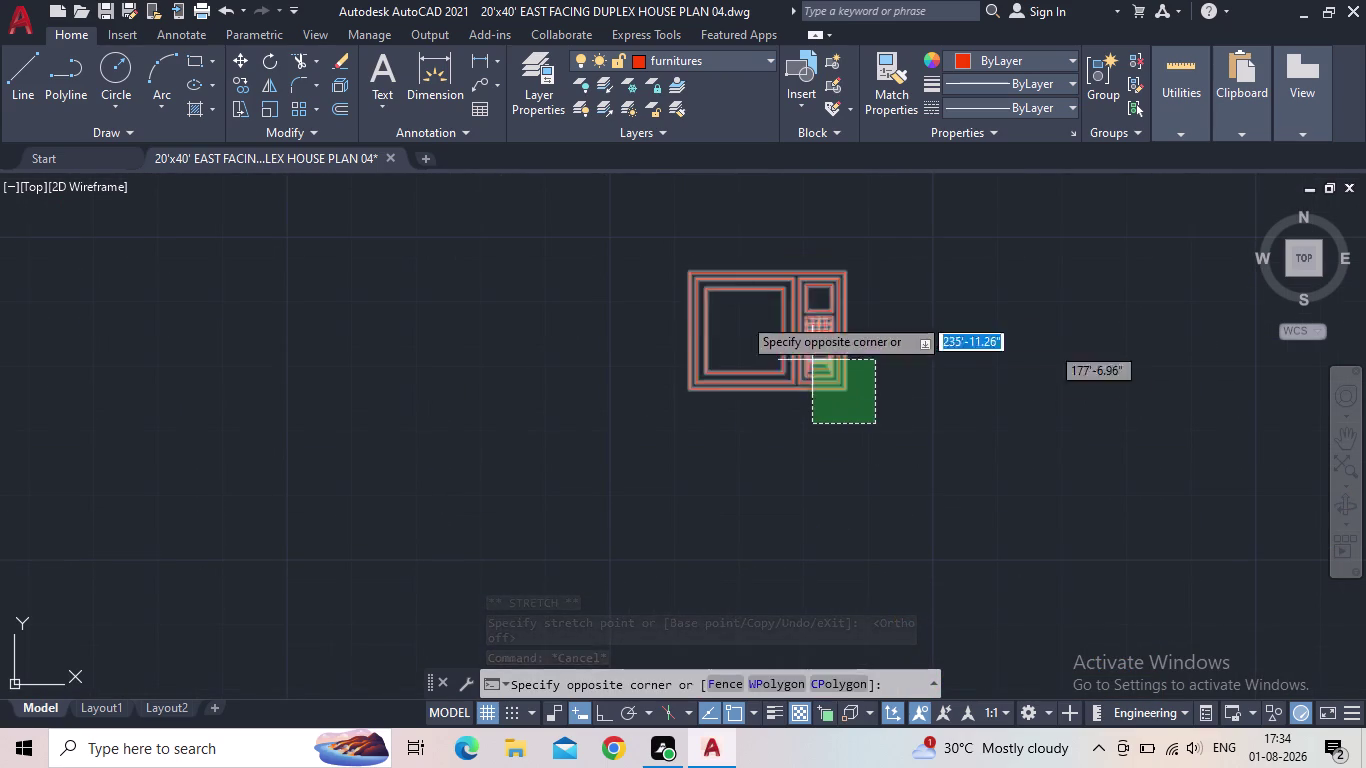
click(677, 296)
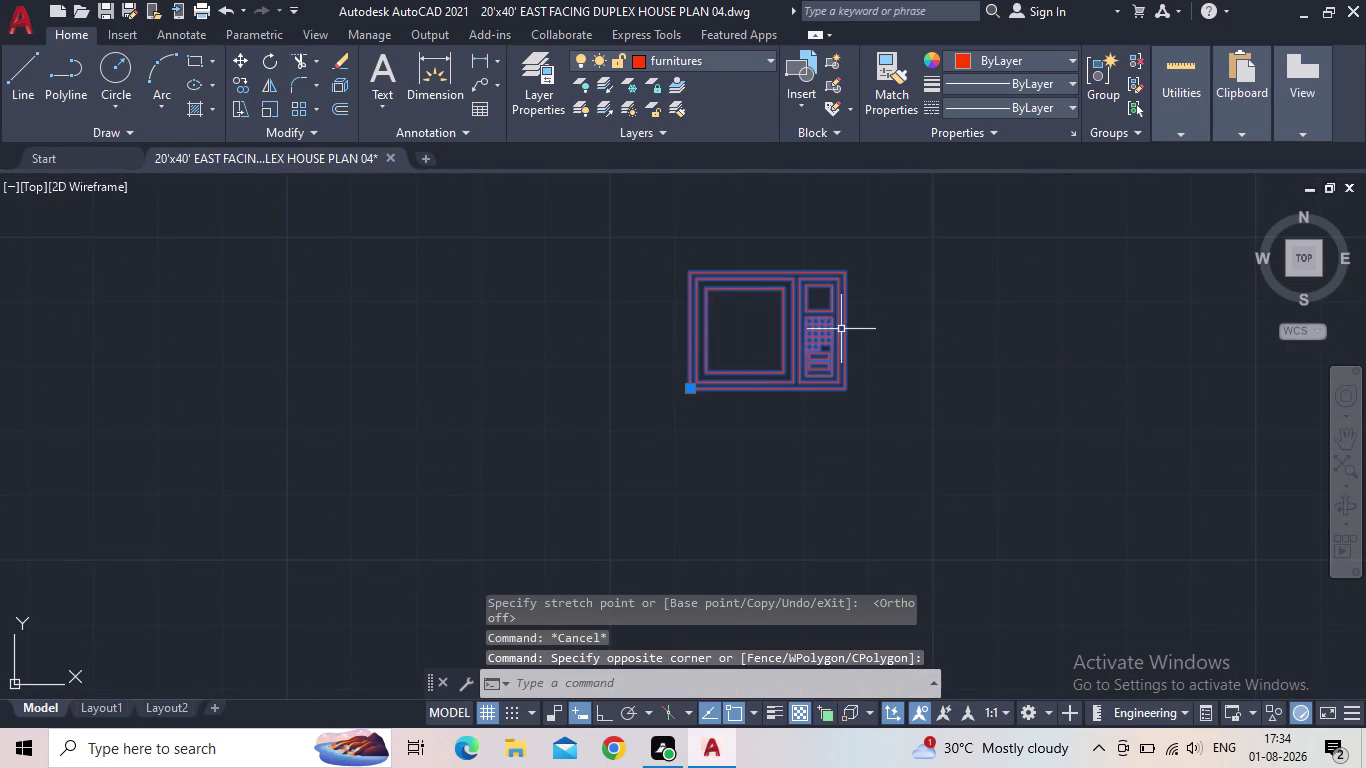
key(r)
key(o)
click(603, 707)
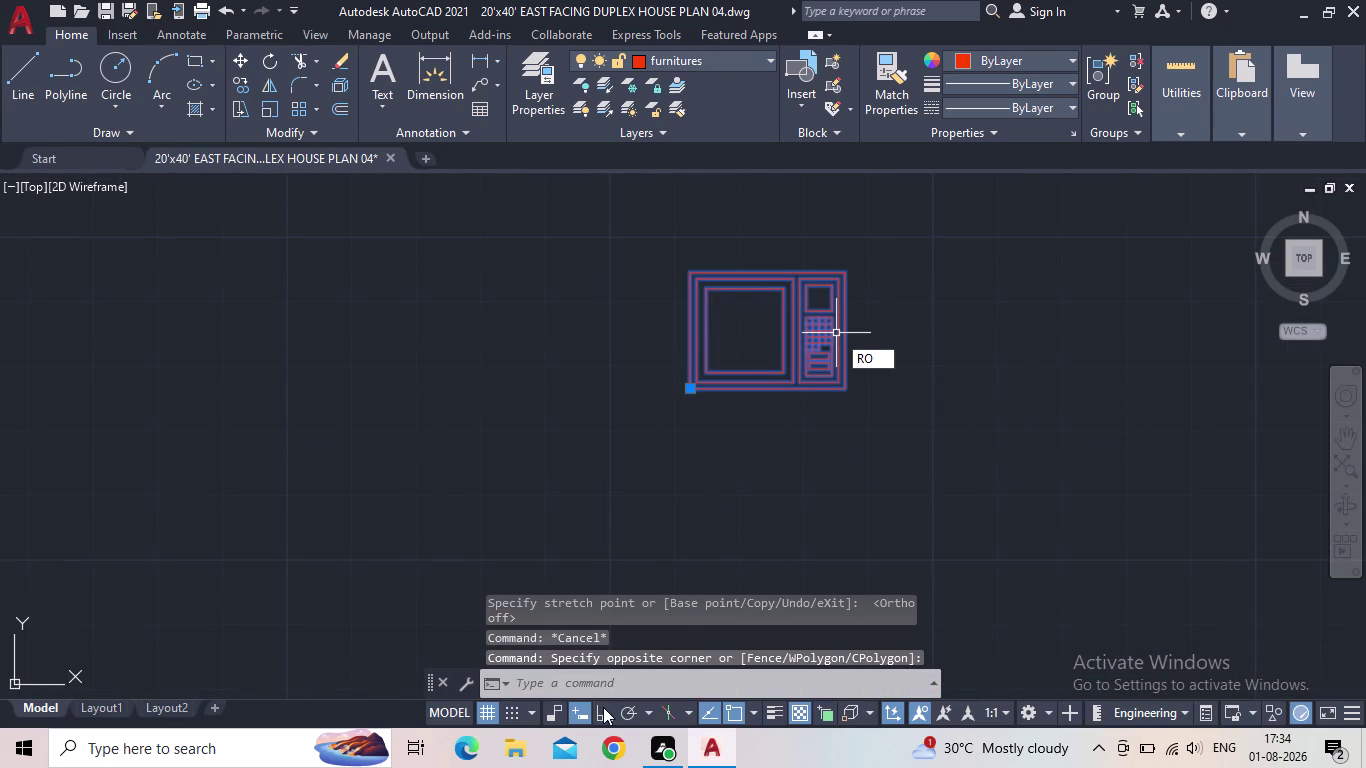
click(605, 715)
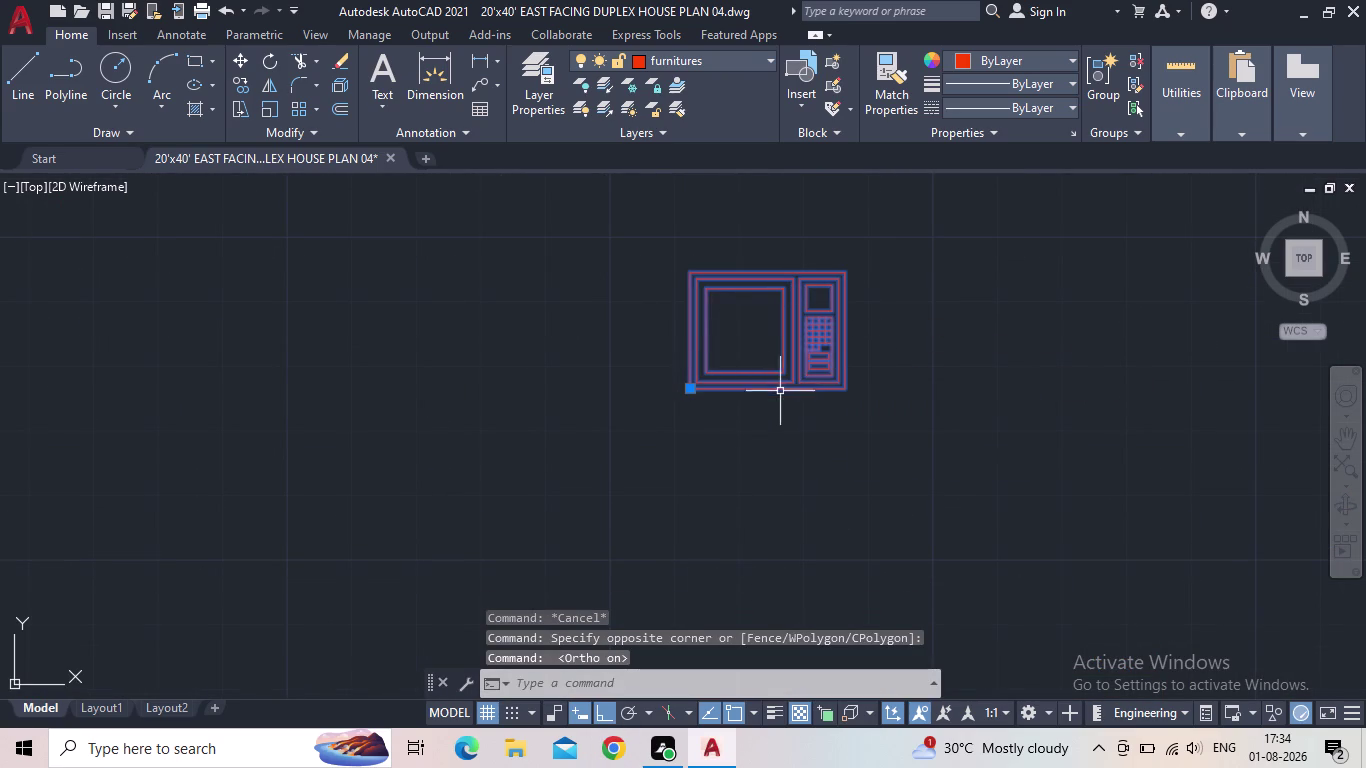
key(space)
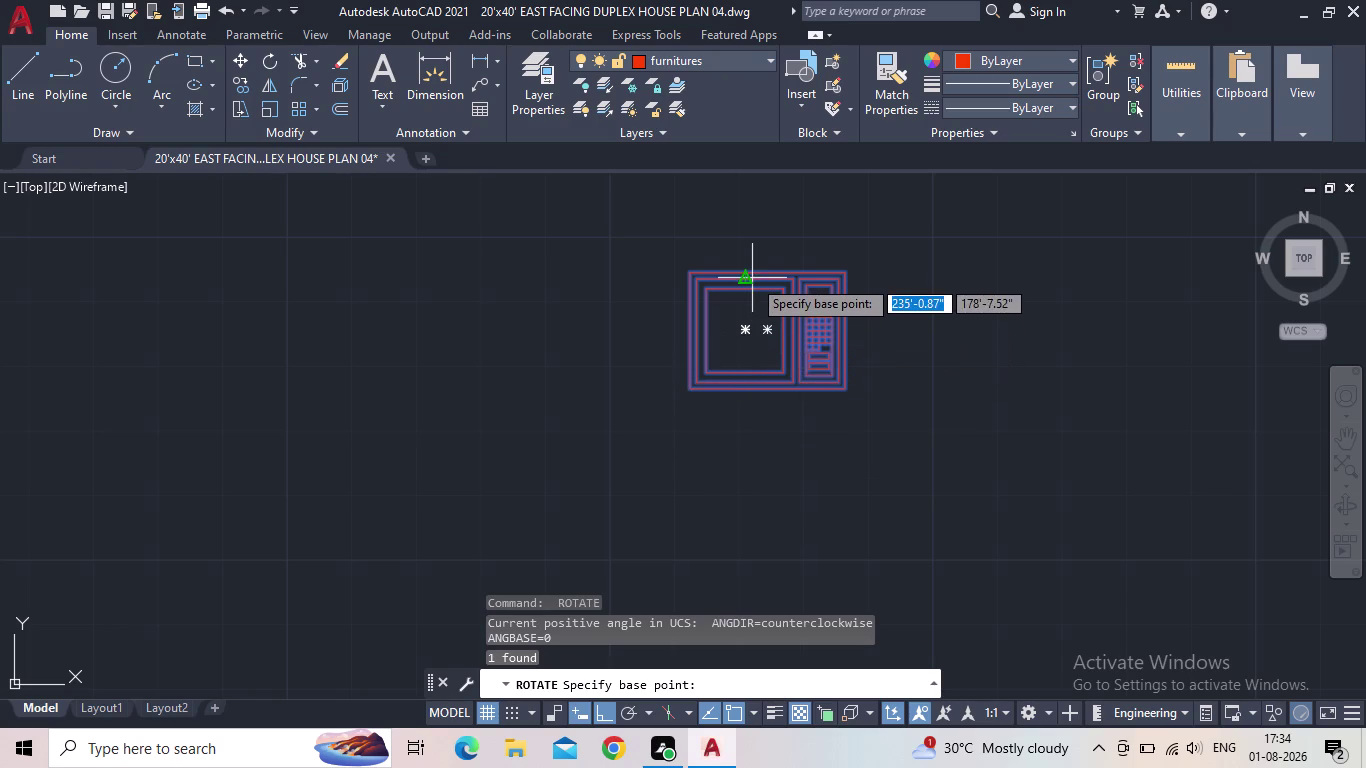
click(752, 277)
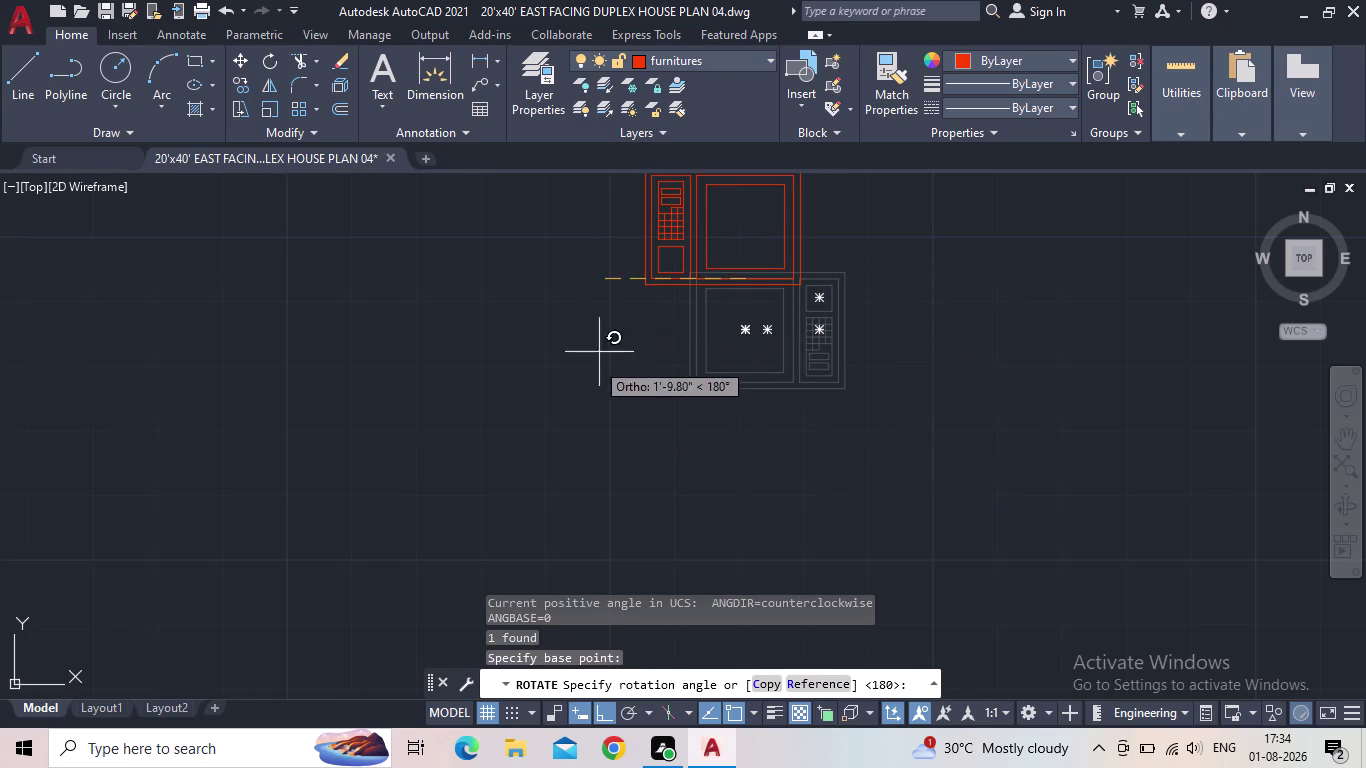
click(726, 495)
click(739, 353)
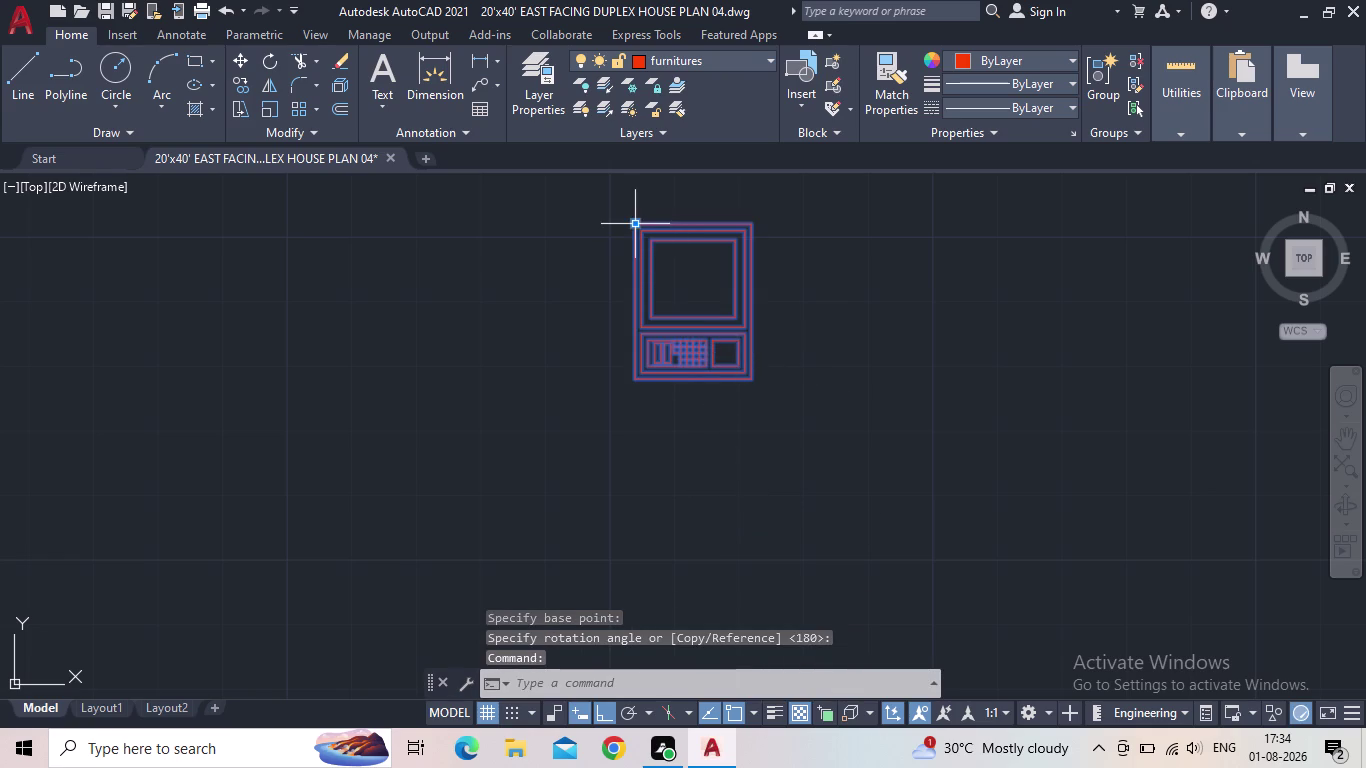
Grip-move the microwave onto the kitchen counter left of the stove, then deselect it.
drag(637, 225, 627, 225)
middle_drag(307, 442, 540, 442)
scroll(down, 3)
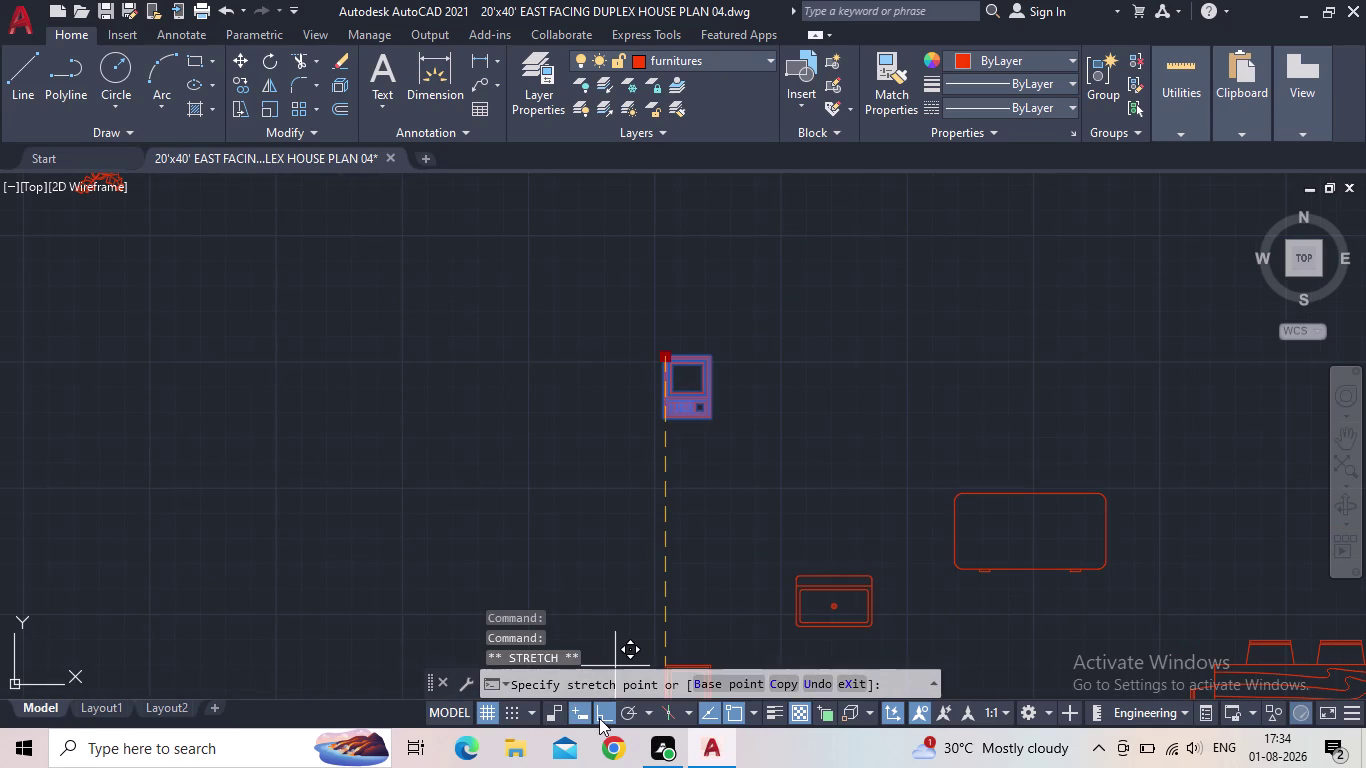
click(599, 718)
middle_drag(213, 488, 802, 480)
scroll(down, 3)
scroll(down, 3)
middle_drag(403, 585, 536, 400)
scroll(up, 3)
scroll(up, 3)
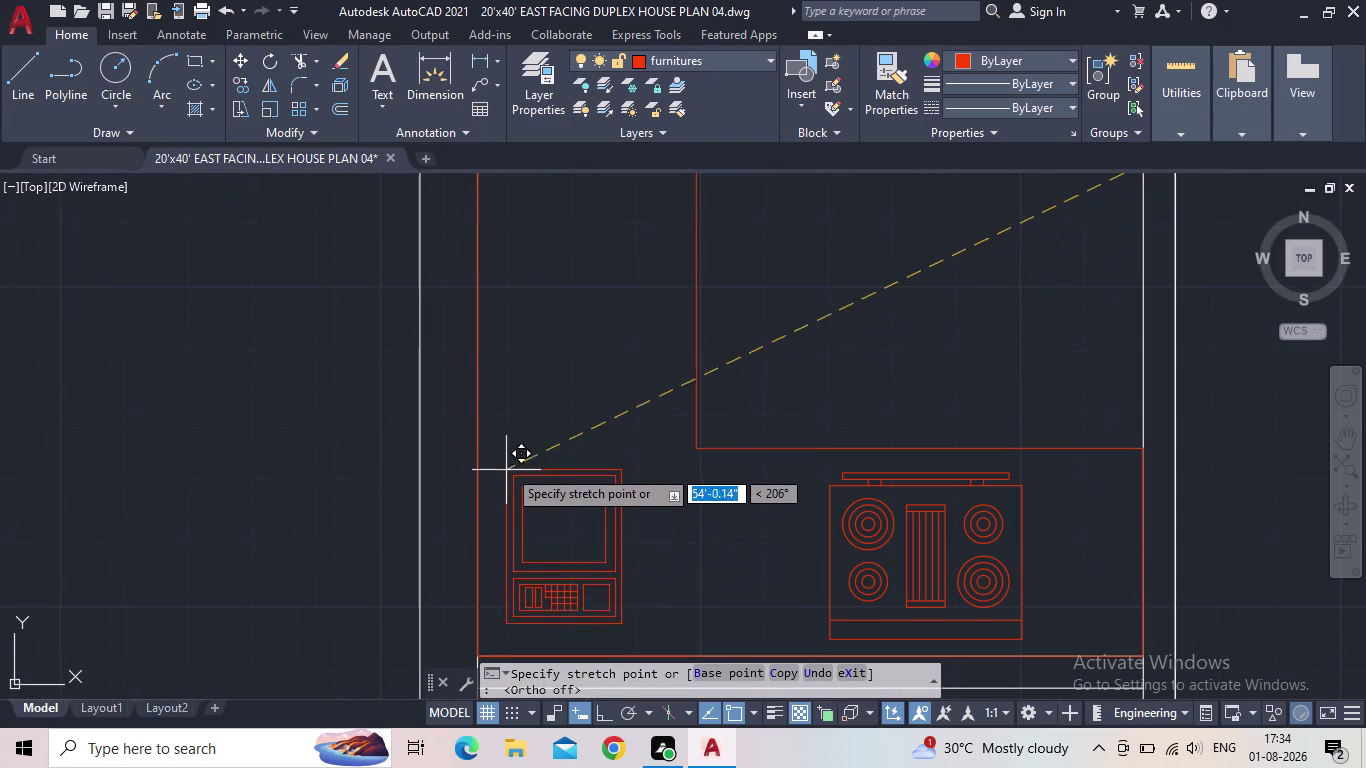
click(505, 451)
middle_drag(717, 406, 715, 407)
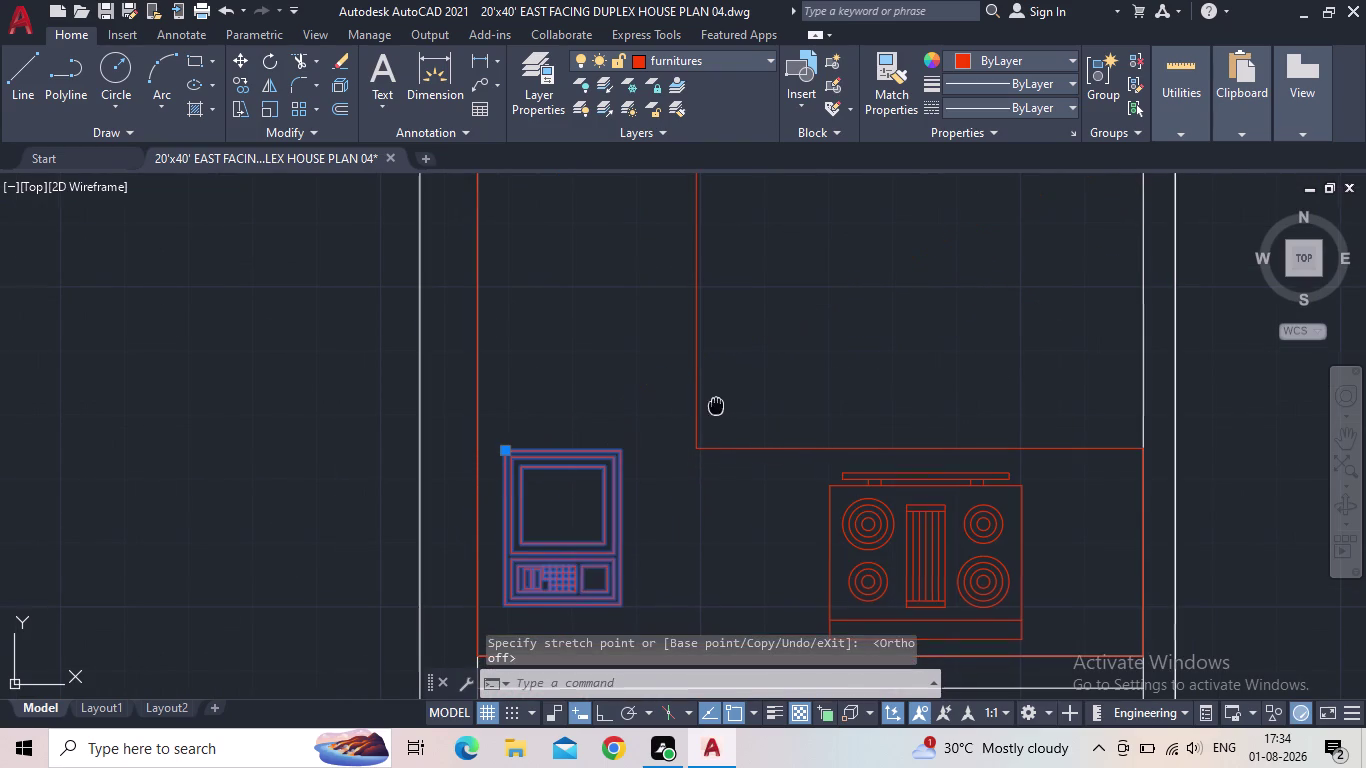
middle_drag(715, 407, 536, 459)
scroll(down, 3)
scroll(down, 3)
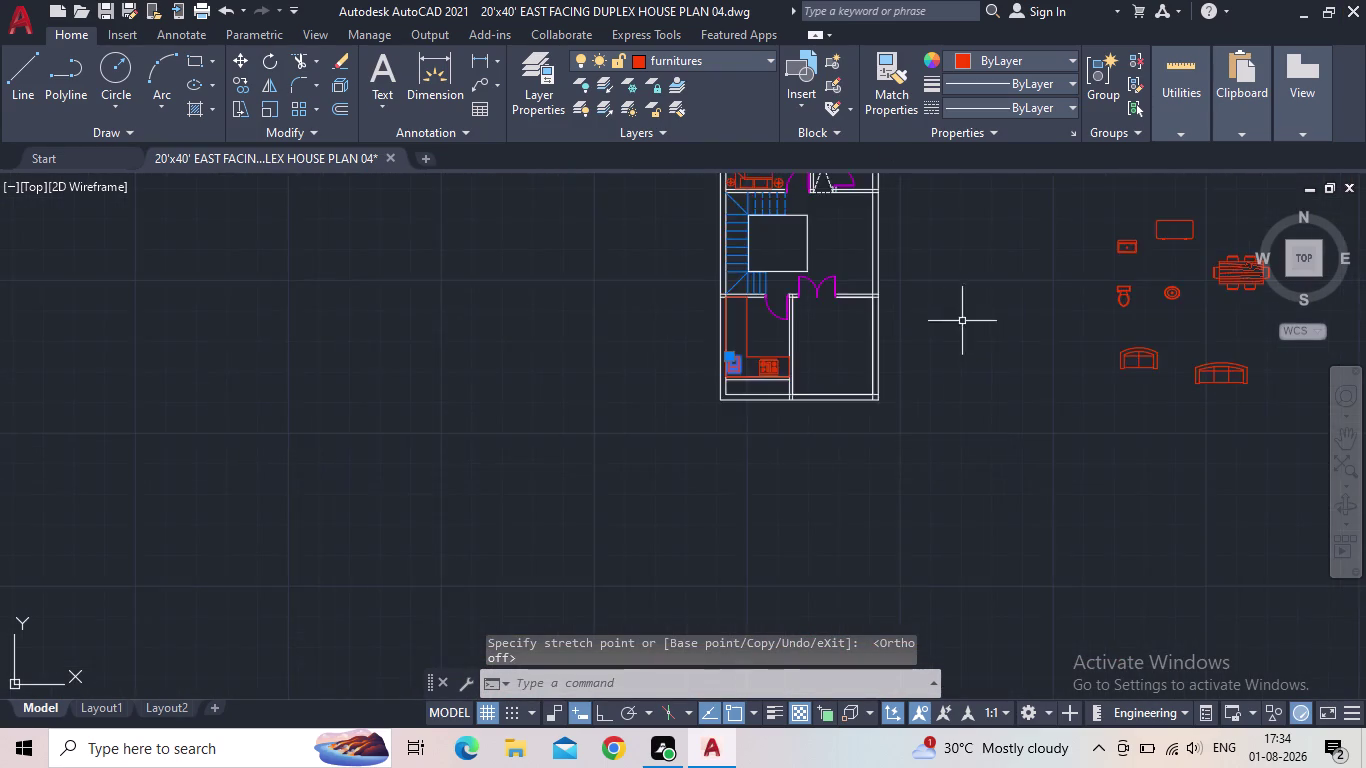
middle_drag(964, 318, 527, 453)
scroll(up, 3)
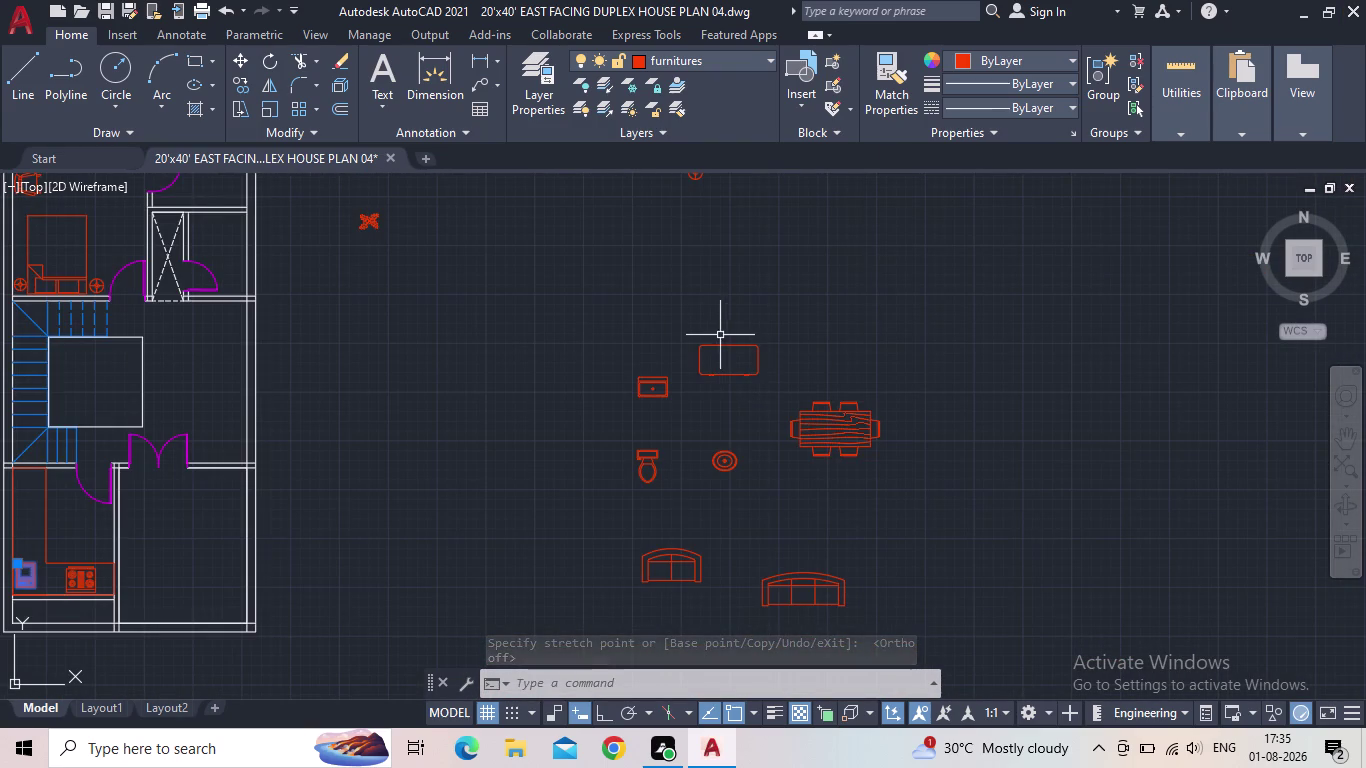
scroll(down, 3)
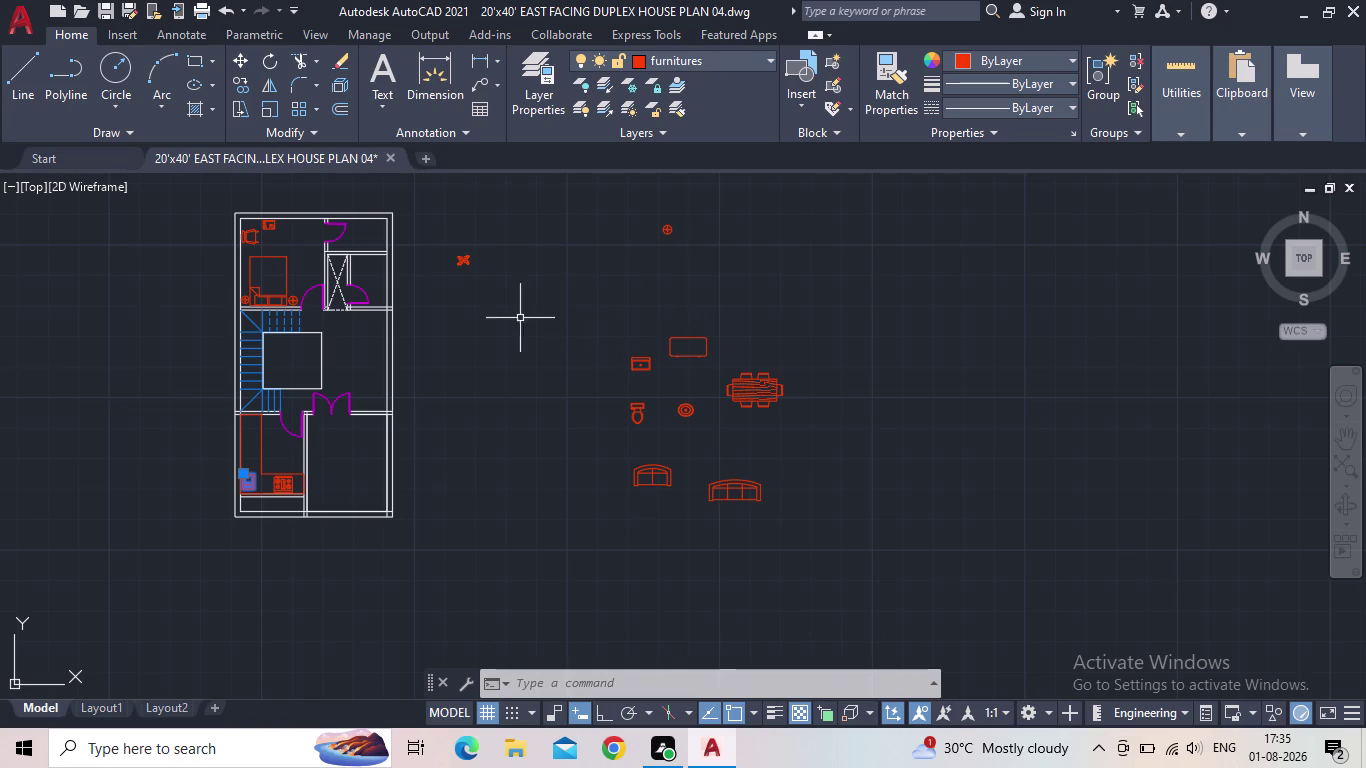
scroll(up, 3)
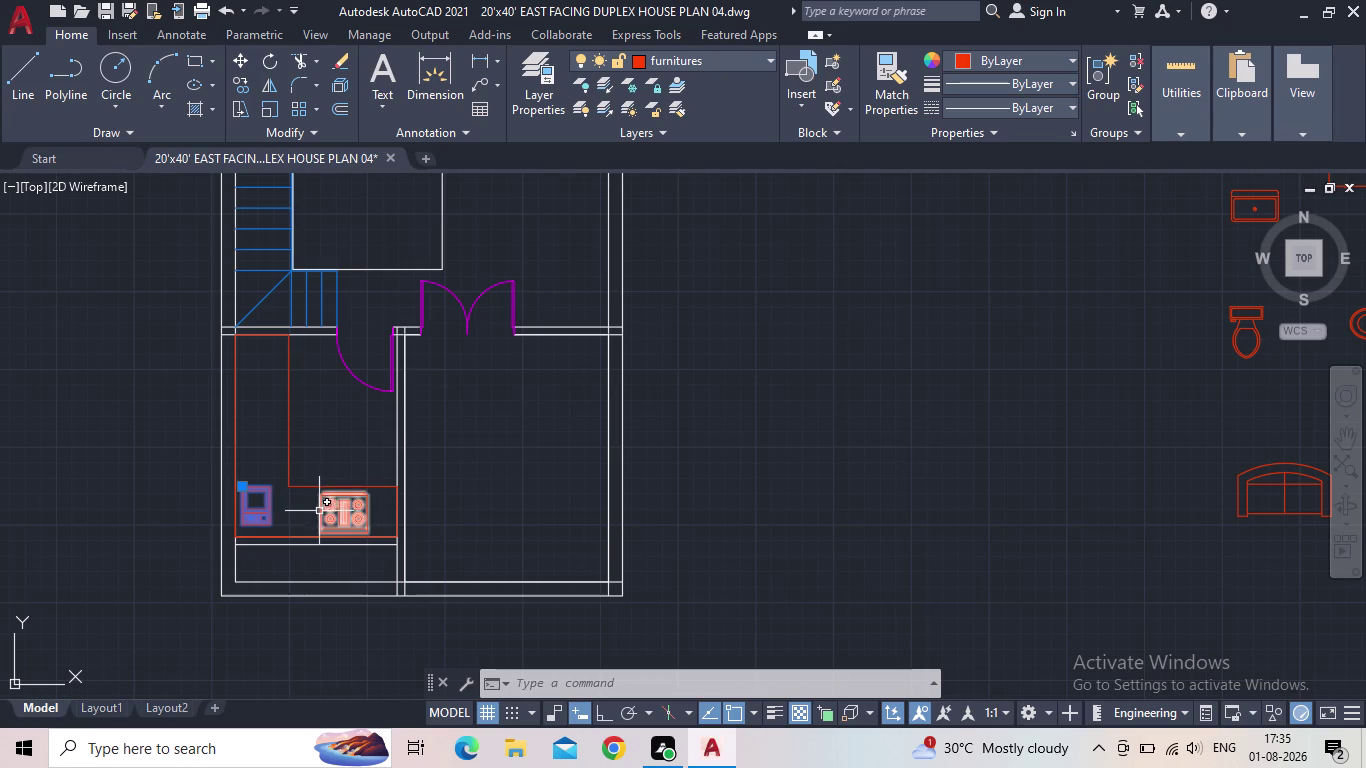
key(Escape)
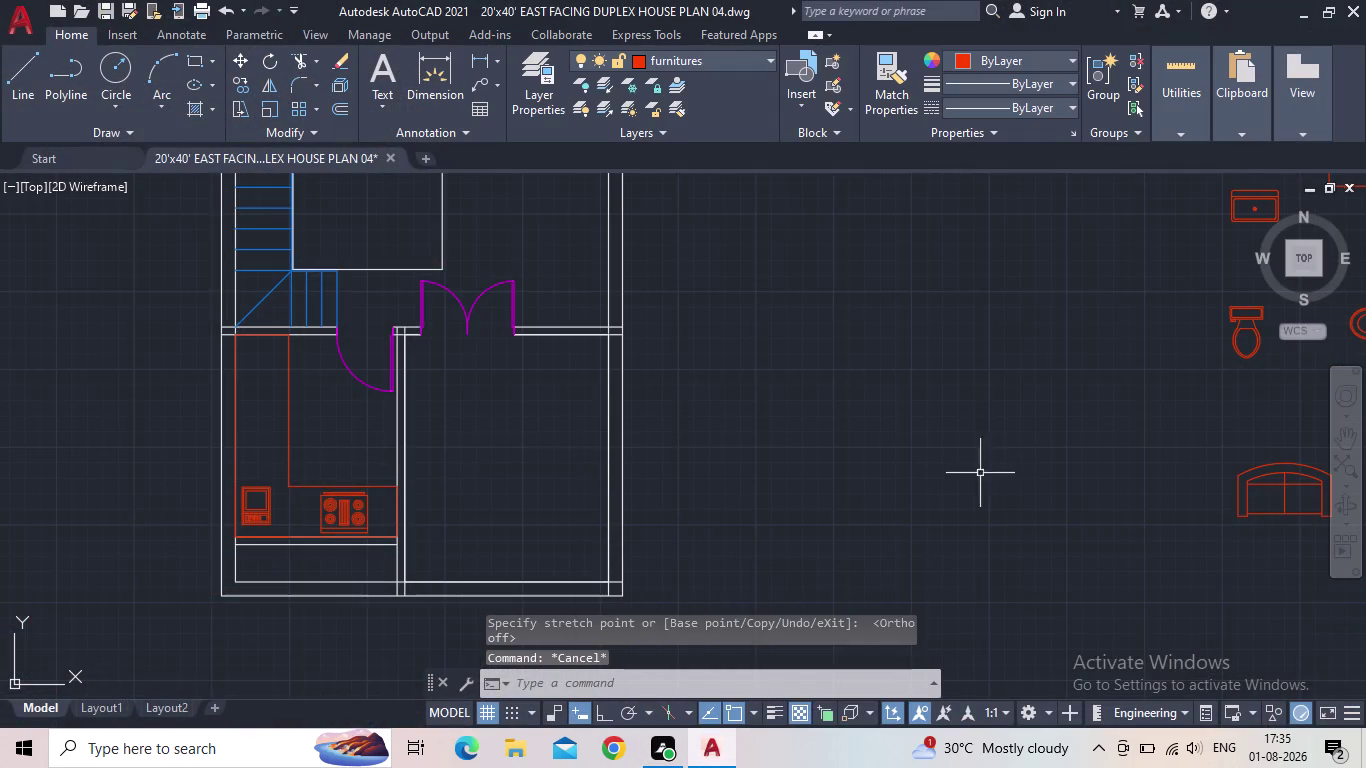
middle_drag(1012, 473, 488, 440)
scroll(down, 3)
Select the spare sink block and rotate it upright.
middle_drag(454, 430, 948, 586)
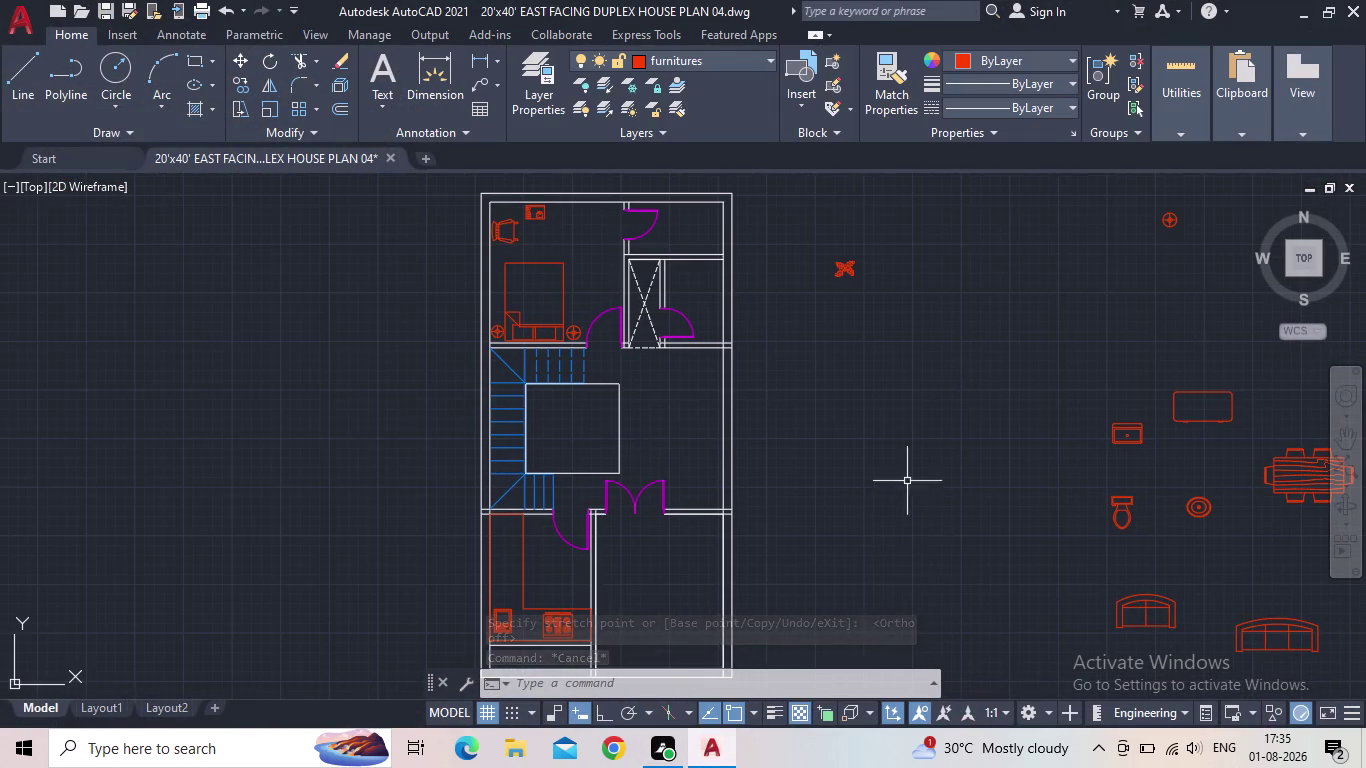
middle_drag(893, 494, 660, 444)
drag(950, 402, 938, 398)
click(842, 386)
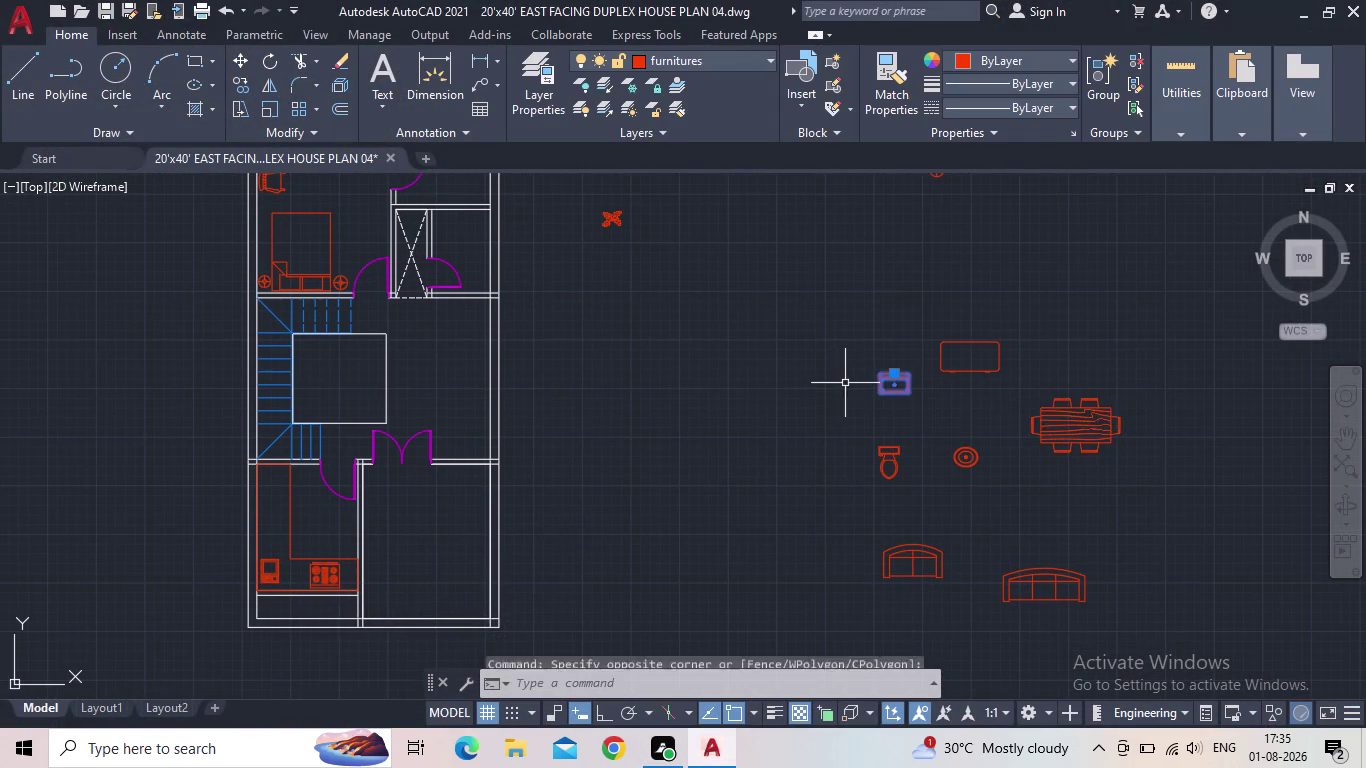
scroll(up, 3)
click(598, 710)
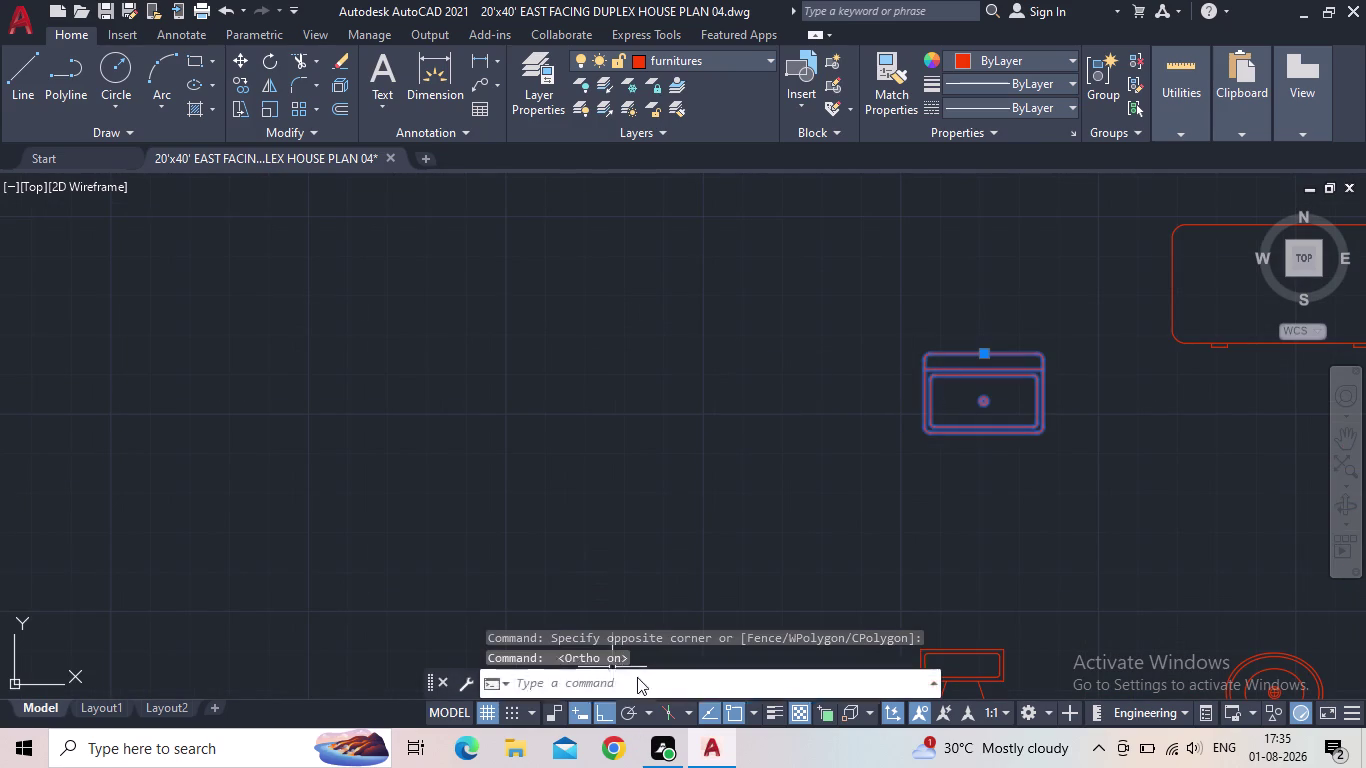
key(r)
key(o)
key(space)
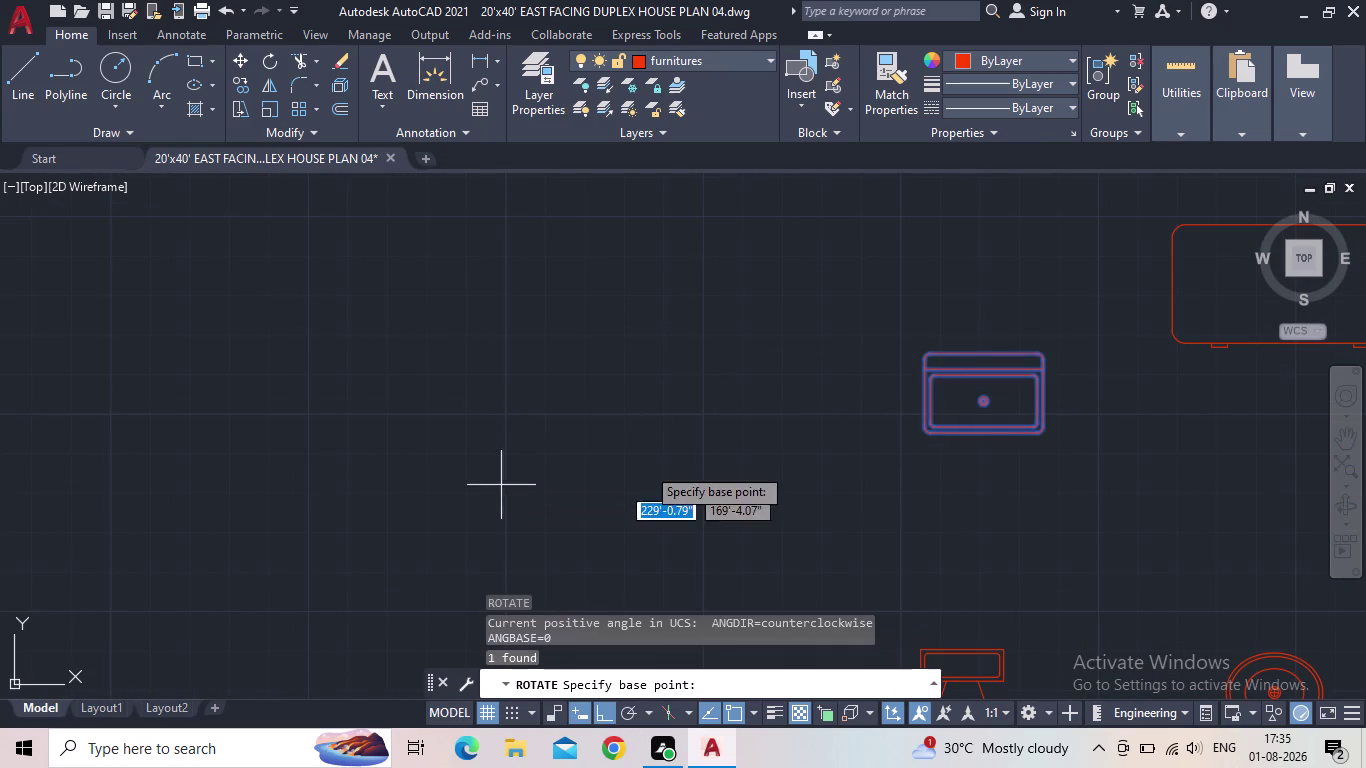
scroll(up, 3)
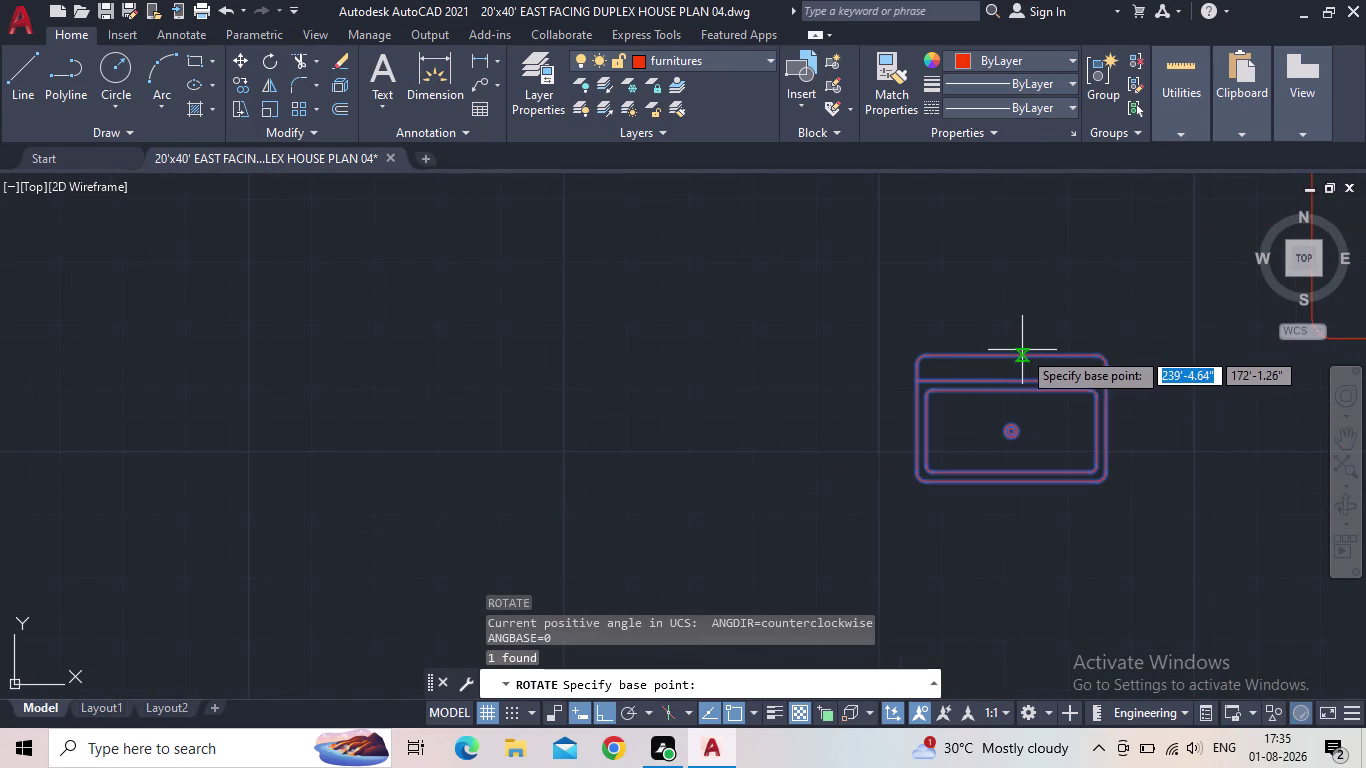
click(1005, 356)
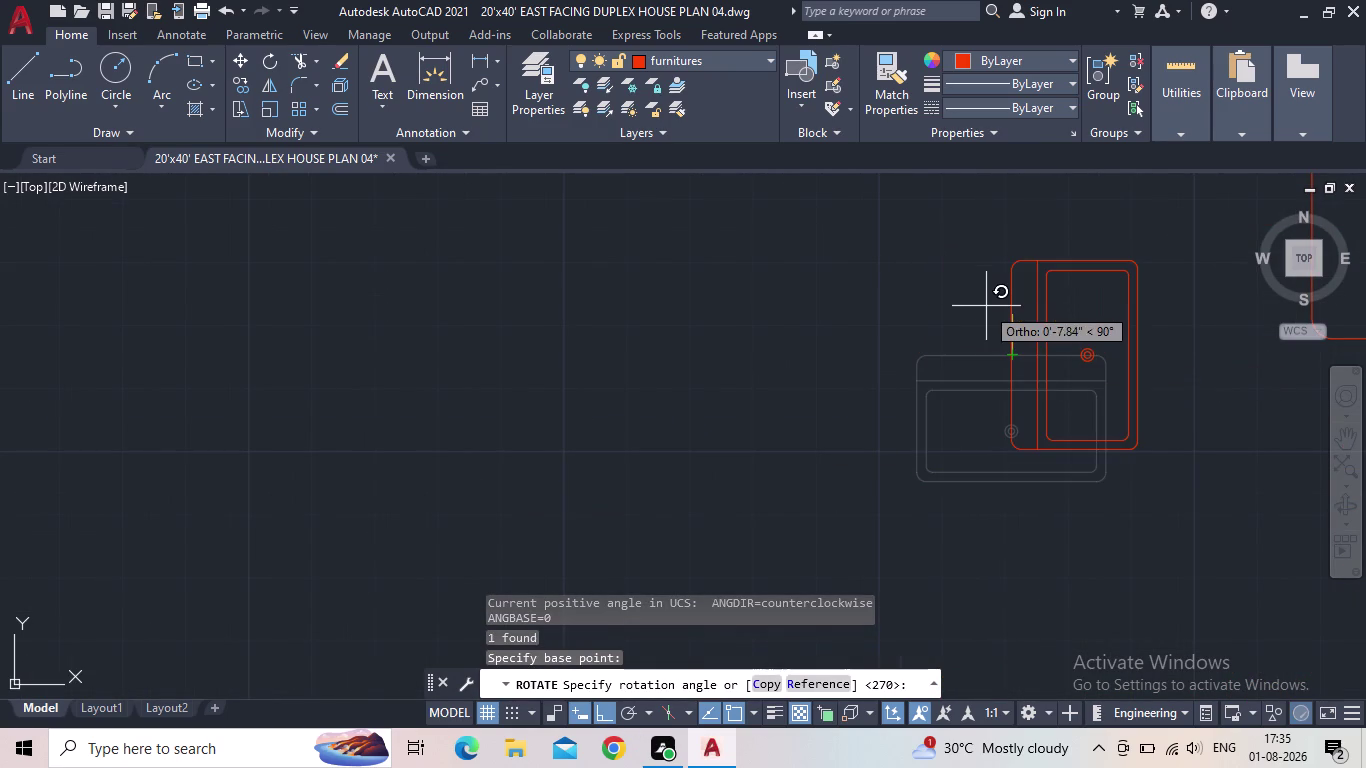
click(977, 287)
Grip-move the sink onto the kitchen's left wall counter above the microwave.
middle_drag(981, 327, 881, 349)
click(936, 372)
drag(914, 376, 902, 374)
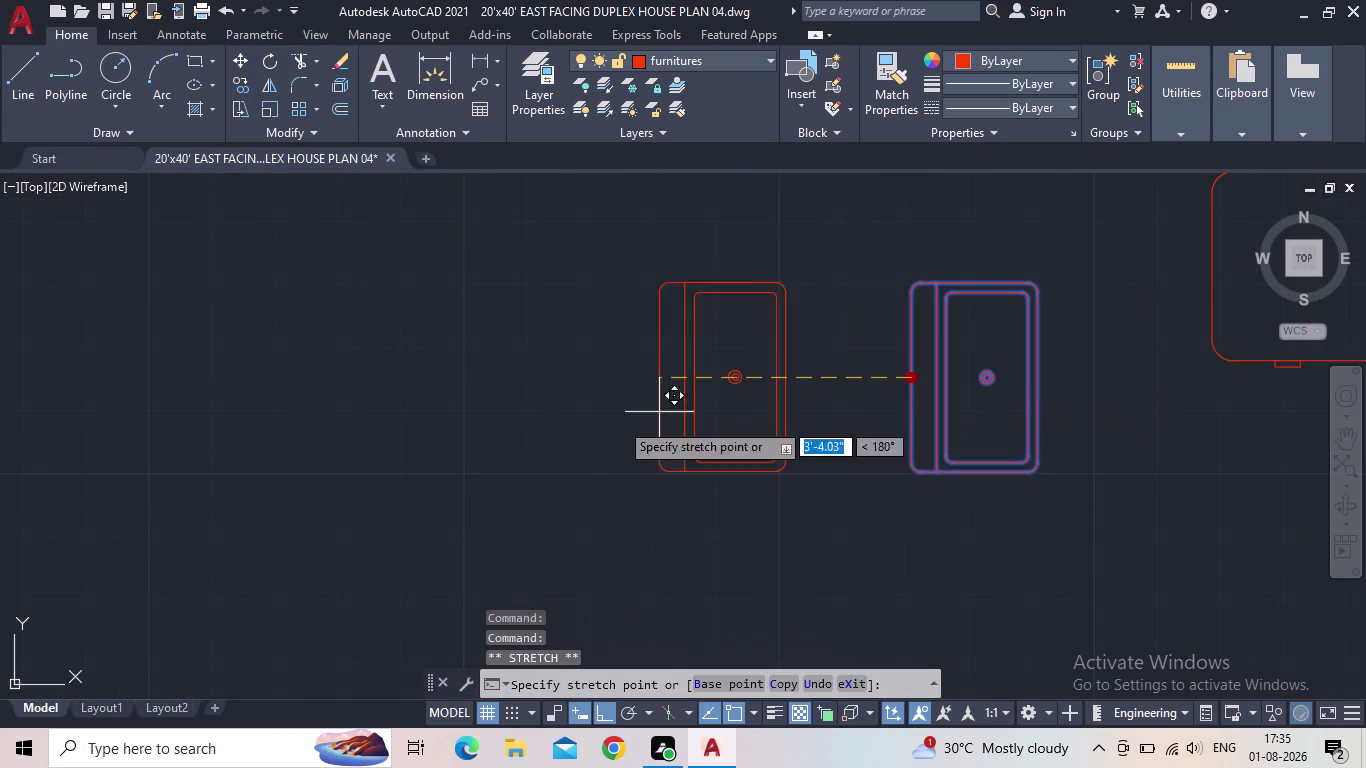
click(603, 722)
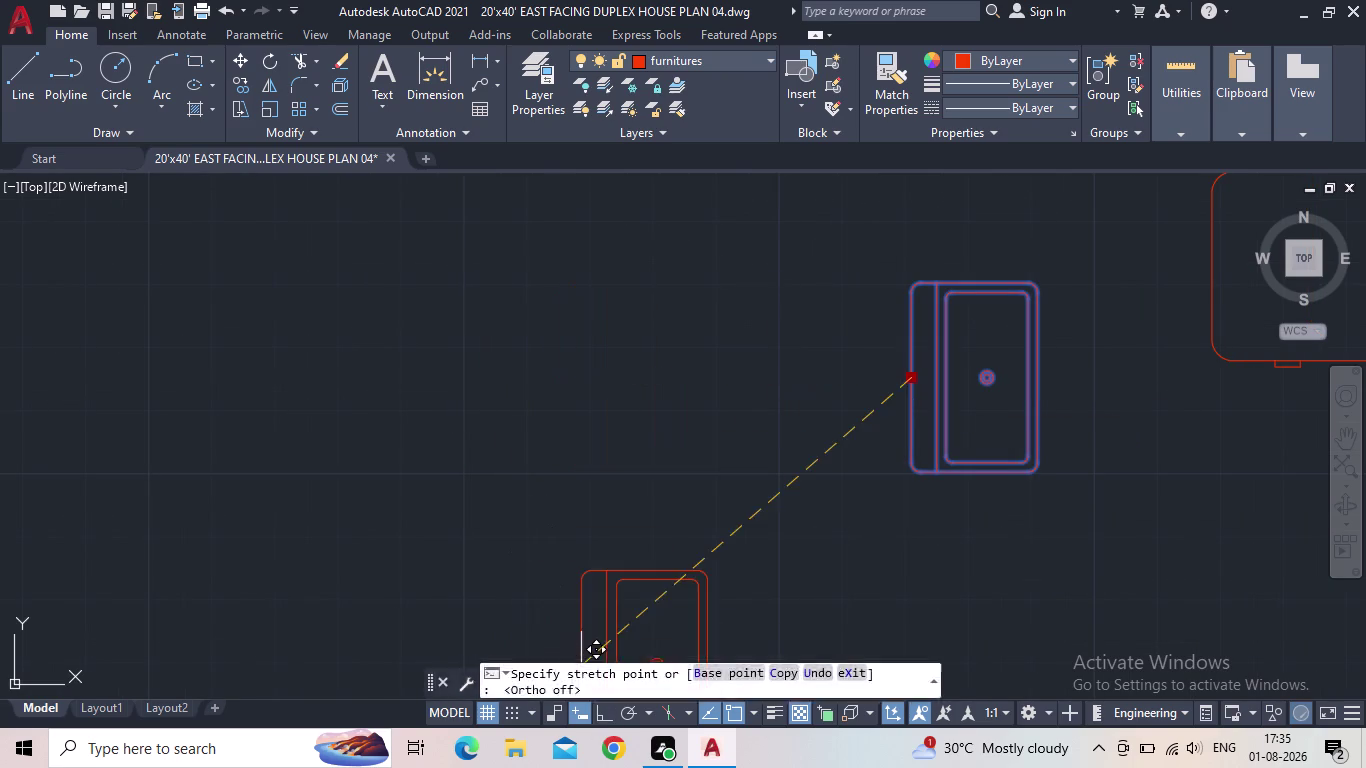
middle_drag(475, 507, 700, 451)
scroll(down, 3)
scroll(down, 3)
scroll(down, 3)
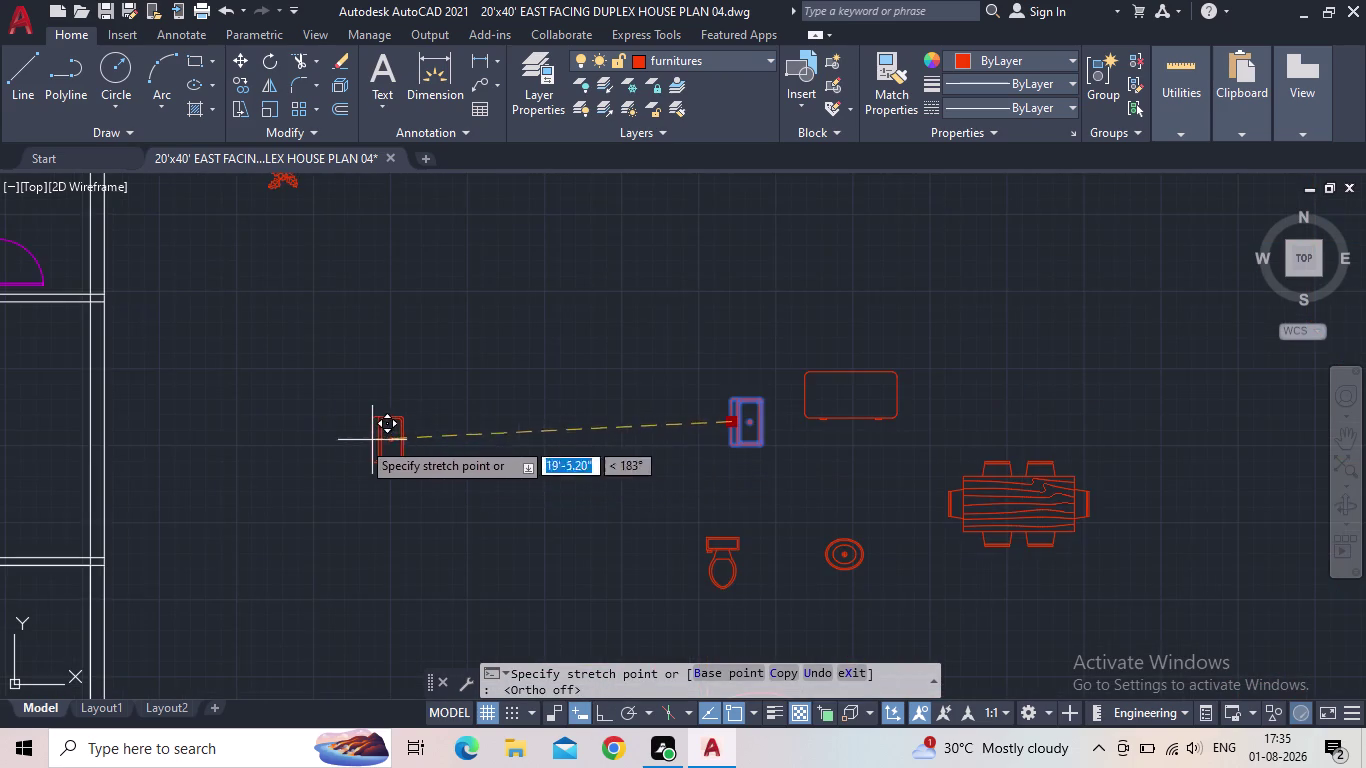
middle_drag(448, 436, 985, 357)
scroll(down, 3)
scroll(up, 3)
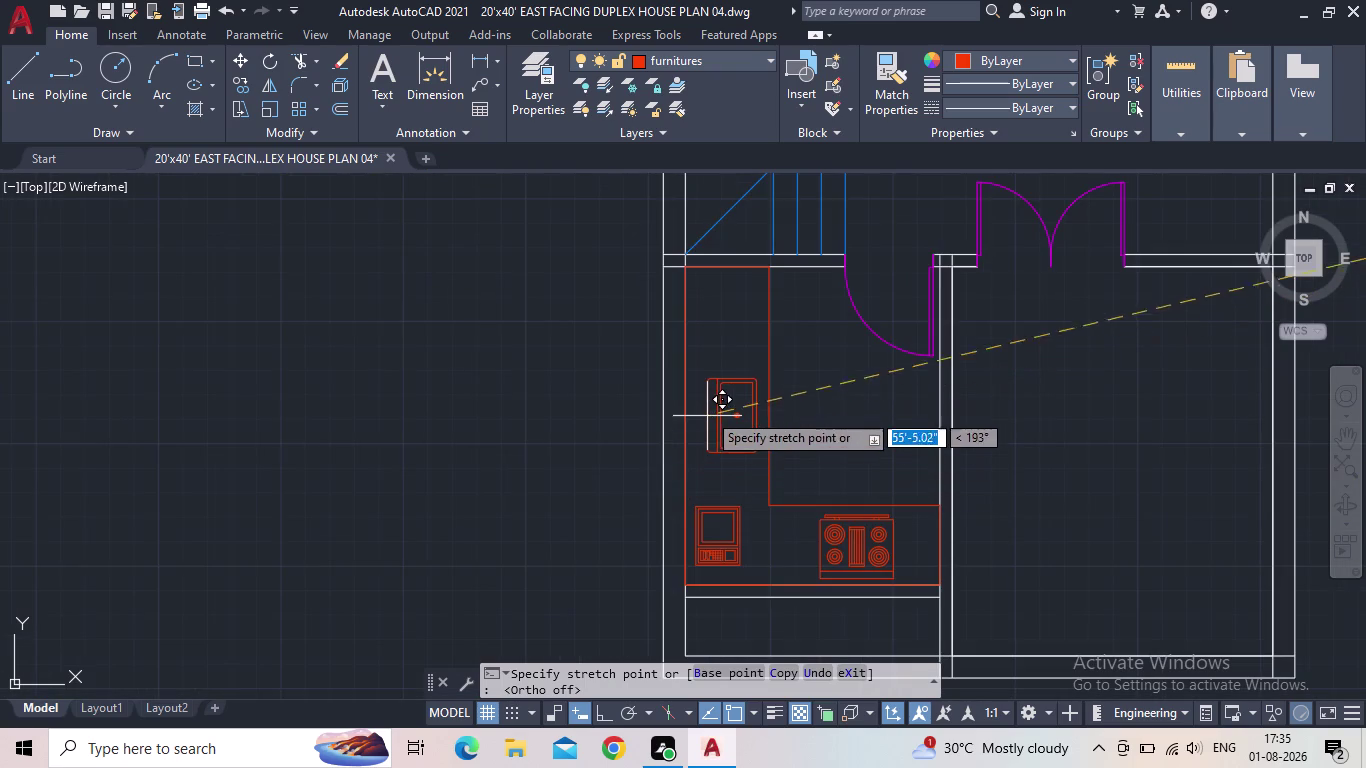
scroll(up, 3)
scroll(up, 3)
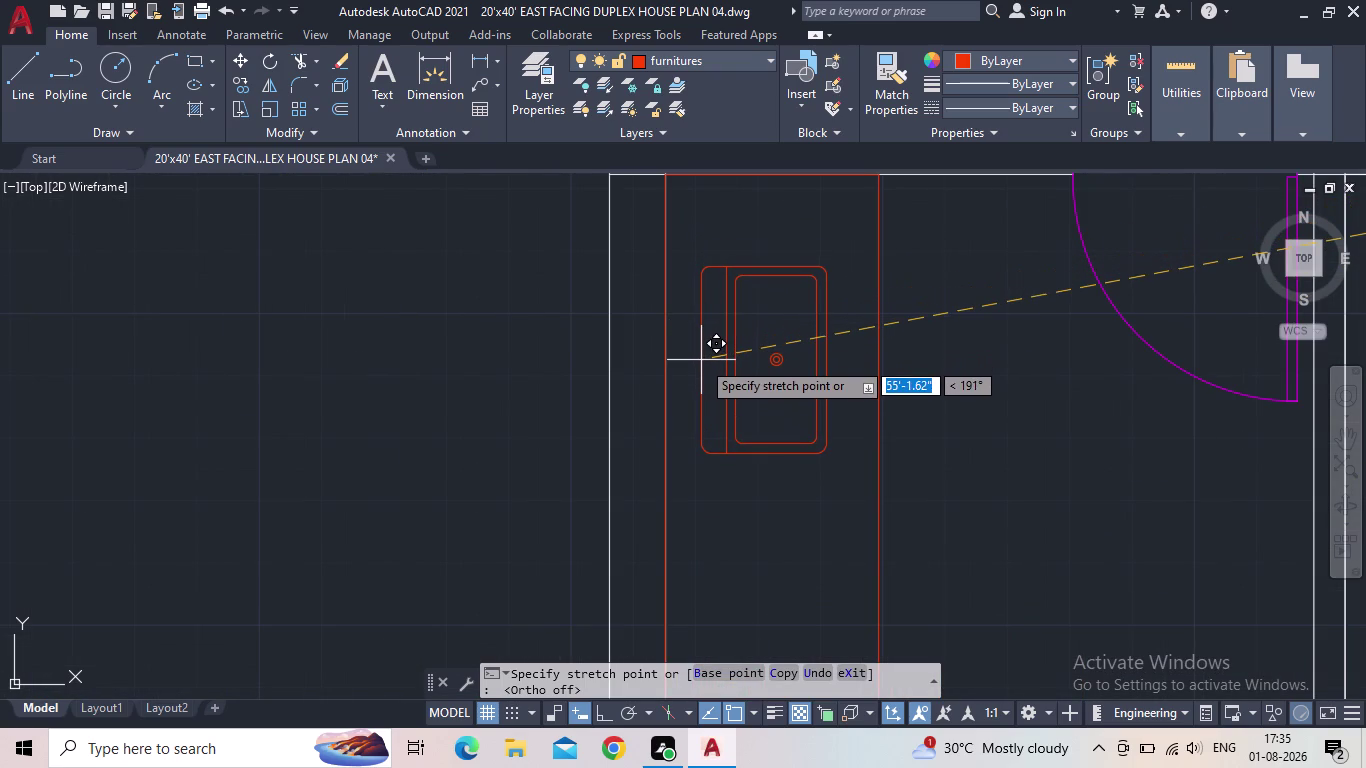
click(701, 360)
scroll(down, 3)
middle_drag(975, 377, 864, 388)
key(Escape)
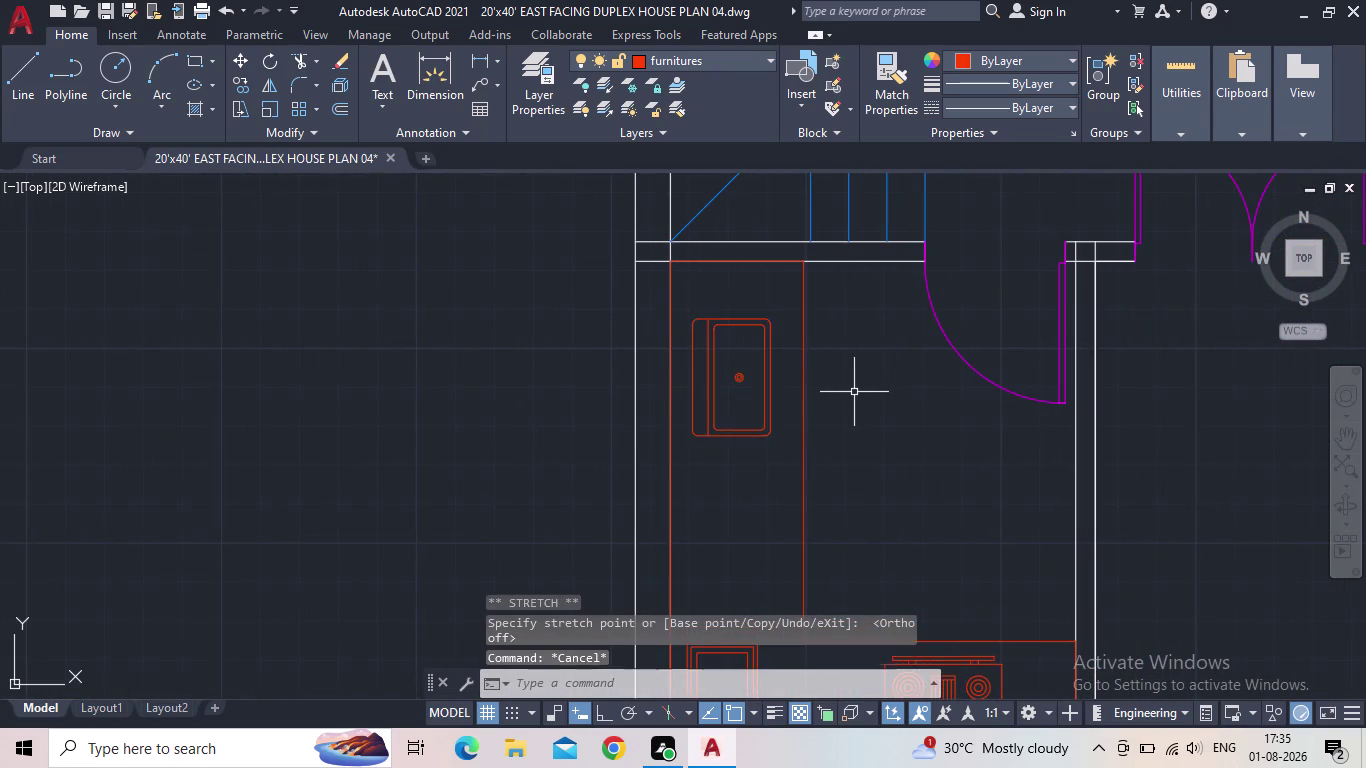
scroll(down, 3)
middle_drag(858, 411, 734, 371)
scroll(down, 3)
scroll(down, 3)
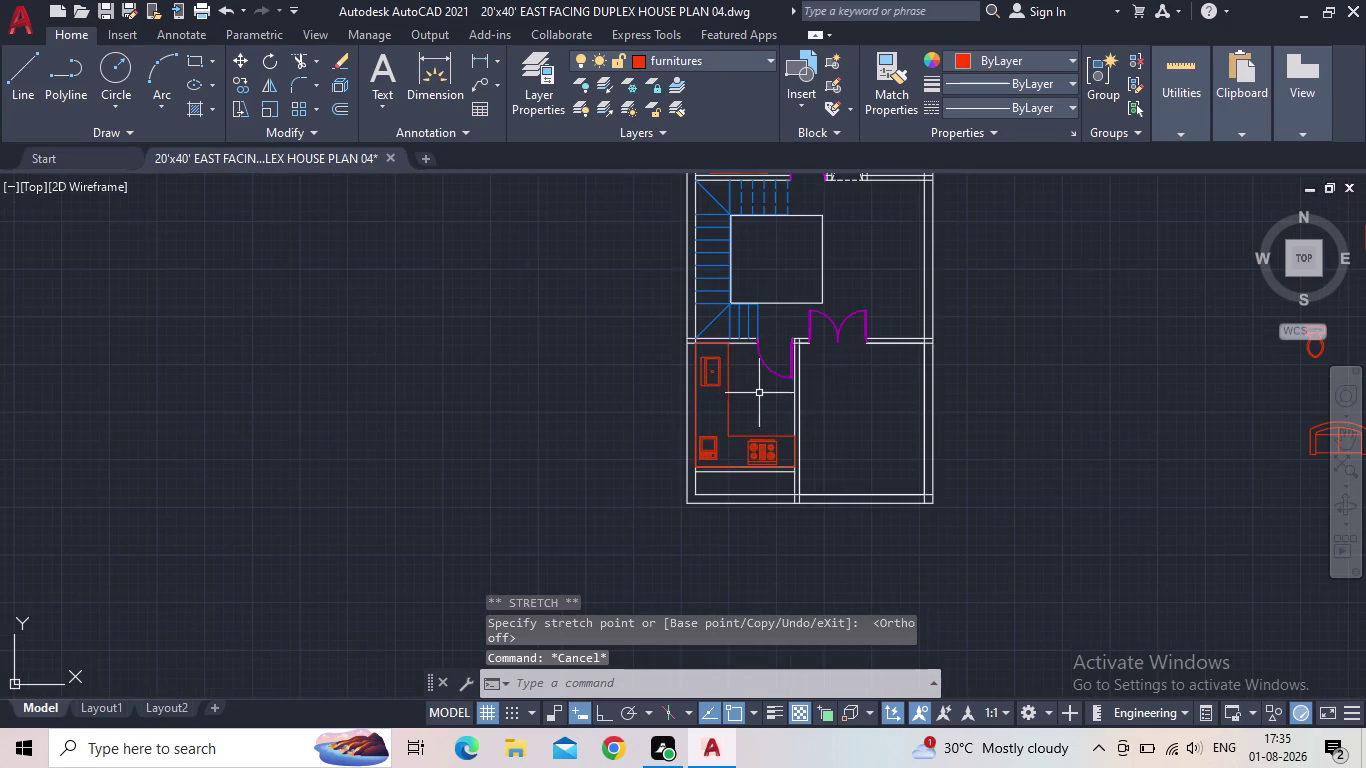
Save the drawing and pan over to the spare furniture blocks.
click(106, 12)
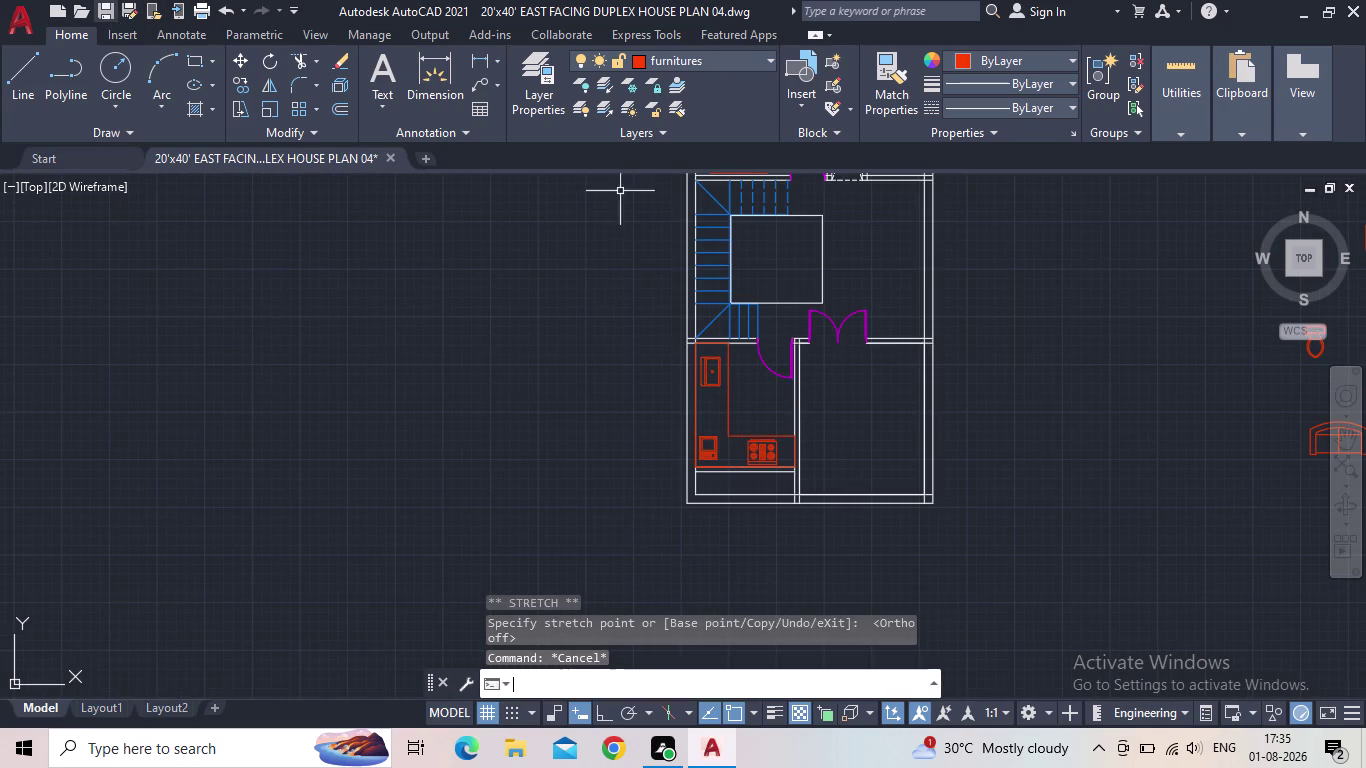
middle_drag(492, 318, 231, 411)
scroll(down, 3)
scroll(up, 3)
scroll(down, 3)
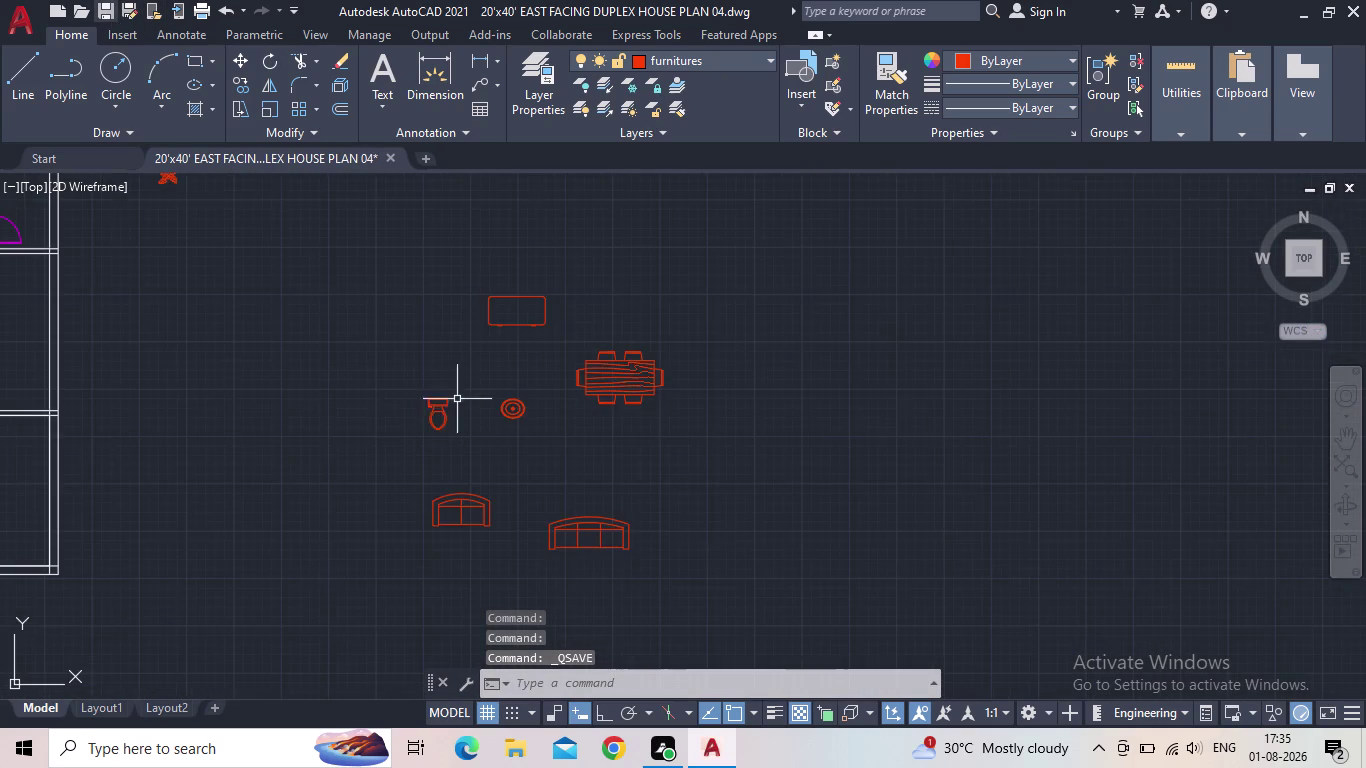
Grip-move the dining table block into the square room beside the stairs.
middle_drag(246, 429, 524, 507)
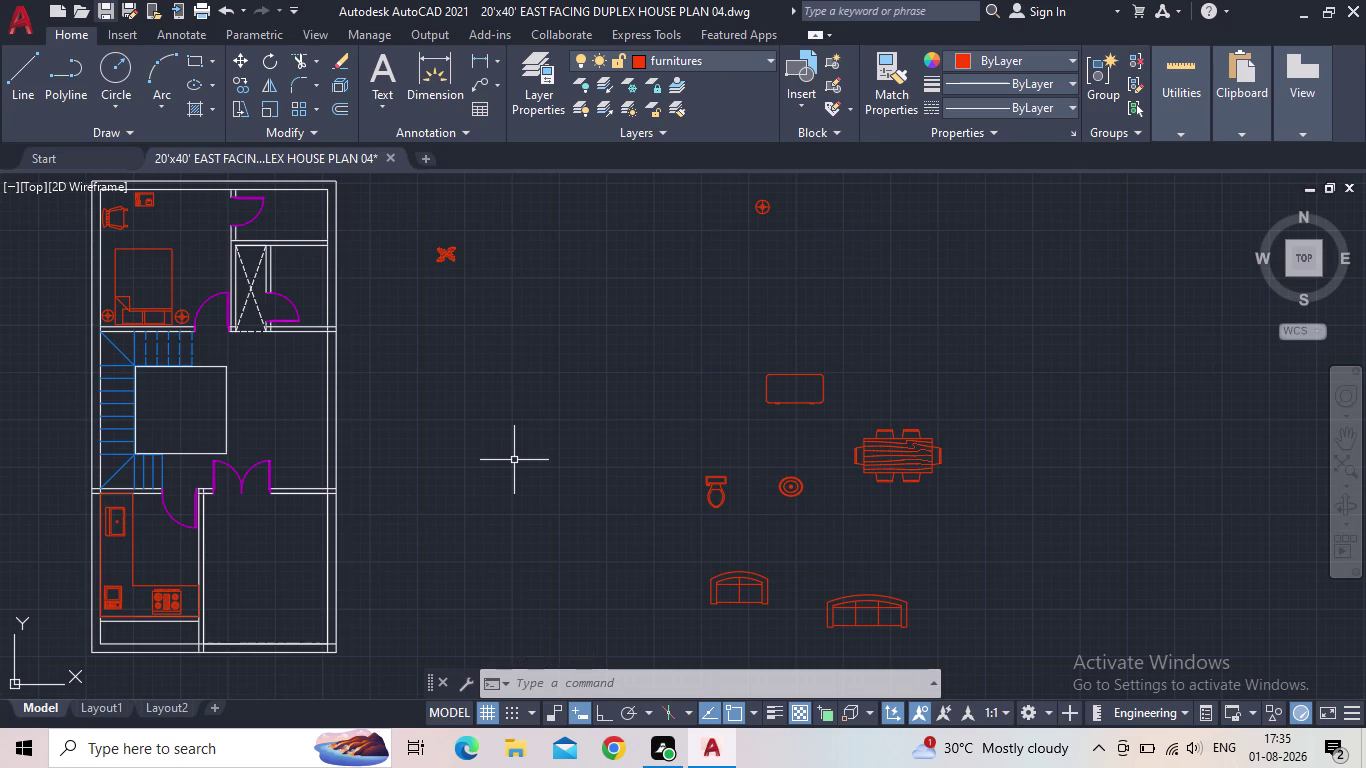
scroll(down, 3)
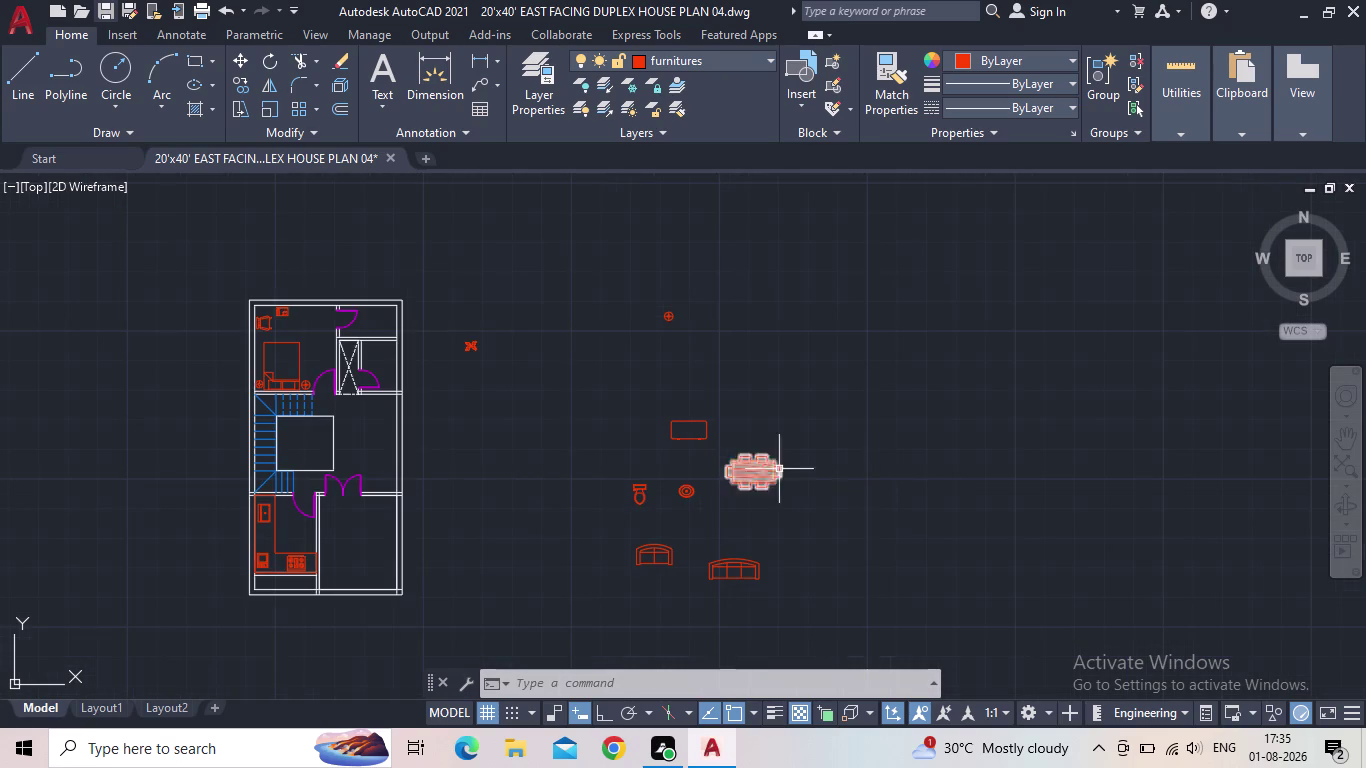
scroll(up, 3)
click(728, 470)
drag(737, 477, 718, 473)
scroll(up, 3)
middle_drag(129, 409, 564, 412)
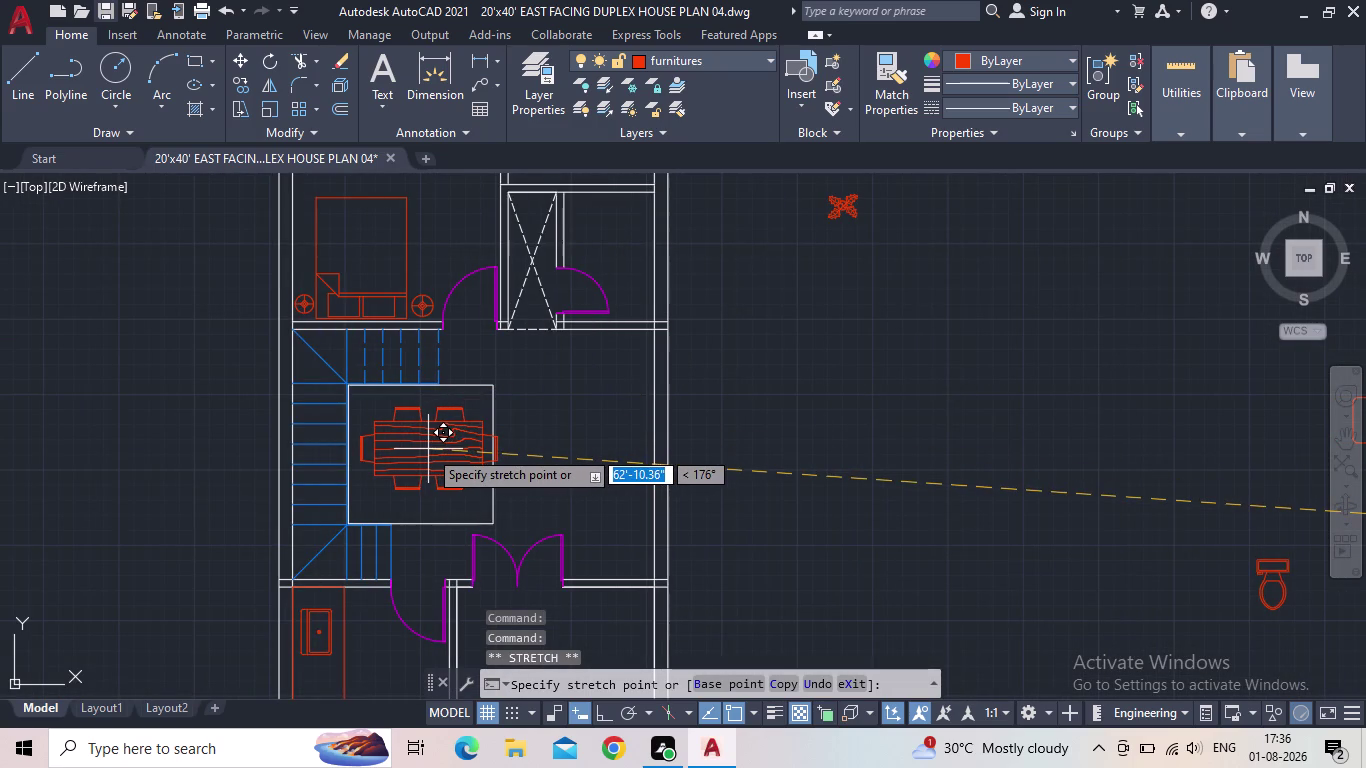
click(428, 449)
key(Escape)
Scale the dining table about its centre by roughly 0.65 to fit the room.
key(s)
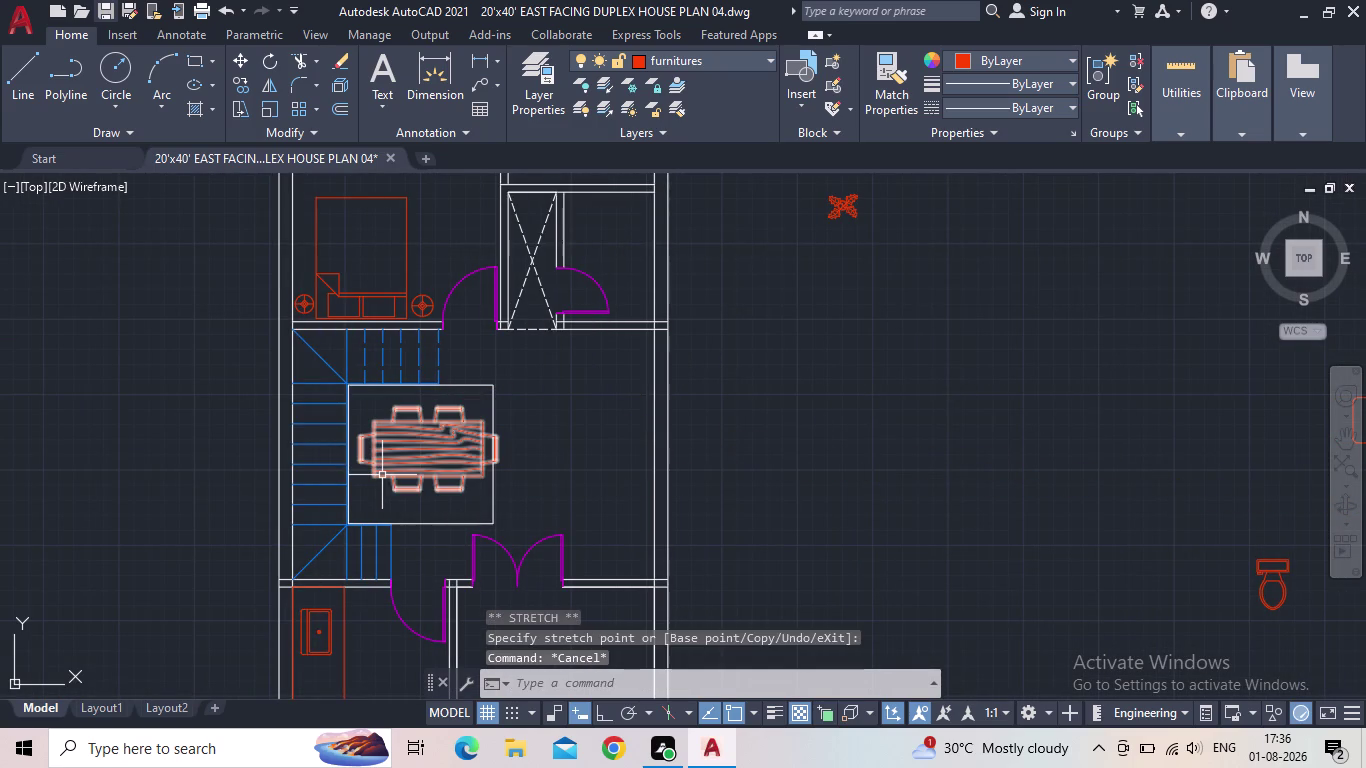
key(c)
key(space)
scroll(up, 3)
click(416, 470)
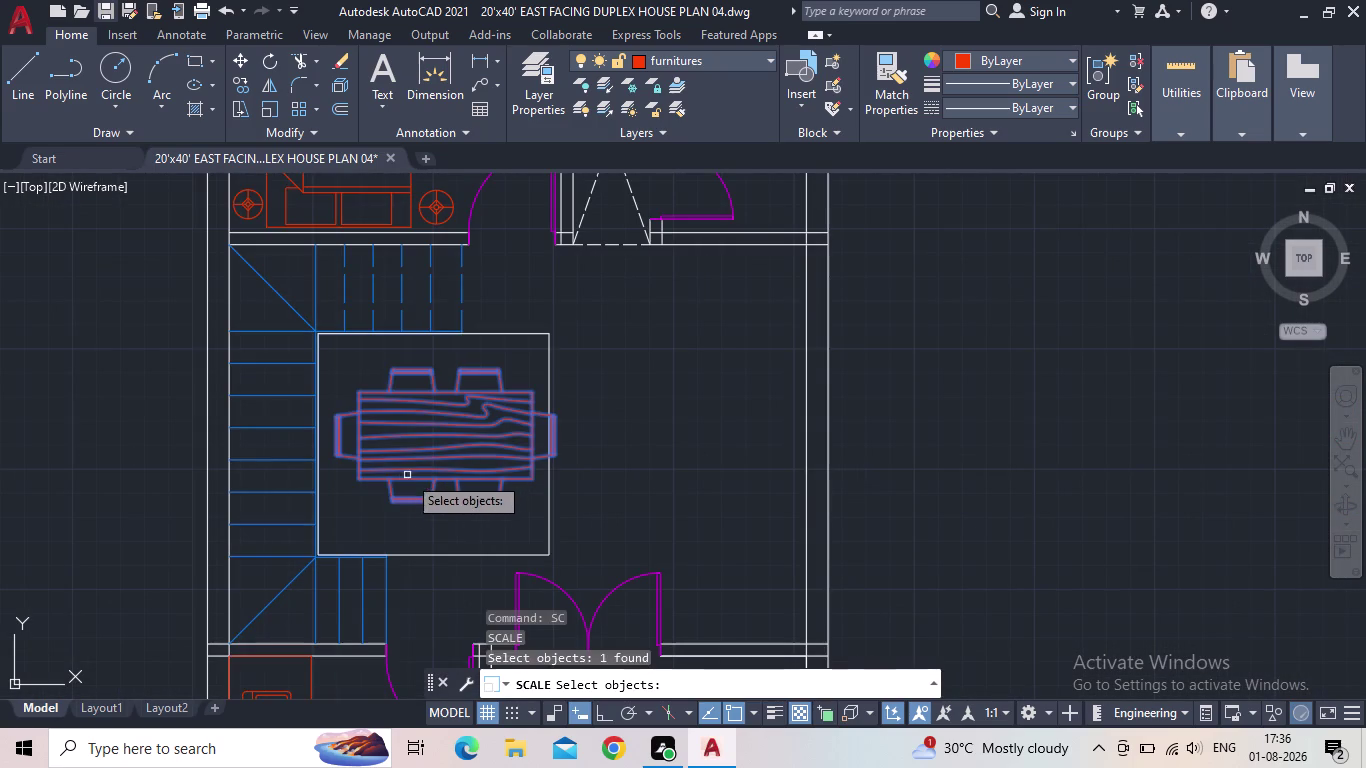
key(space)
click(446, 434)
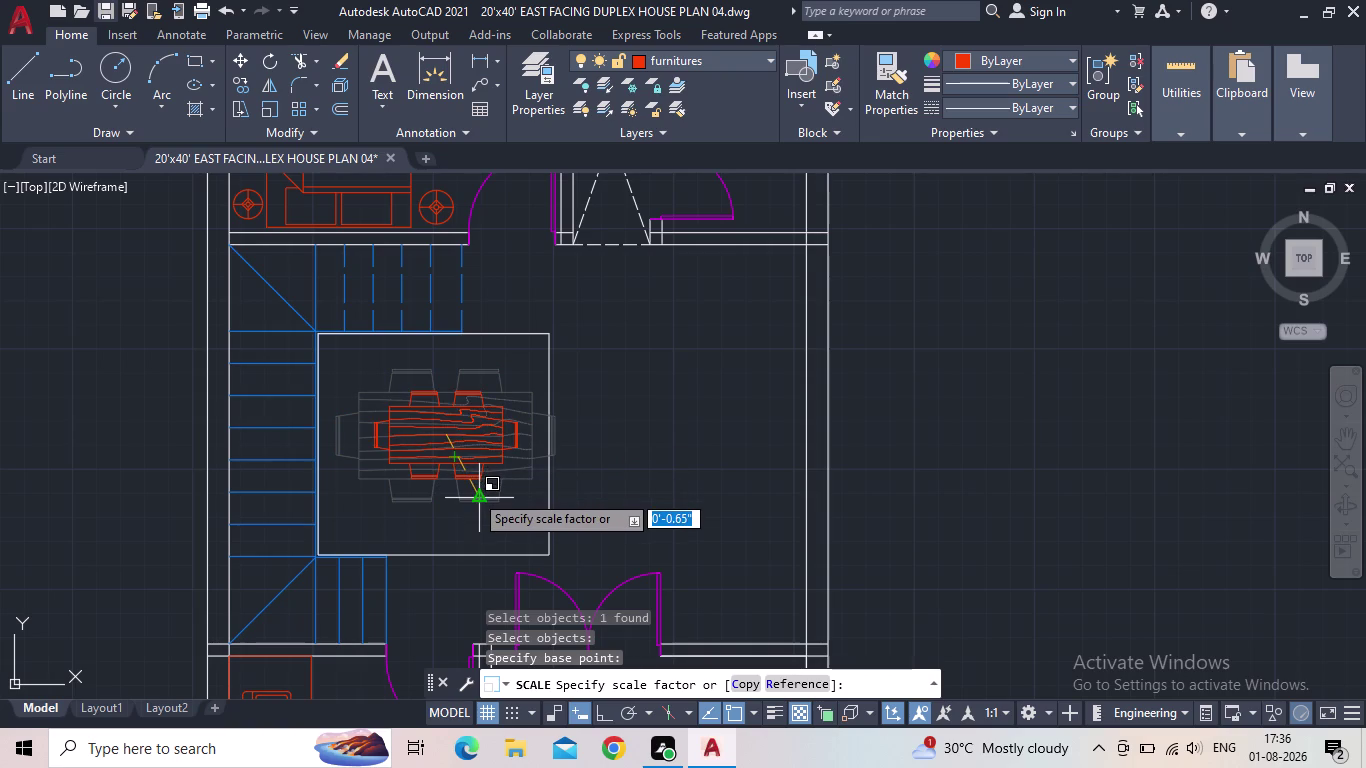
click(474, 493)
click(447, 444)
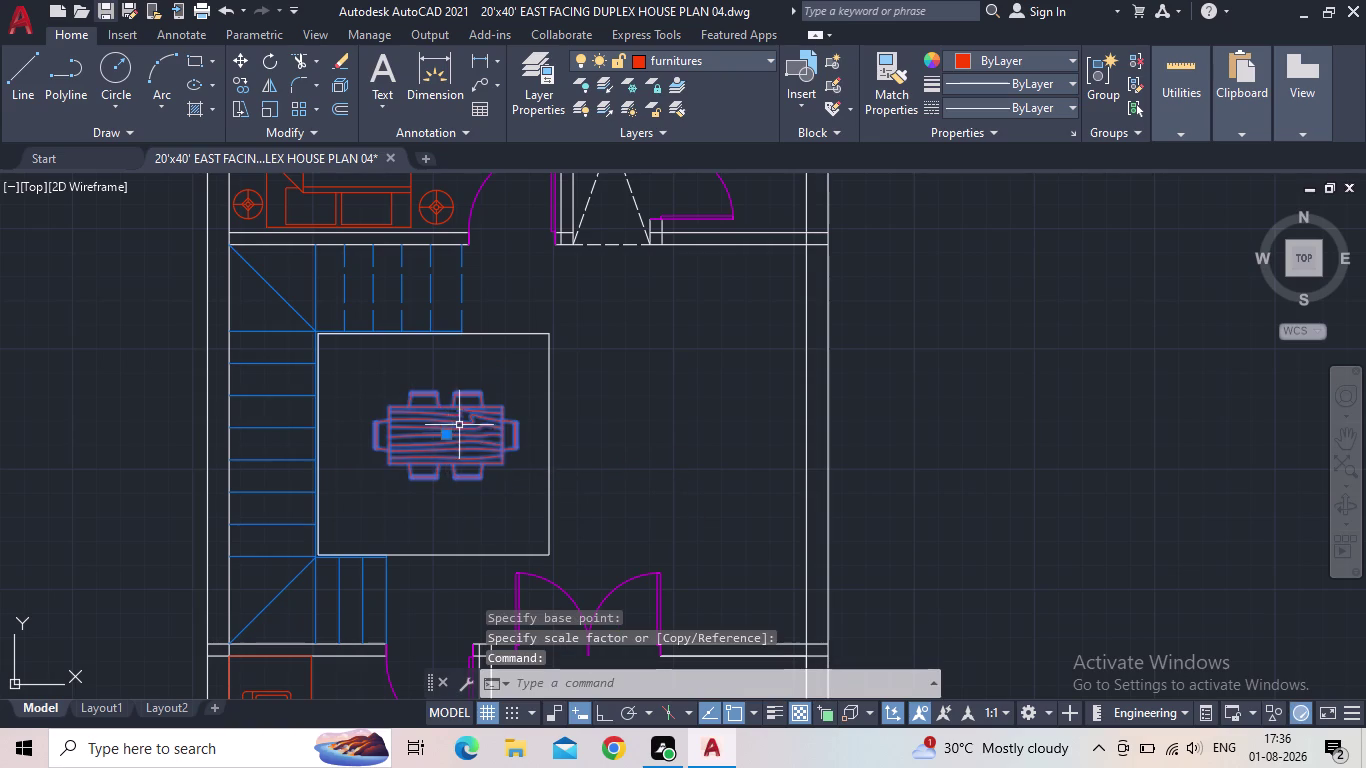
key(Escape)
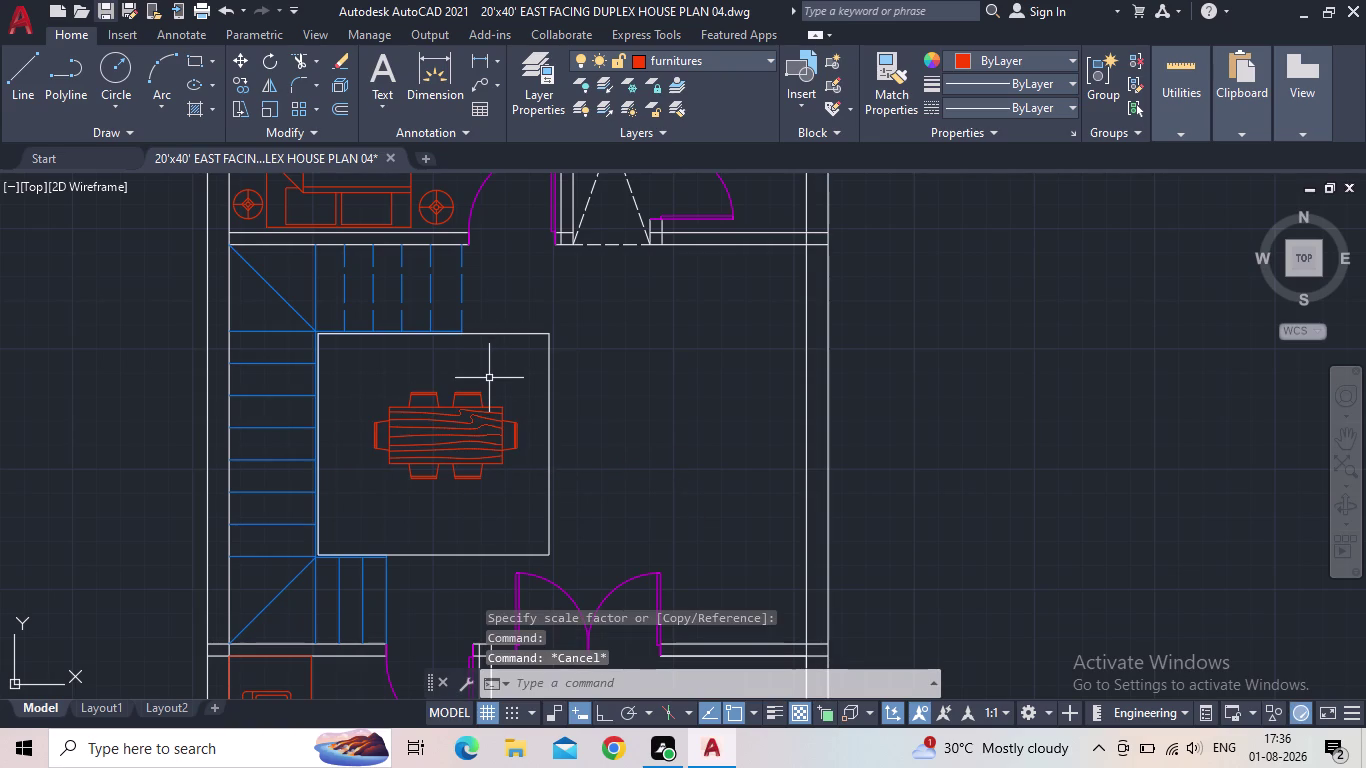
scroll(up, 3)
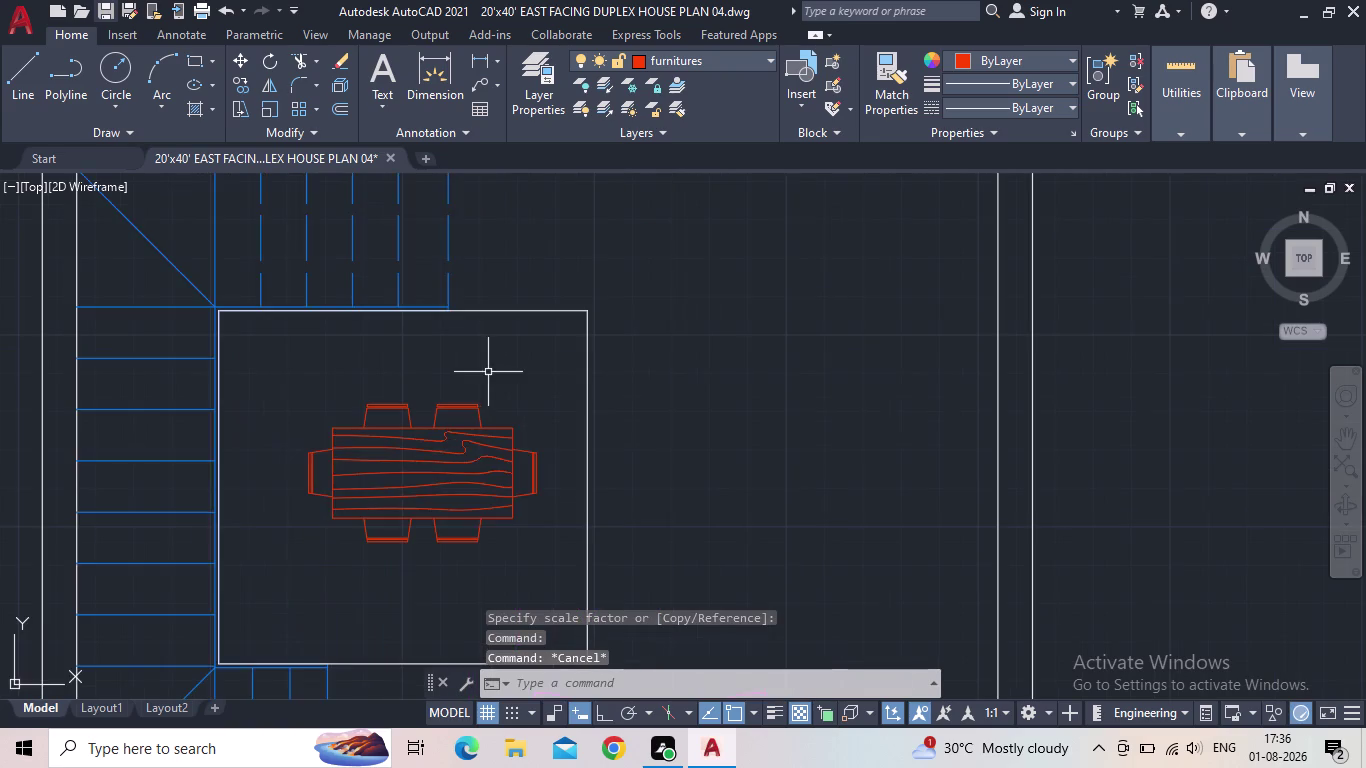
scroll(down, 3)
middle_click(574, 410)
click(507, 416)
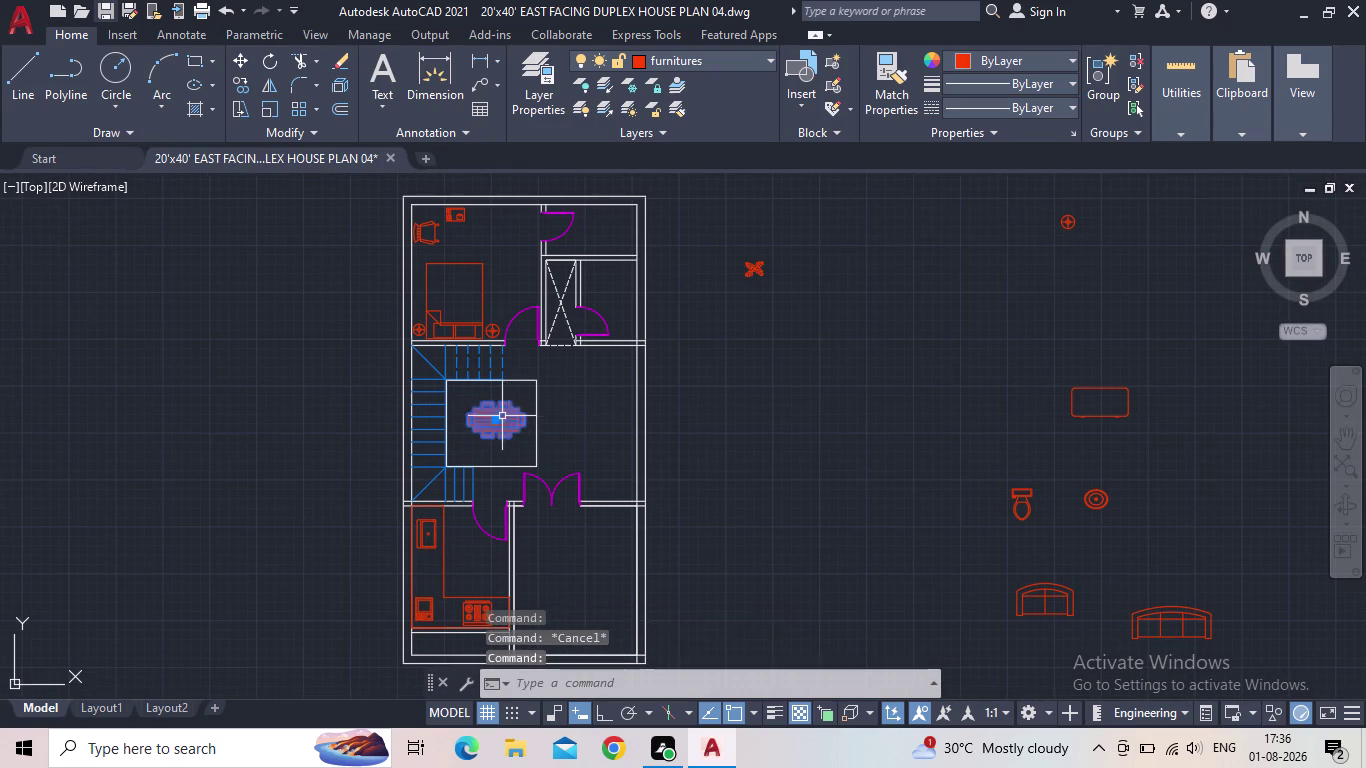
scroll(up, 3)
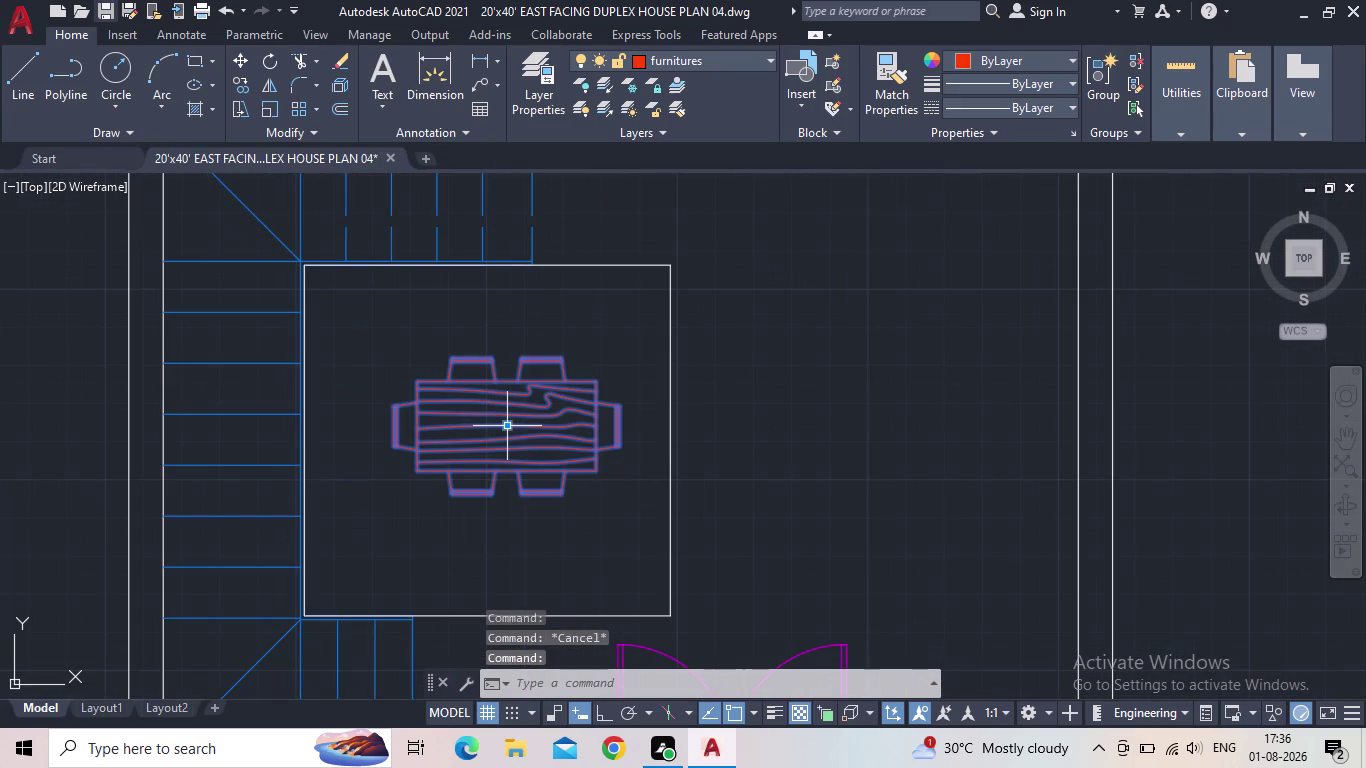
key(Escape)
scroll(down, 3)
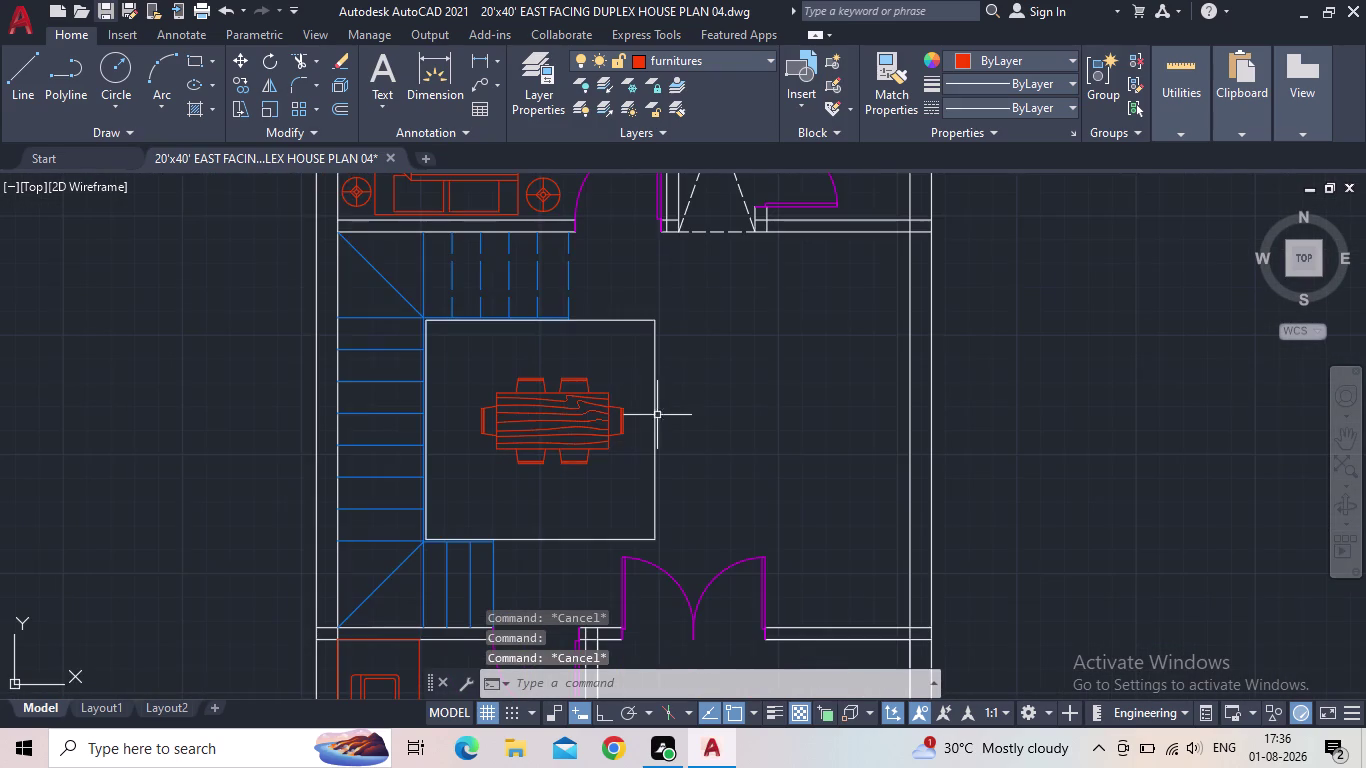
middle_drag(669, 378, 592, 366)
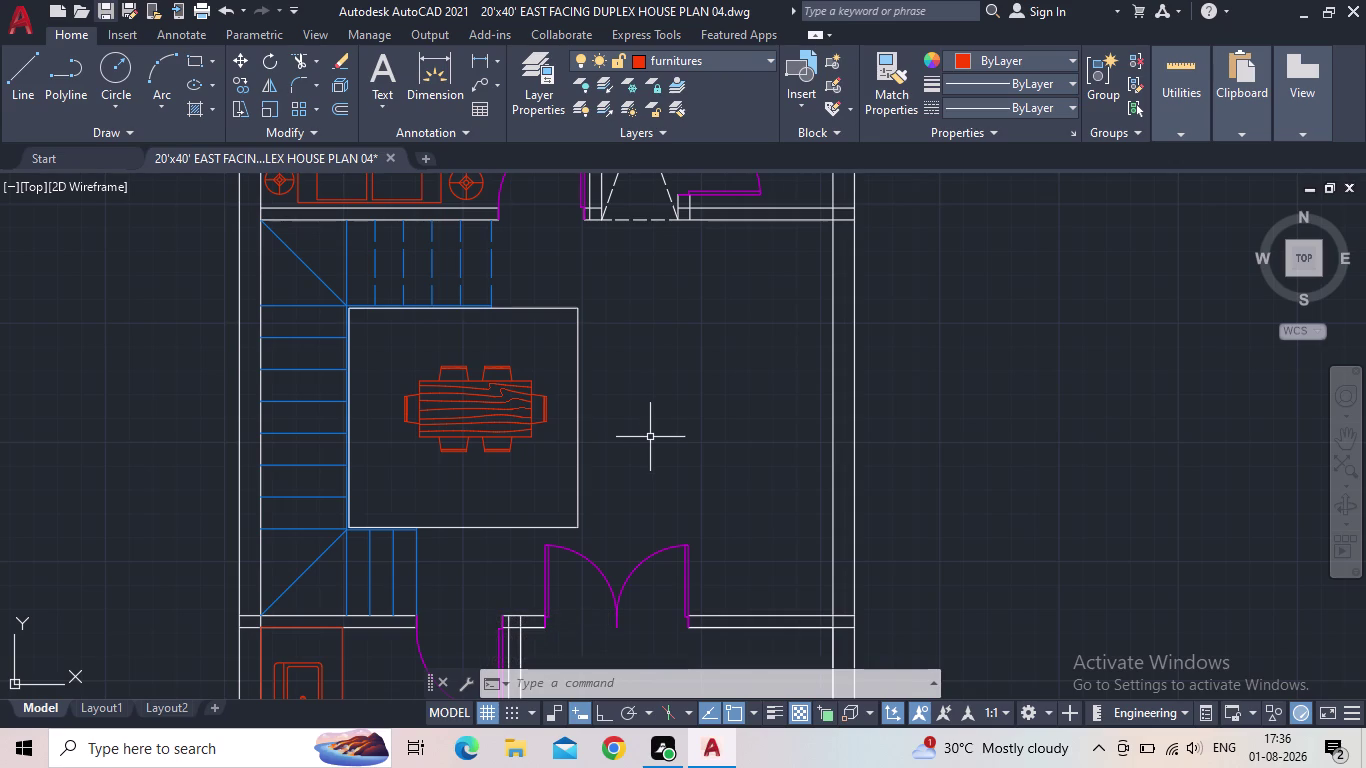
Grip-move the toilet block into the bathroom beside the dashed shaft, tank against the top wall.
middle_drag(650, 438, 590, 426)
scroll(down, 3)
middle_drag(756, 390, 676, 453)
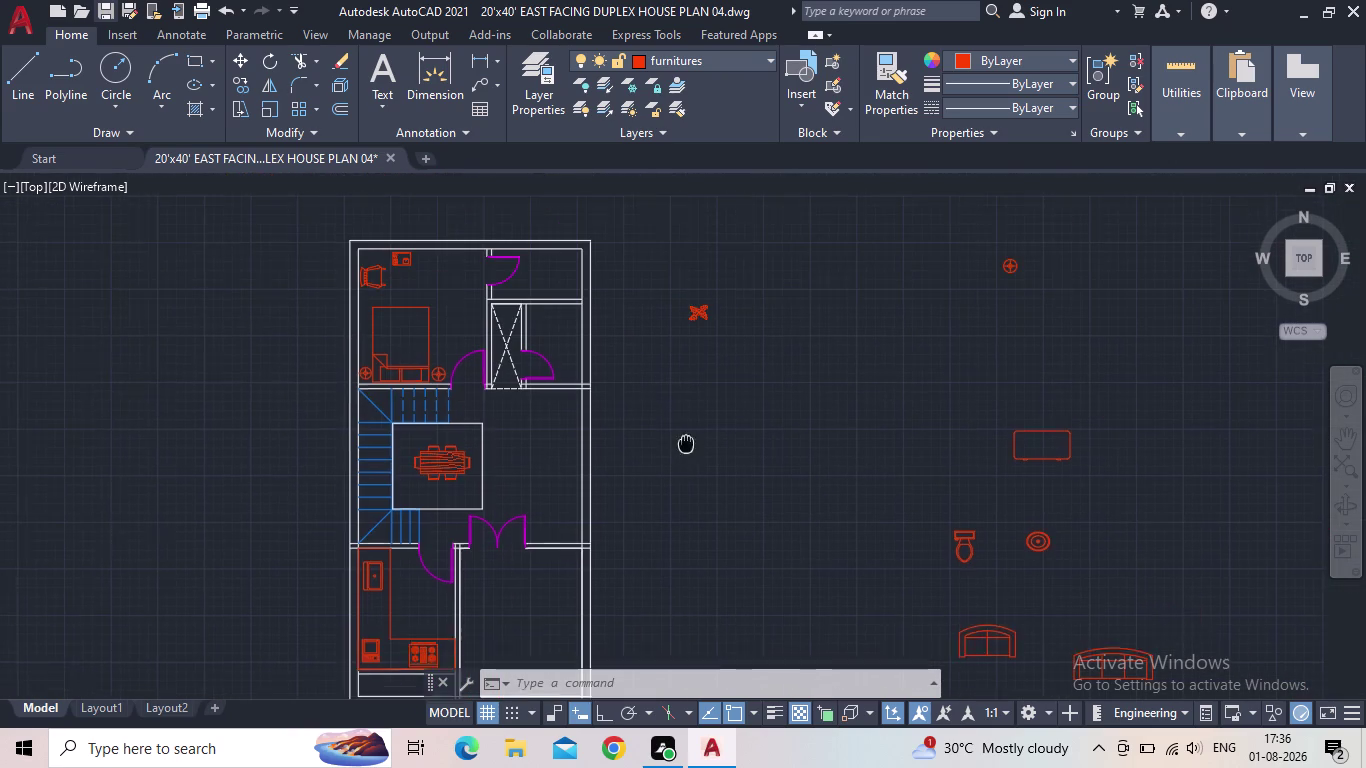
middle_drag(676, 453, 675, 453)
scroll(up, 3)
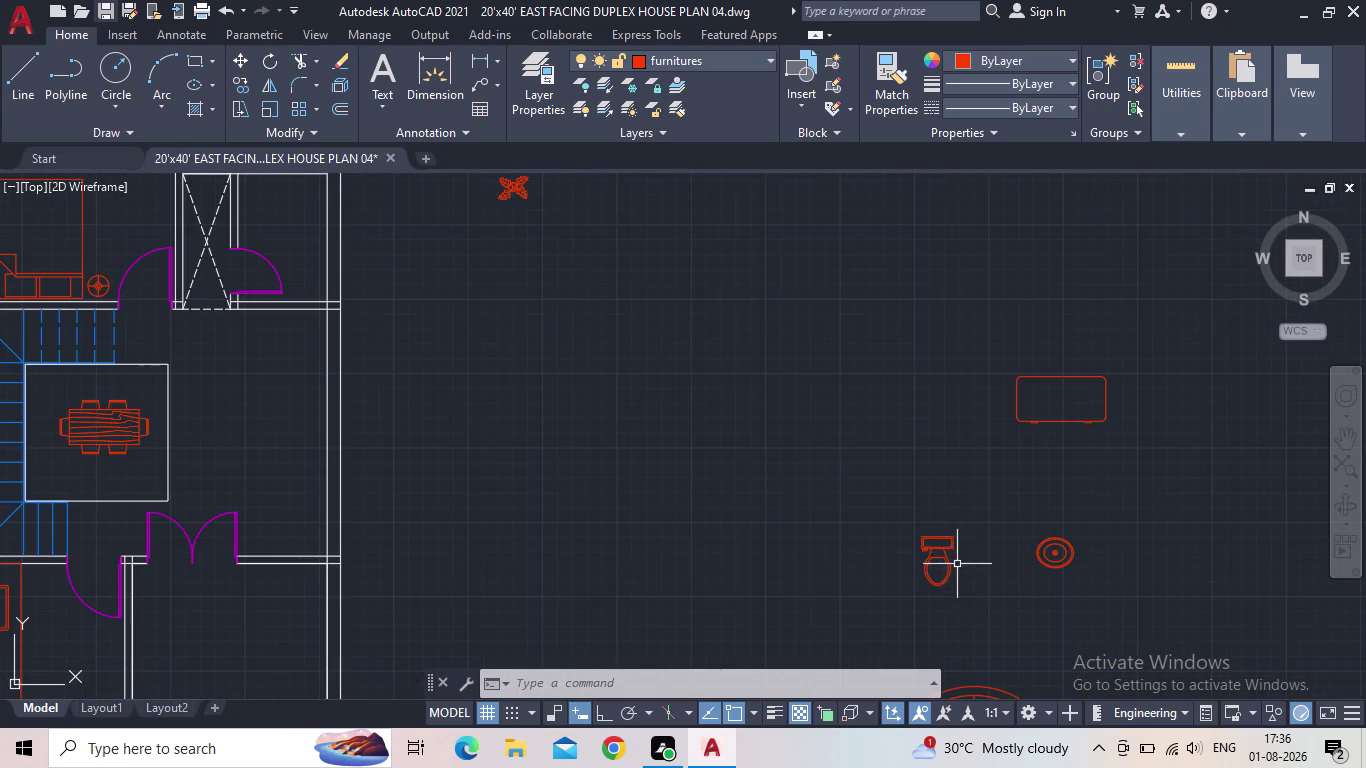
click(934, 555)
drag(933, 538, 912, 525)
middle_drag(569, 406, 846, 441)
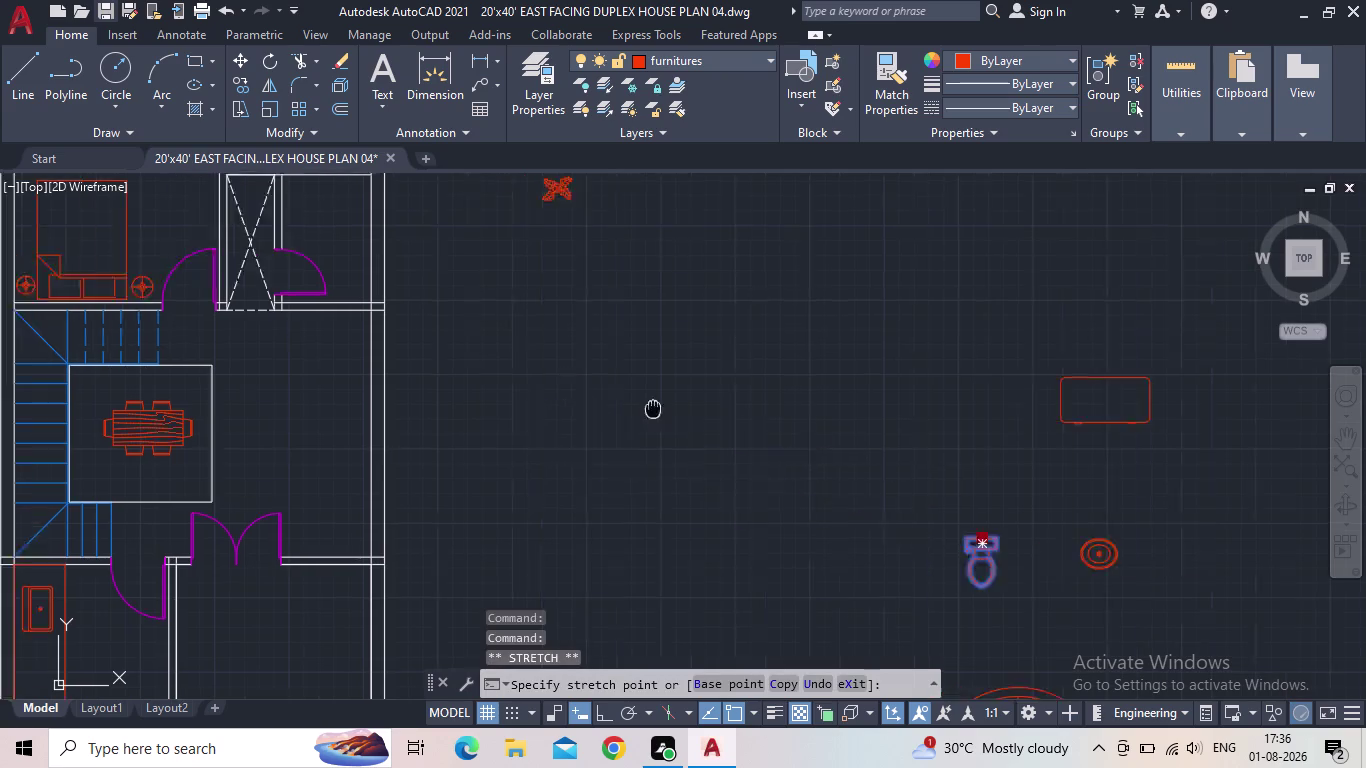
middle_drag(846, 441, 995, 468)
scroll(down, 3)
scroll(up, 3)
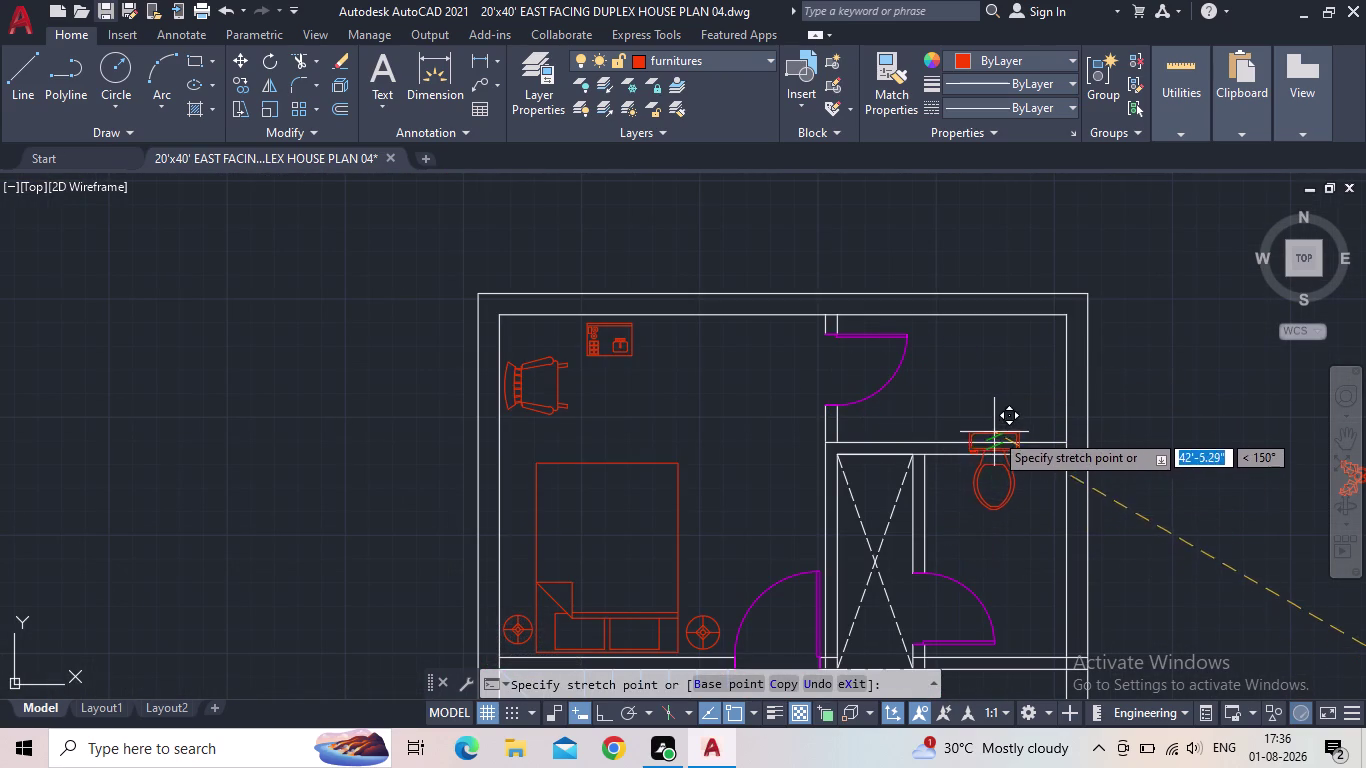
scroll(up, 3)
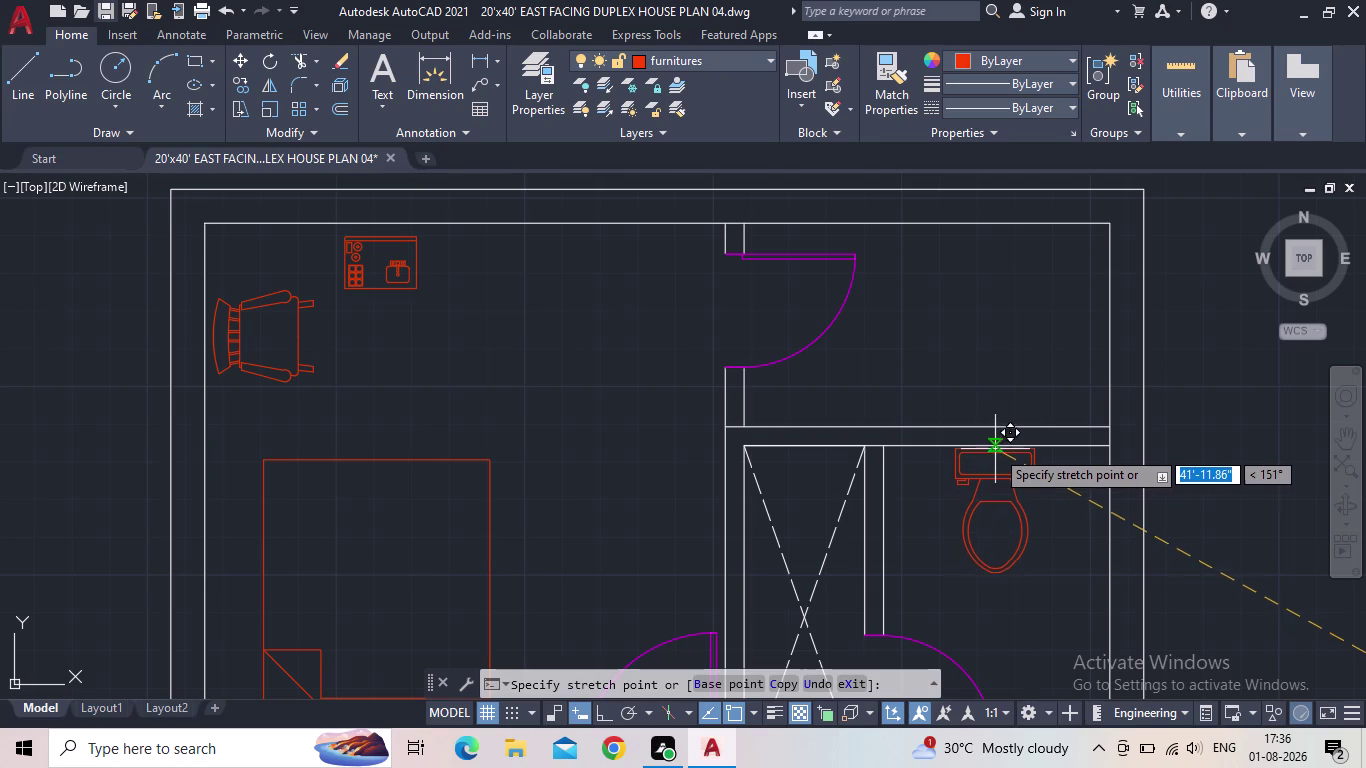
scroll(up, 3)
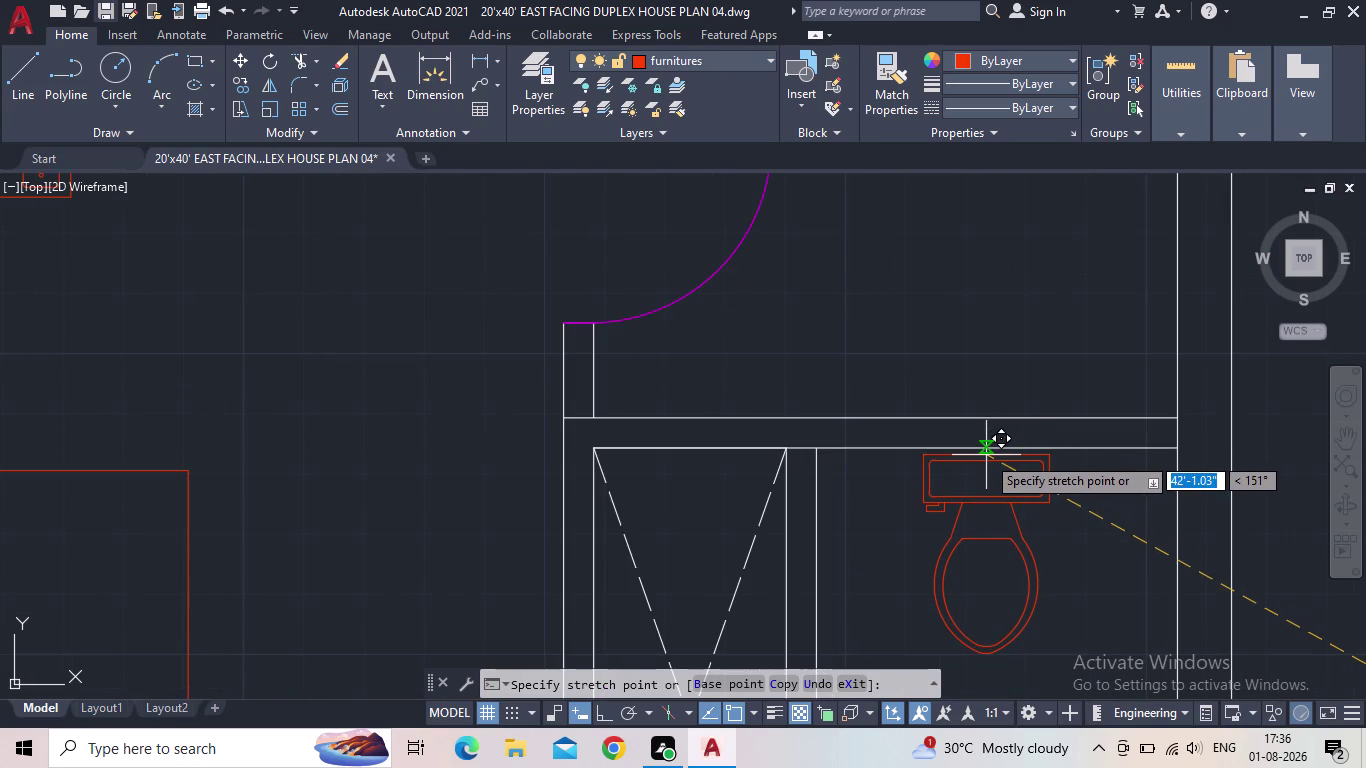
click(986, 453)
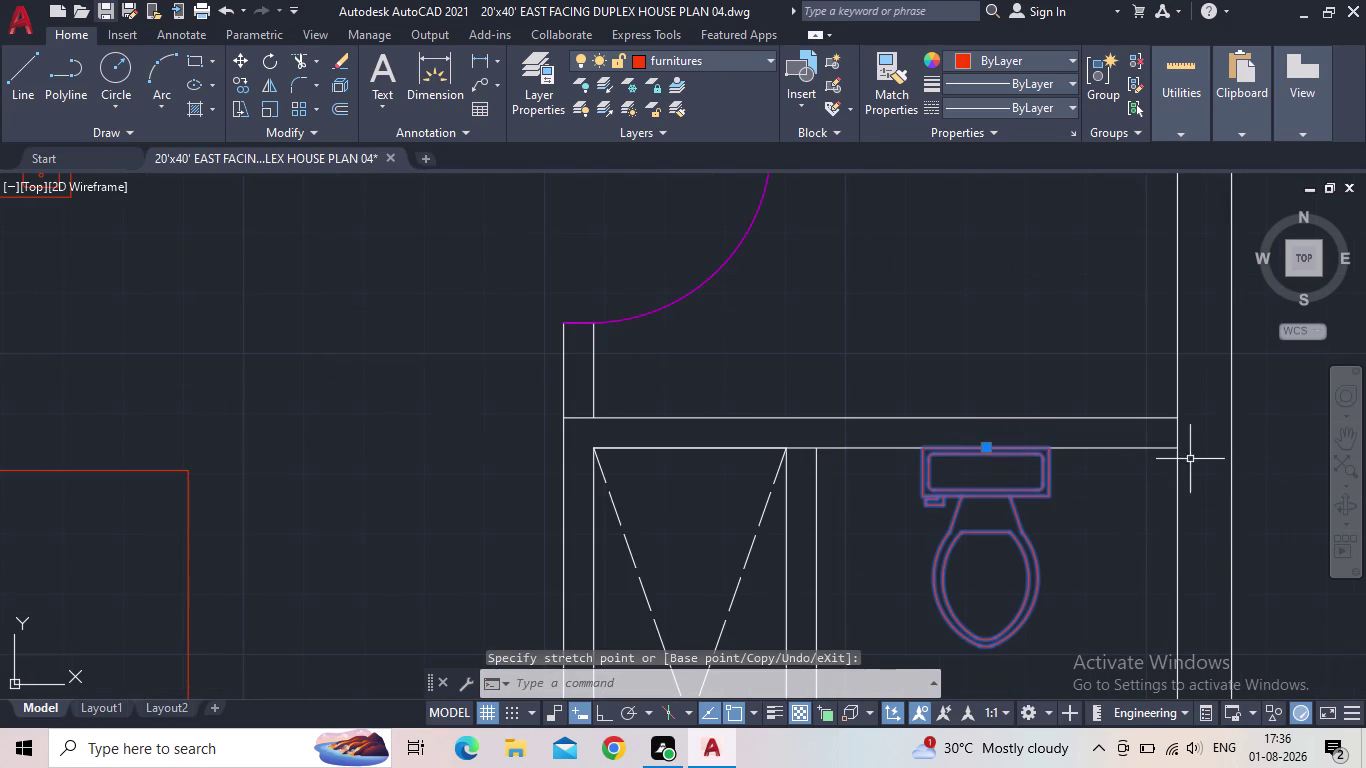
key(Escape)
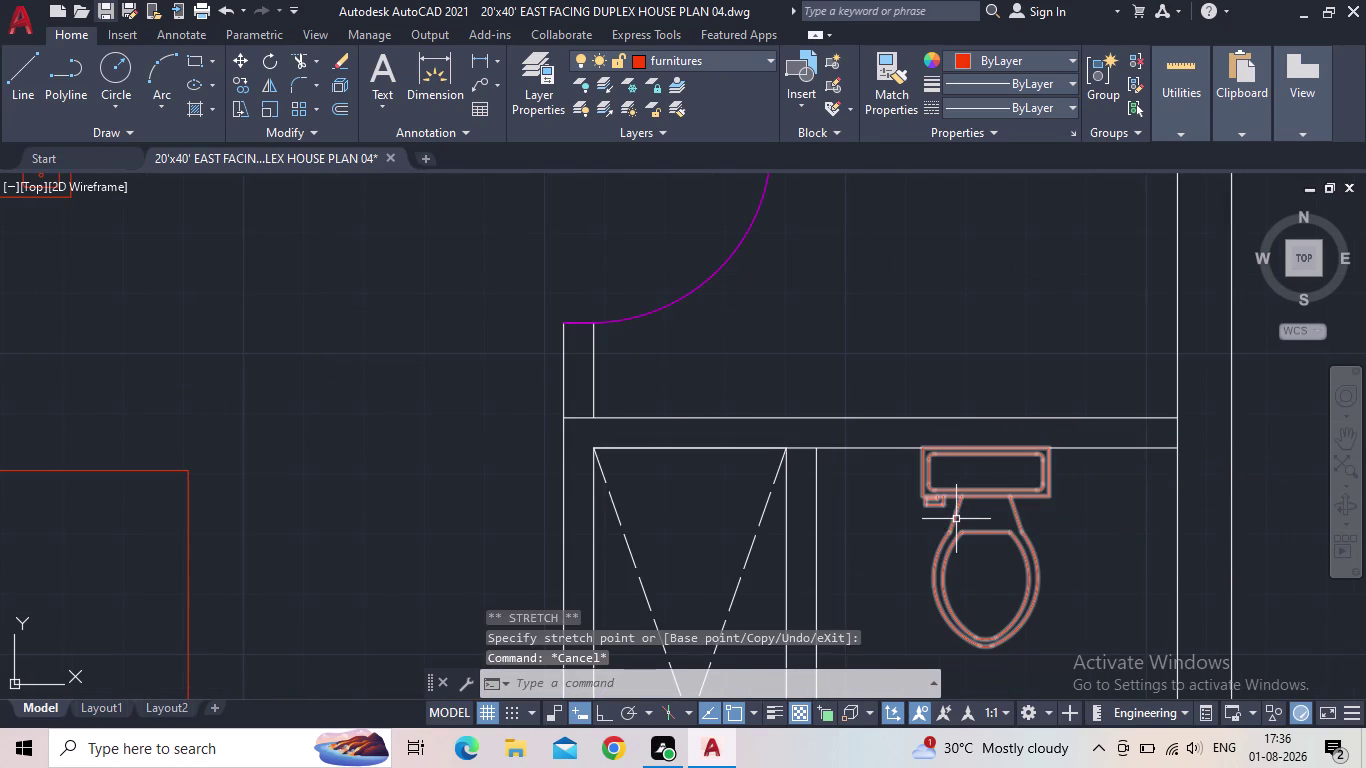
key(c)
key(o)
key(Return)
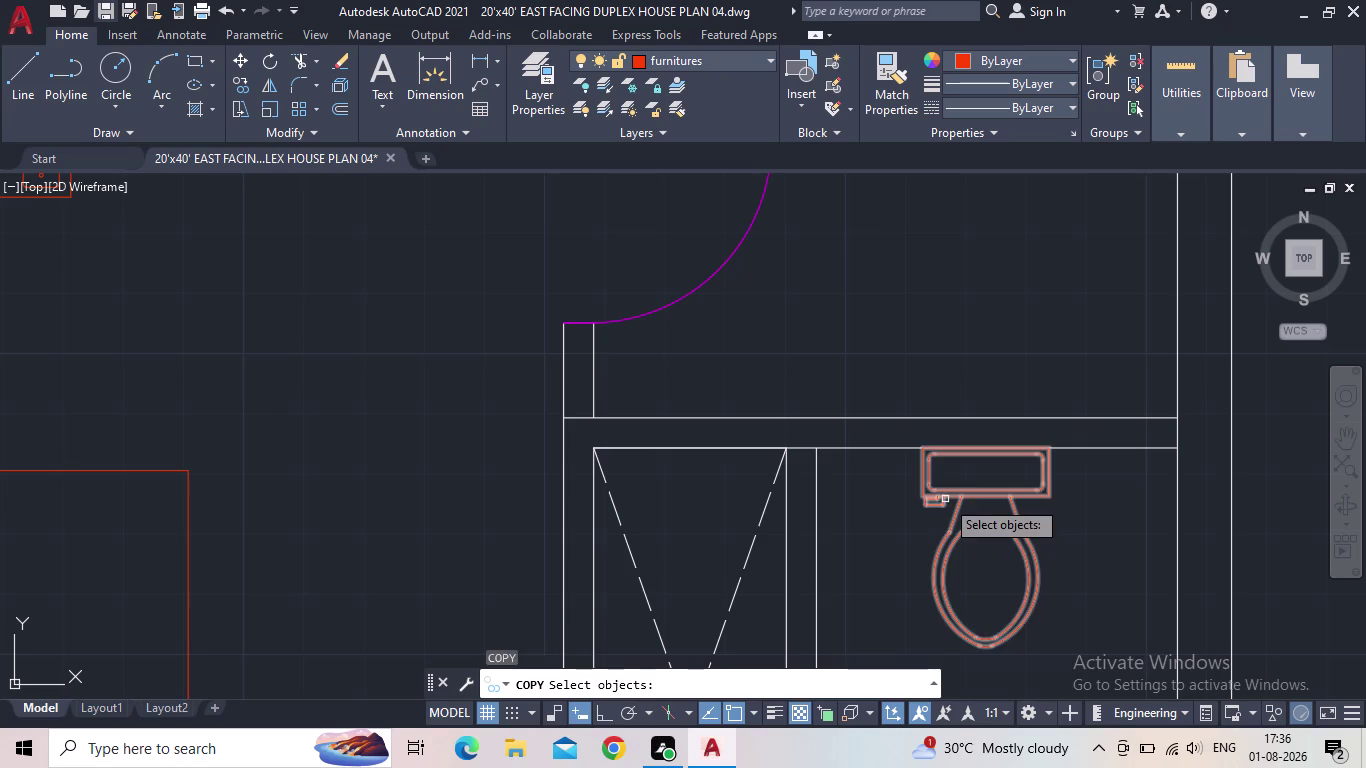
Copy the toilet into the upper bathroom above.
click(945, 499)
key(space)
click(985, 453)
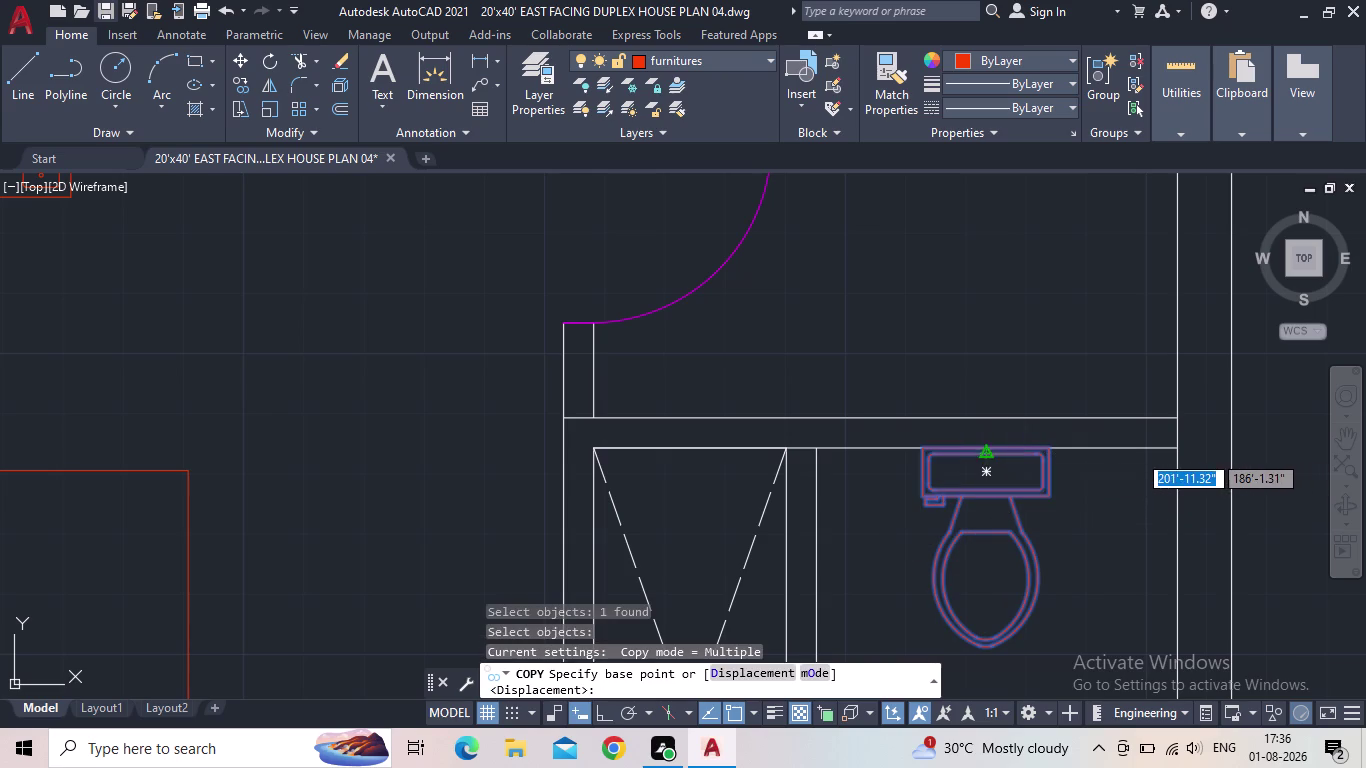
middle_drag(976, 218, 976, 224)
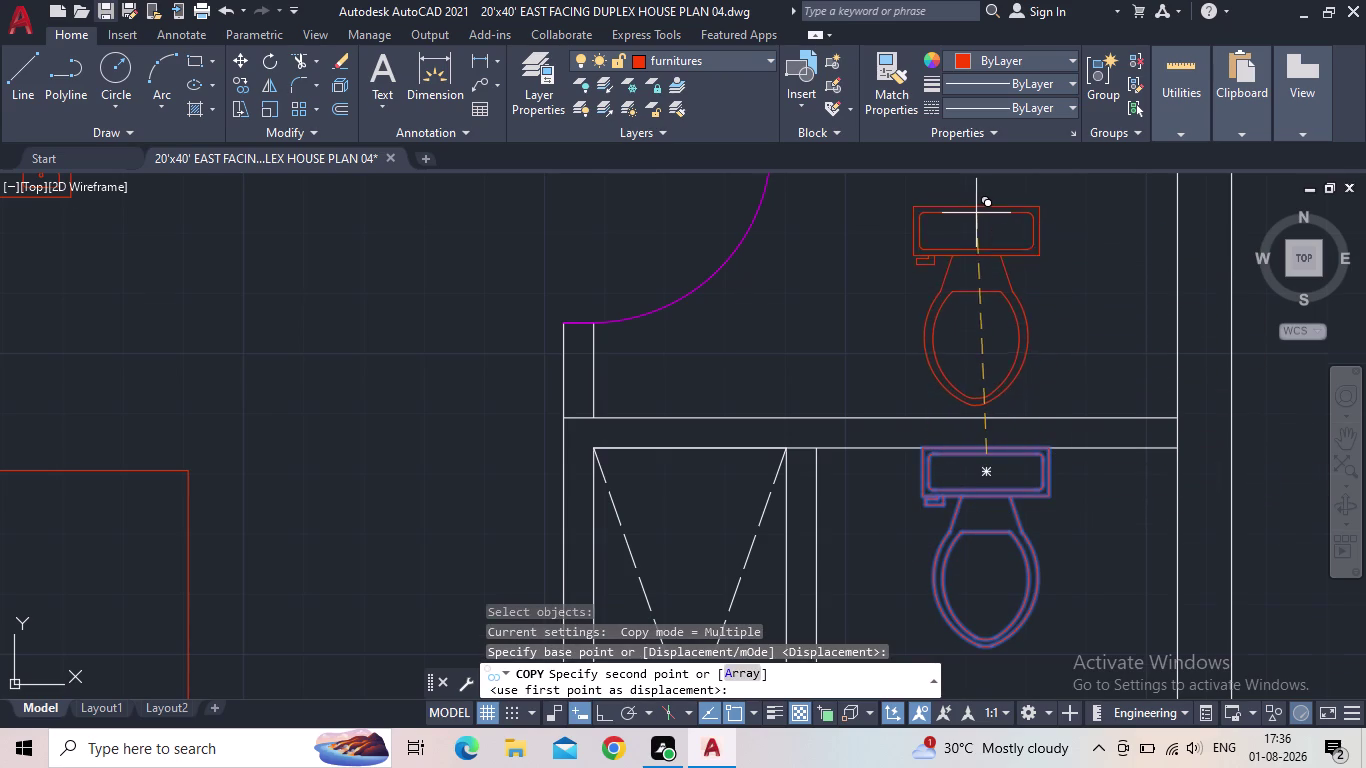
middle_drag(976, 224, 974, 399)
click(958, 357)
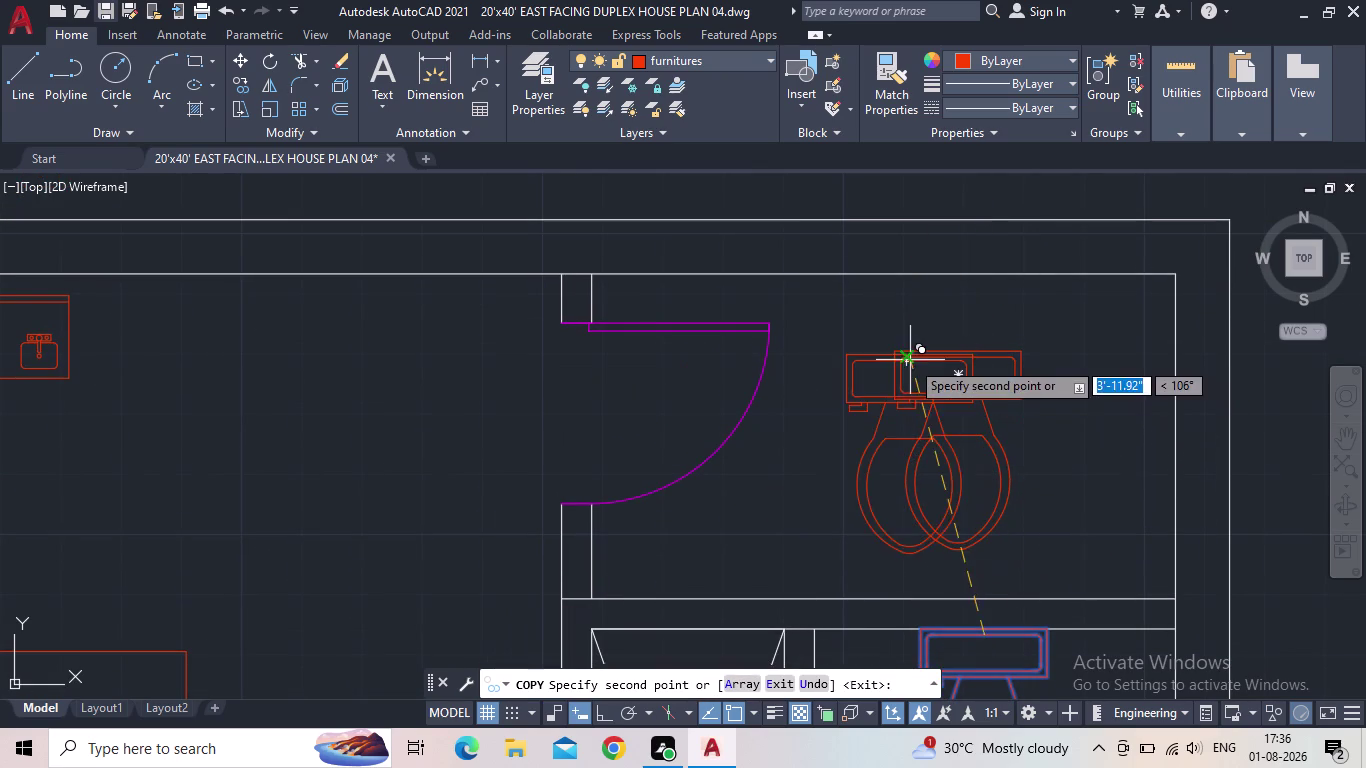
key(Escape)
Rotate the copied toilet sideways so it faces left.
click(601, 714)
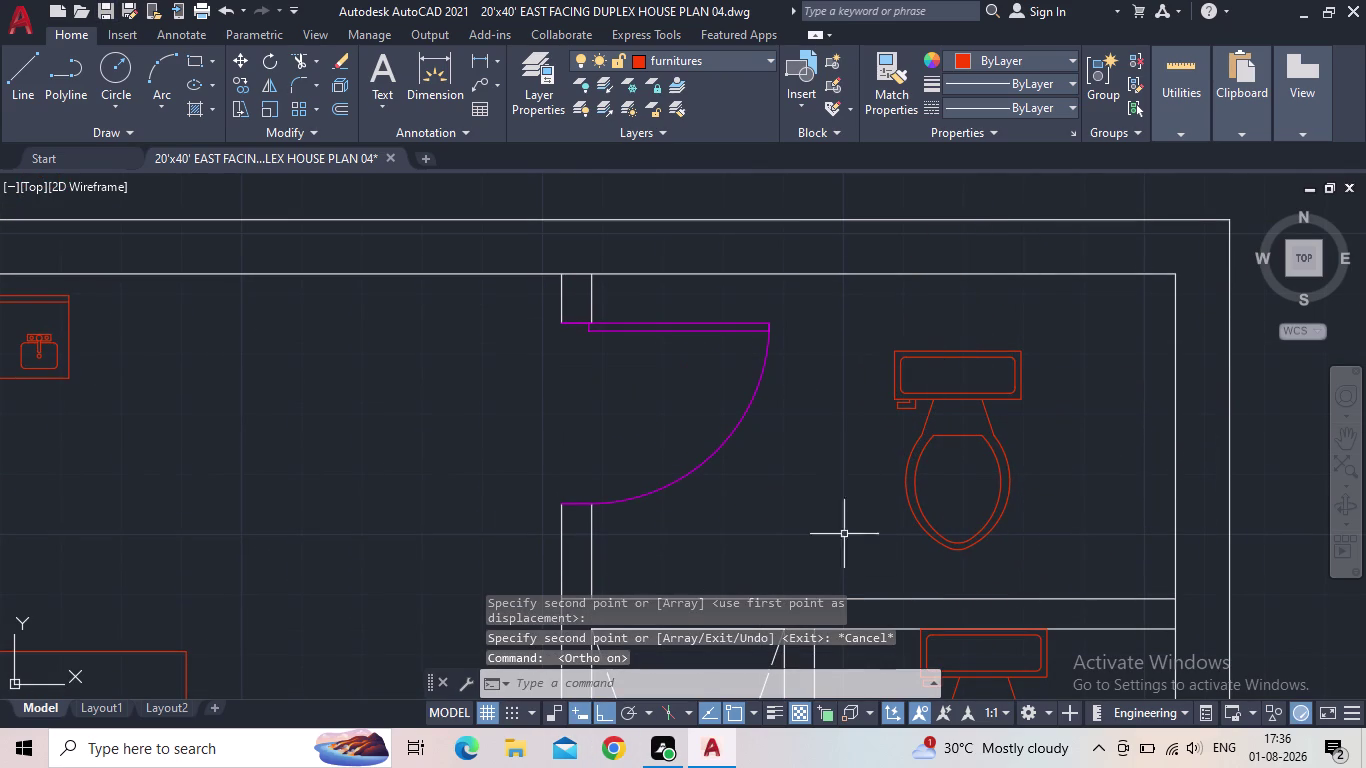
drag(1117, 508, 1084, 496)
double_click(902, 449)
drag(915, 444, 924, 441)
key(r)
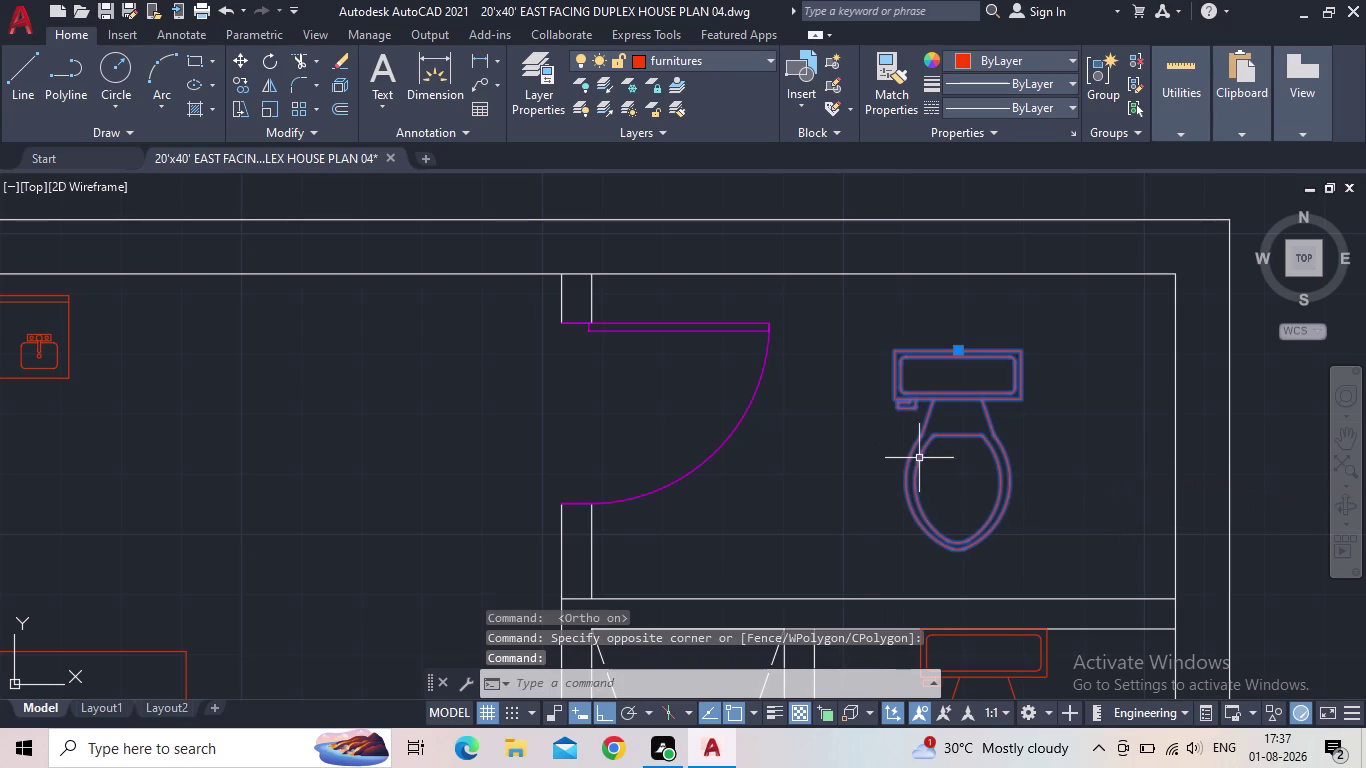
key(o)
key(space)
click(959, 349)
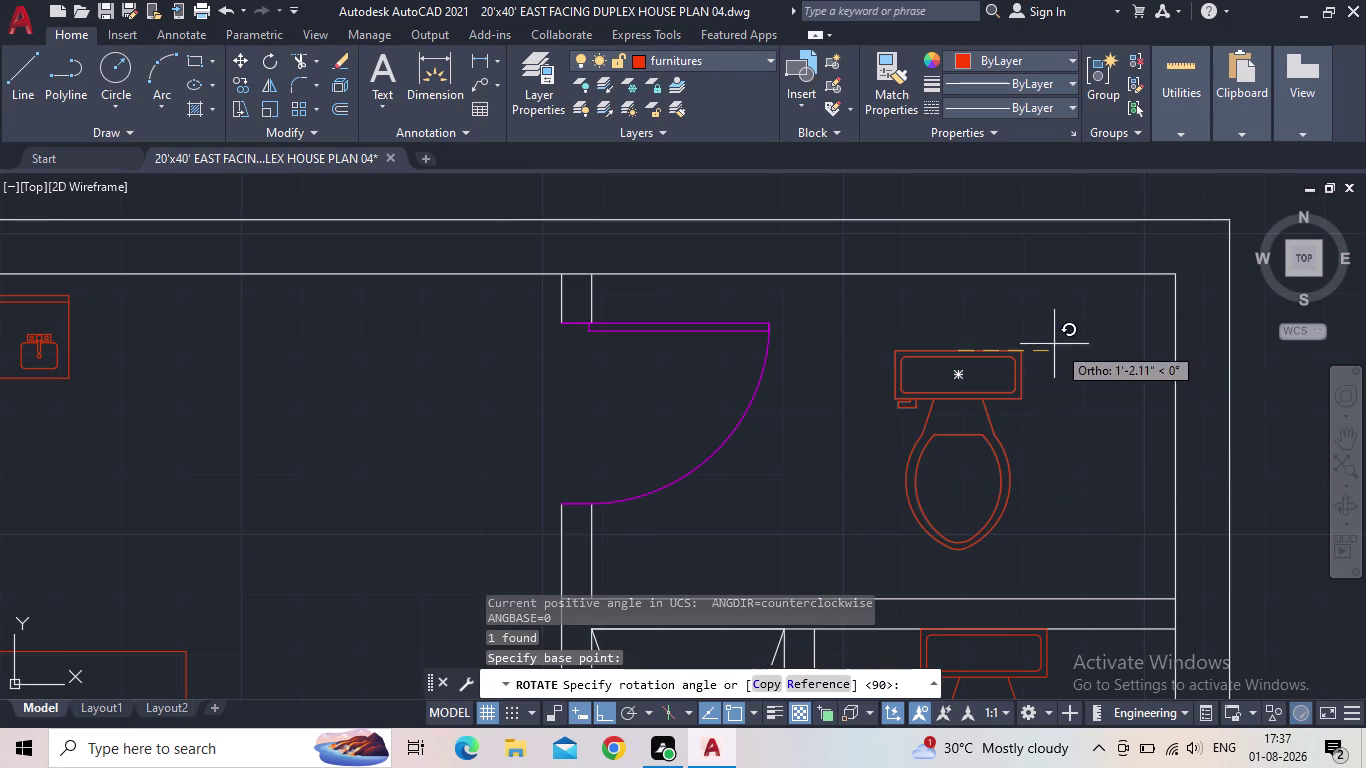
click(961, 554)
Grip-move the rotated toilet against the upper bathroom's right wall.
click(949, 409)
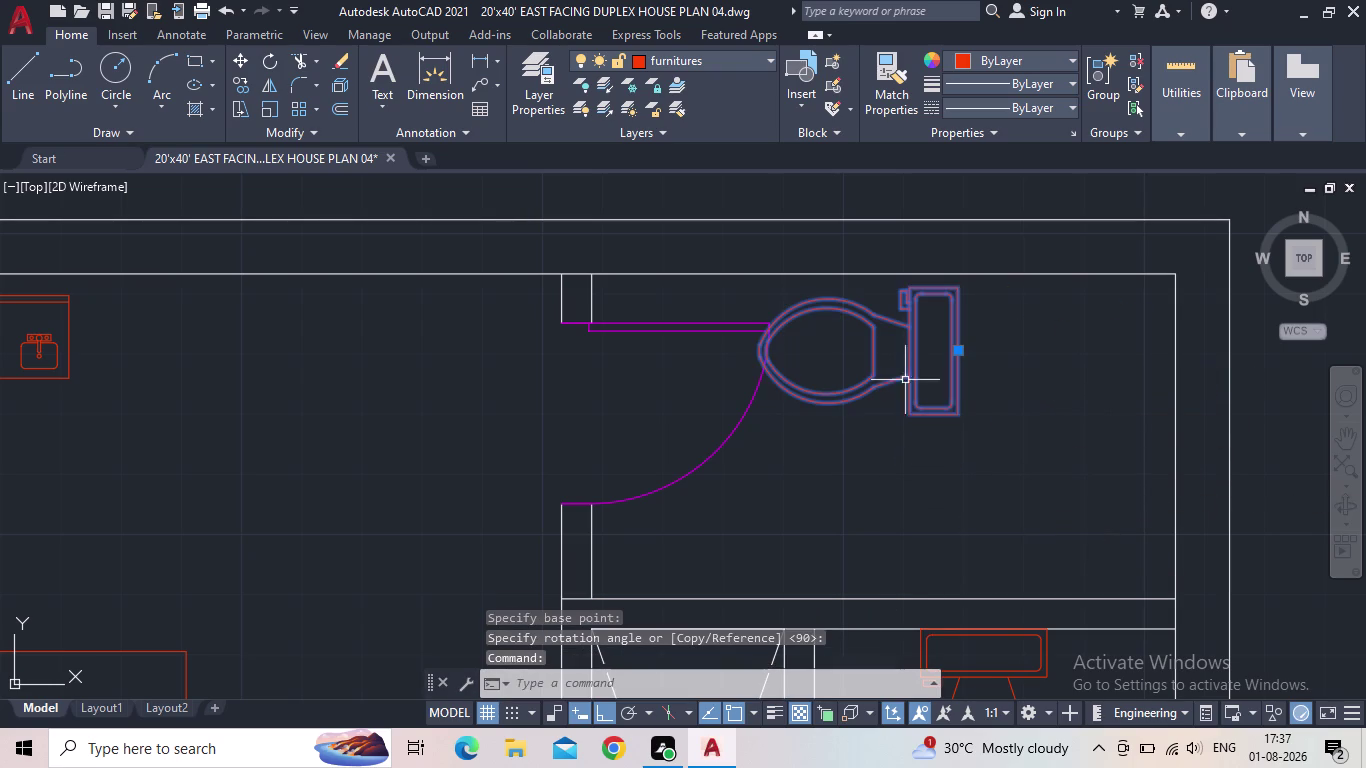
click(602, 714)
click(961, 347)
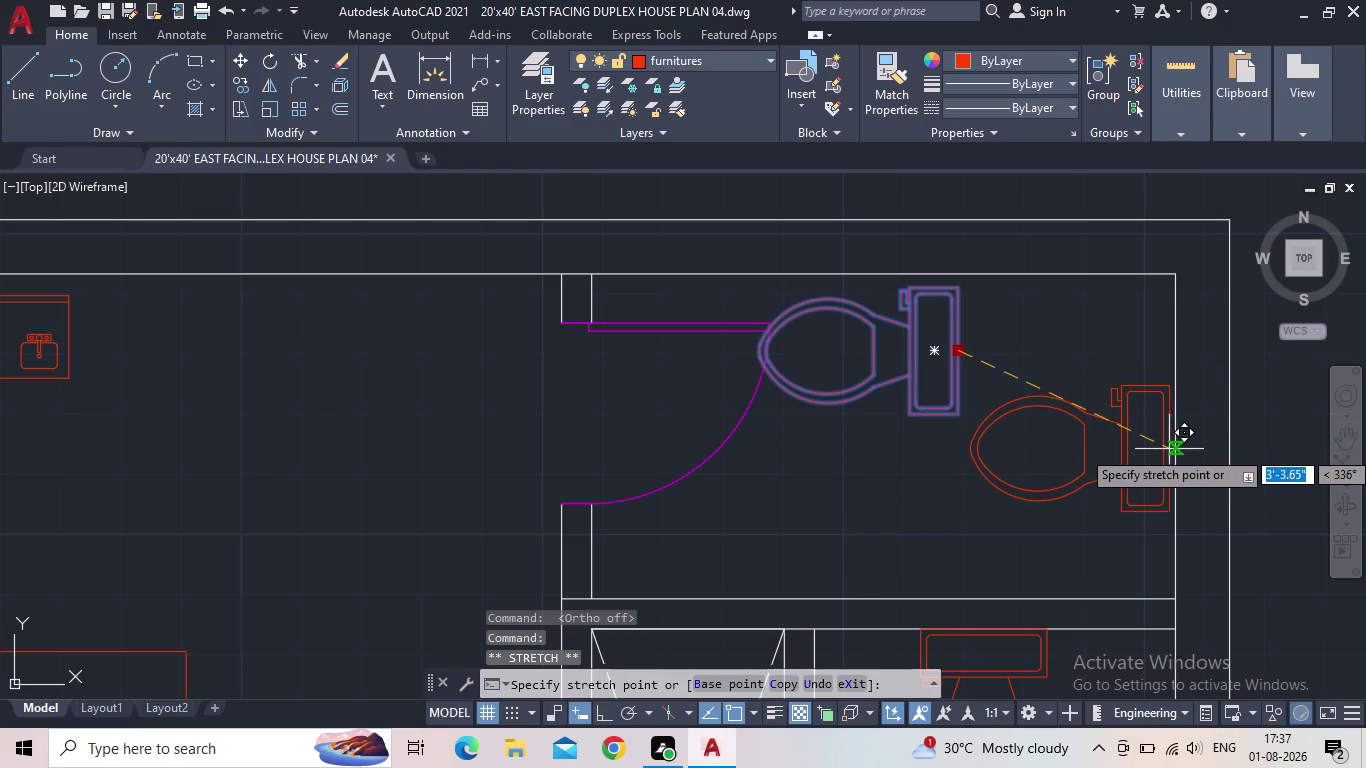
click(1168, 449)
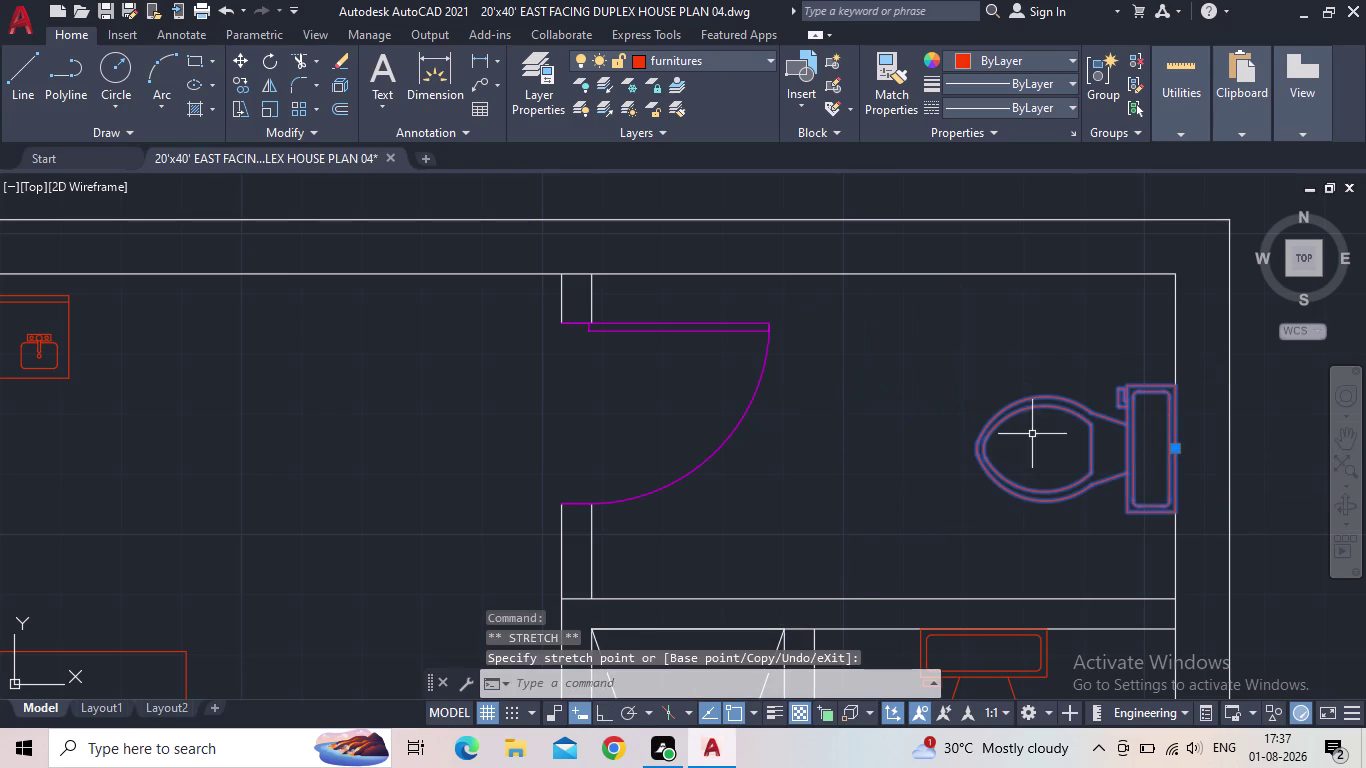
key(Escape)
scroll(down, 3)
Pan over to the spare wash basin beside the plan and window-select it.
middle_drag(920, 452, 844, 390)
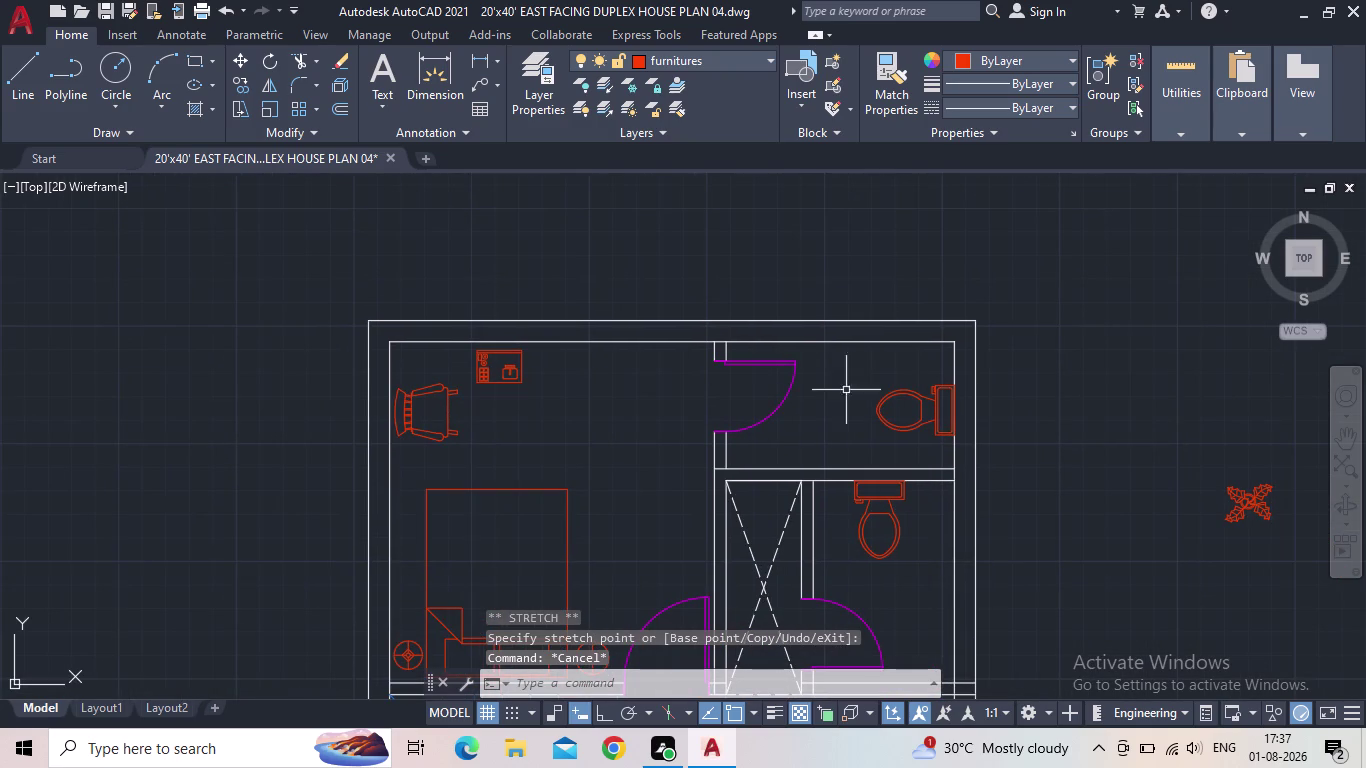
scroll(up, 3)
middle_click(860, 444)
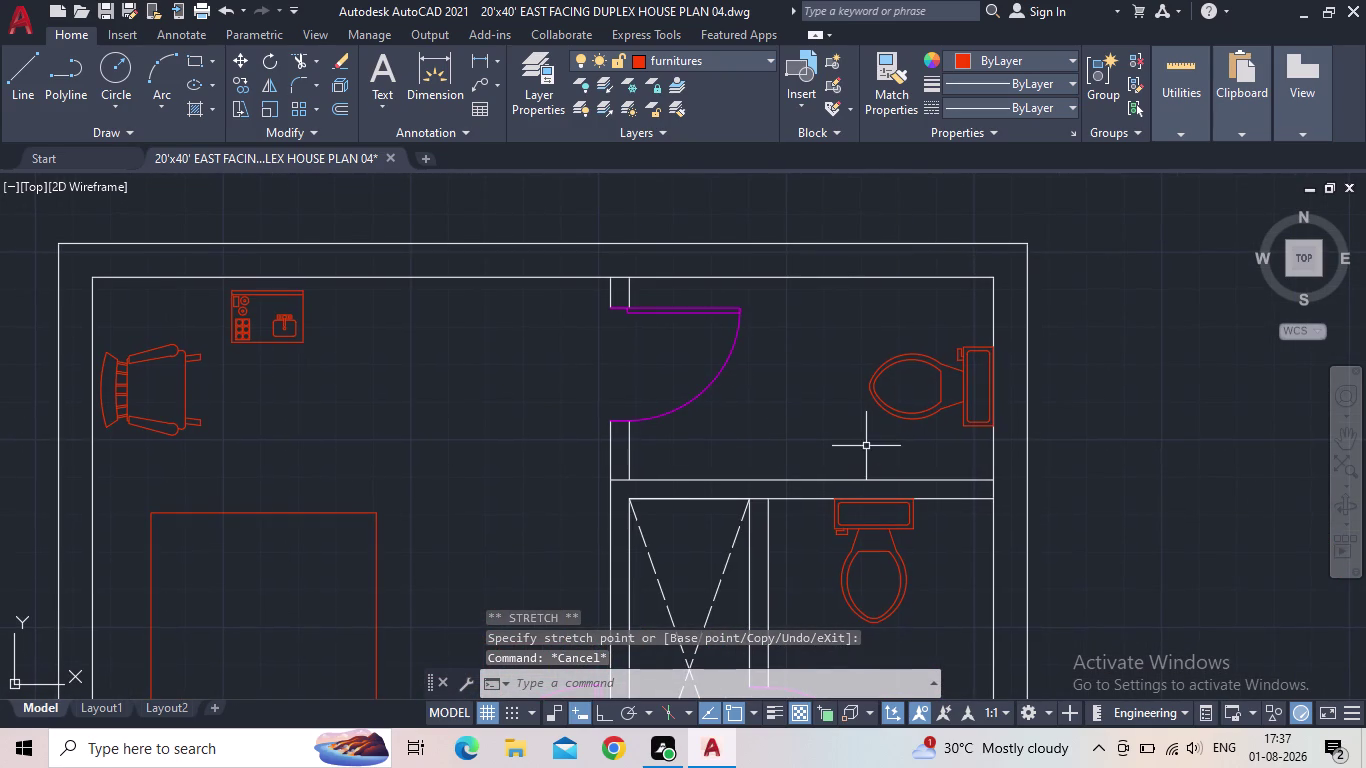
middle_drag(844, 466, 782, 423)
middle_drag(684, 312, 694, 339)
scroll(up, 3)
scroll(down, 3)
scroll(down, 3)
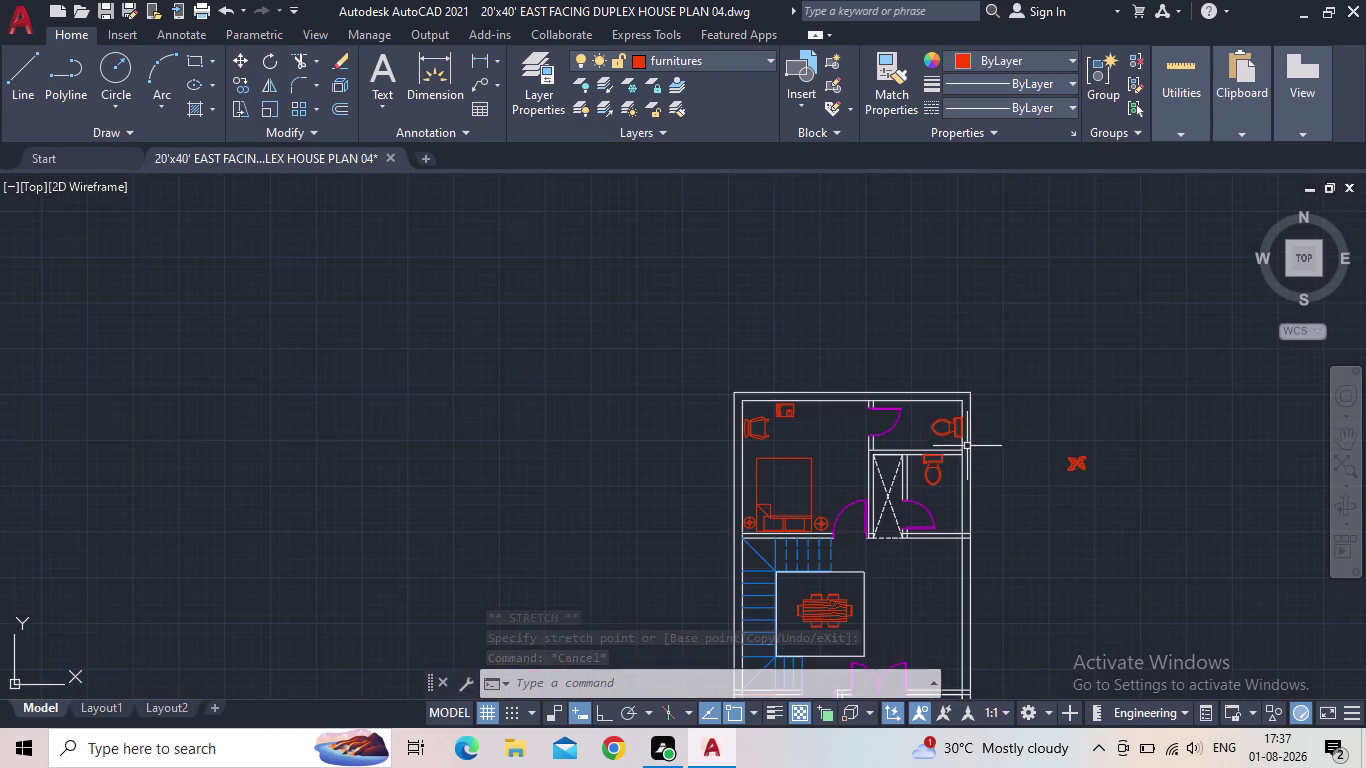
middle_drag(1008, 463, 651, 477)
scroll(up, 3)
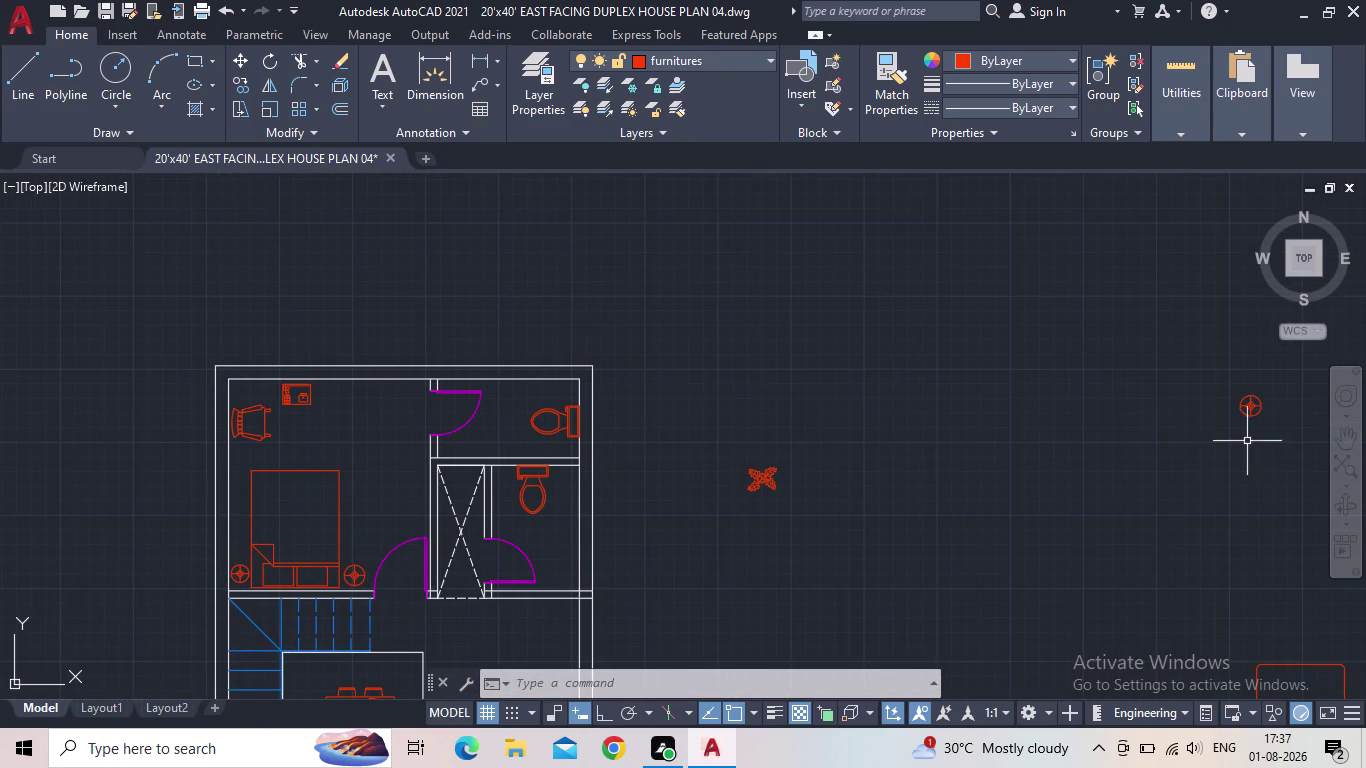
scroll(down, 3)
middle_drag(1162, 454, 986, 435)
scroll(up, 3)
click(1083, 561)
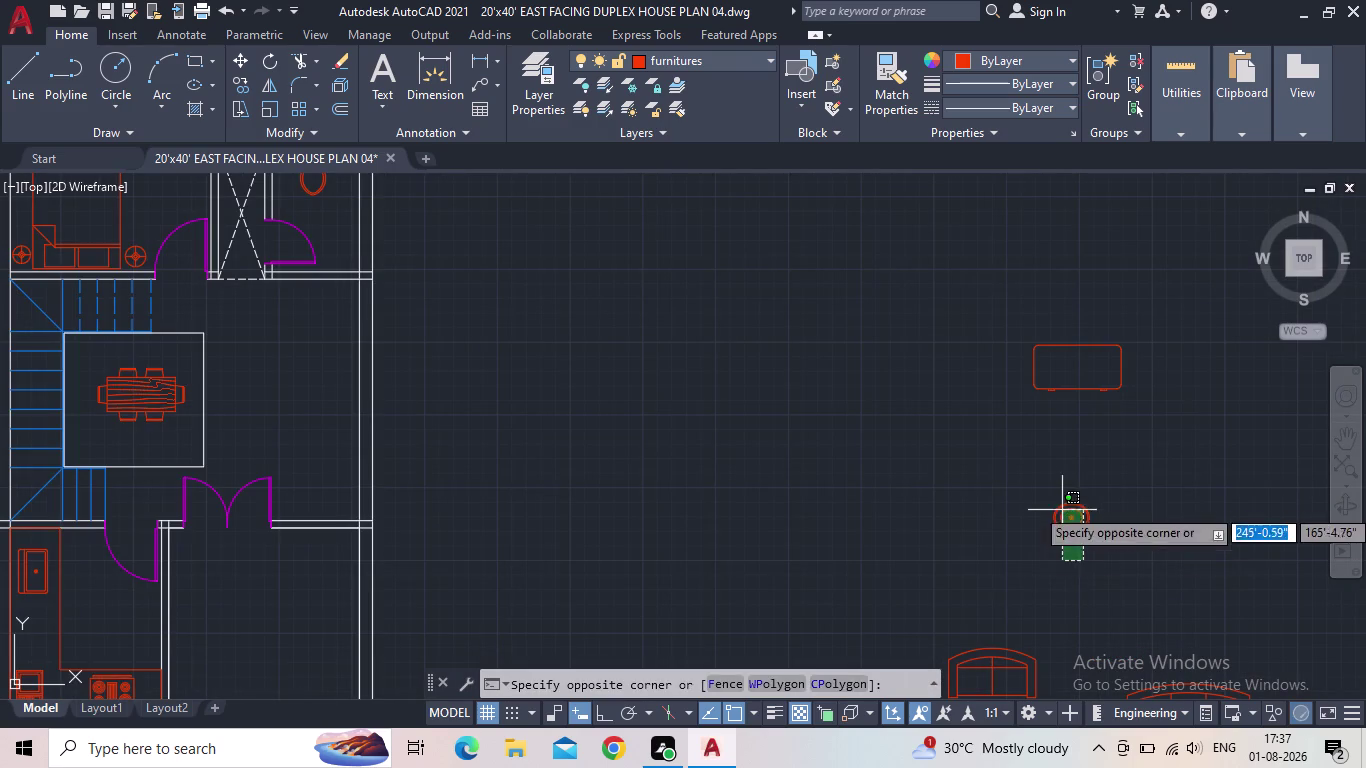
click(1047, 496)
Move the wash basin by its centre grip into the upper bathroom beside the toilet.
click(1069, 513)
middle_drag(723, 357, 1294, 684)
scroll(up, 3)
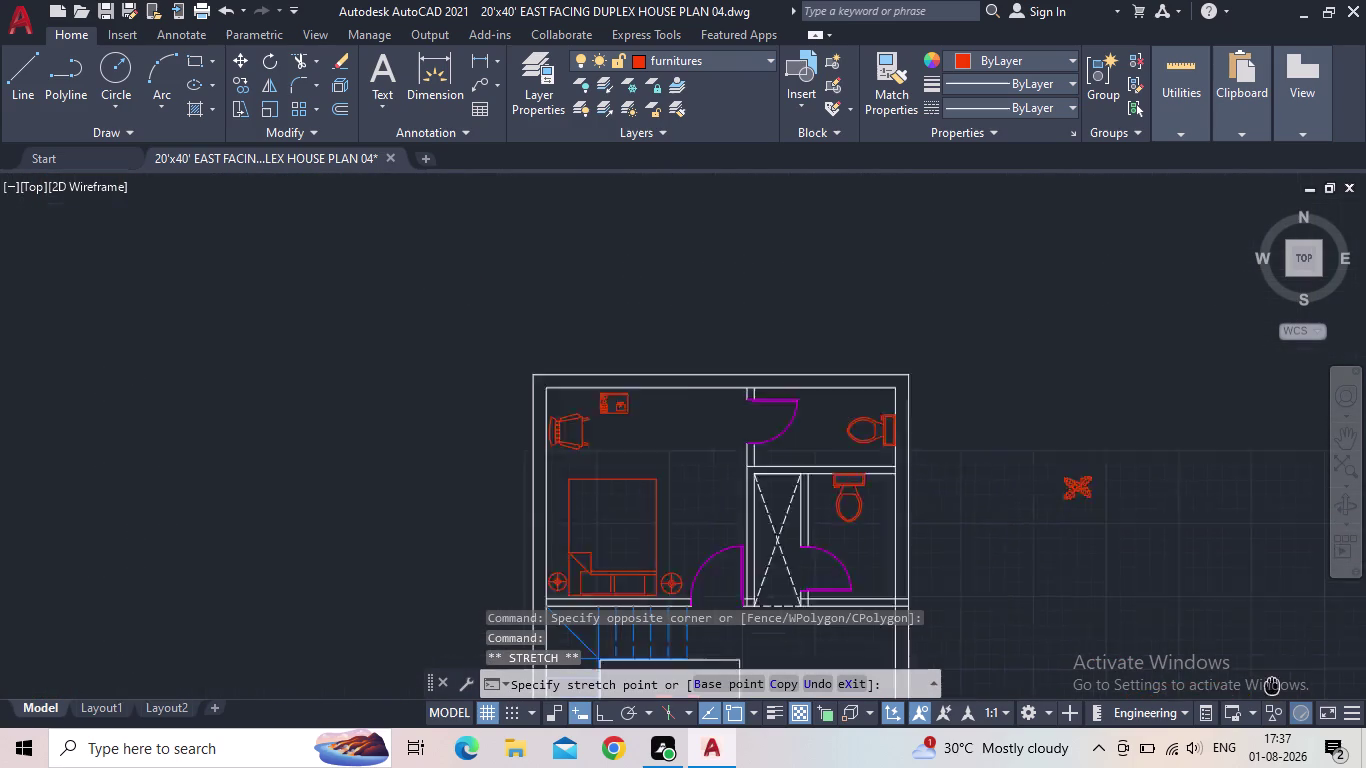
middle_drag(1294, 684, 1295, 670)
scroll(up, 3)
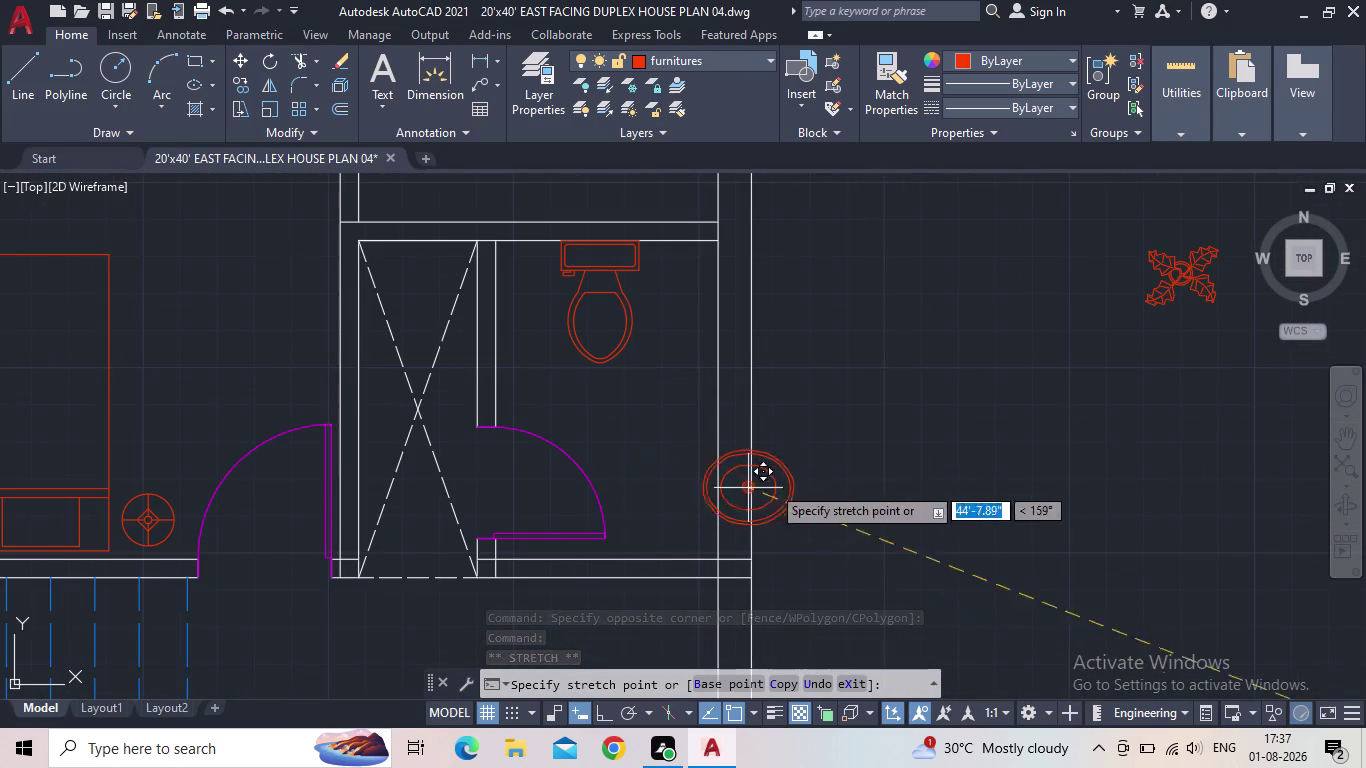
middle_drag(894, 498, 938, 695)
scroll(down, 3)
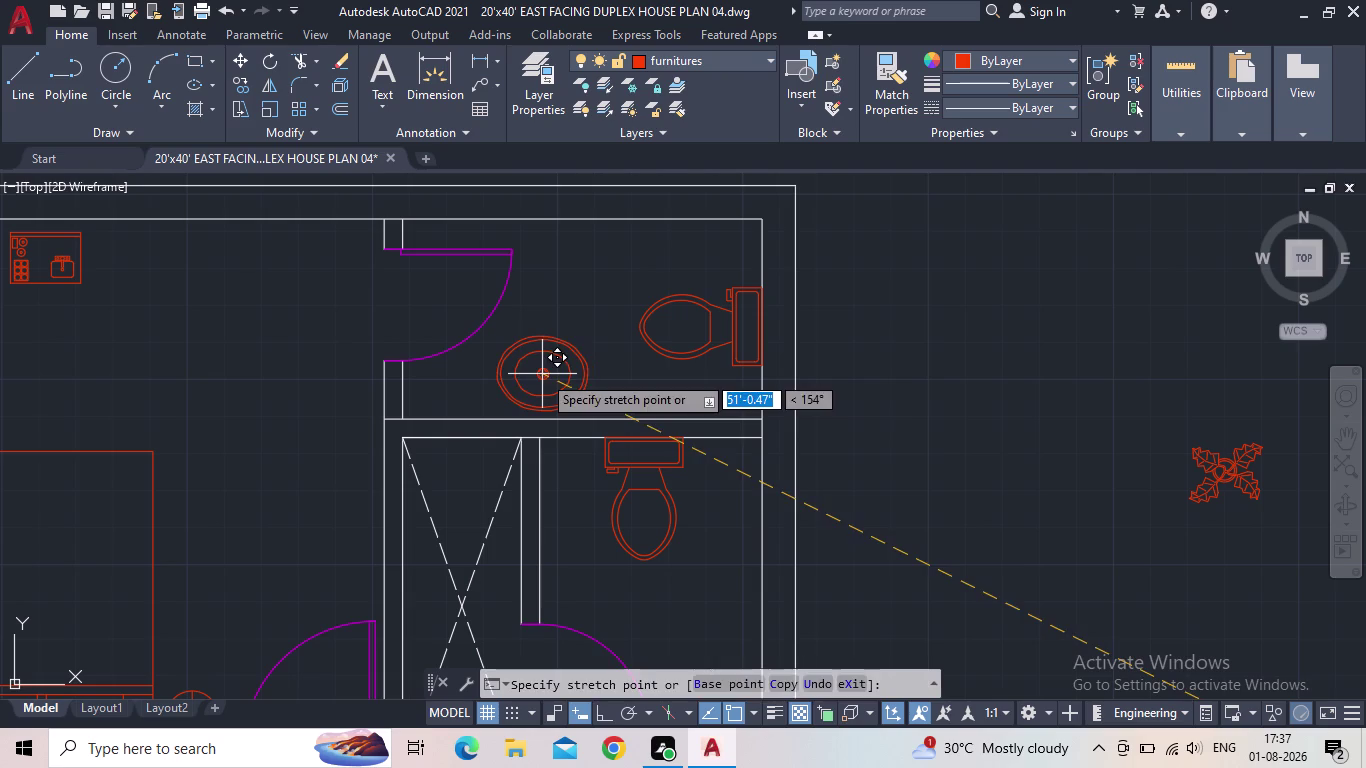
click(542, 374)
key(Escape)
Start COPY on the upper bathroom's wash basin, using its centre as base point.
scroll(down, 3)
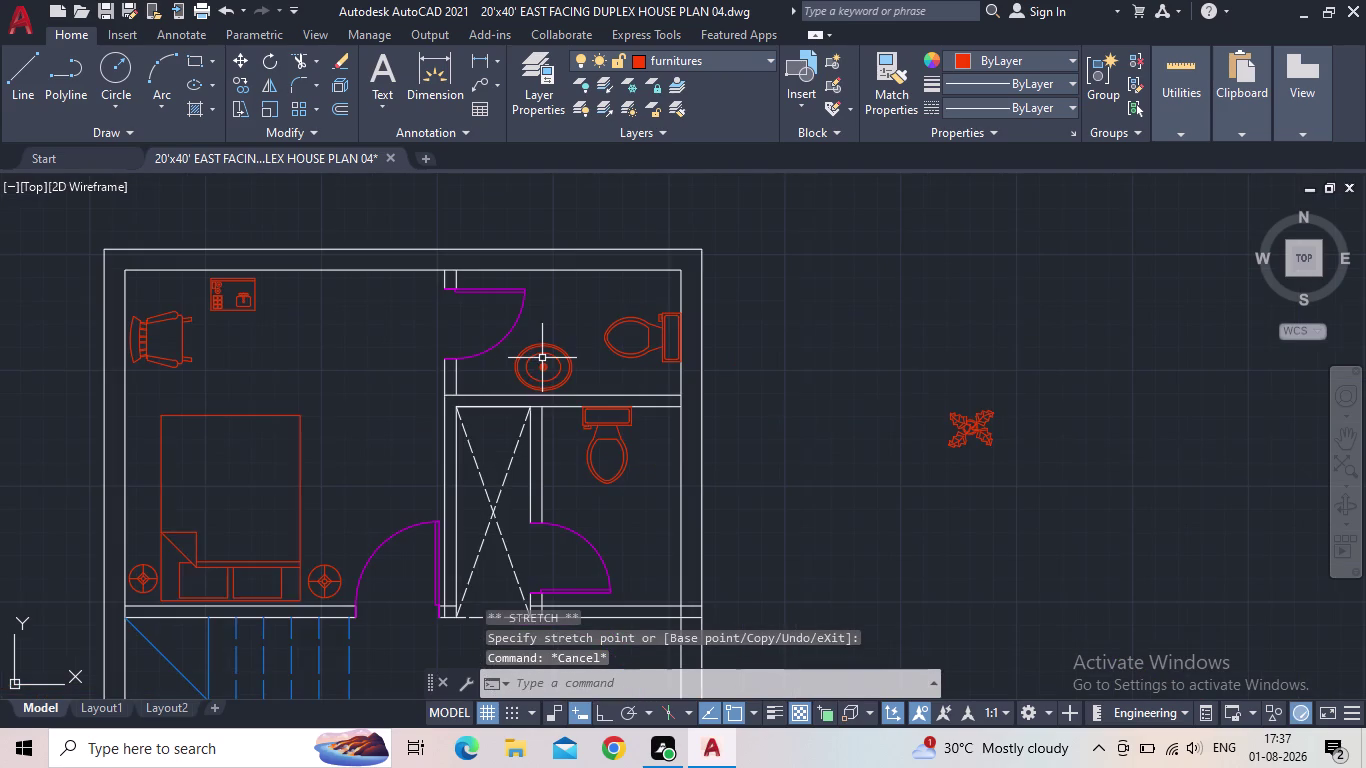
scroll(up, 3)
scroll(up, 3)
key(c)
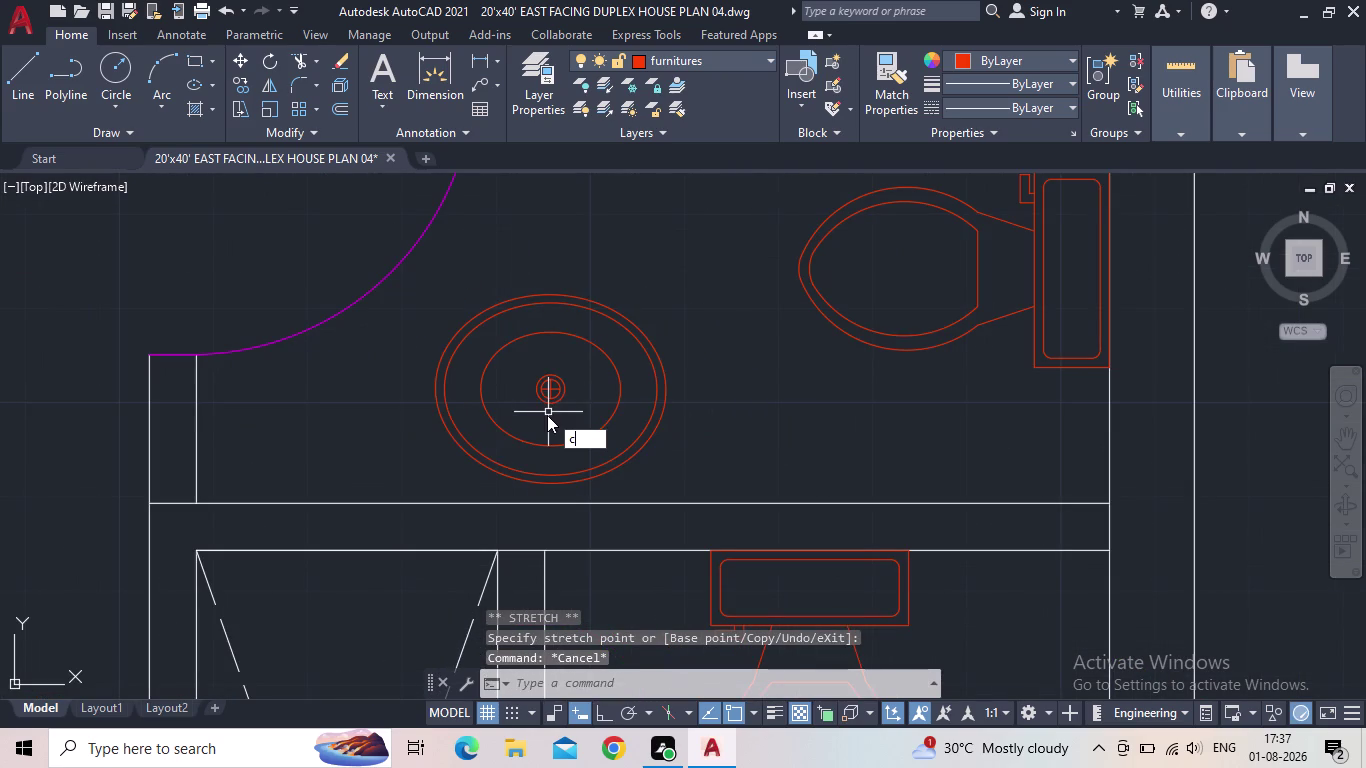
key(o)
key(Return)
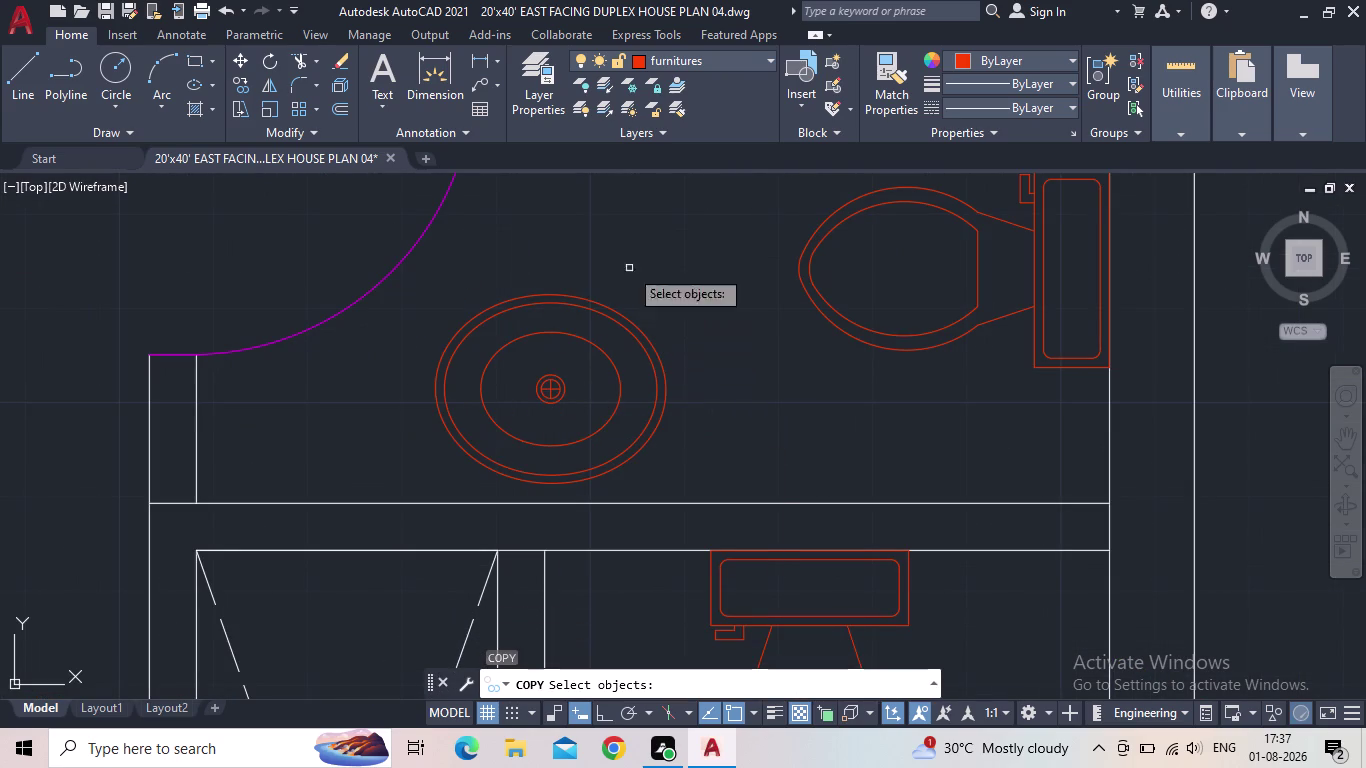
click(543, 332)
key(space)
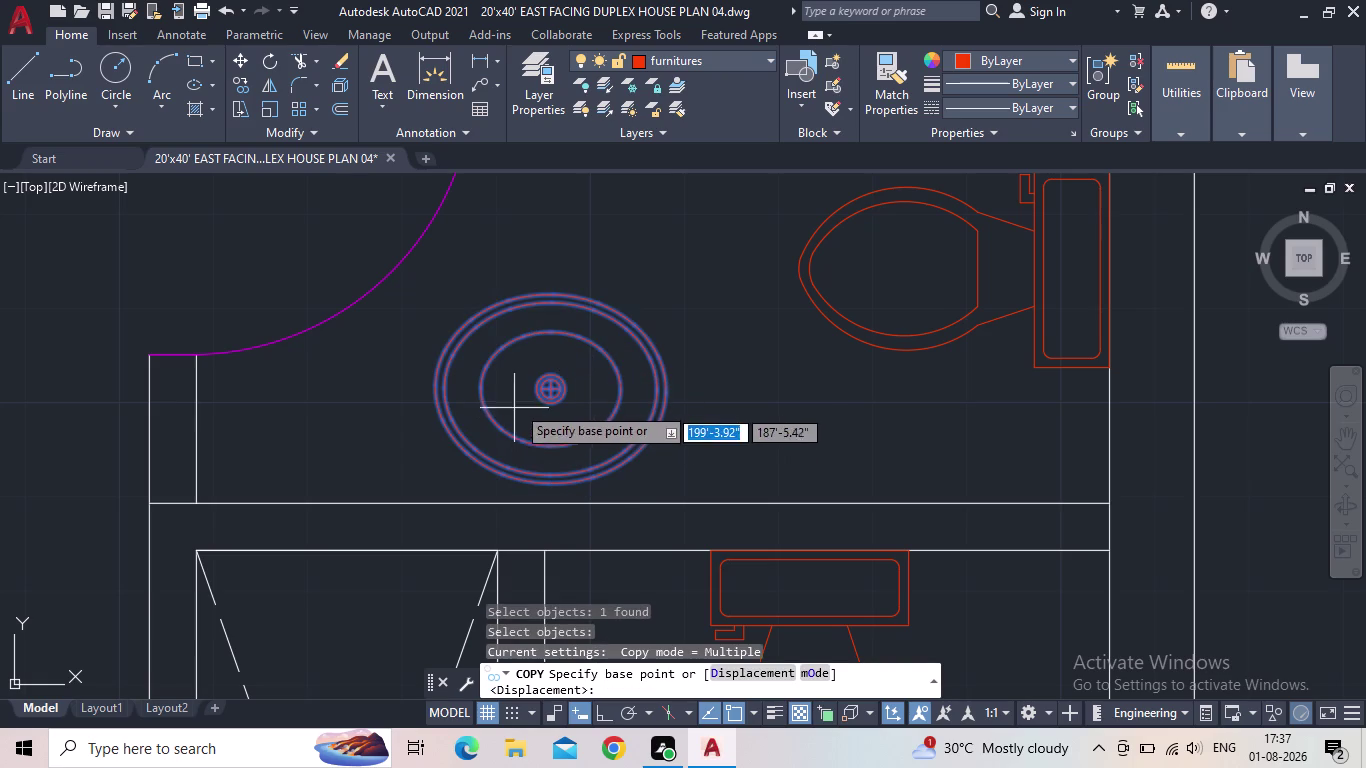
click(540, 387)
Place the copied wash basin in the lower bathroom below the toilet.
middle_drag(604, 455, 579, 328)
scroll(down, 3)
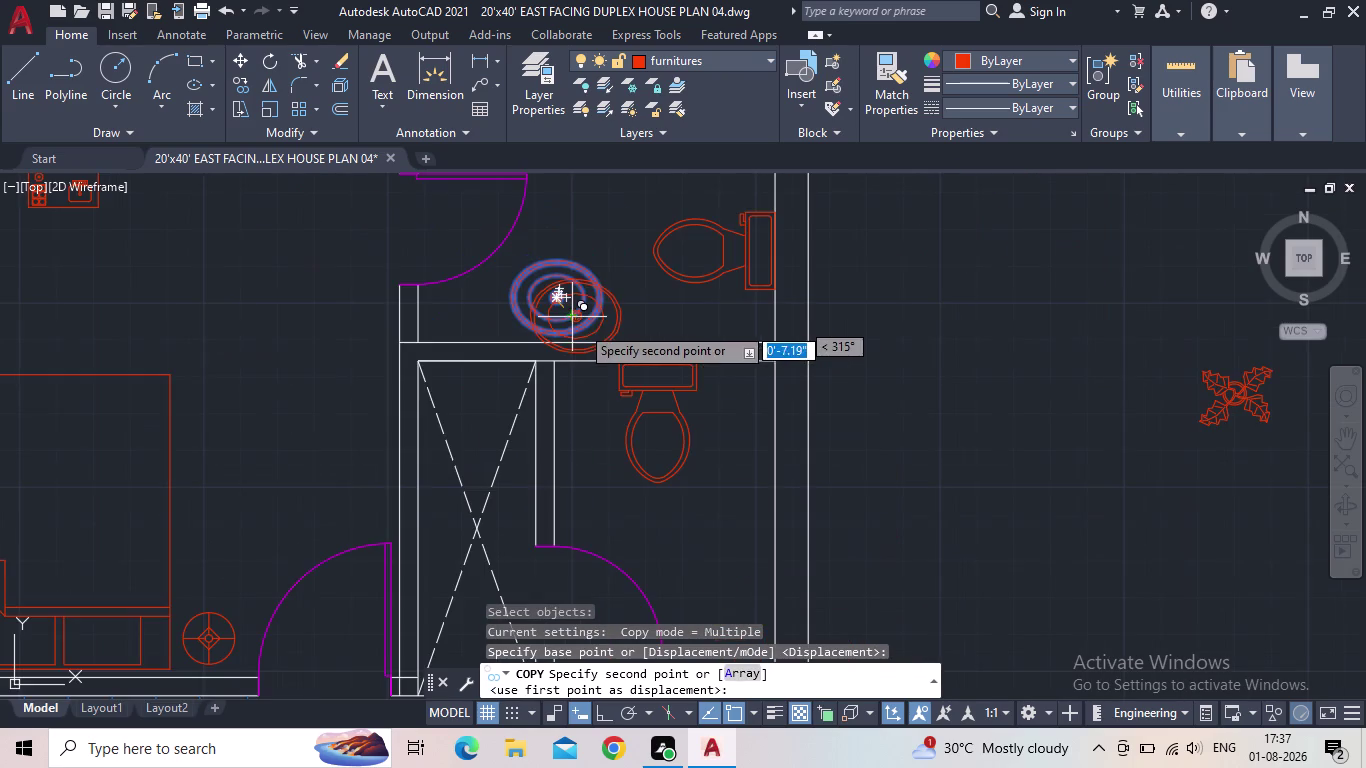
scroll(down, 3)
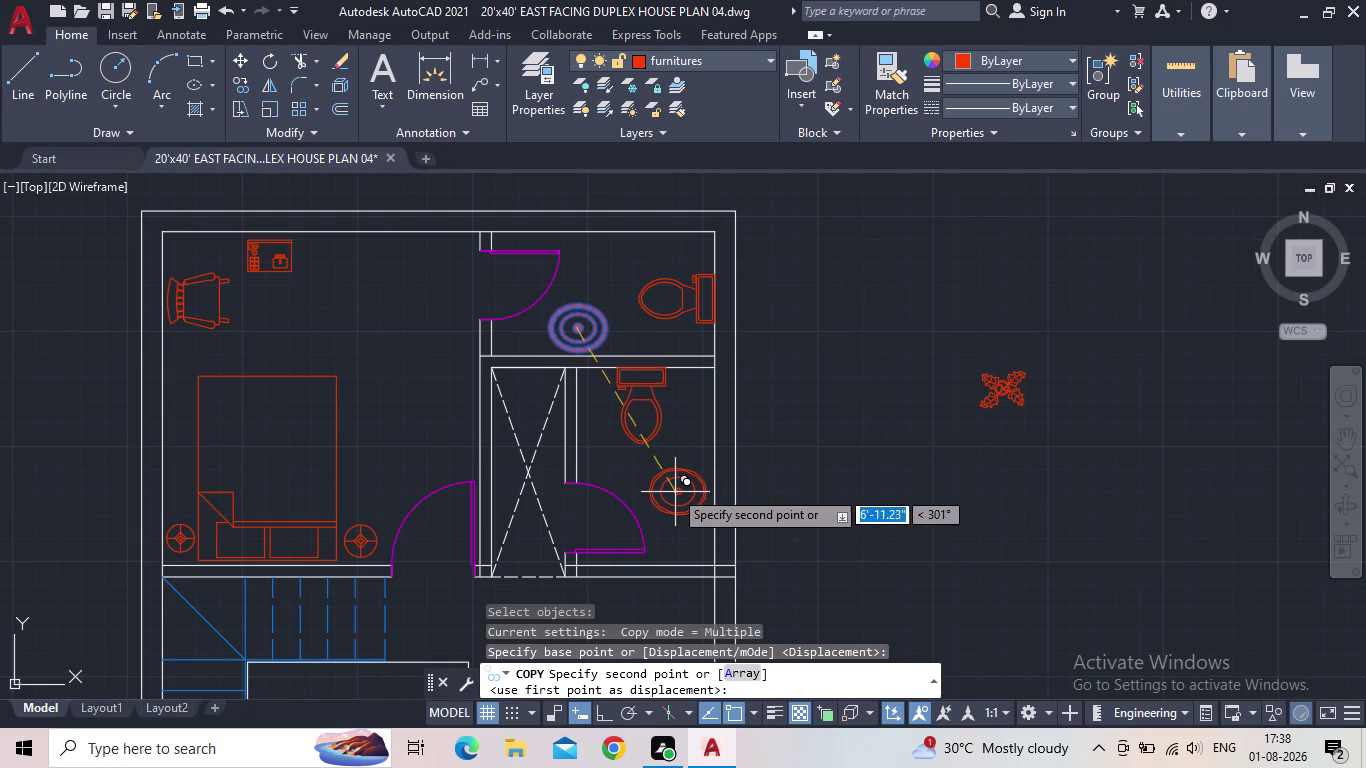
scroll(up, 3)
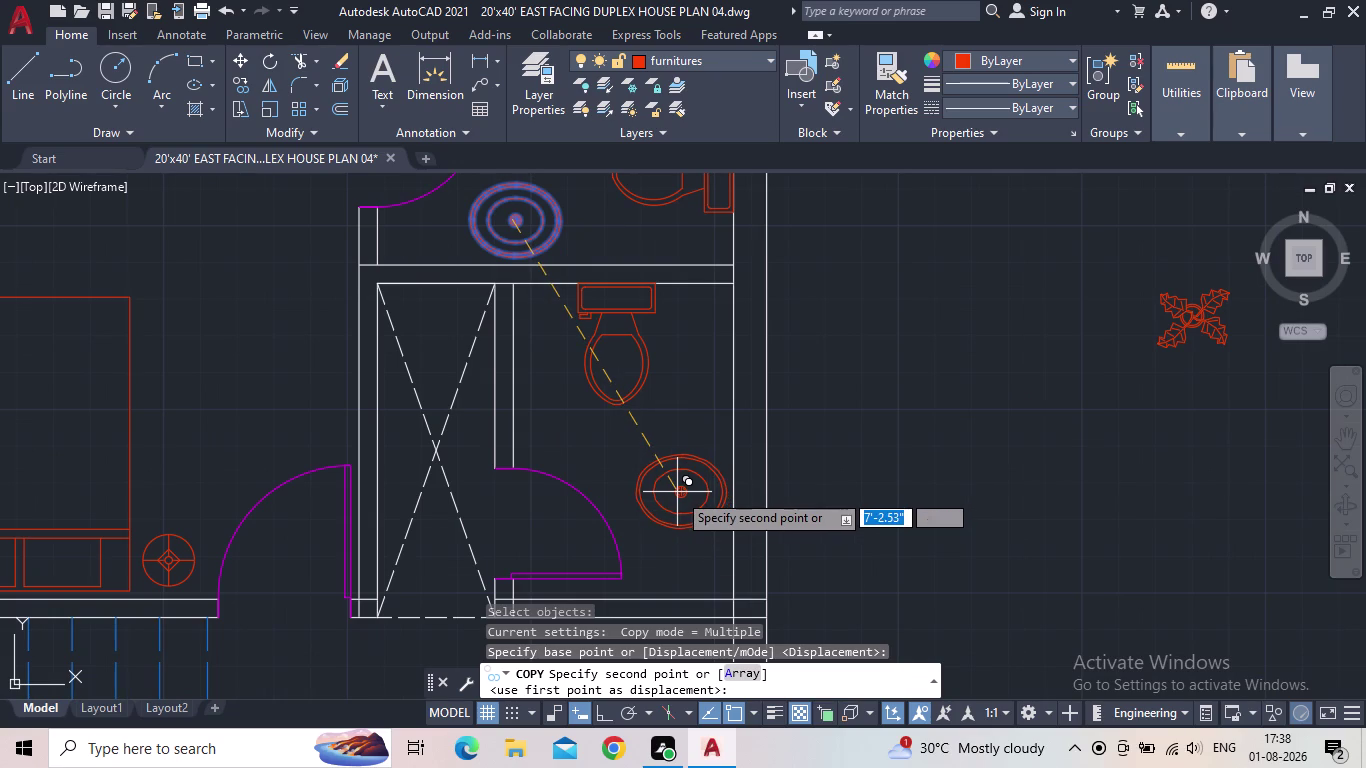
click(677, 492)
key(Escape)
click(694, 527)
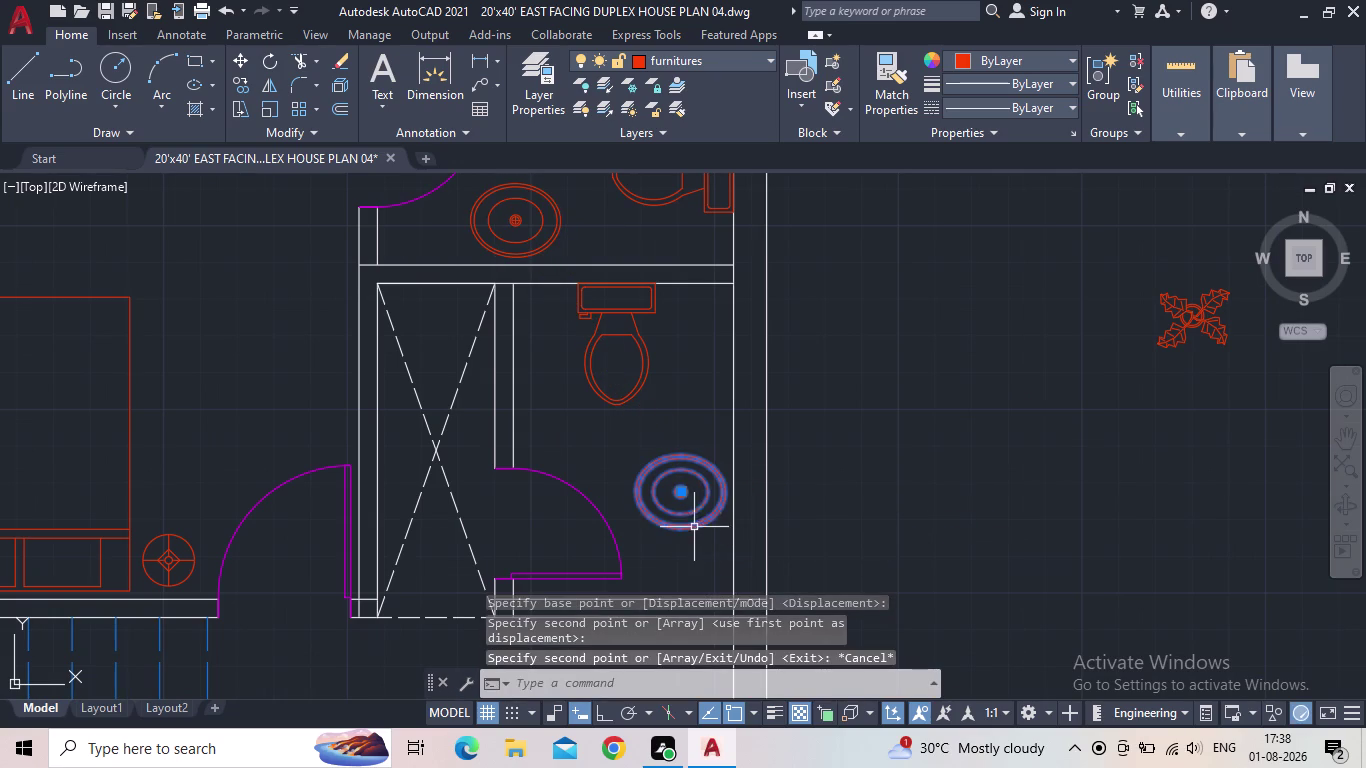
With Ortho on, rotate the lower bathroom's basin 270° about its centre.
click(606, 715)
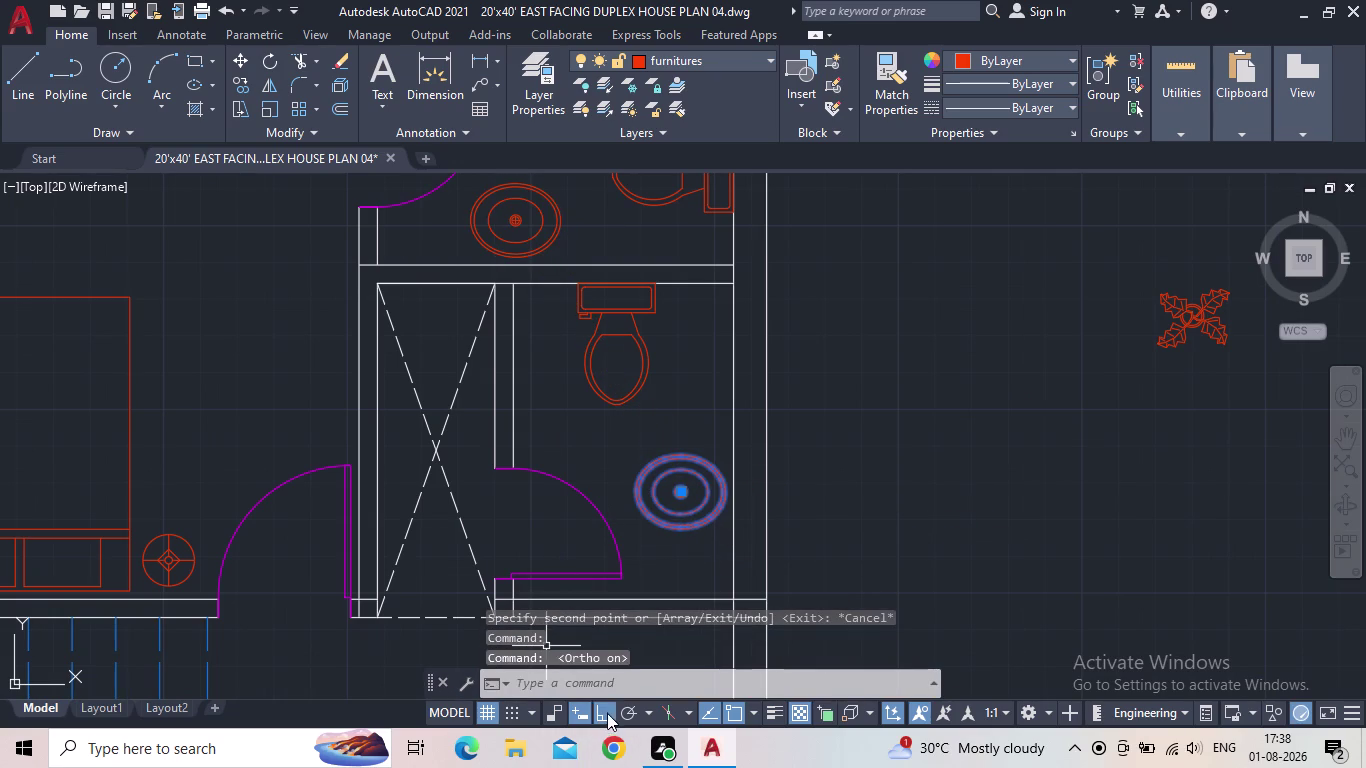
key(r)
key(o)
key(Return)
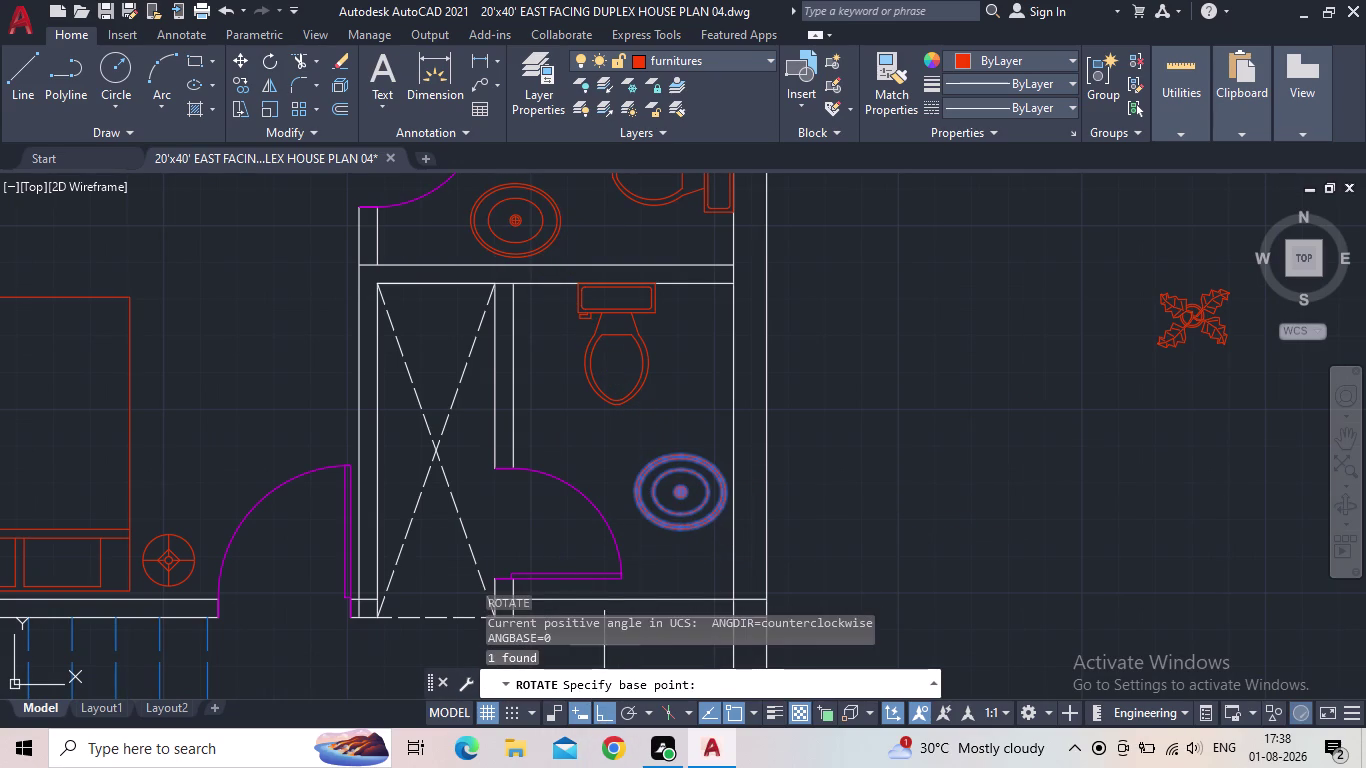
click(676, 494)
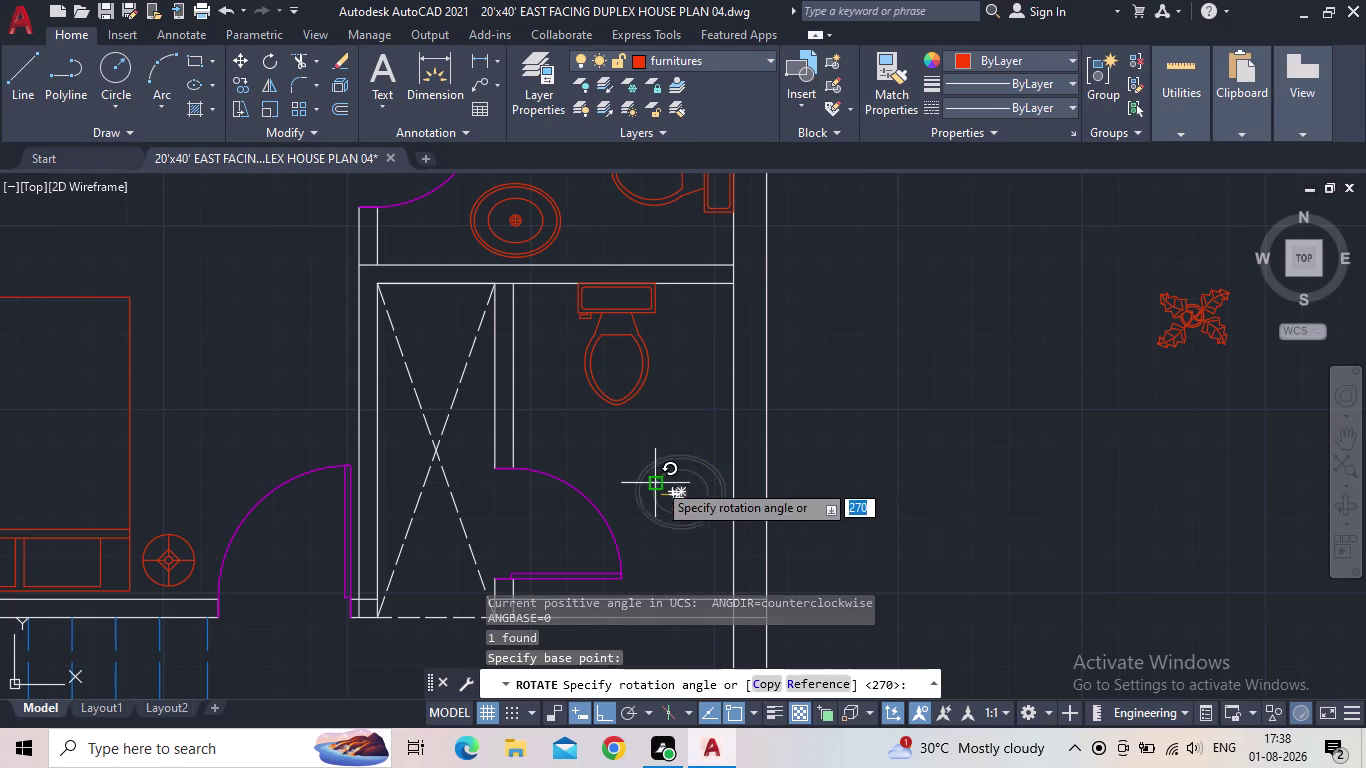
click(686, 368)
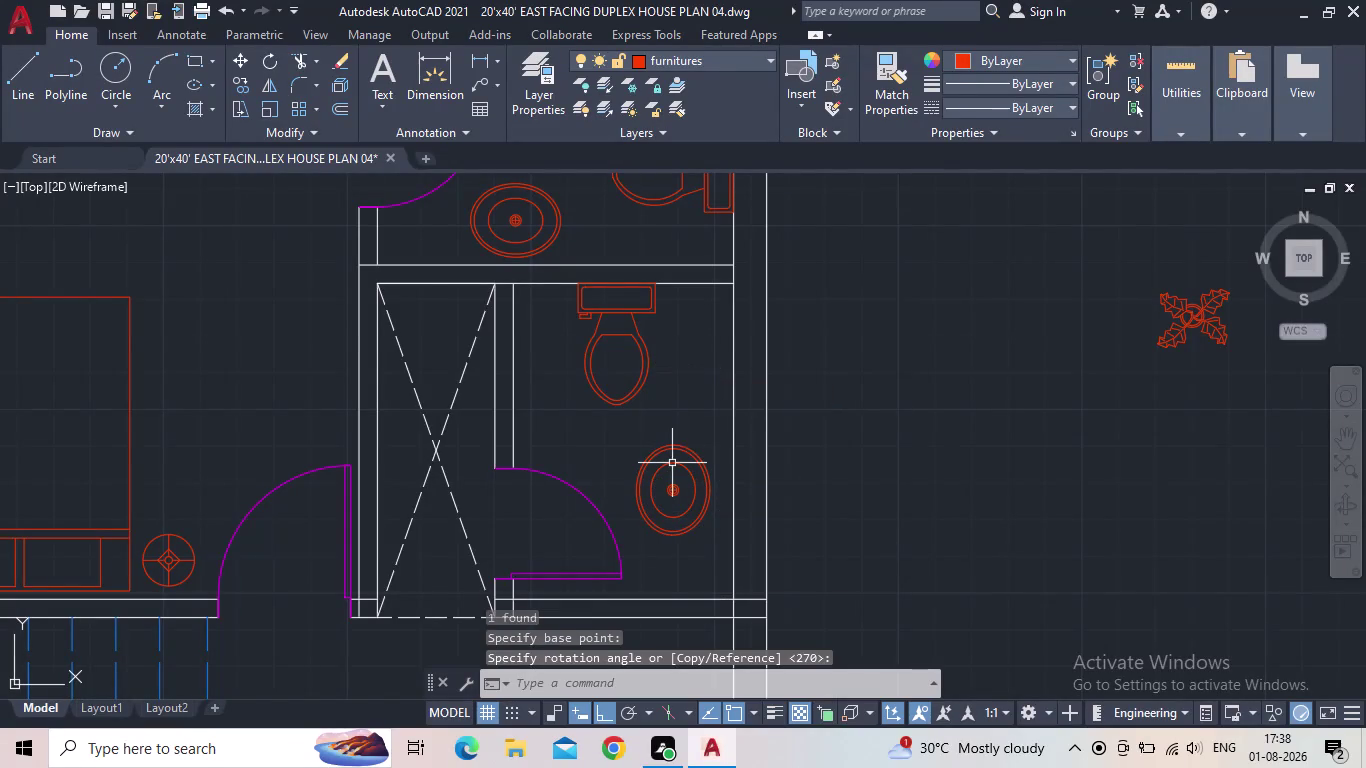
Reposition the rotated basin closer to the bathroom wall.
click(668, 487)
scroll(up, 3)
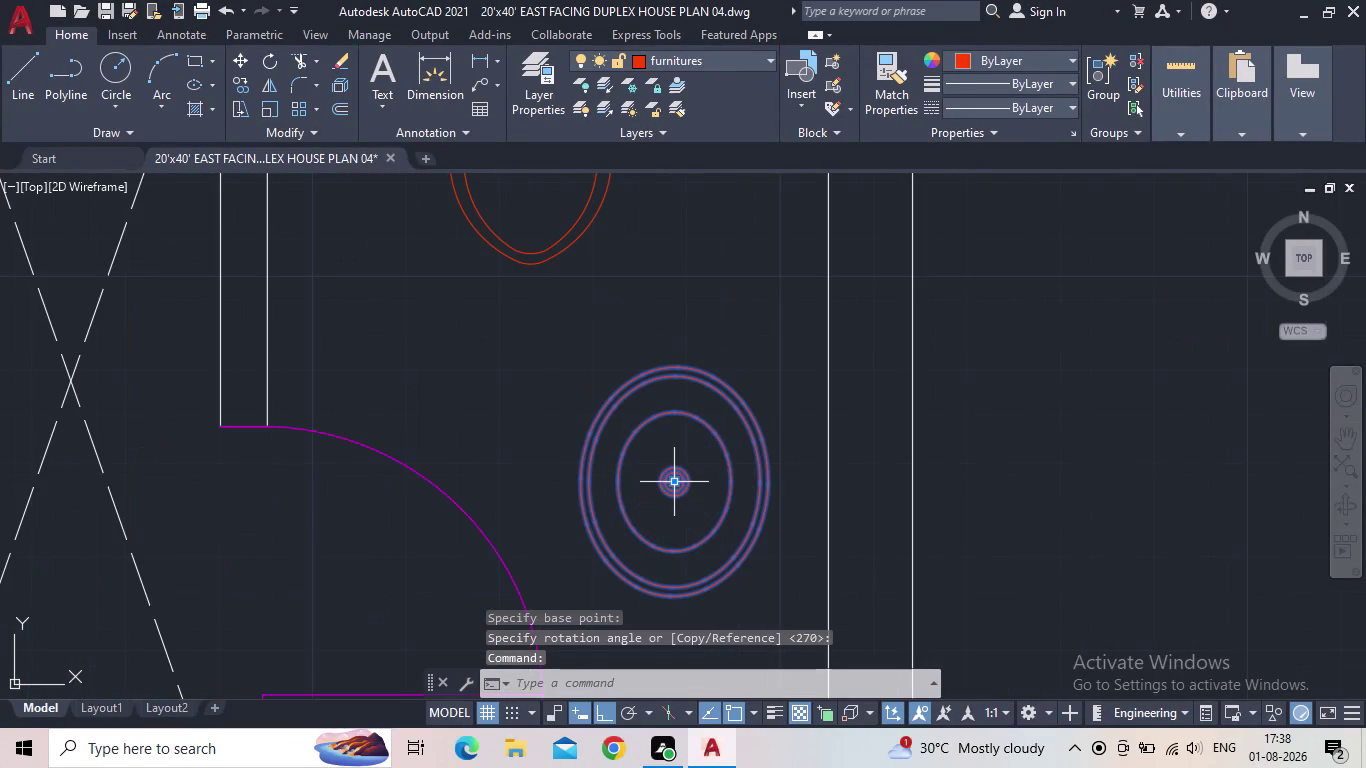
click(673, 482)
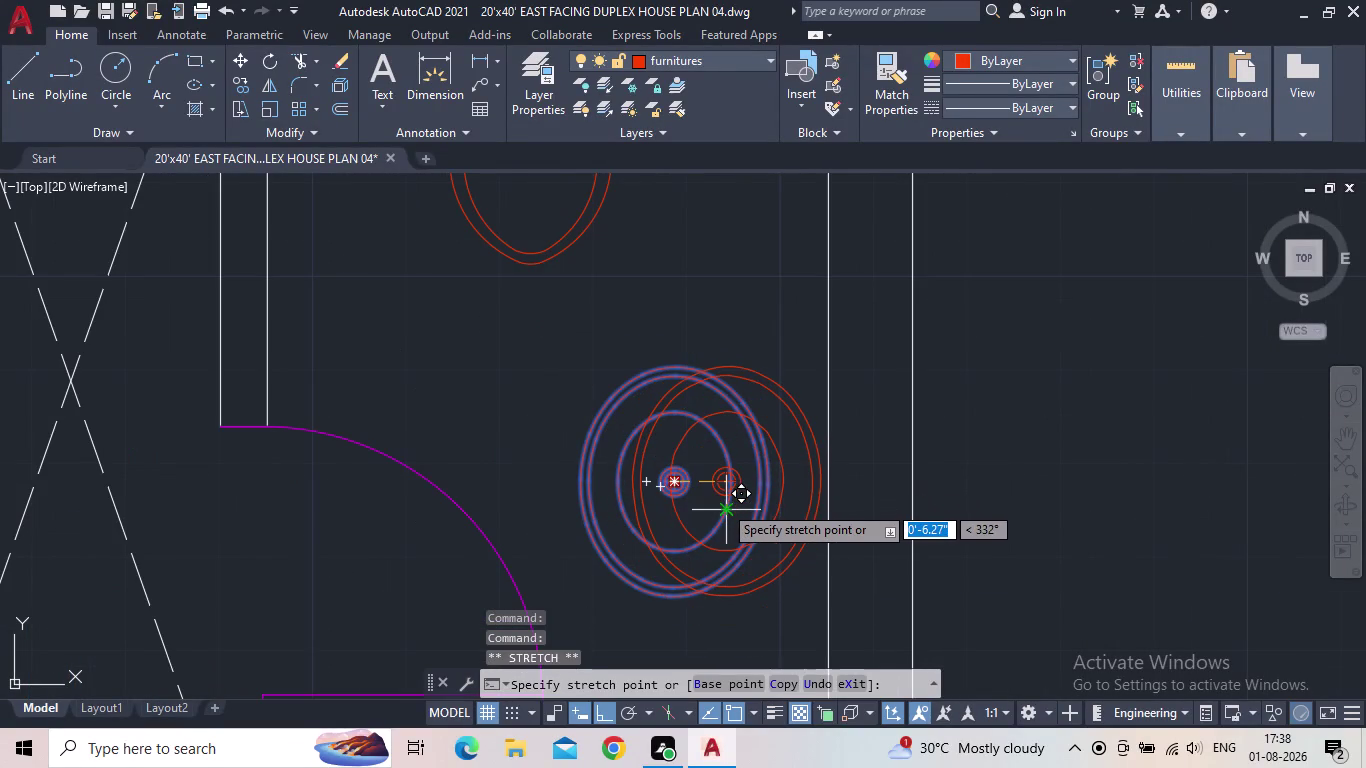
click(718, 504)
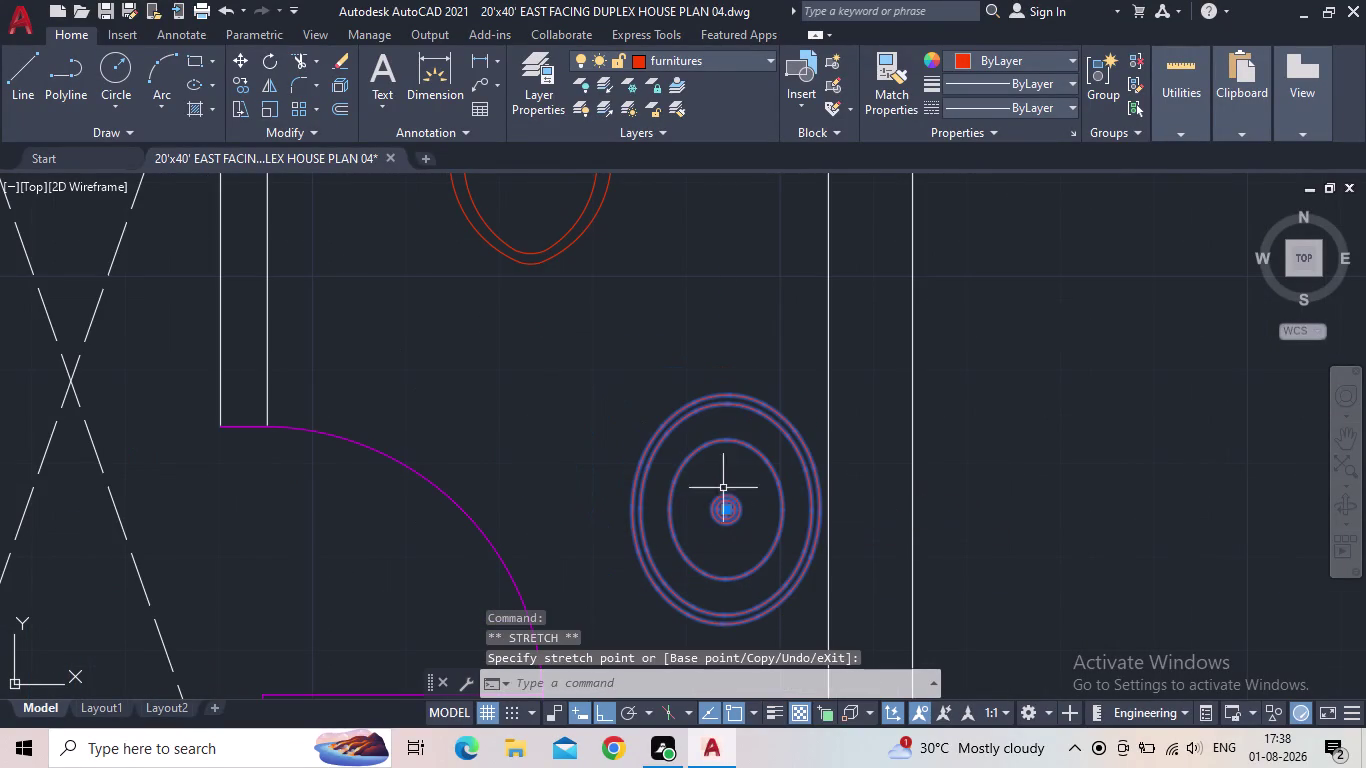
key(Escape)
Zoom out over the upper floor and save the drawing.
scroll(down, 3)
middle_drag(616, 444, 517, 429)
scroll(down, 3)
middle_drag(496, 432, 606, 544)
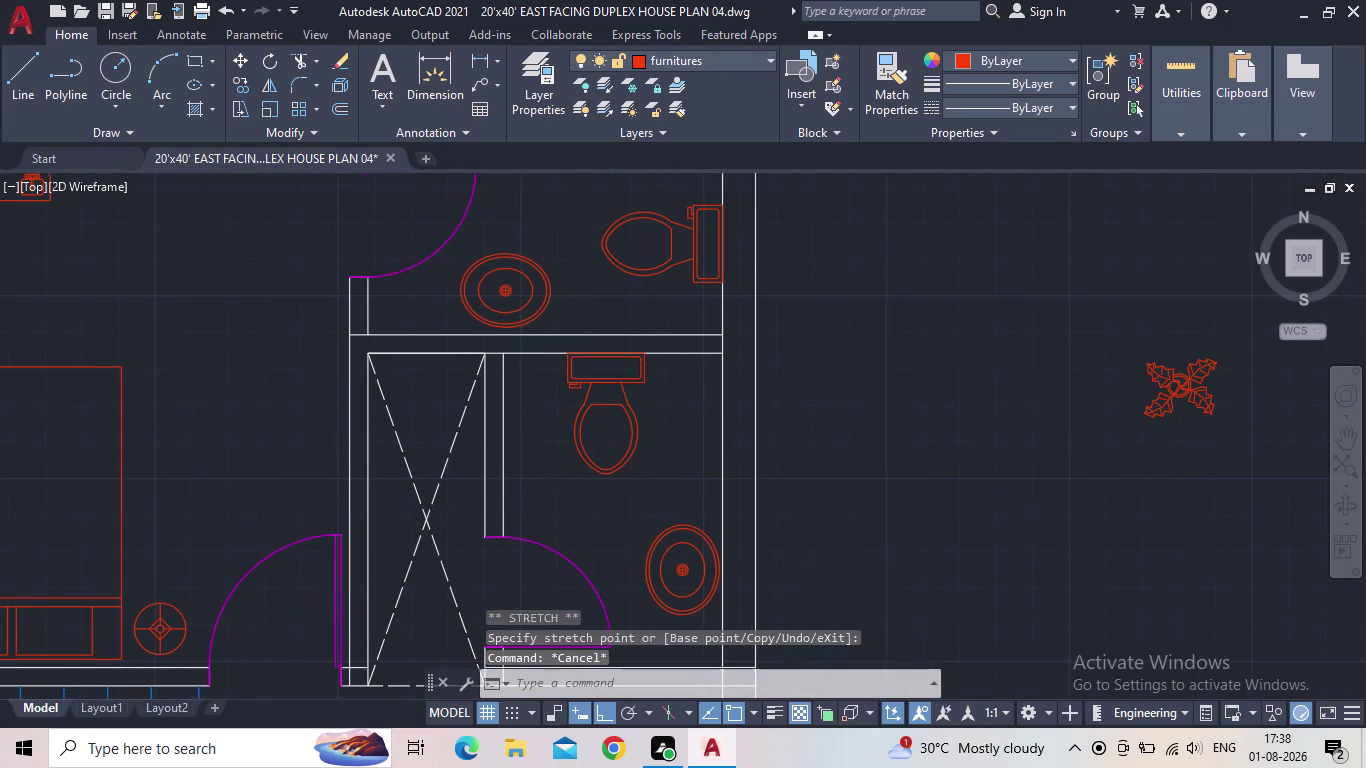
scroll(down, 3)
middle_drag(873, 425, 876, 402)
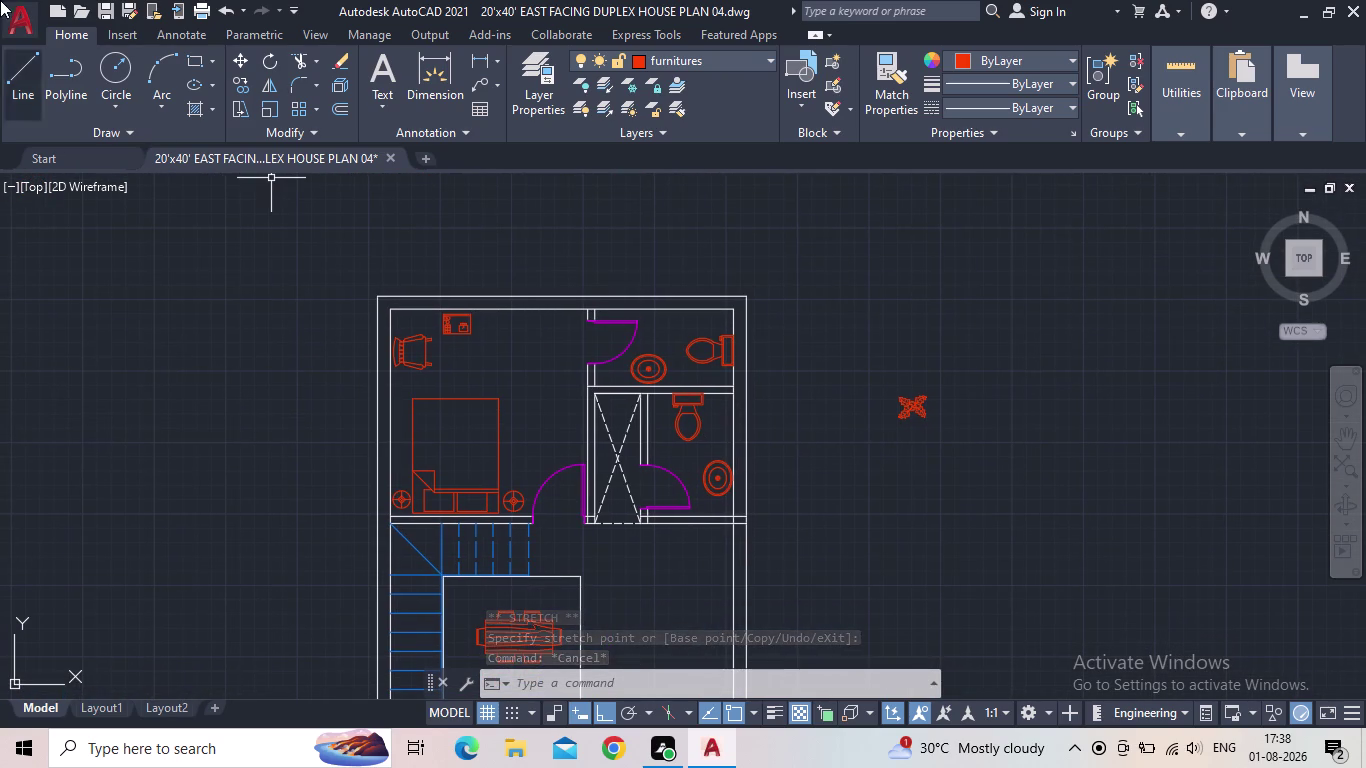
click(110, 13)
middle_drag(676, 360, 675, 261)
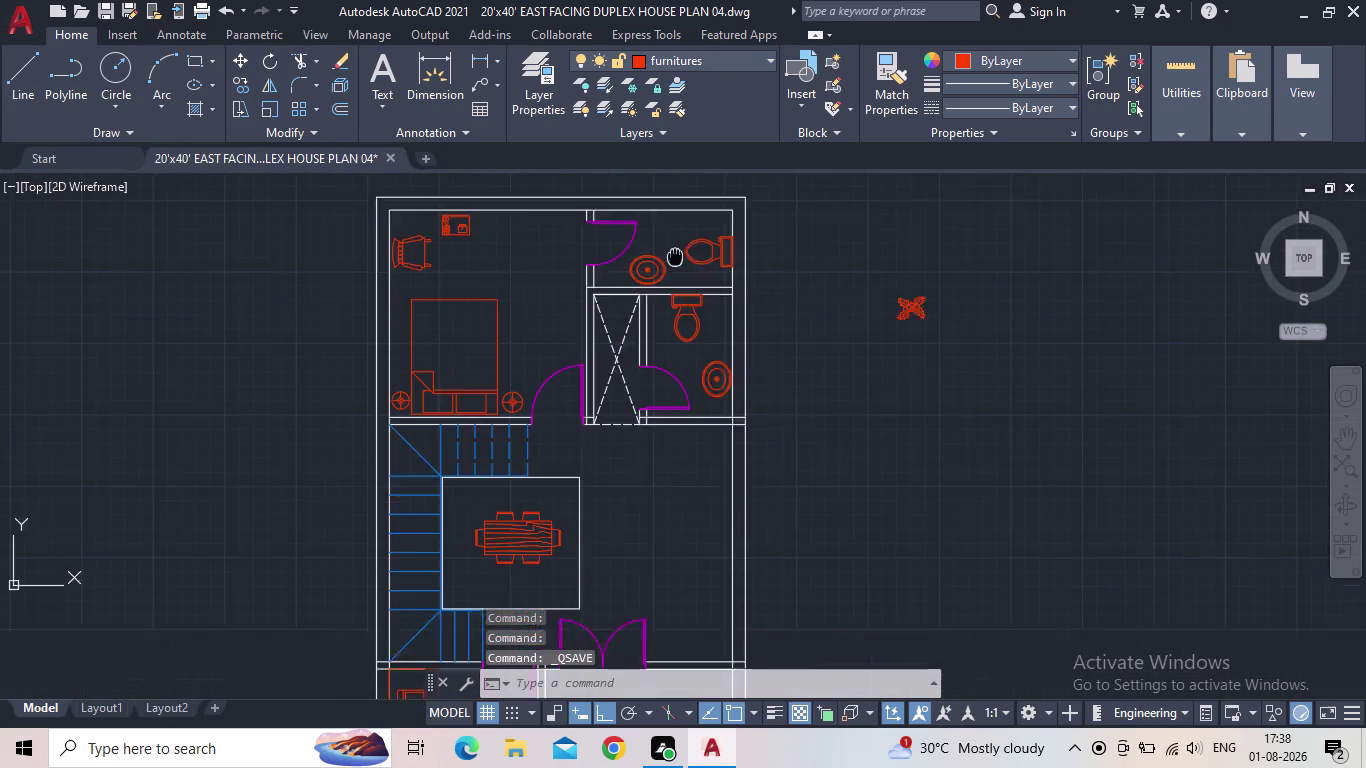
middle_drag(675, 261, 671, 218)
scroll(down, 3)
Rotate a spare armchair beside the plan a quarter turn with RO.
middle_drag(812, 446, 714, 378)
click(1135, 536)
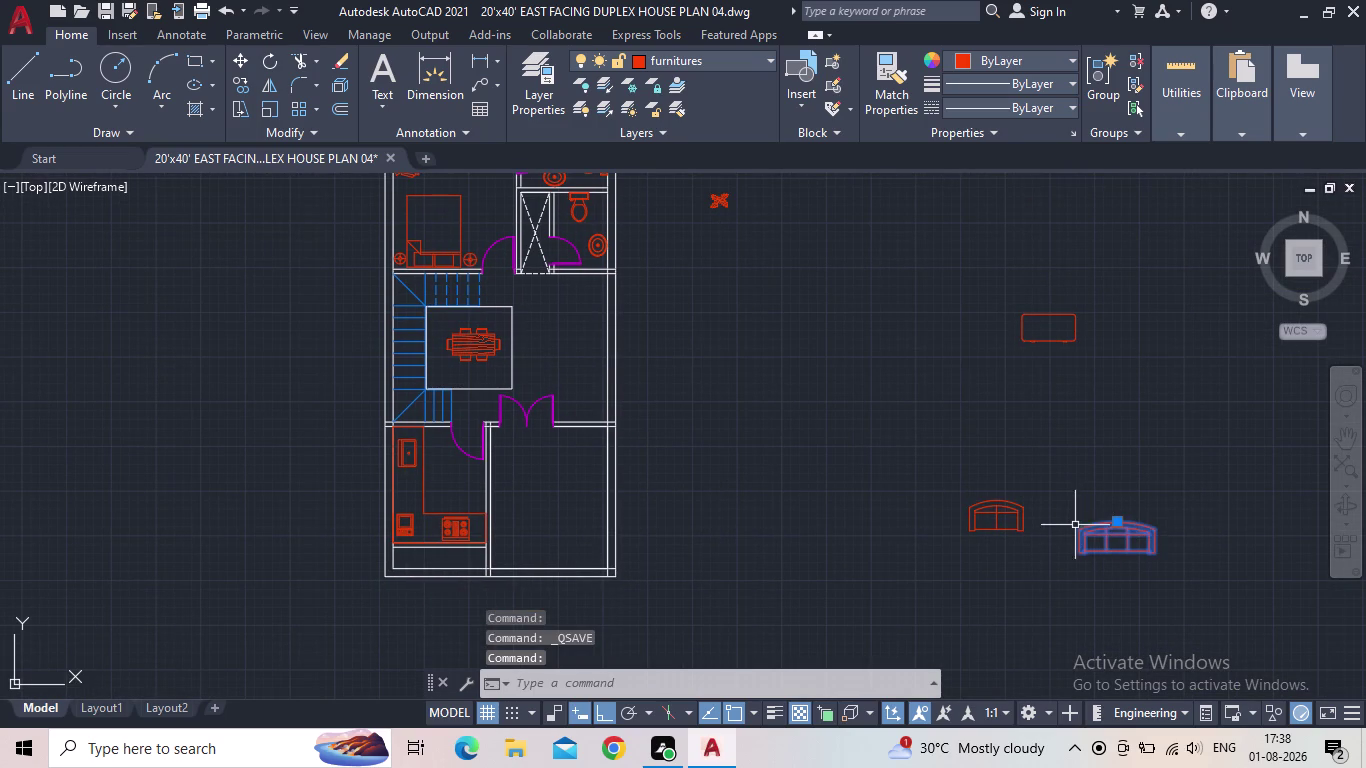
key(r)
key(o)
key(Return)
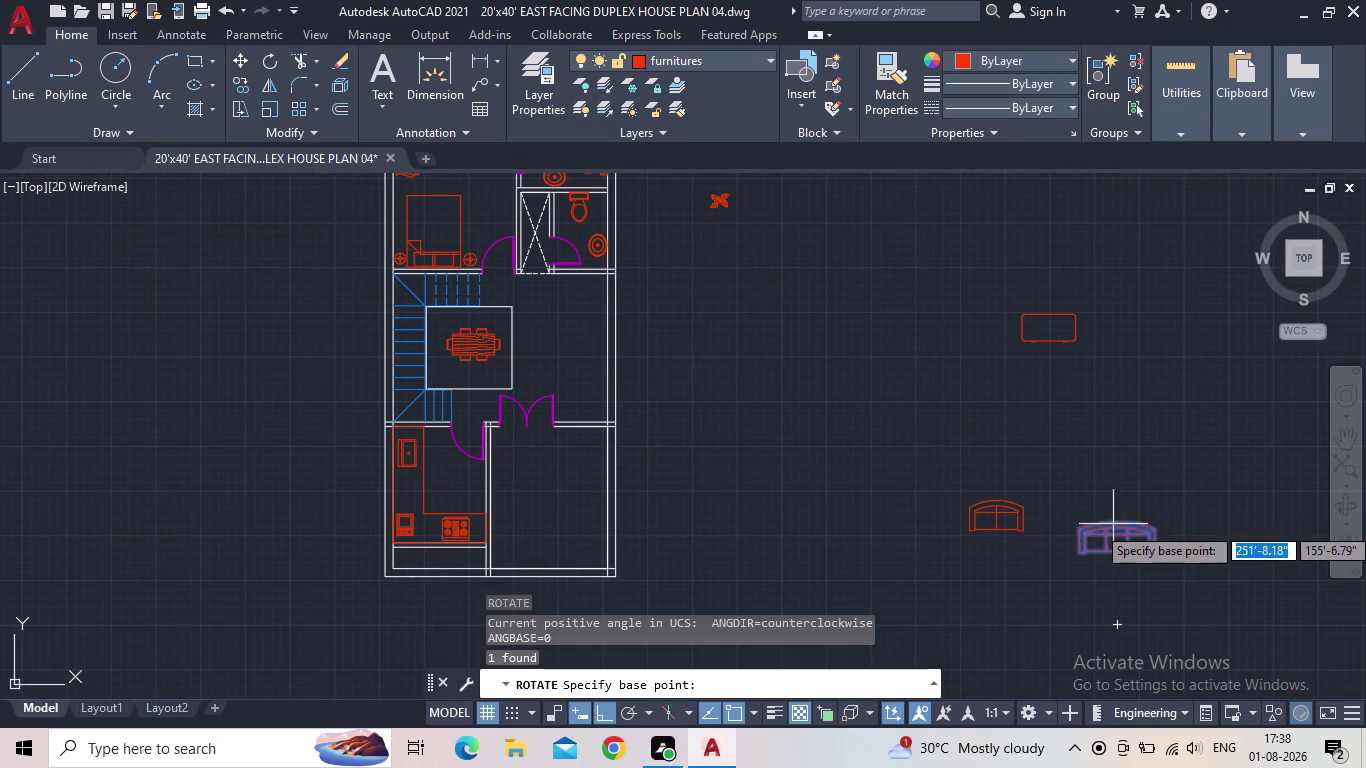
click(1114, 525)
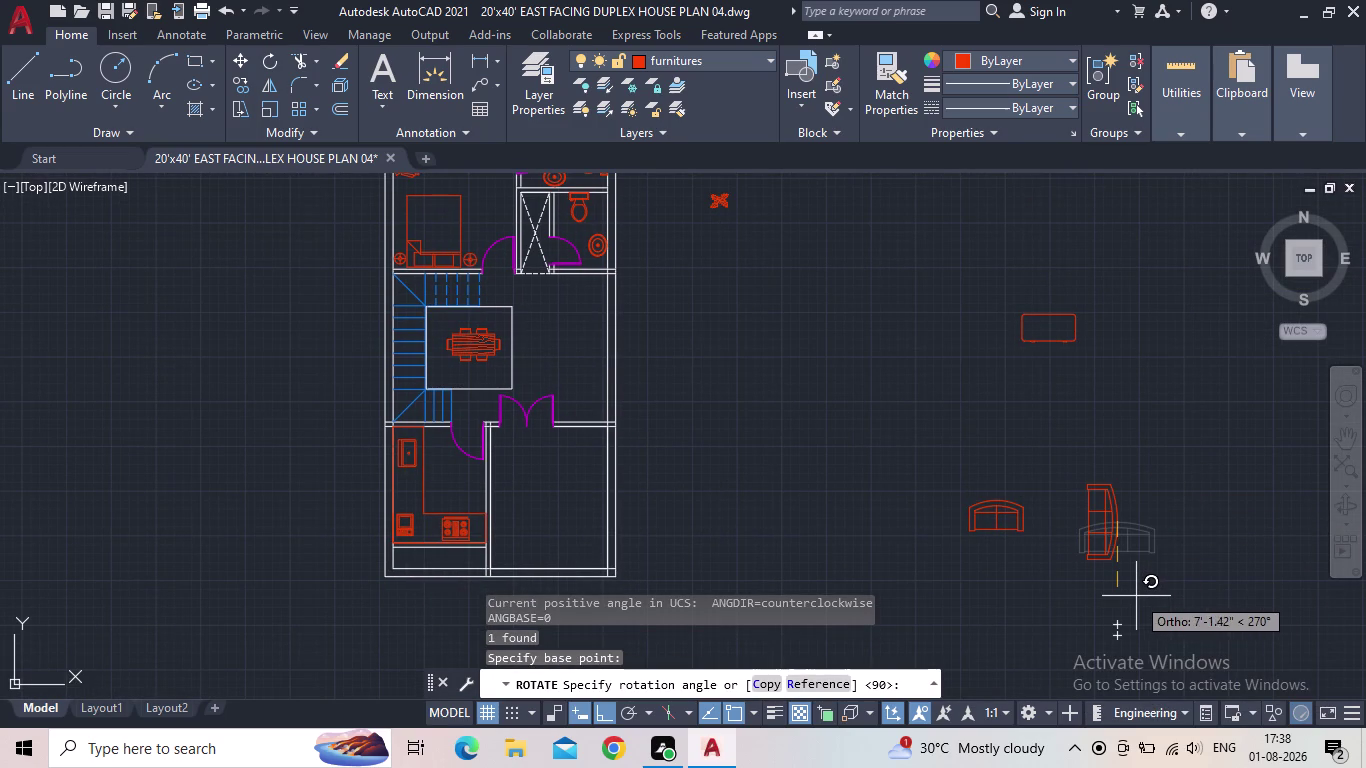
click(1135, 595)
Select the other spare armchair and zoom in on the upper bedroom.
click(993, 521)
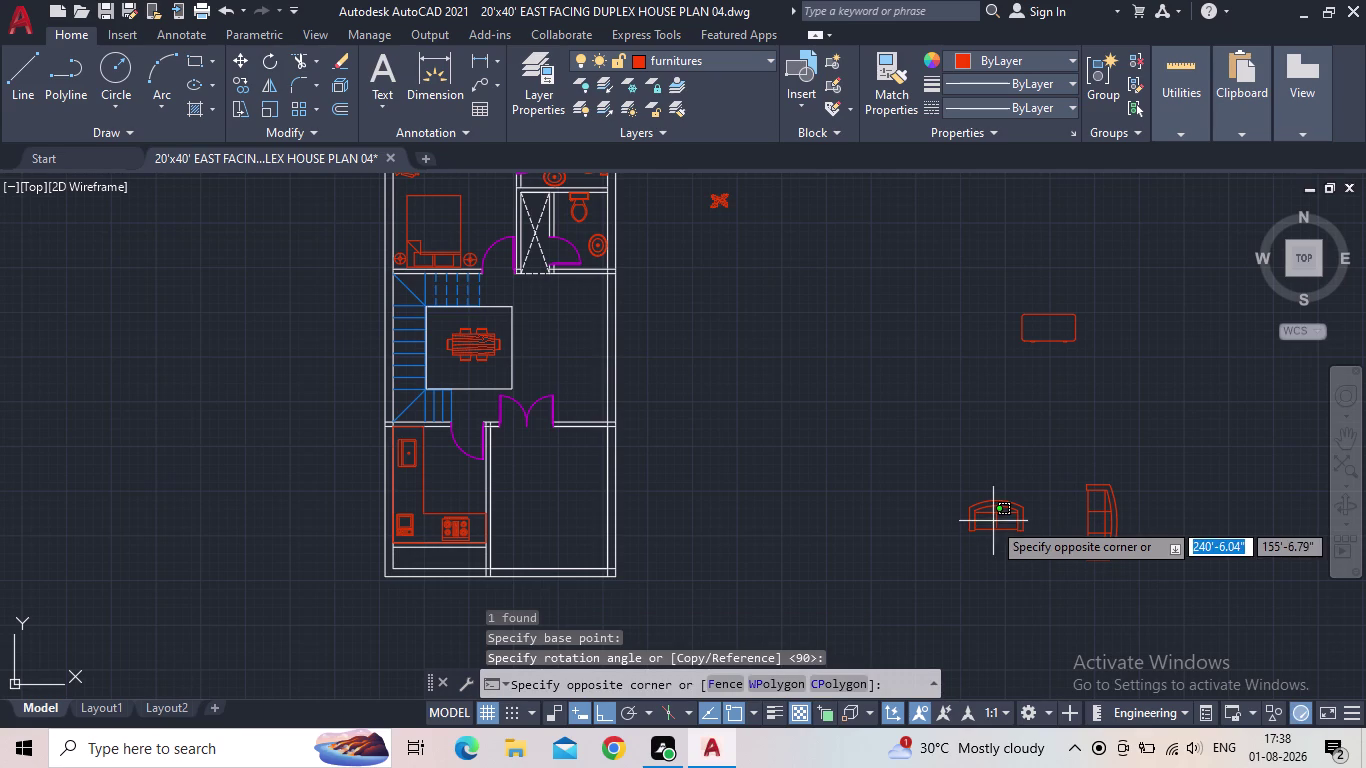
click(1002, 525)
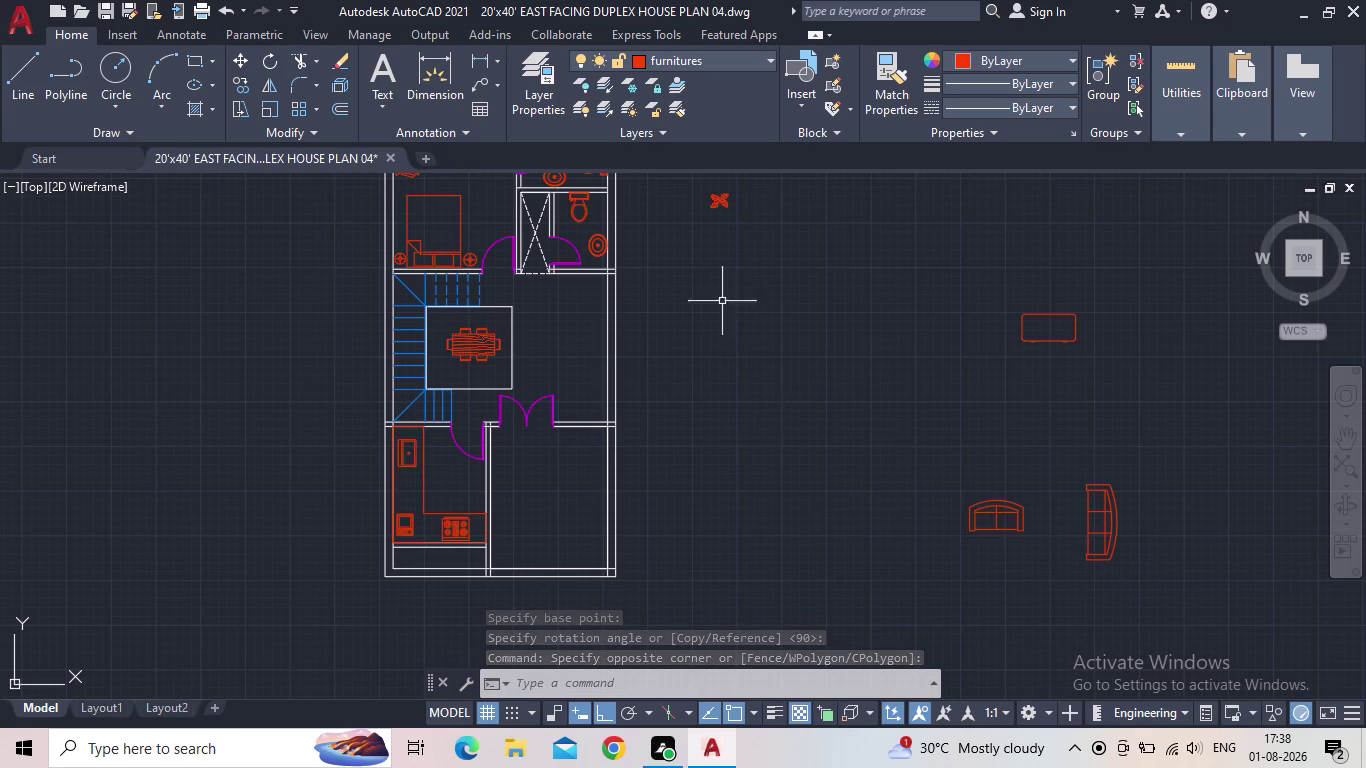
middle_drag(696, 287, 812, 583)
scroll(up, 3)
scroll(up, 3)
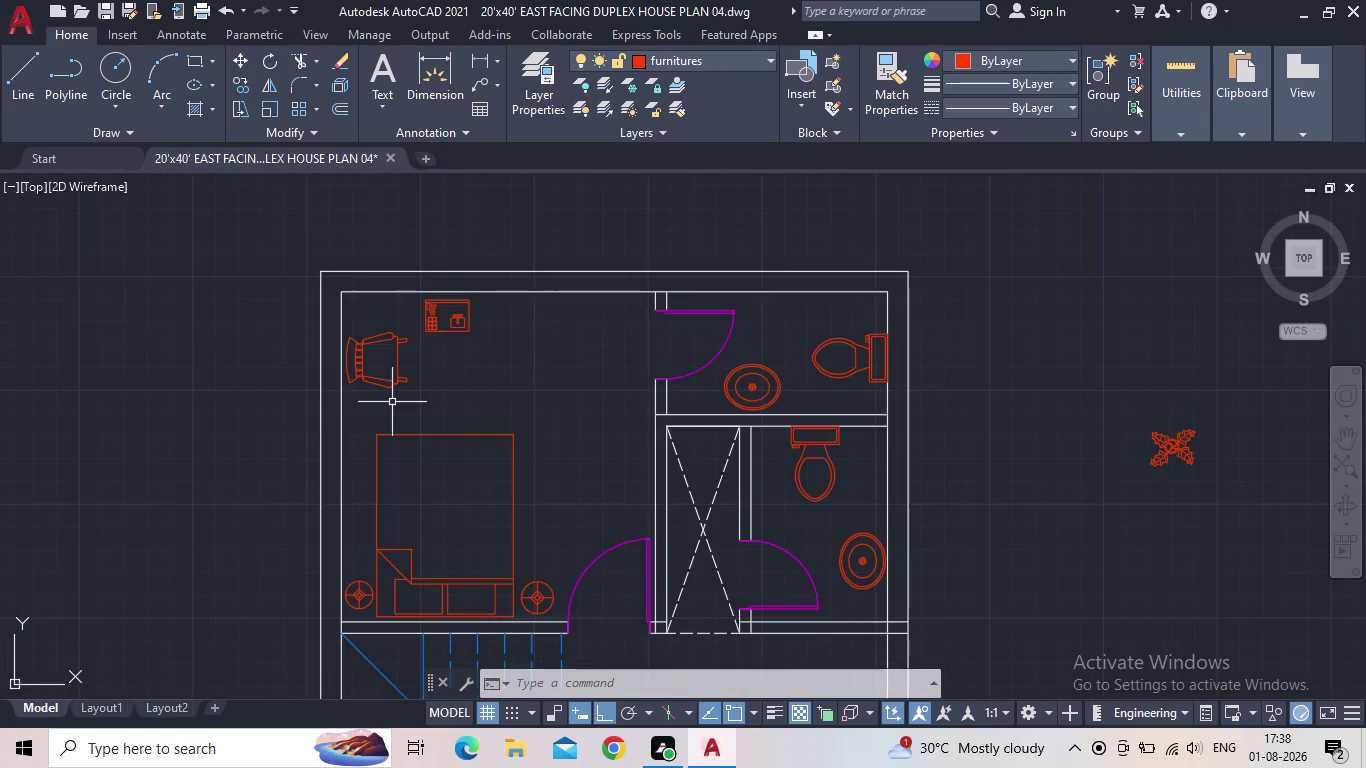
Copy the bedroom armchair to two spots left of the plan.
scroll(up, 3)
click(413, 391)
click(342, 304)
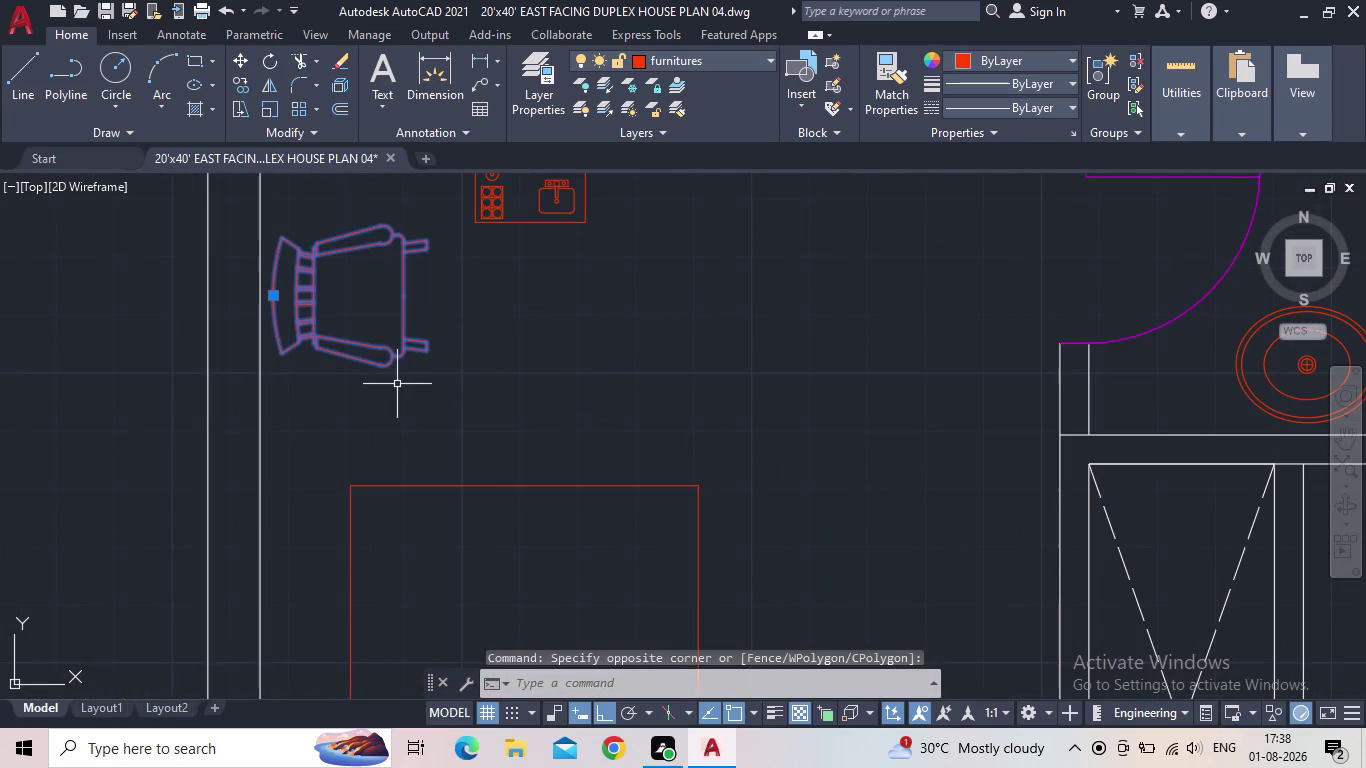
key(c)
key(o)
key(Return)
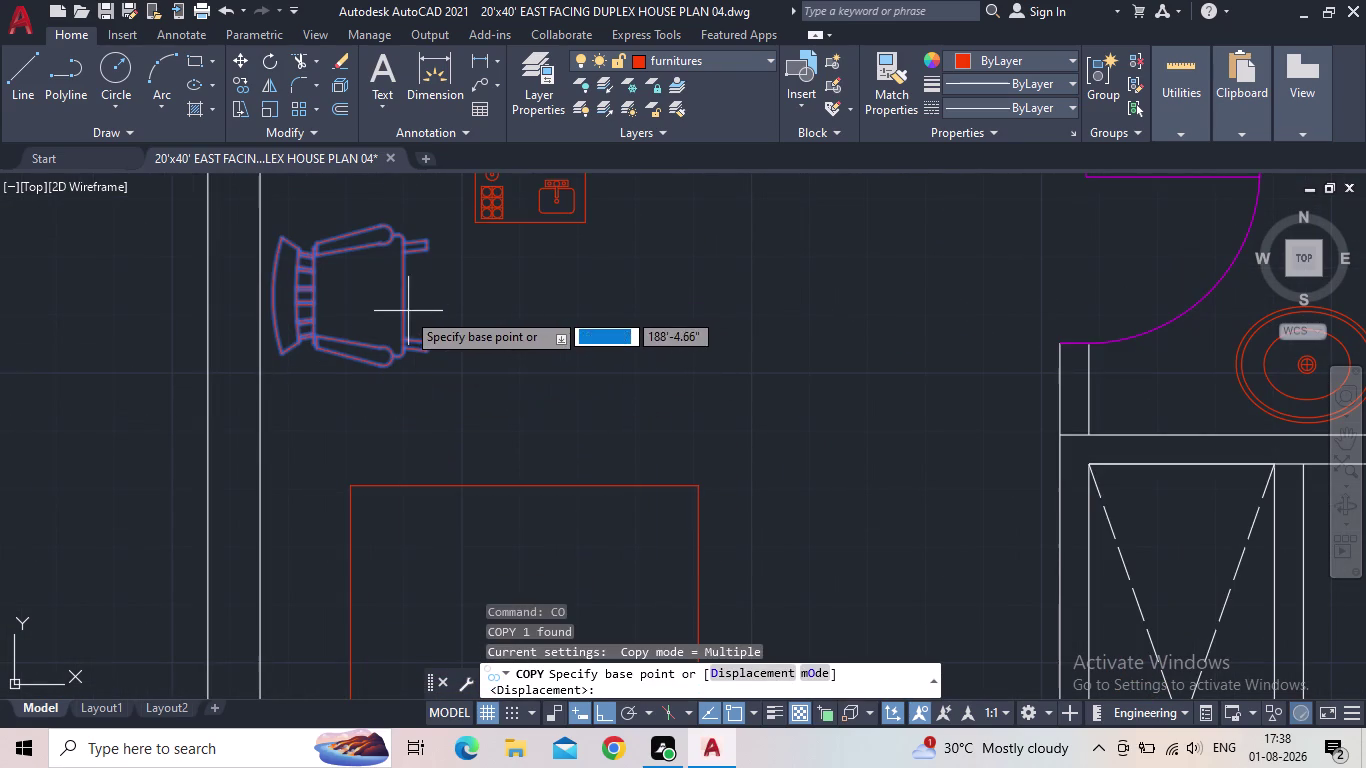
click(405, 311)
middle_drag(763, 461, 735, 444)
scroll(down, 3)
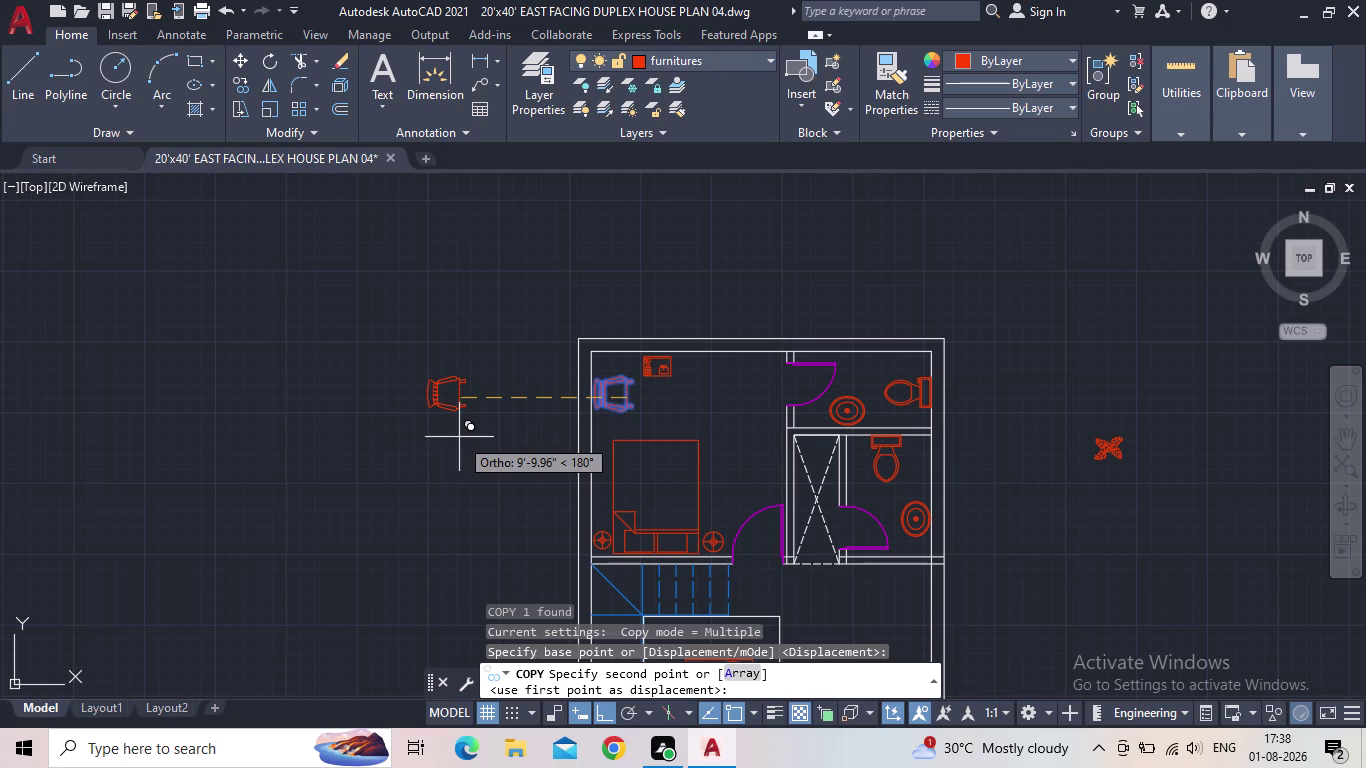
click(459, 437)
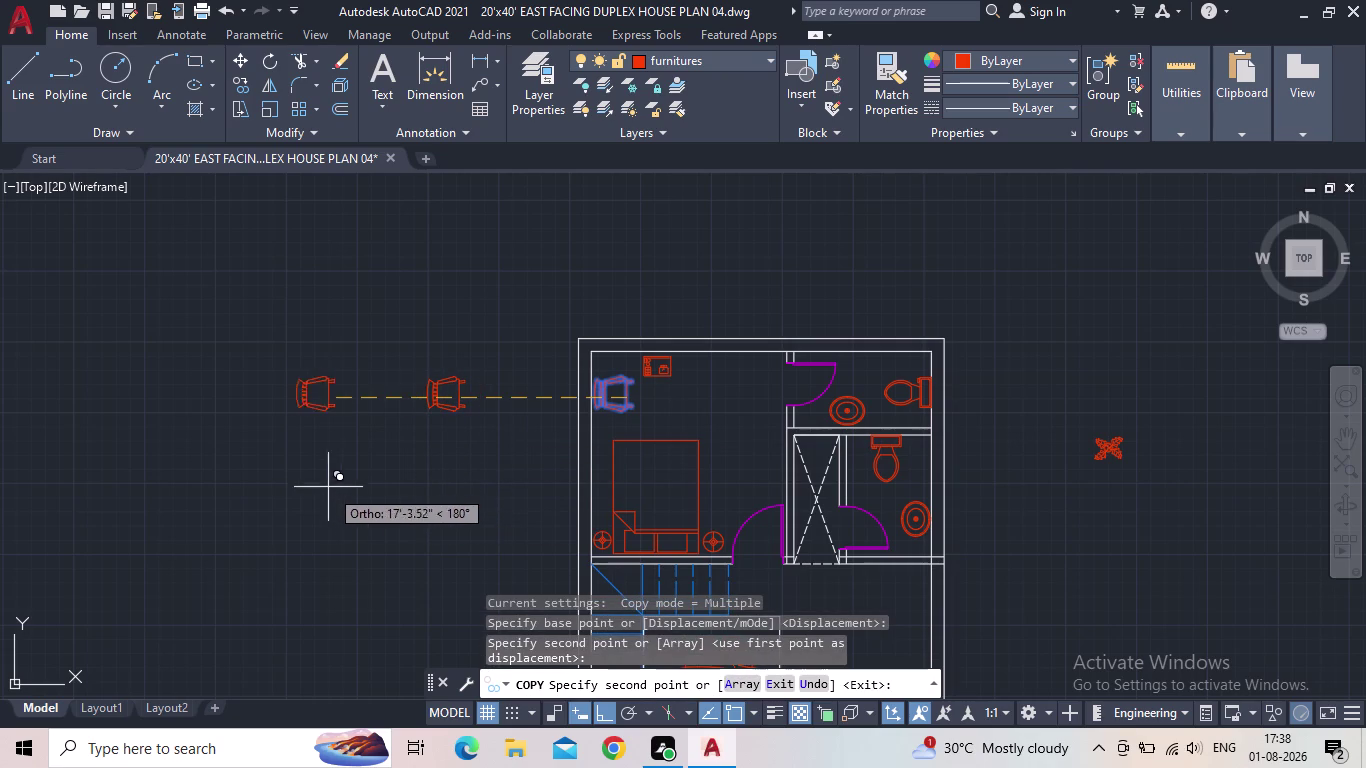
click(346, 489)
key(Escape)
Rotate the nearer armchair copy to face down.
click(452, 432)
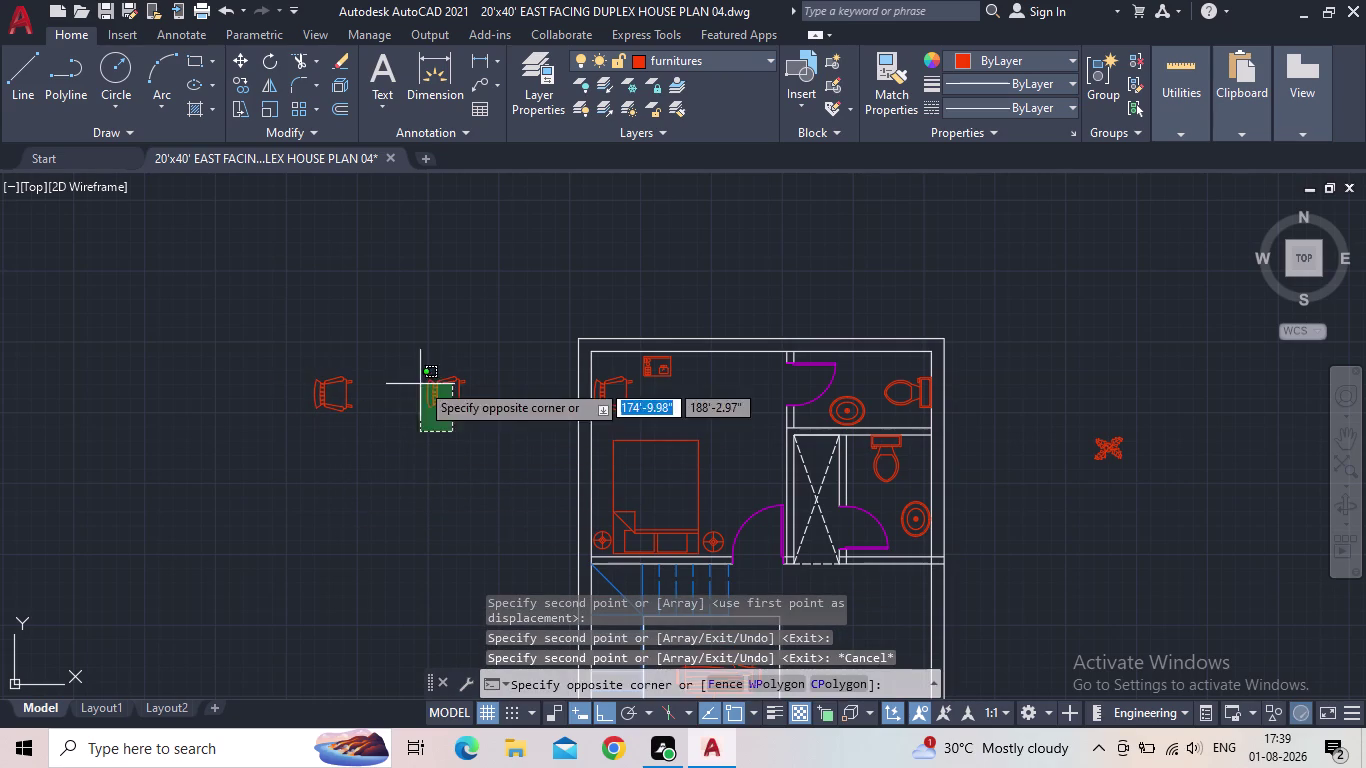
click(418, 370)
scroll(up, 3)
key(r)
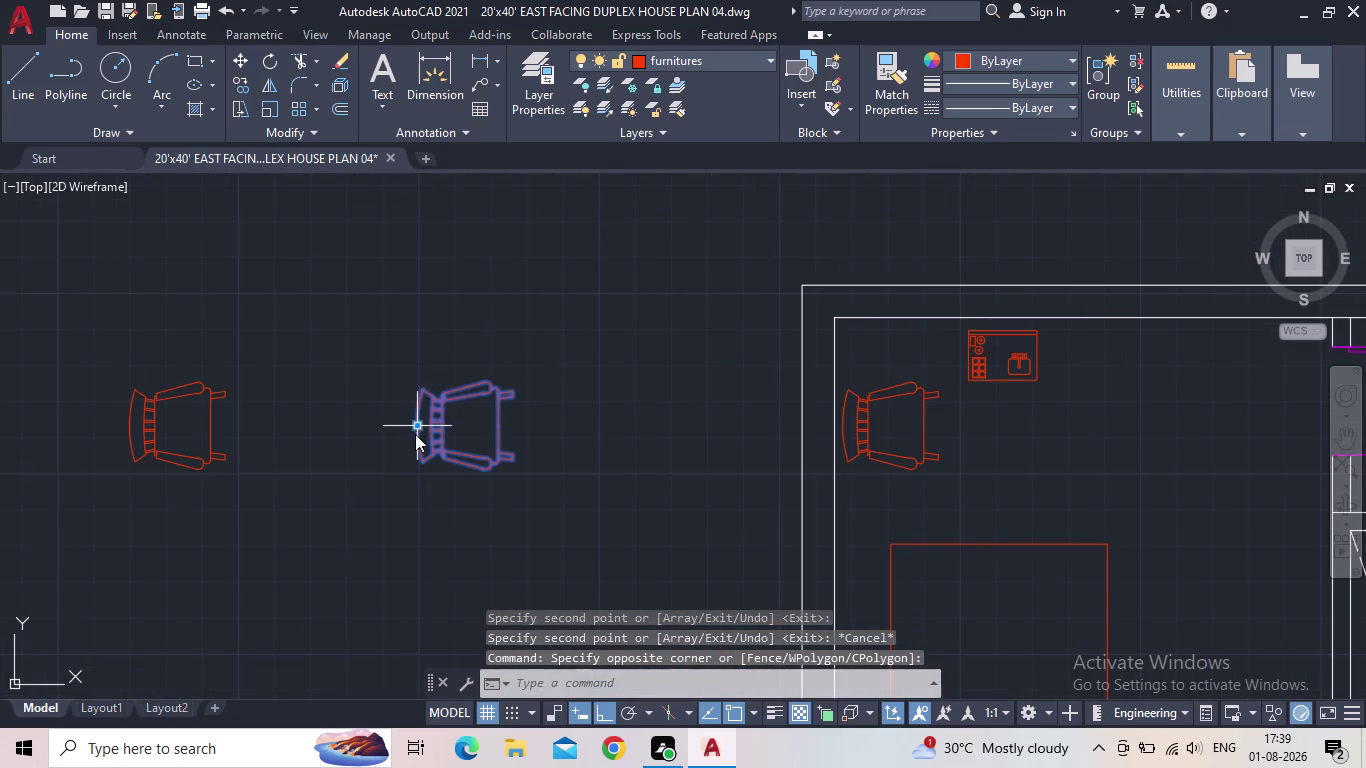
key(o)
key(Return)
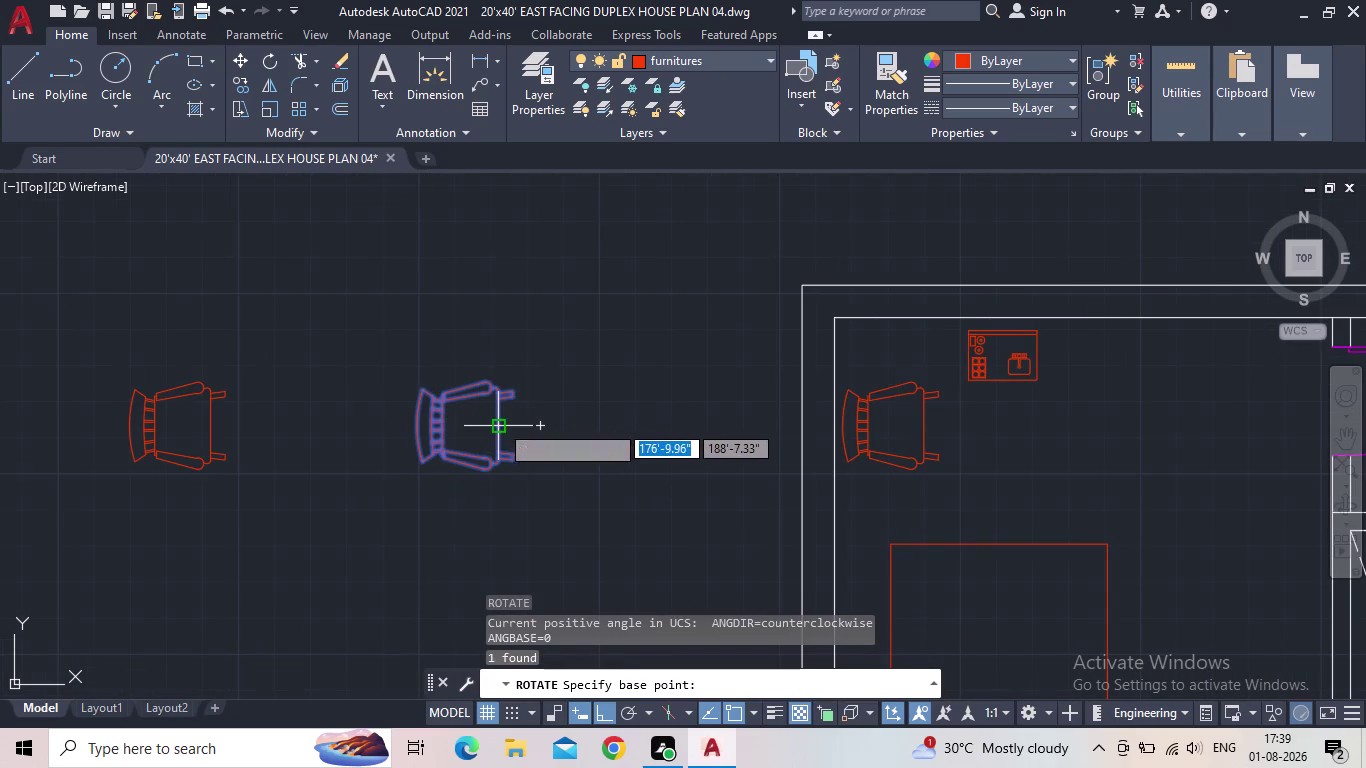
click(499, 423)
click(503, 555)
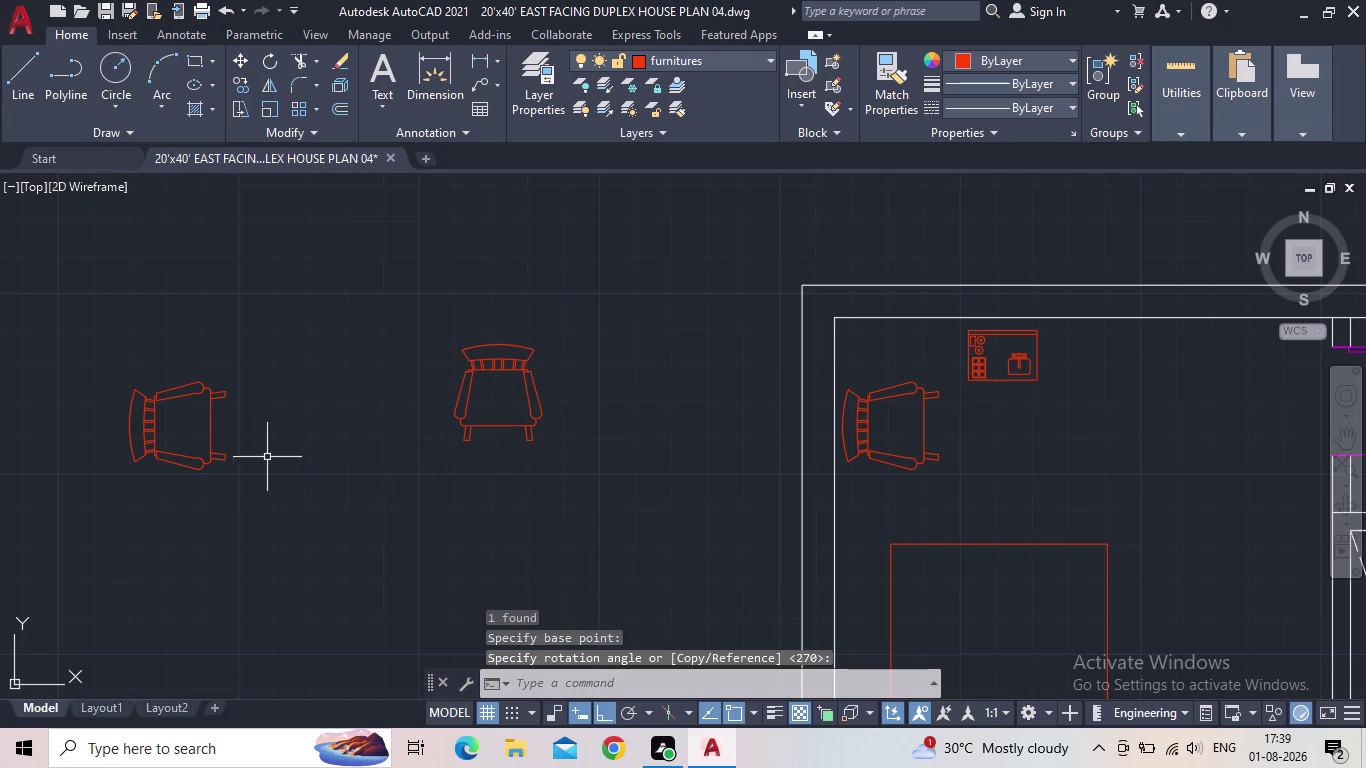
key(Escape)
Rotate the far-left armchair copy to face up.
click(236, 441)
click(172, 424)
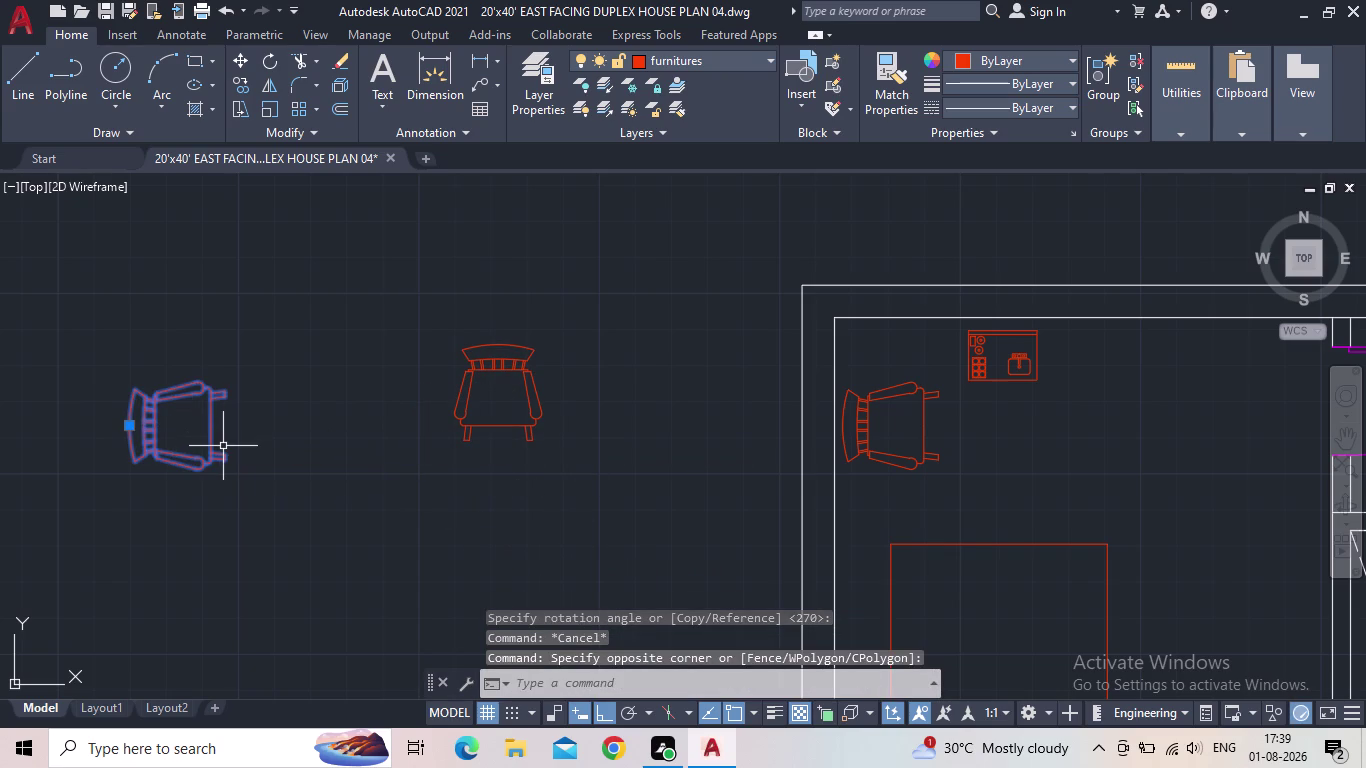
key(space)
click(218, 437)
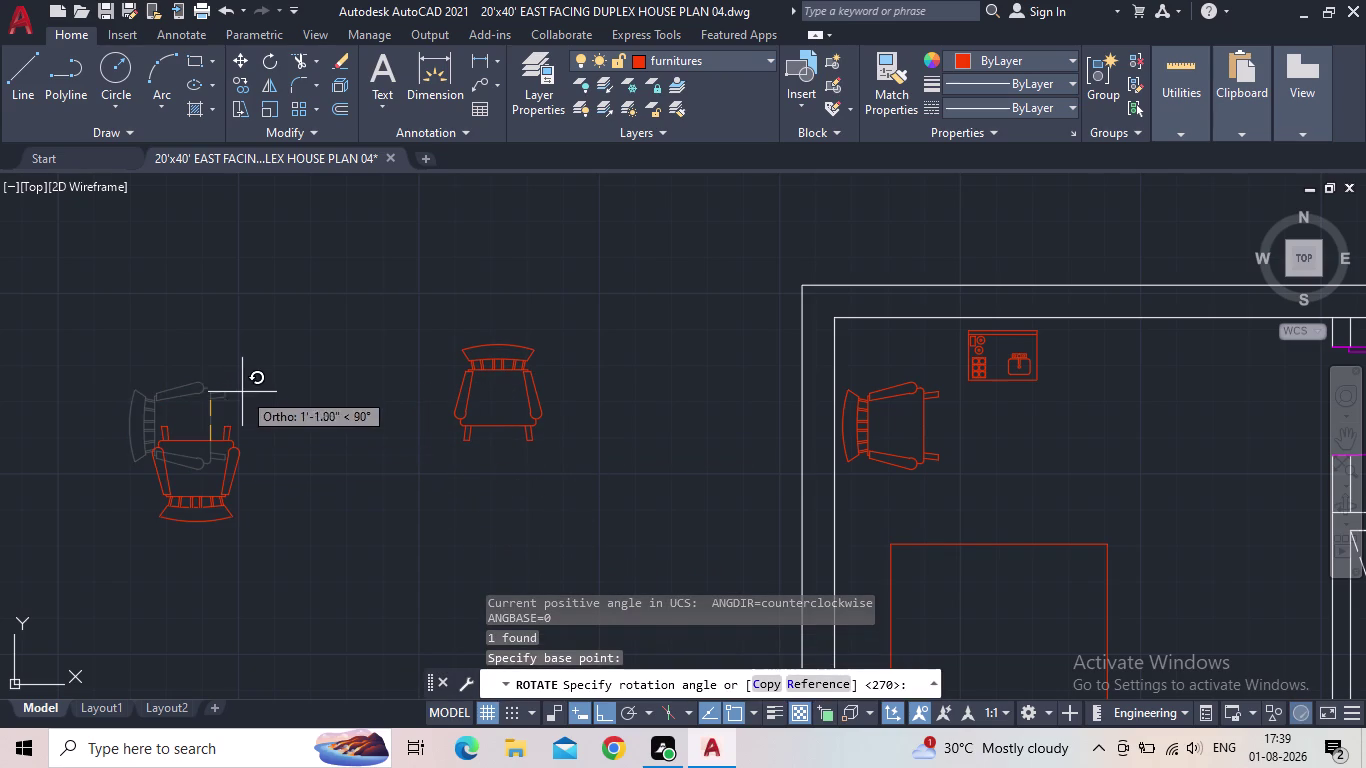
click(201, 317)
key(Escape)
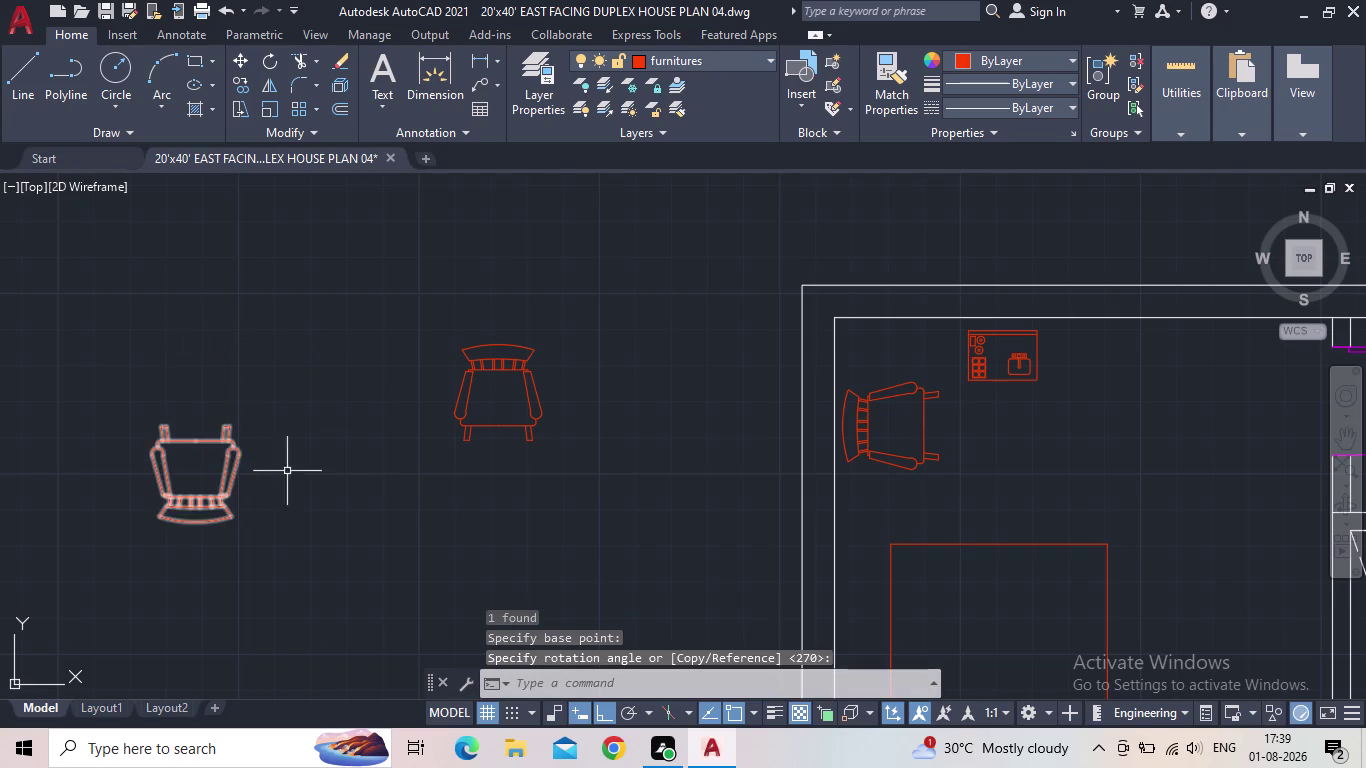
Zoom out toward the sofa pieces and select the curved sofa.
scroll(down, 3)
middle_drag(315, 468, 114, 417)
scroll(down, 3)
middle_drag(759, 460, 808, 385)
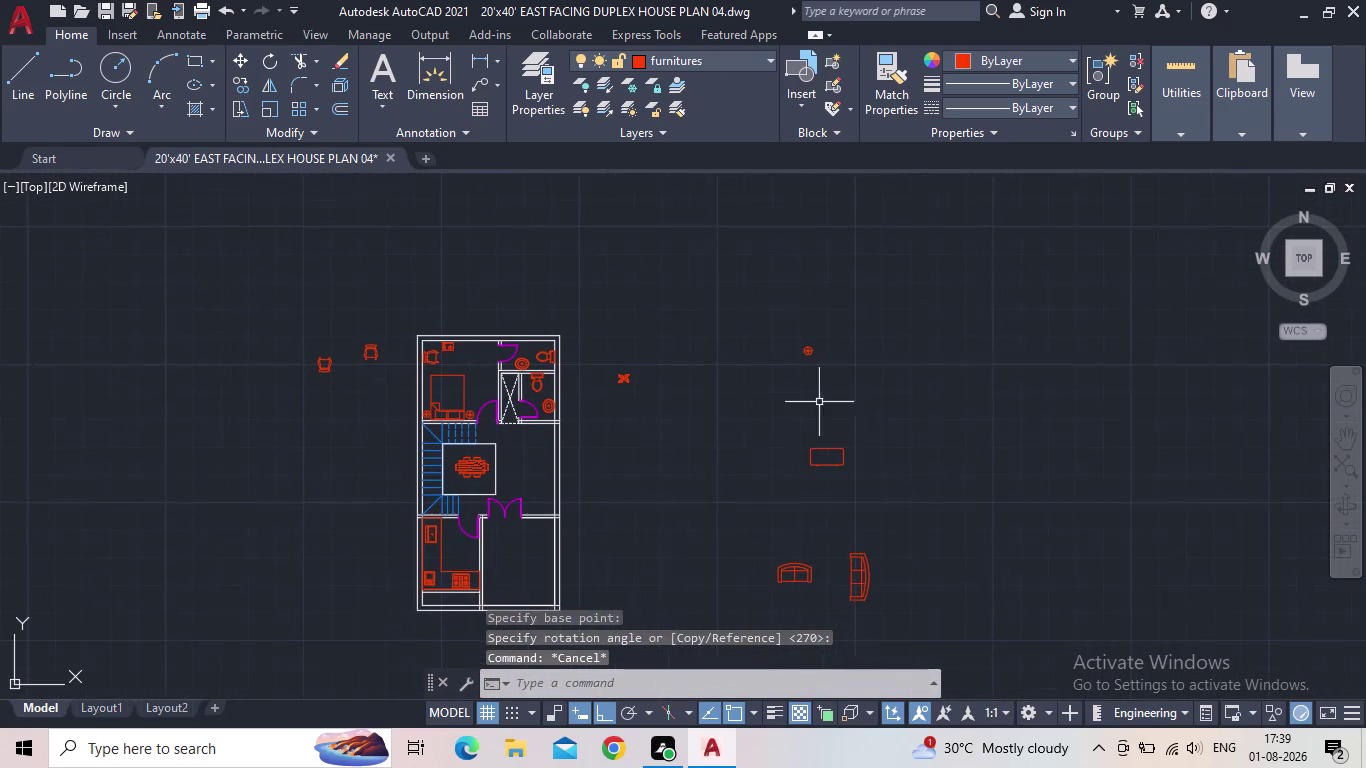
scroll(up, 3)
click(857, 588)
click(879, 567)
click(878, 566)
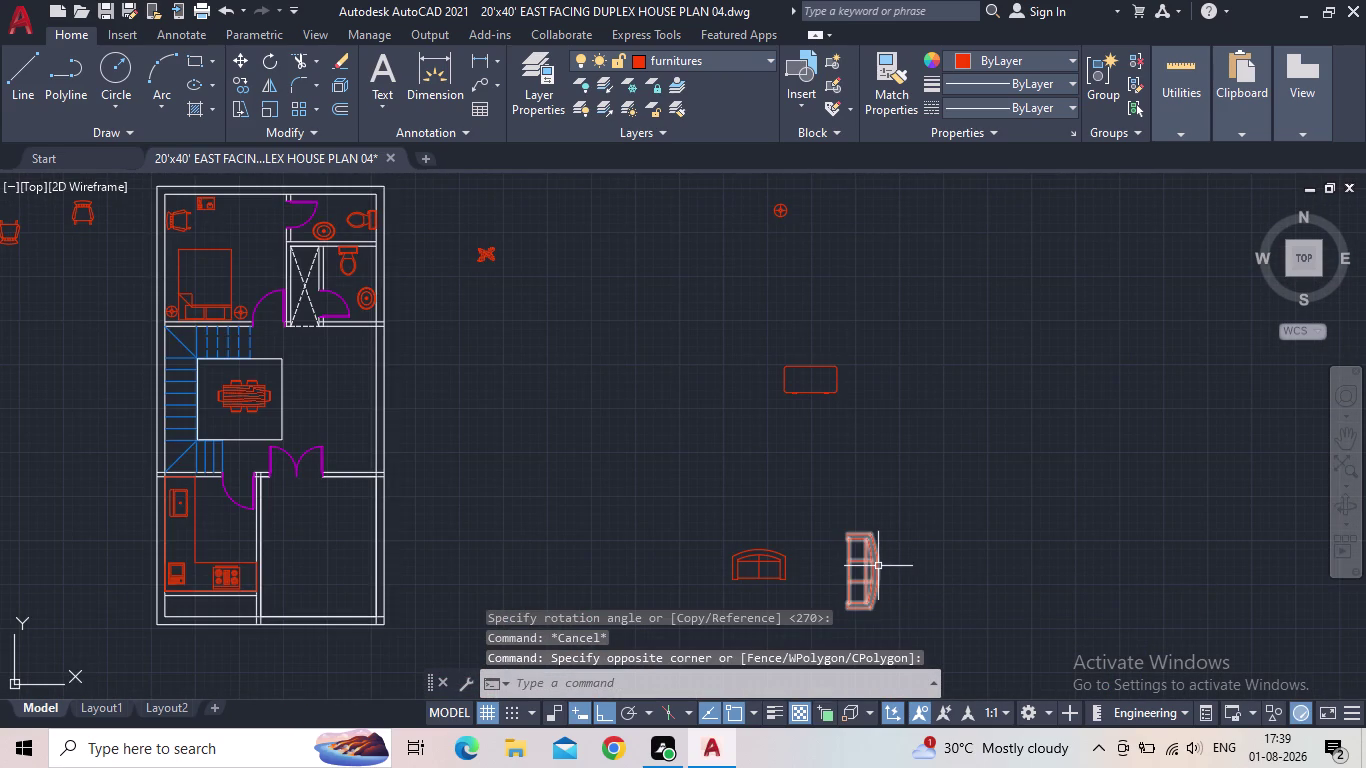
click(908, 570)
drag(890, 577, 873, 575)
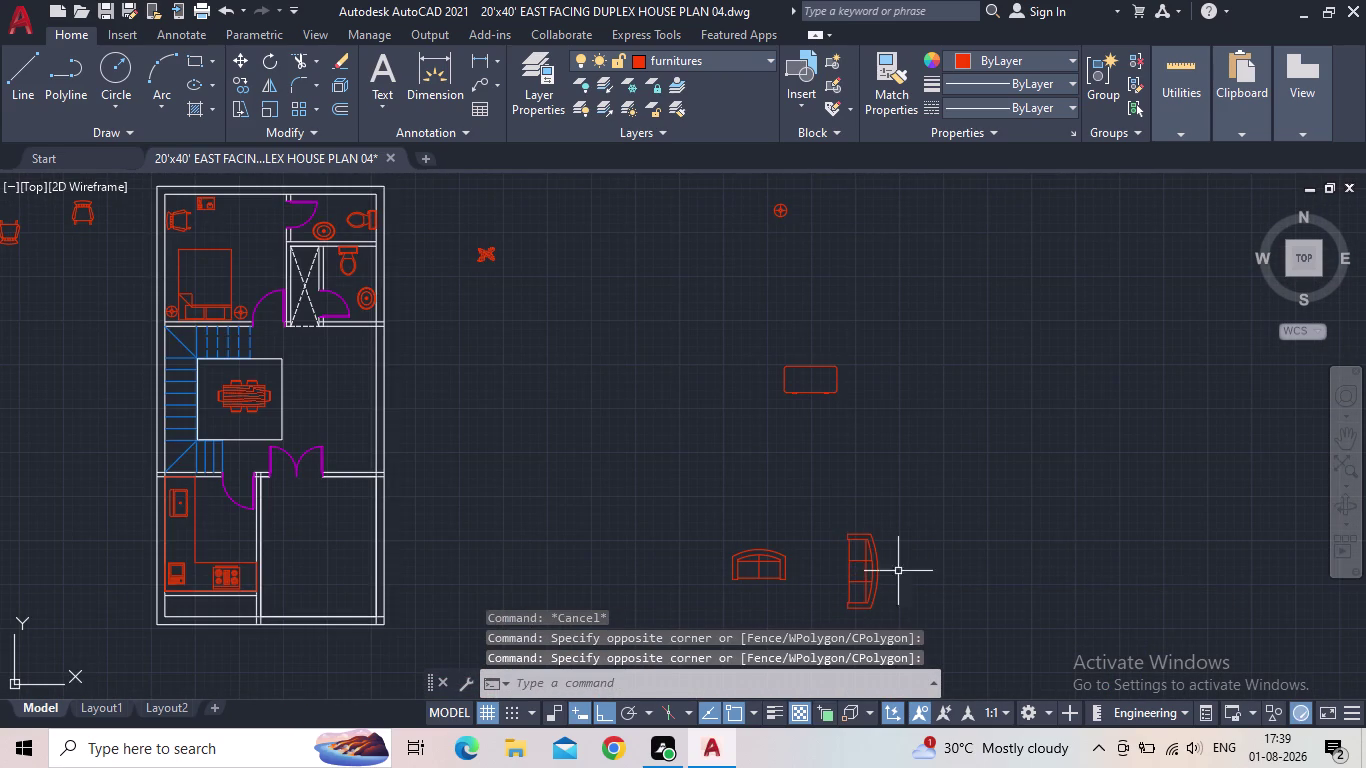
drag(899, 571, 877, 566)
click(853, 561)
Move the curved-back sofa into the living area beside the right wall, with Ortho off.
click(877, 576)
middle_drag(421, 445, 438, 443)
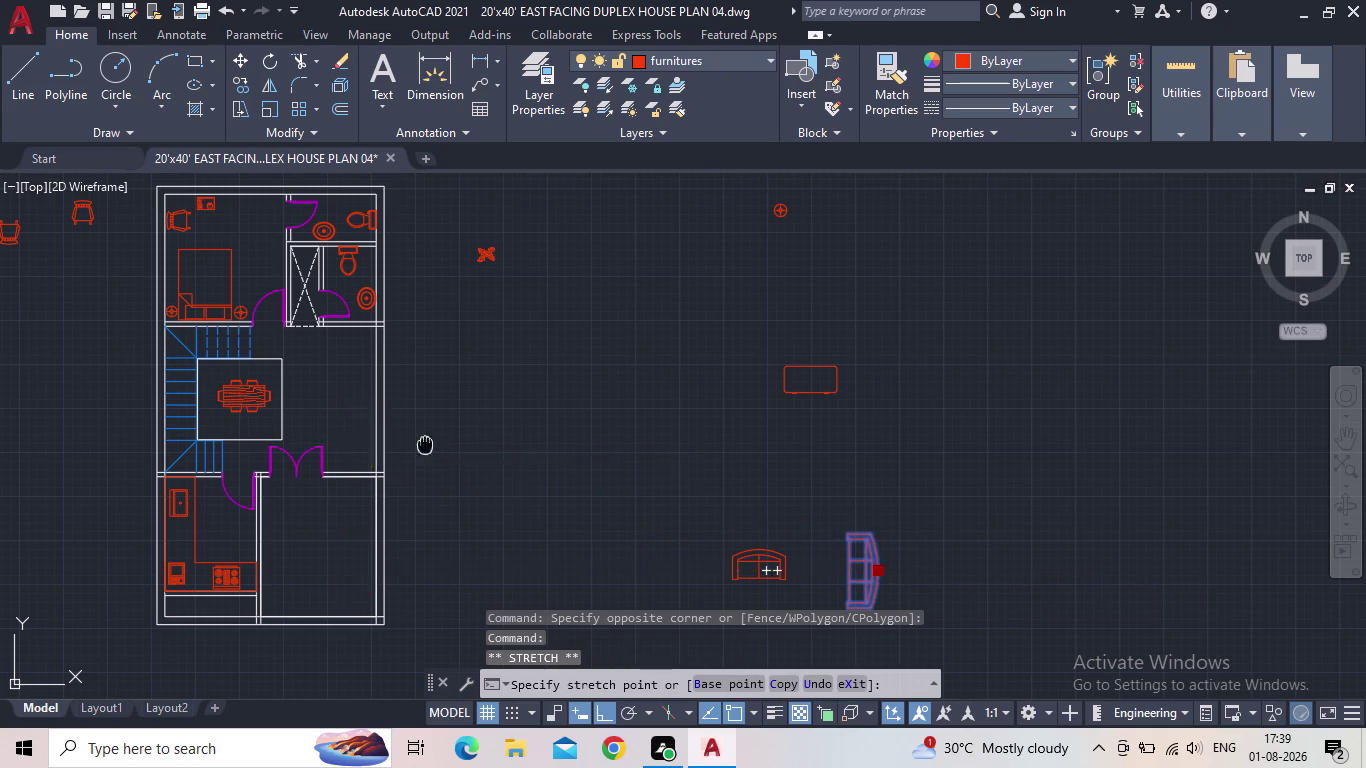
middle_drag(438, 443, 584, 414)
click(595, 711)
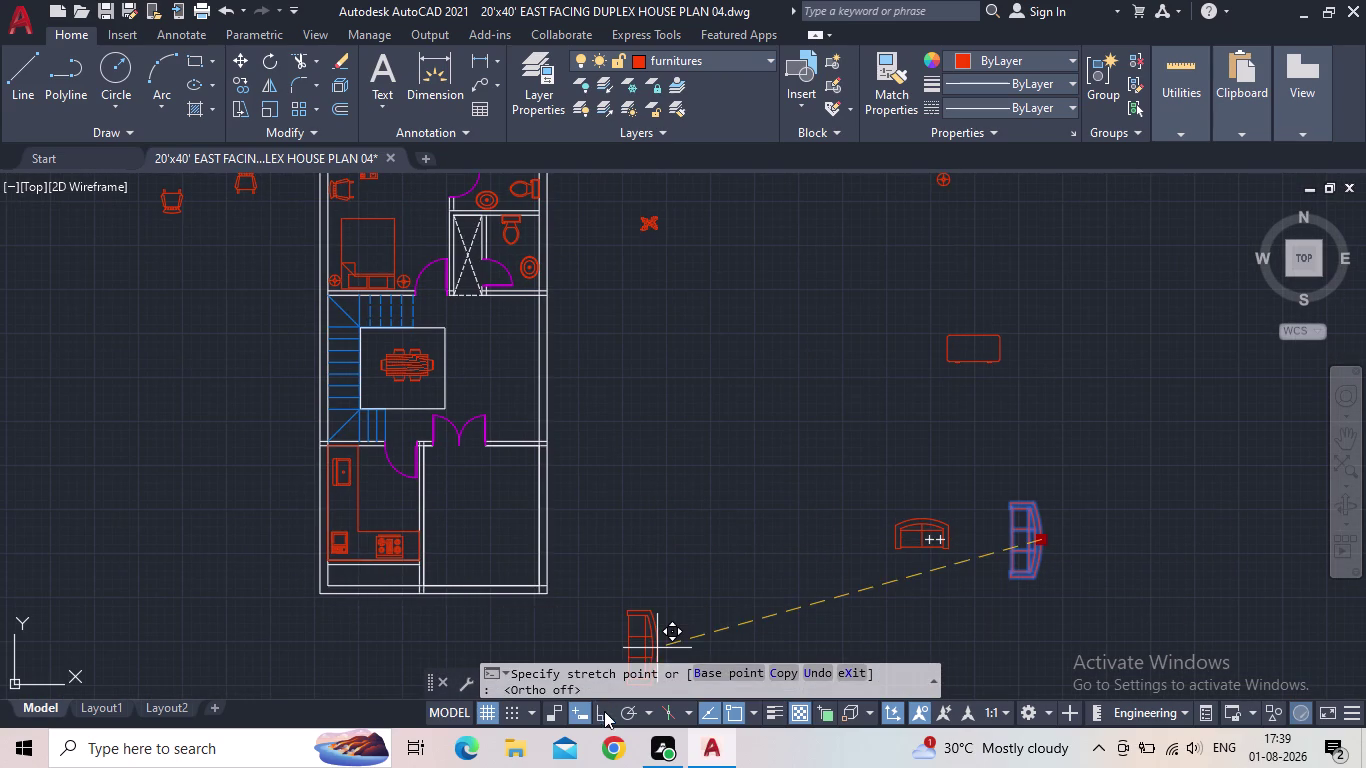
scroll(up, 3)
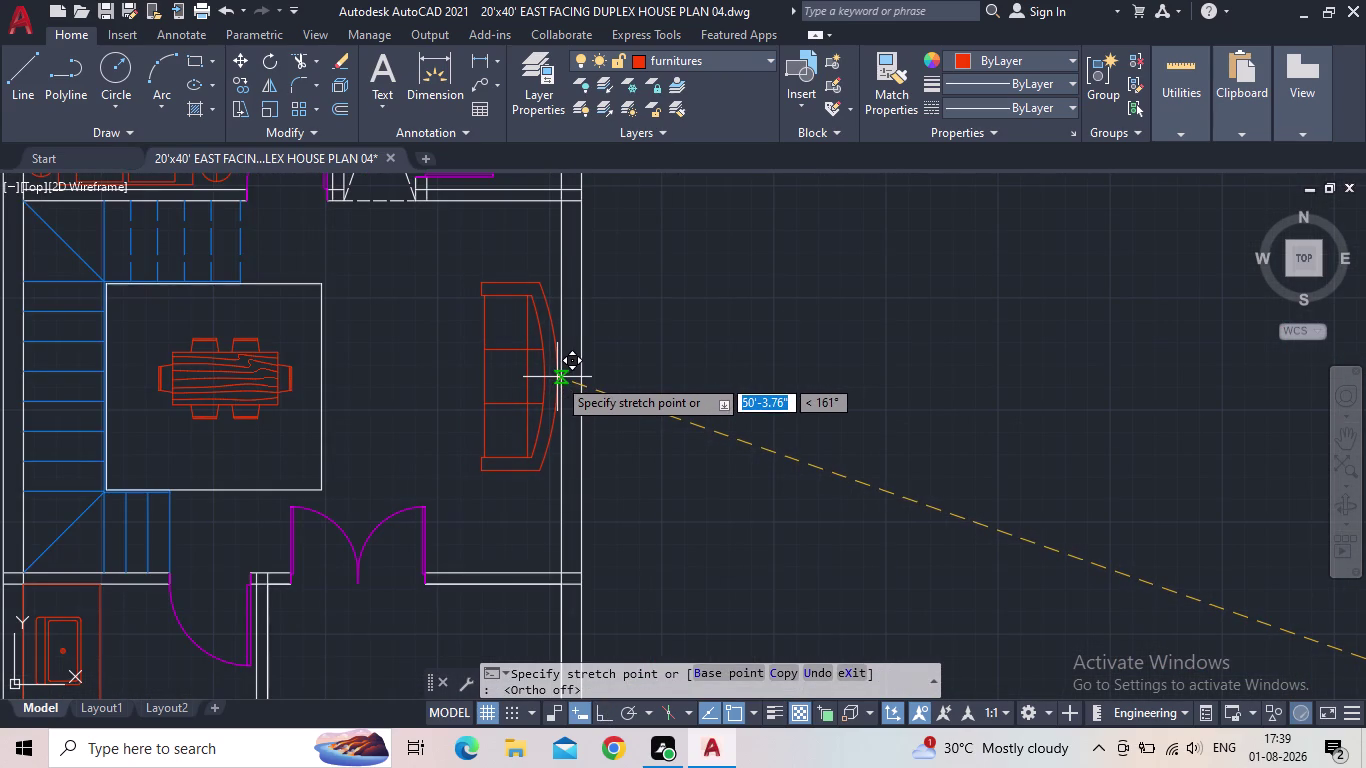
click(554, 375)
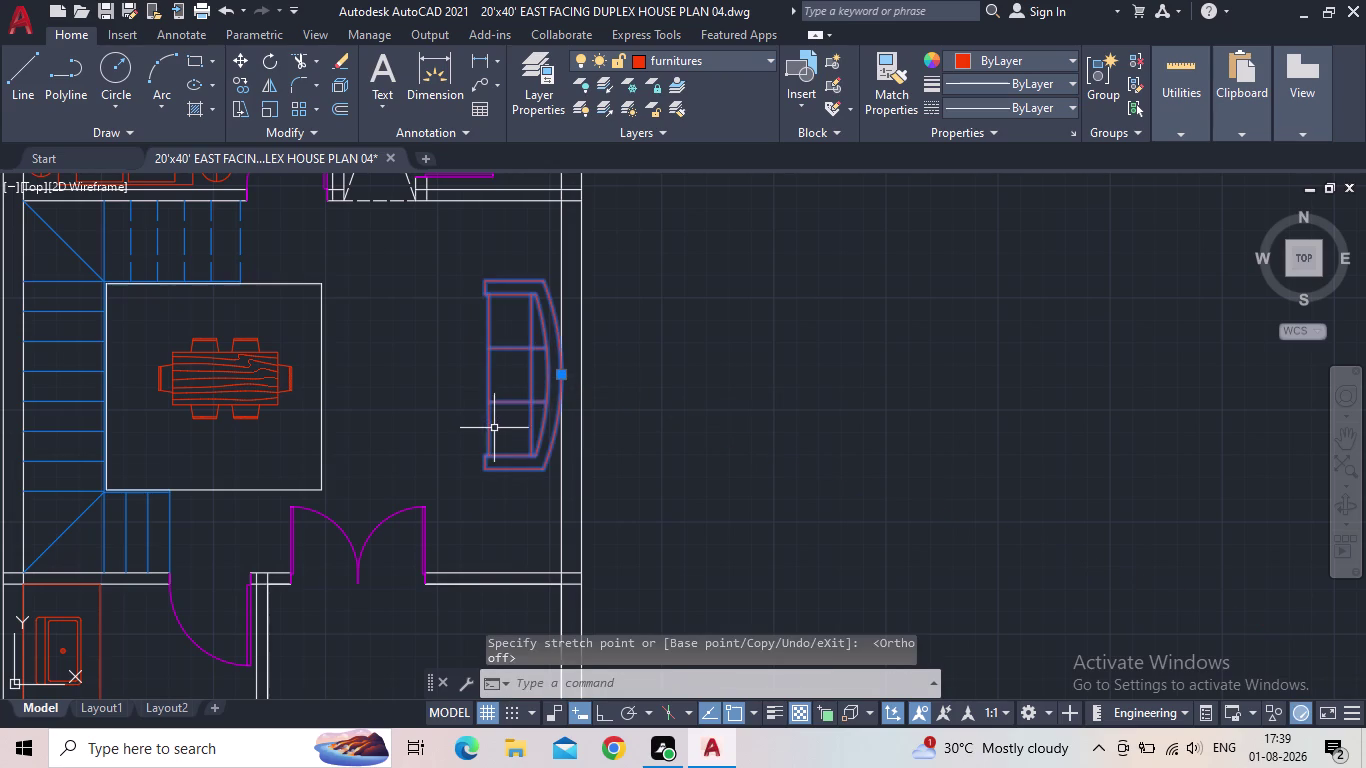
key(Escape)
Shrink the sofa slightly with the SCALE command.
key(s)
key(c)
key(space)
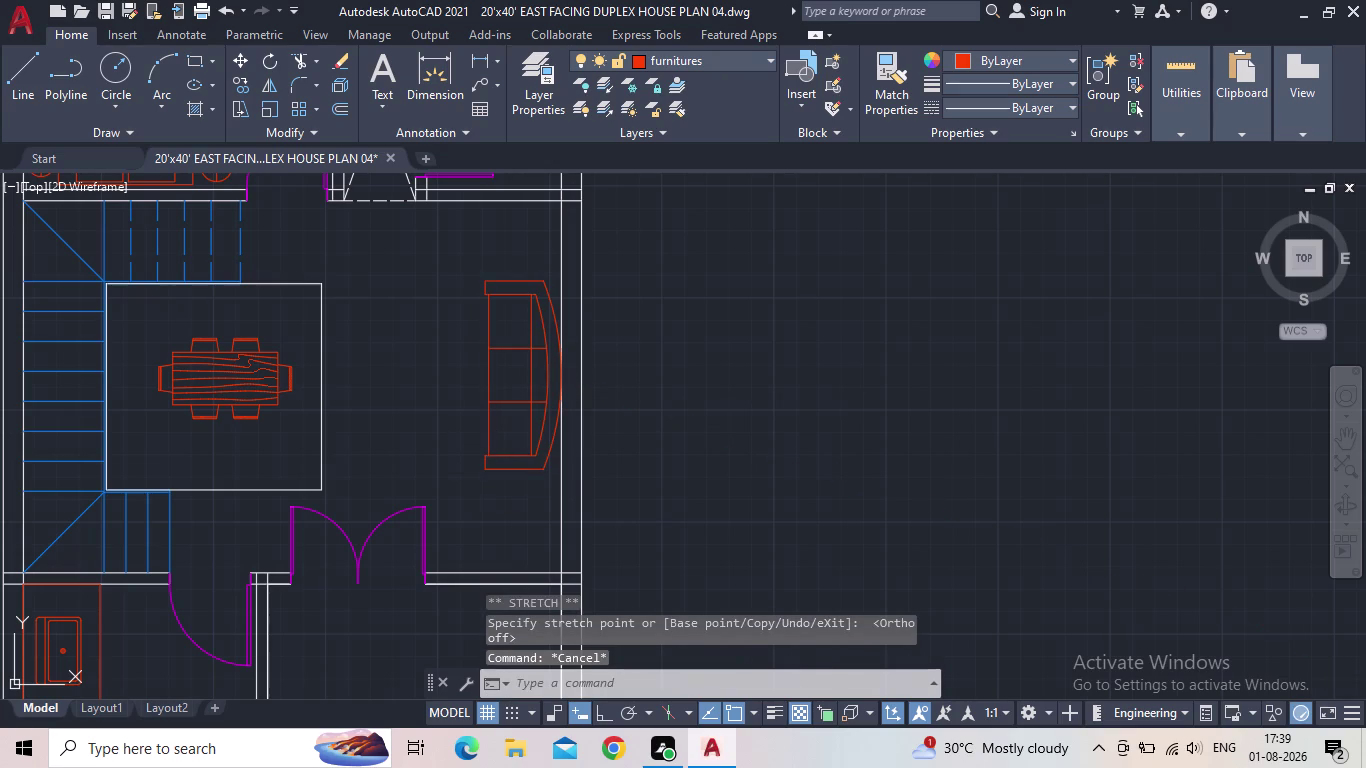
click(531, 481)
click(481, 430)
key(space)
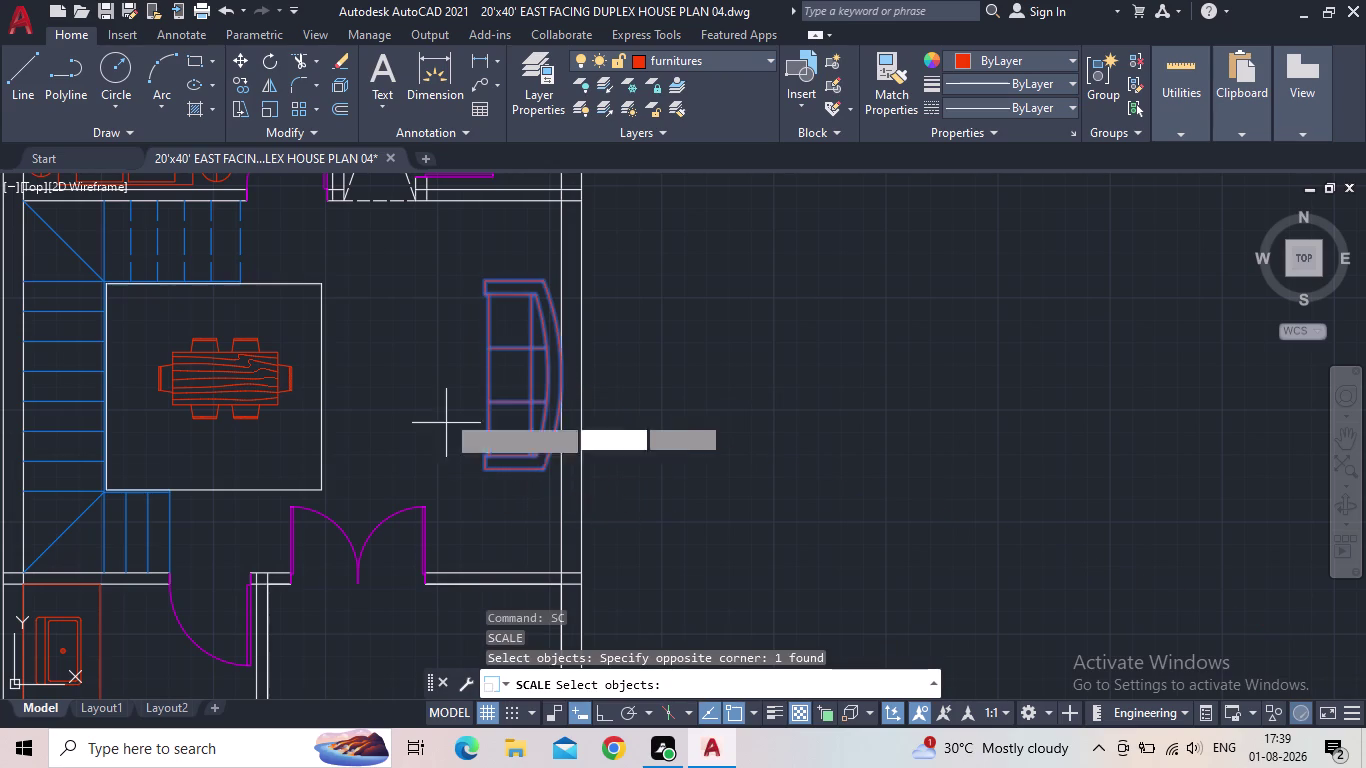
click(486, 385)
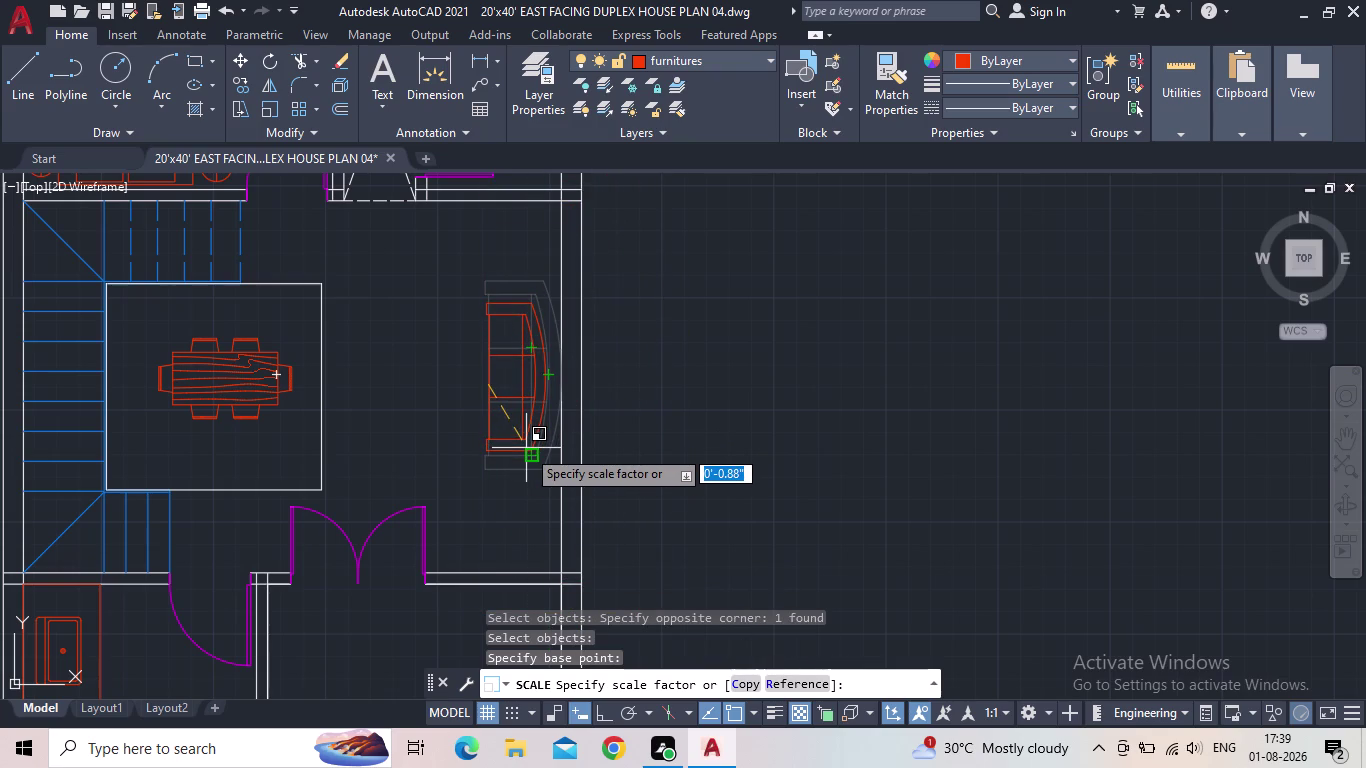
click(526, 448)
scroll(up, 3)
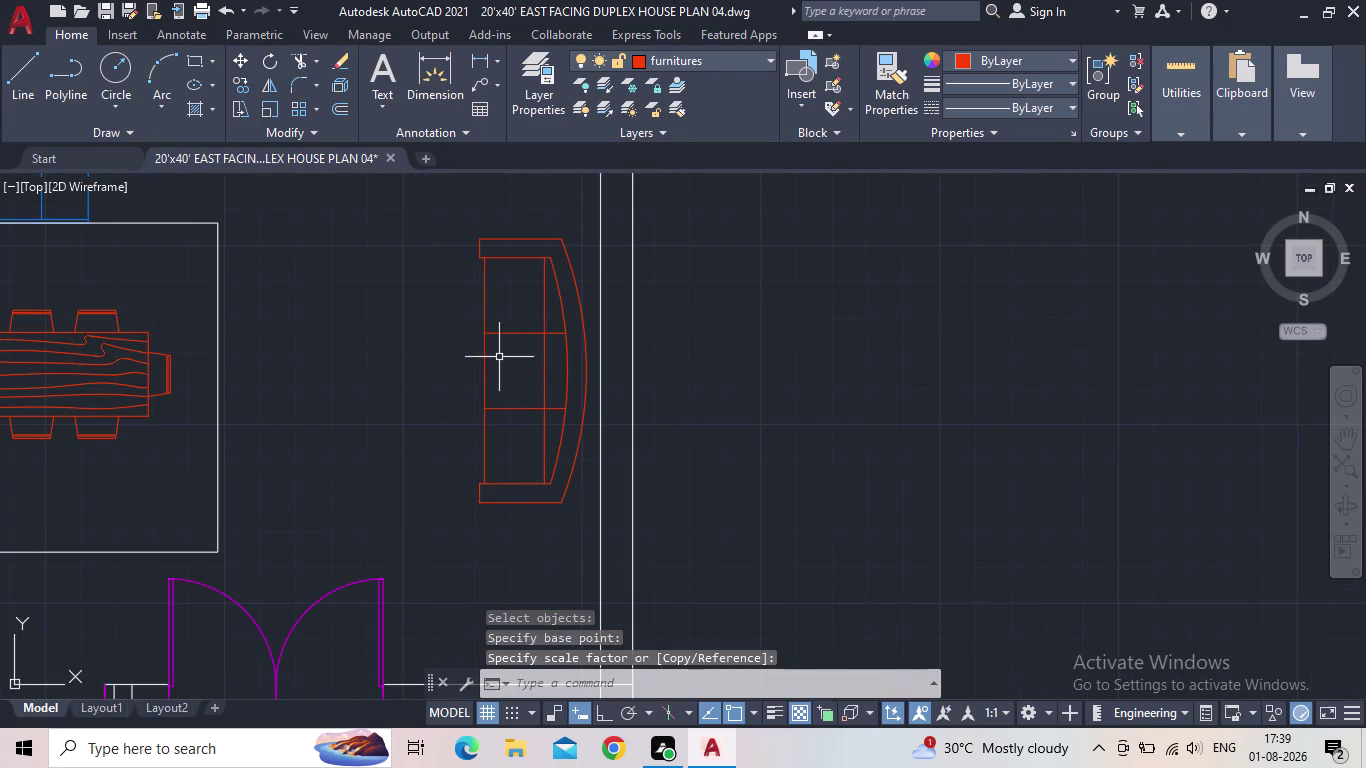
scroll(down, 3)
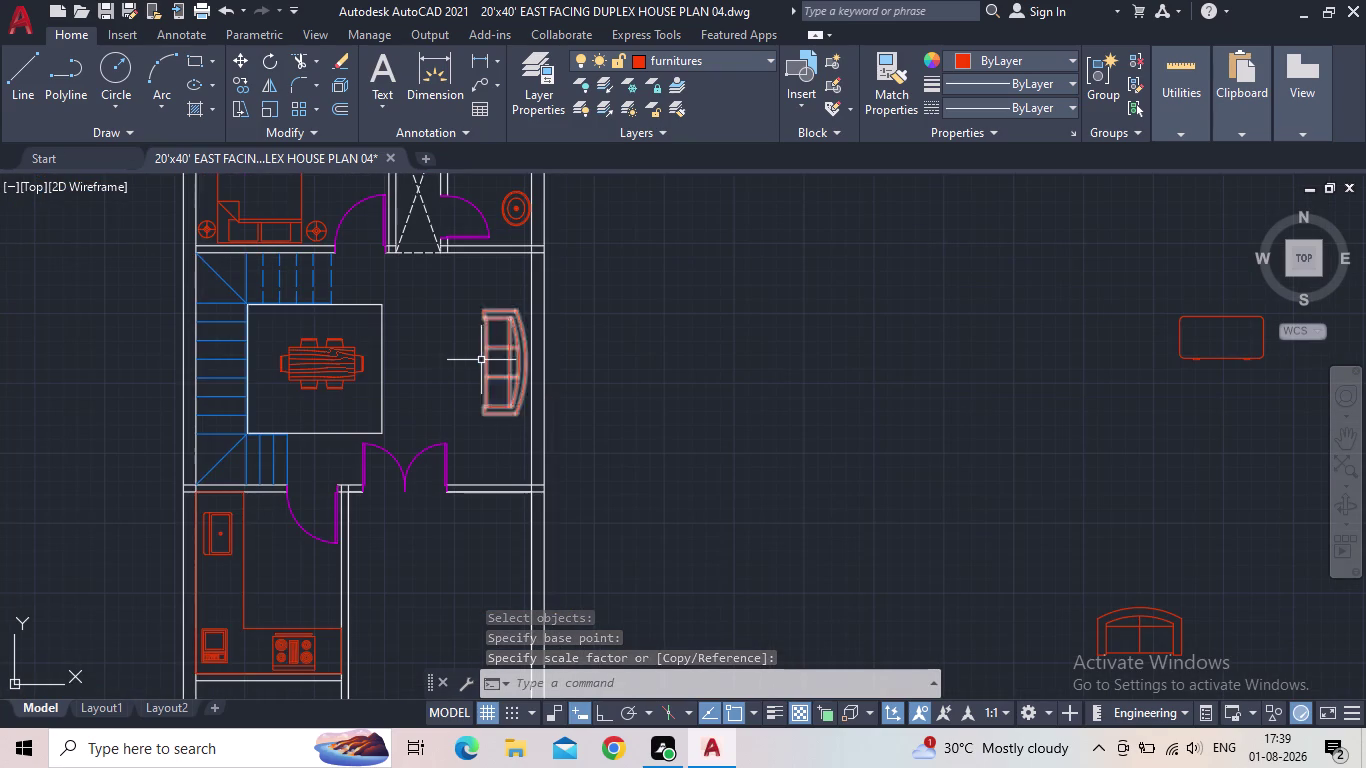
Scale the sofa down a bit more with a second SCALE.
click(489, 361)
key(s)
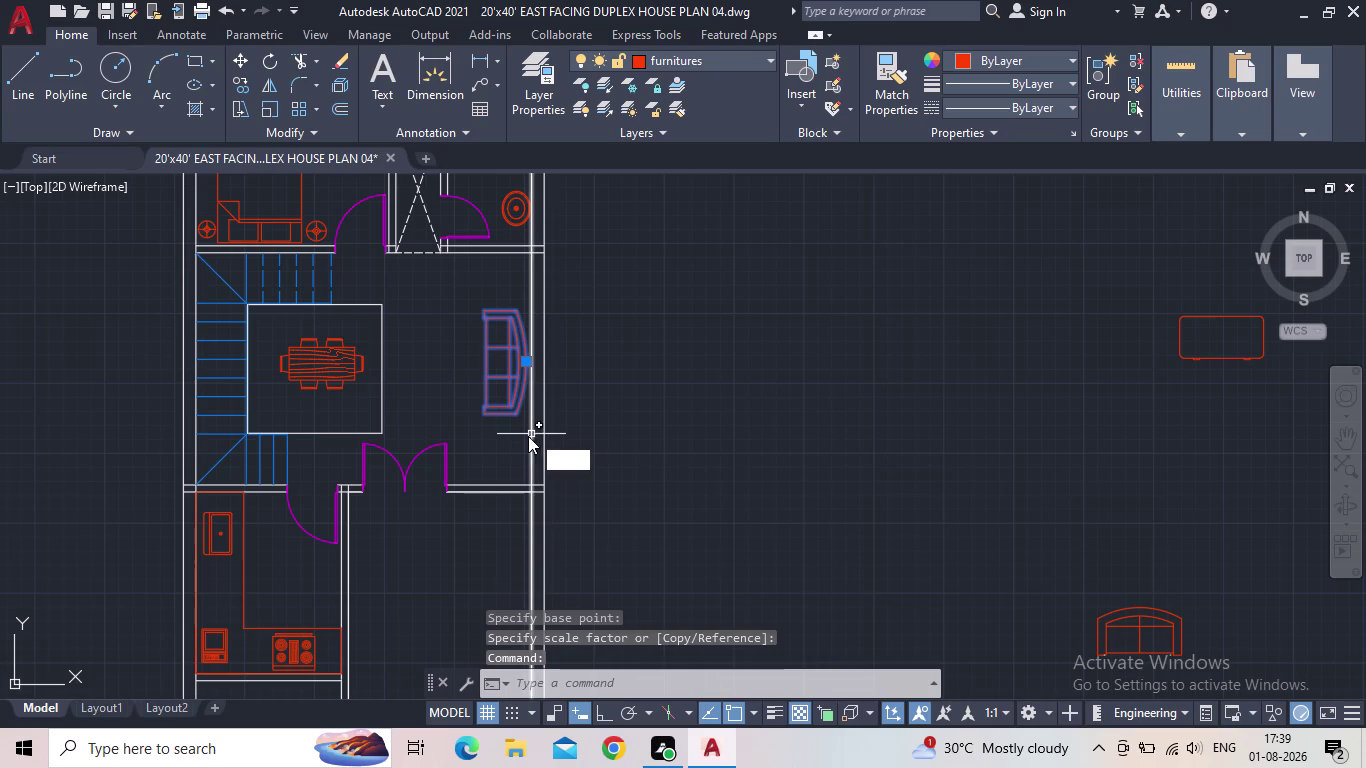
key(c)
key(space)
click(488, 369)
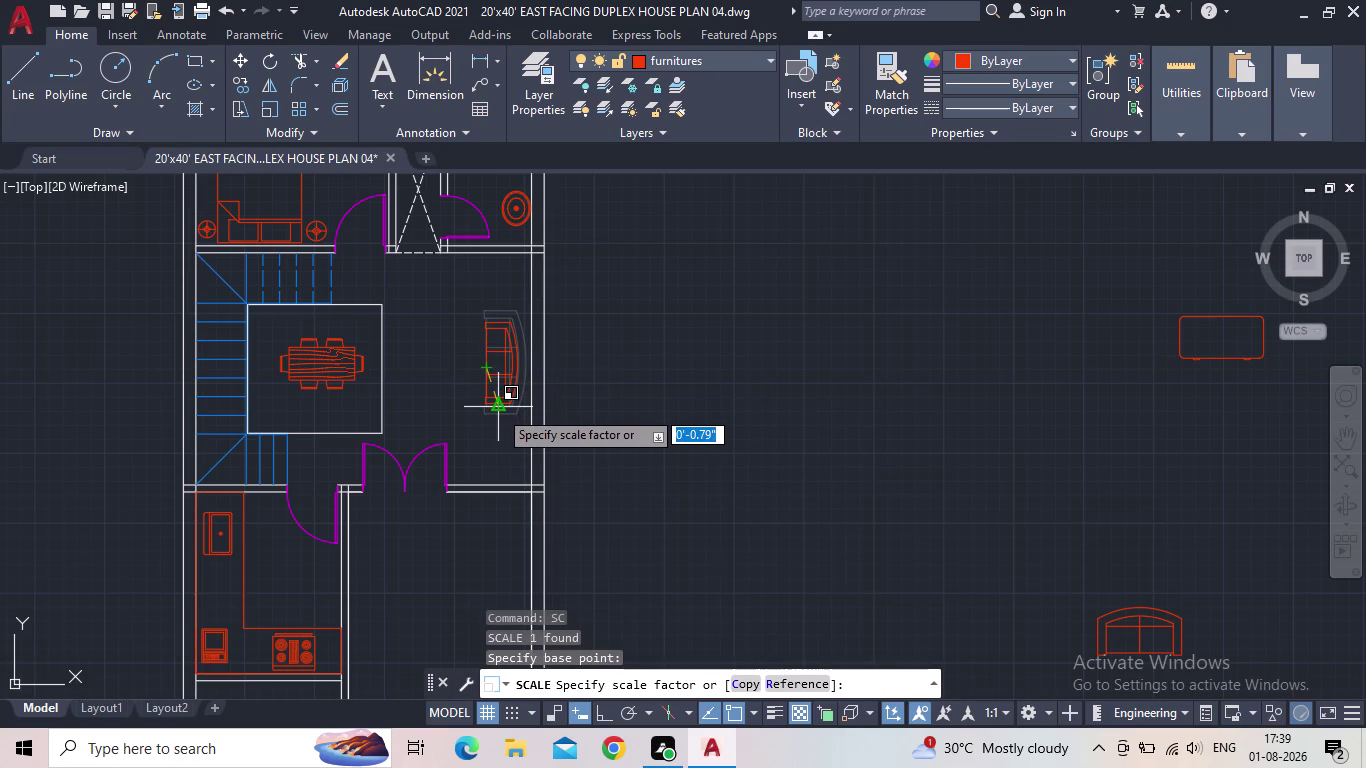
scroll(up, 3)
scroll(up, 3)
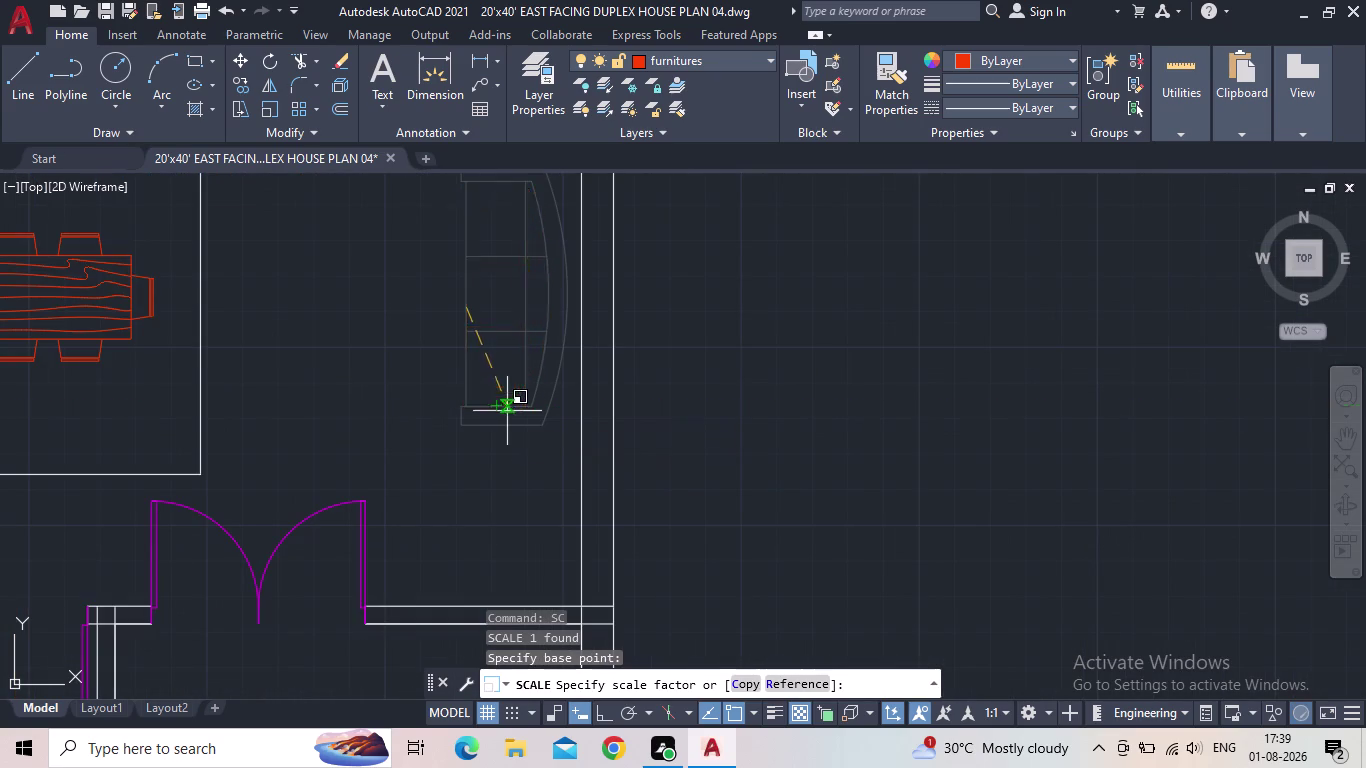
click(507, 423)
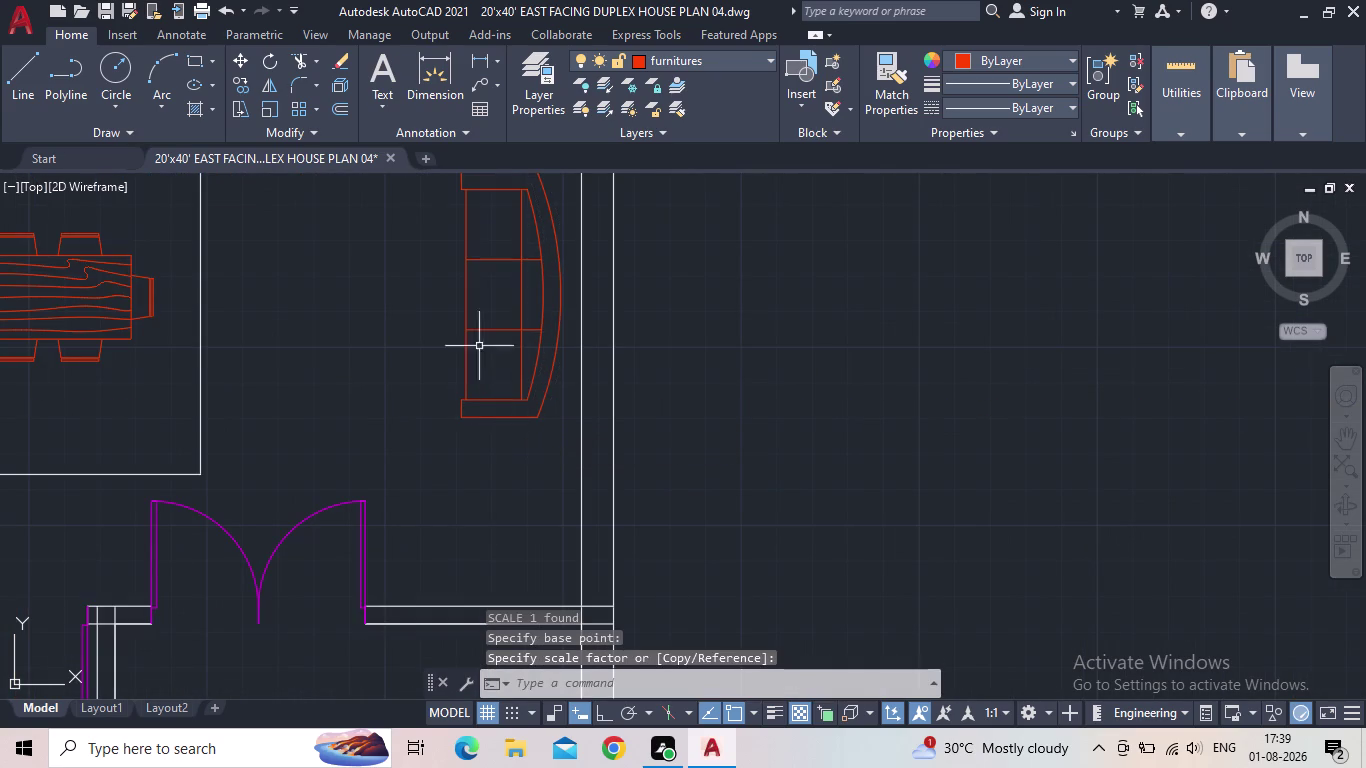
scroll(down, 3)
Stretch the sofa's curved-back edge with a grip so it meets the right wall.
middle_drag(466, 335, 489, 425)
click(492, 406)
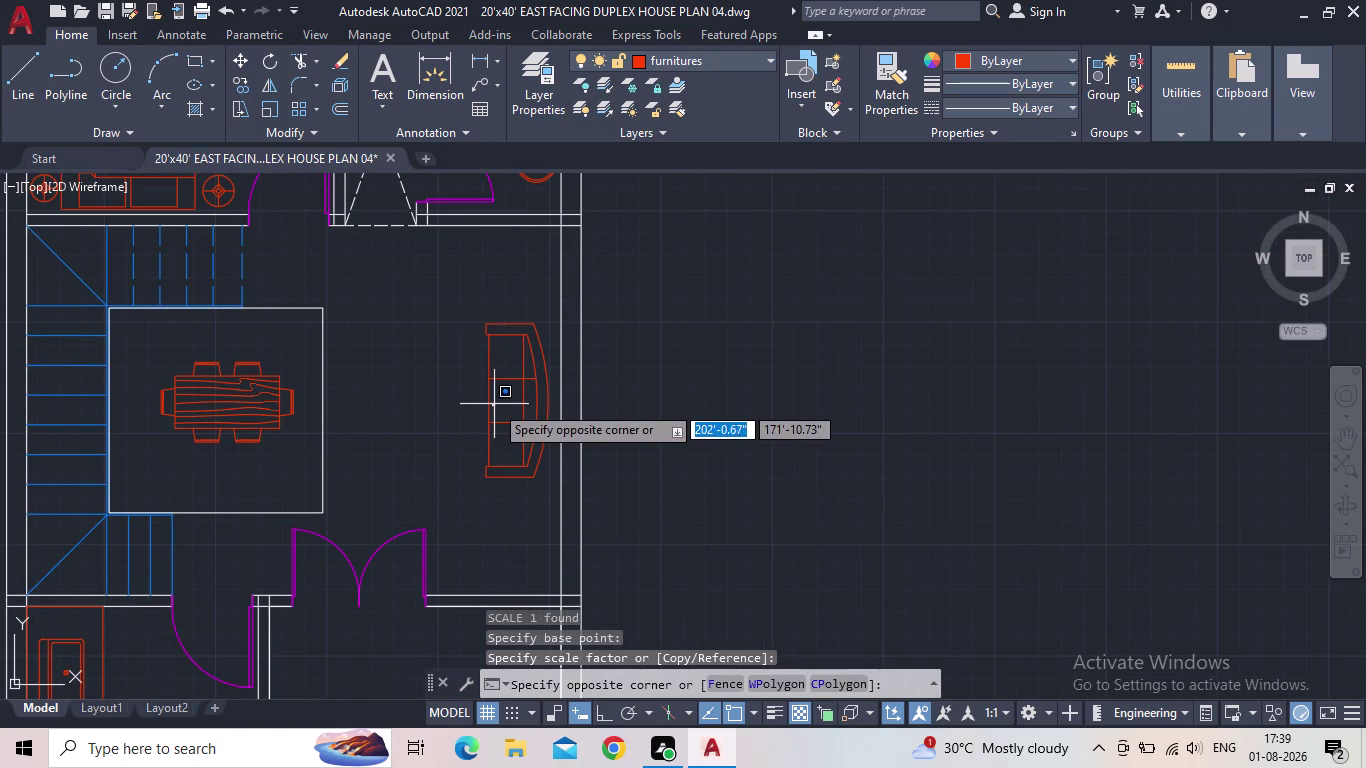
click(484, 407)
middle_drag(507, 403, 524, 437)
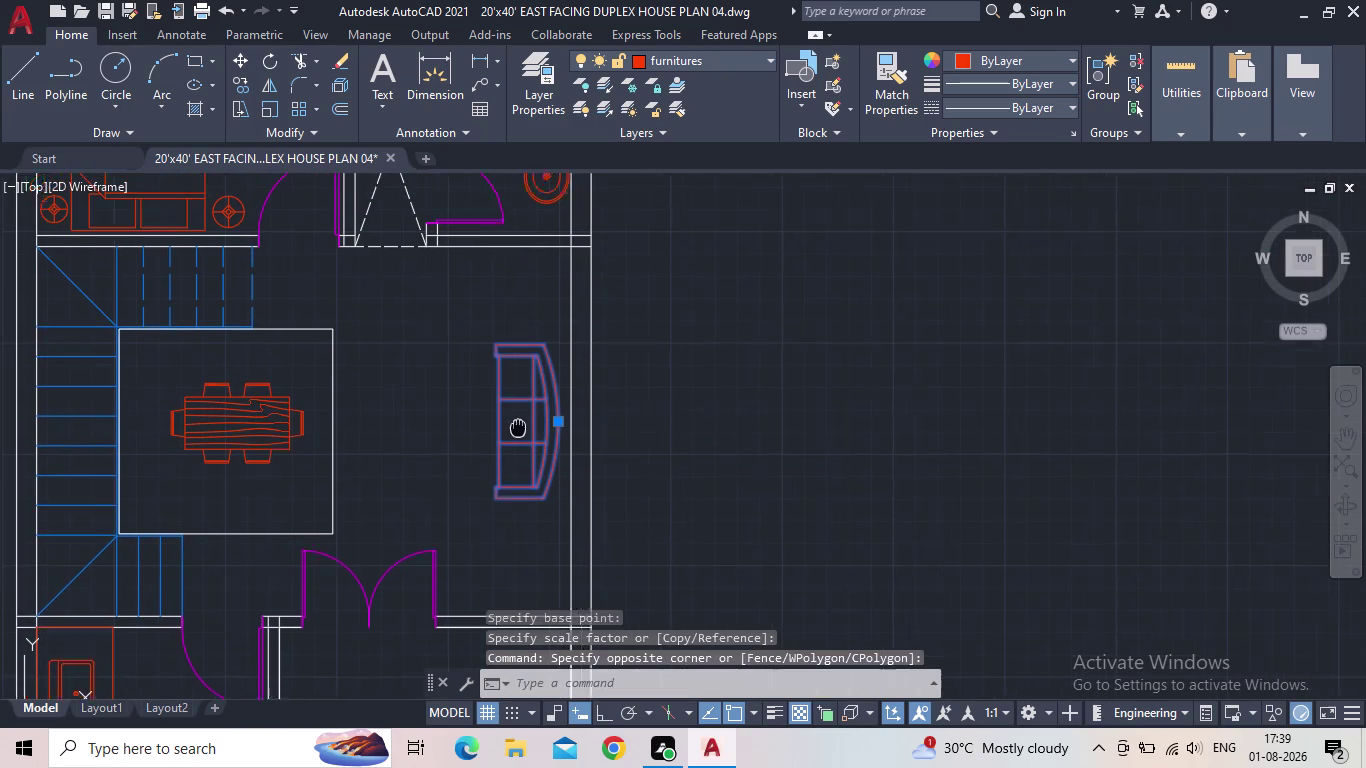
middle_drag(524, 437, 543, 453)
click(585, 448)
scroll(up, 3)
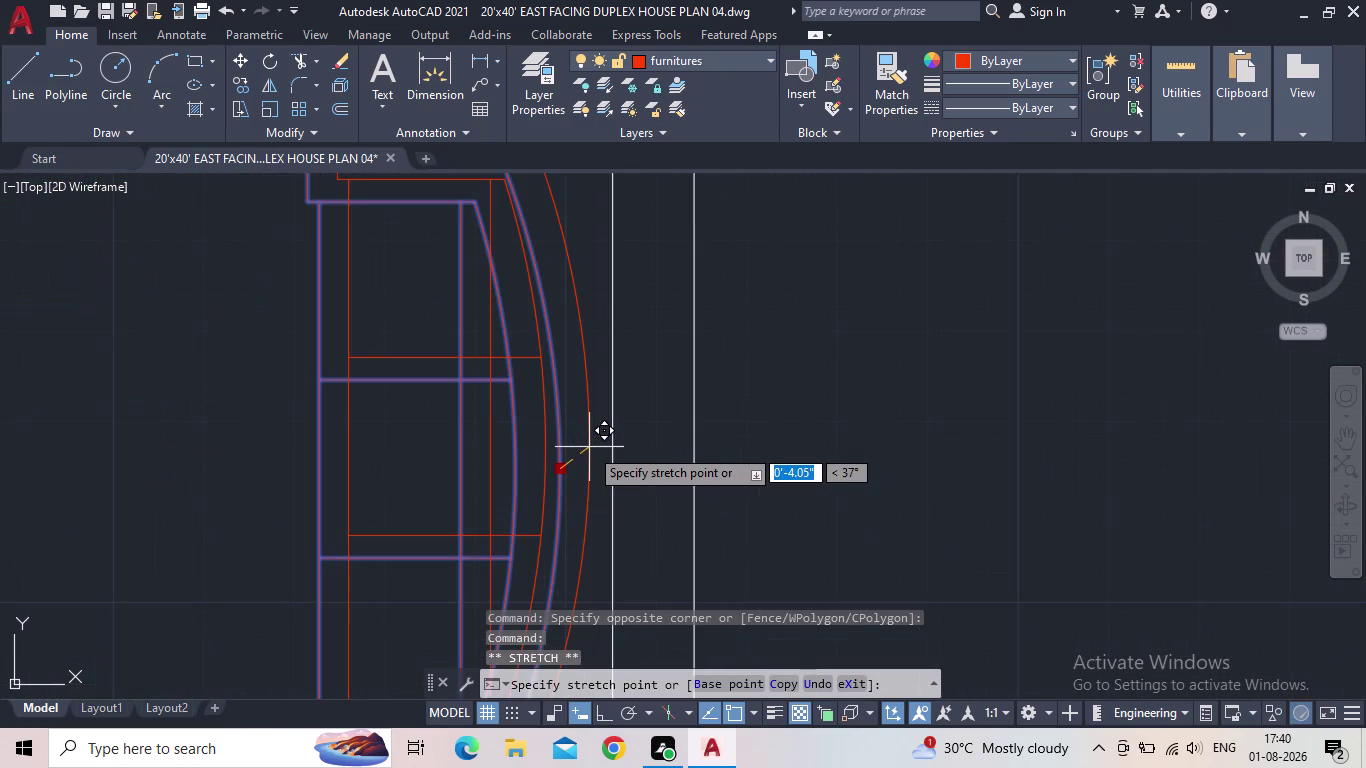
scroll(up, 3)
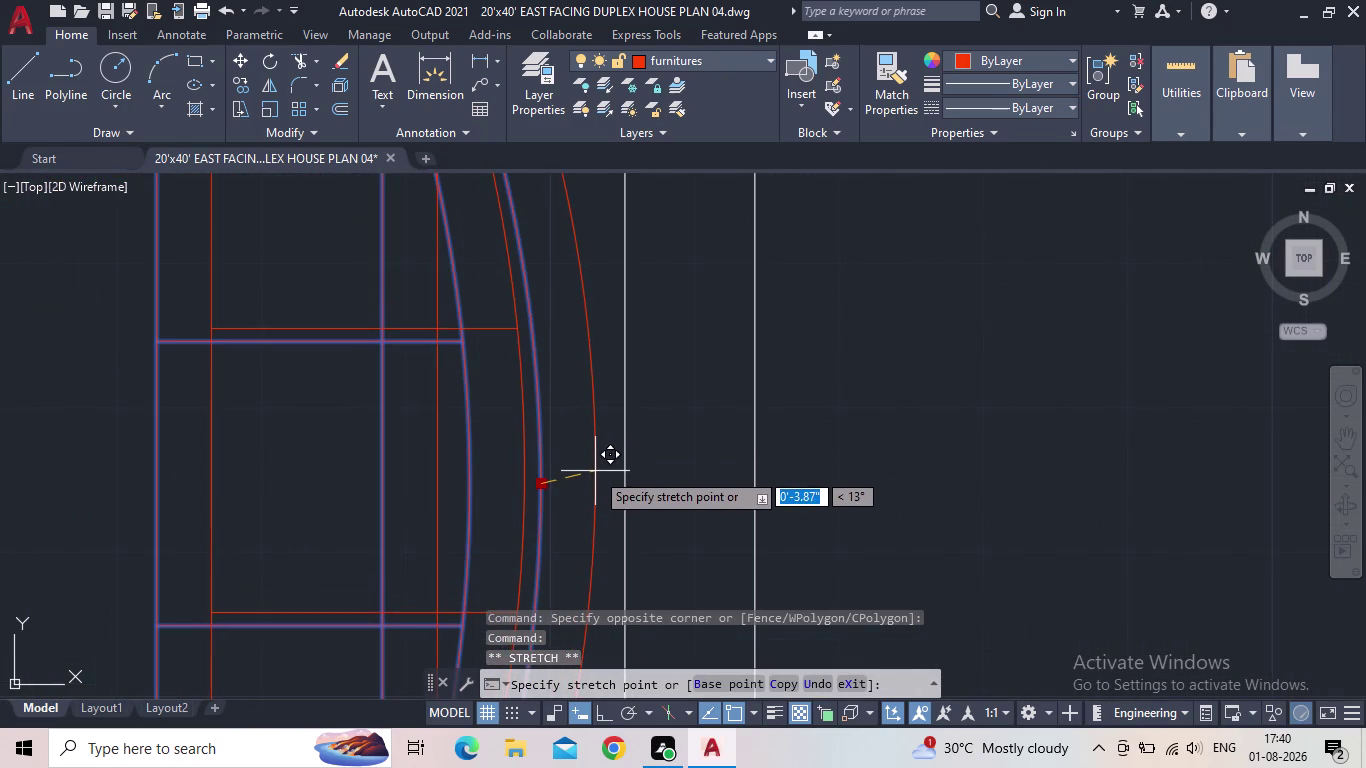
click(595, 471)
scroll(down, 3)
scroll(down, 3)
key(Escape)
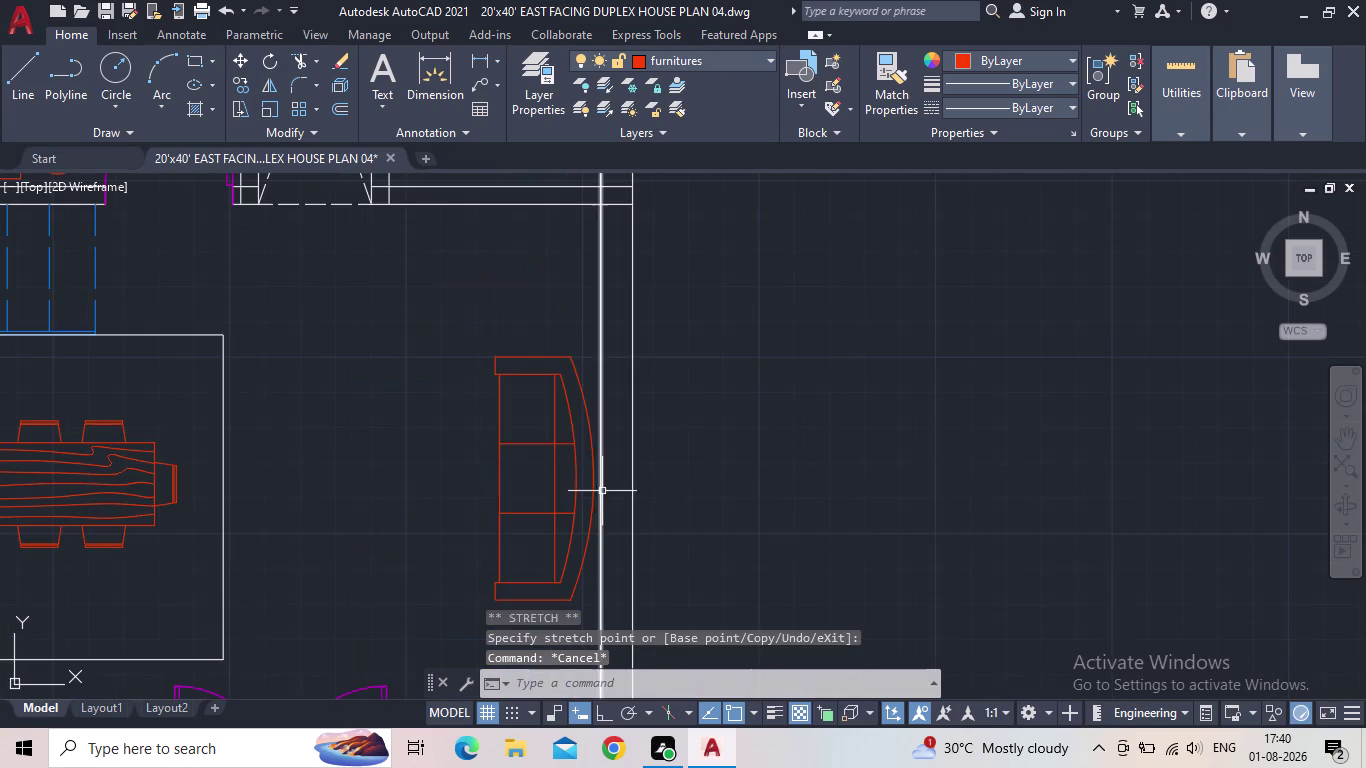
scroll(down, 3)
middle_drag(792, 442, 826, 420)
scroll(down, 3)
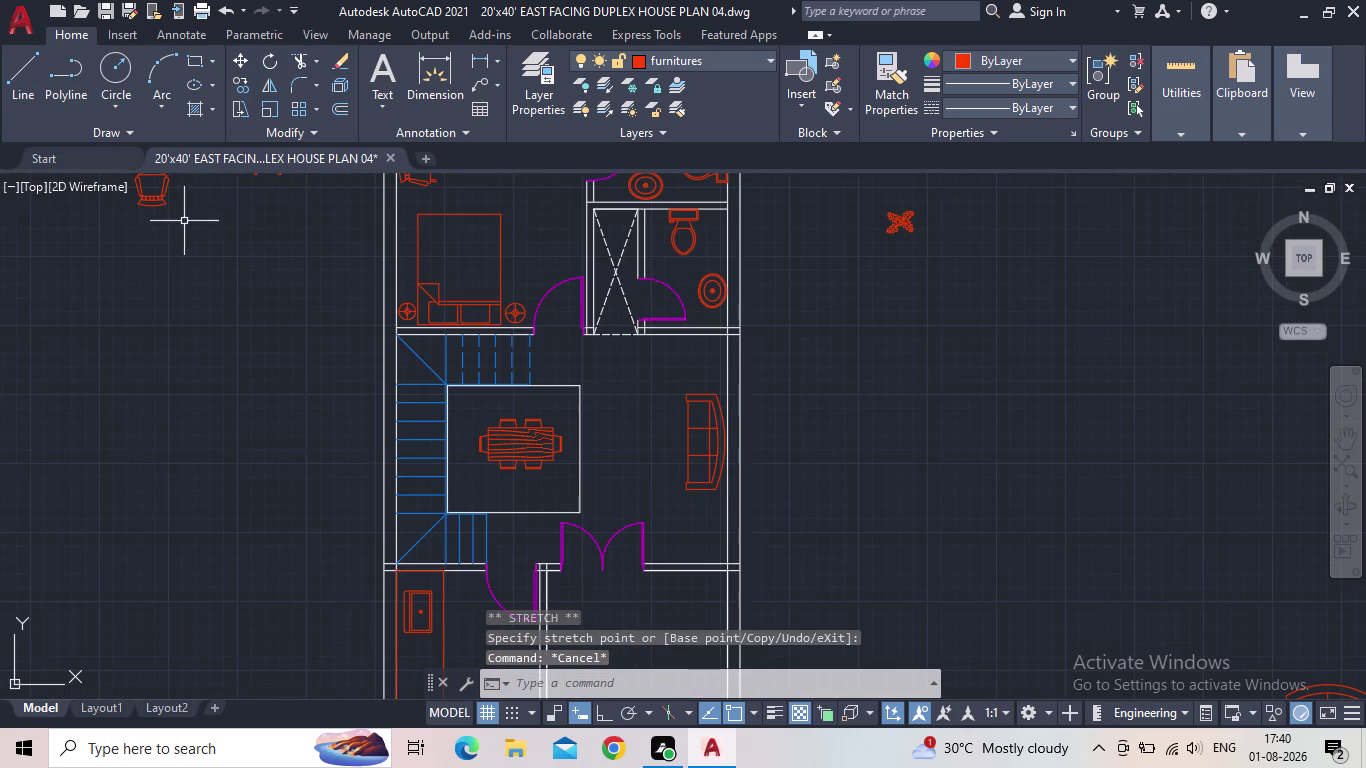
Move the first loose armchair into the living area above the sofa.
middle_drag(186, 248, 261, 382)
click(340, 296)
click(343, 311)
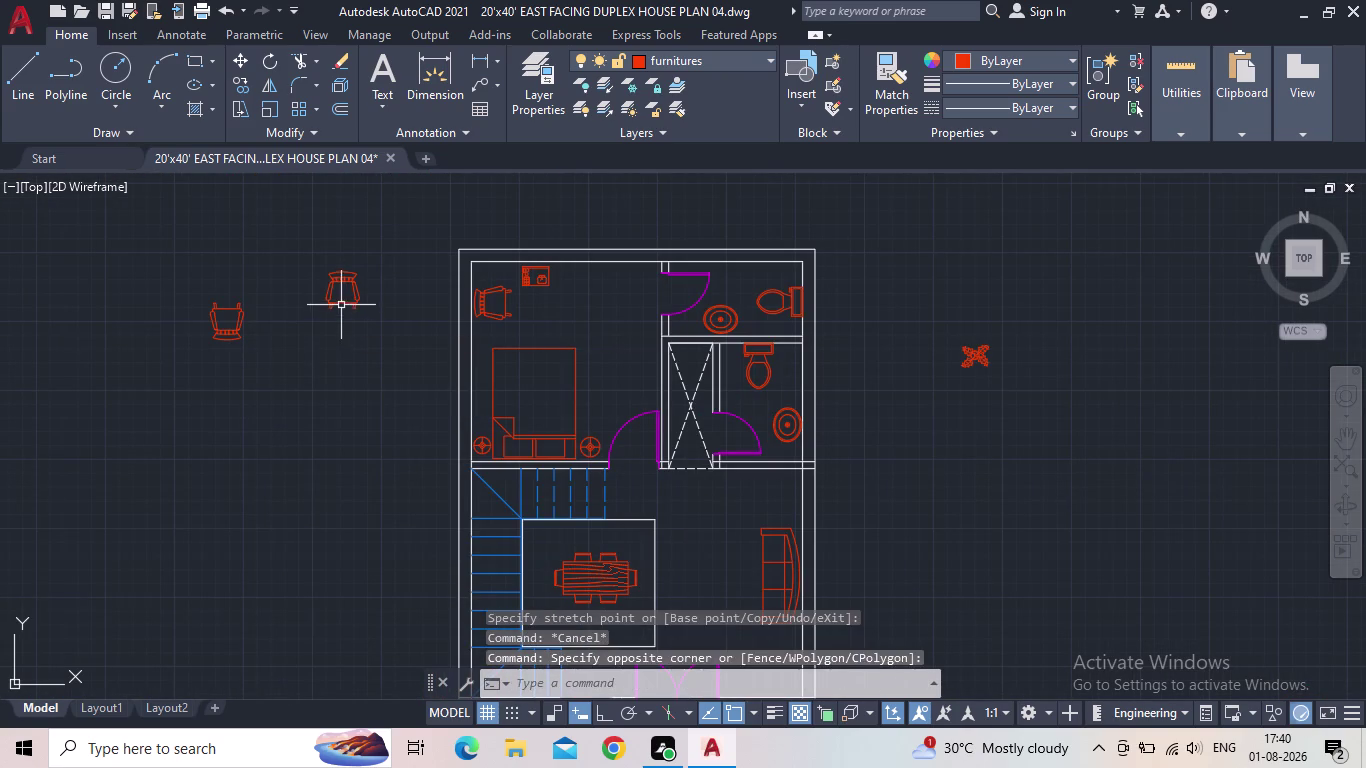
click(341, 305)
click(340, 276)
middle_drag(645, 454, 565, 343)
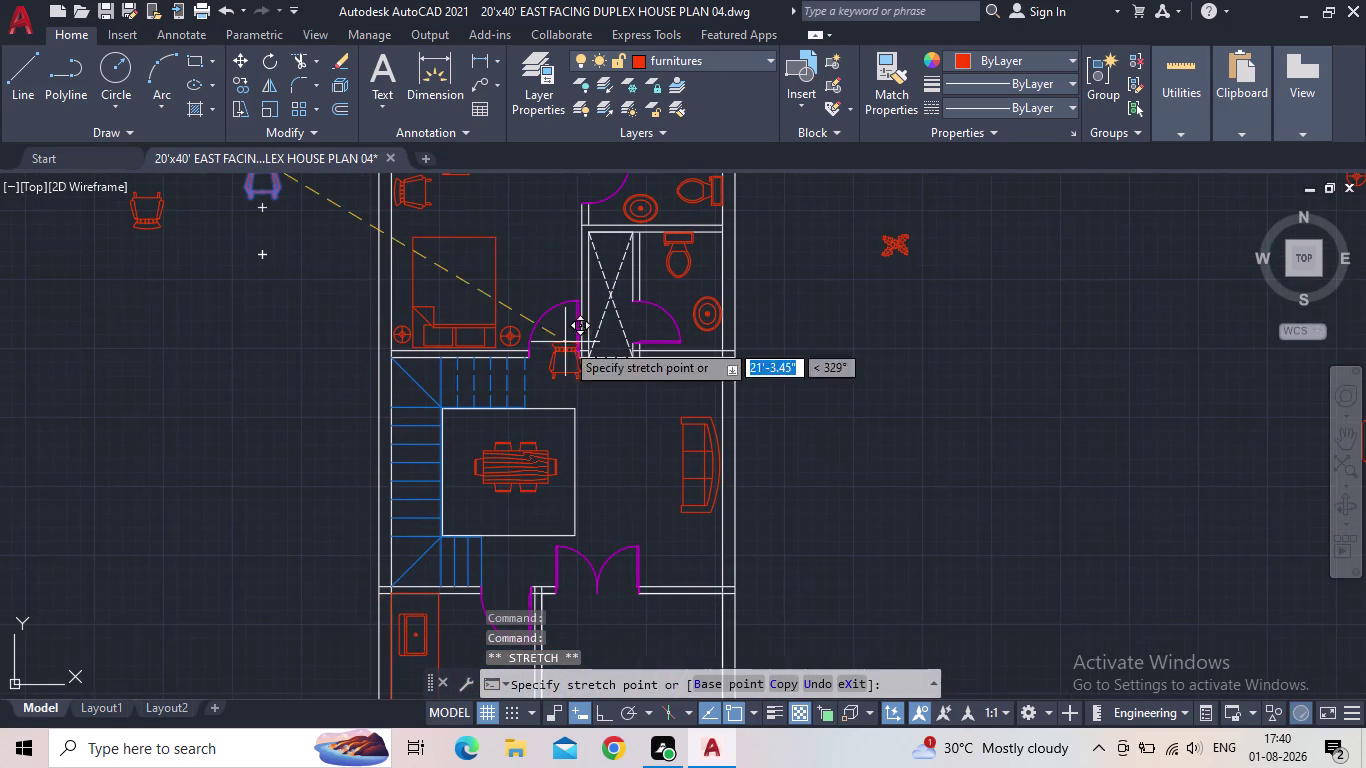
scroll(up, 3)
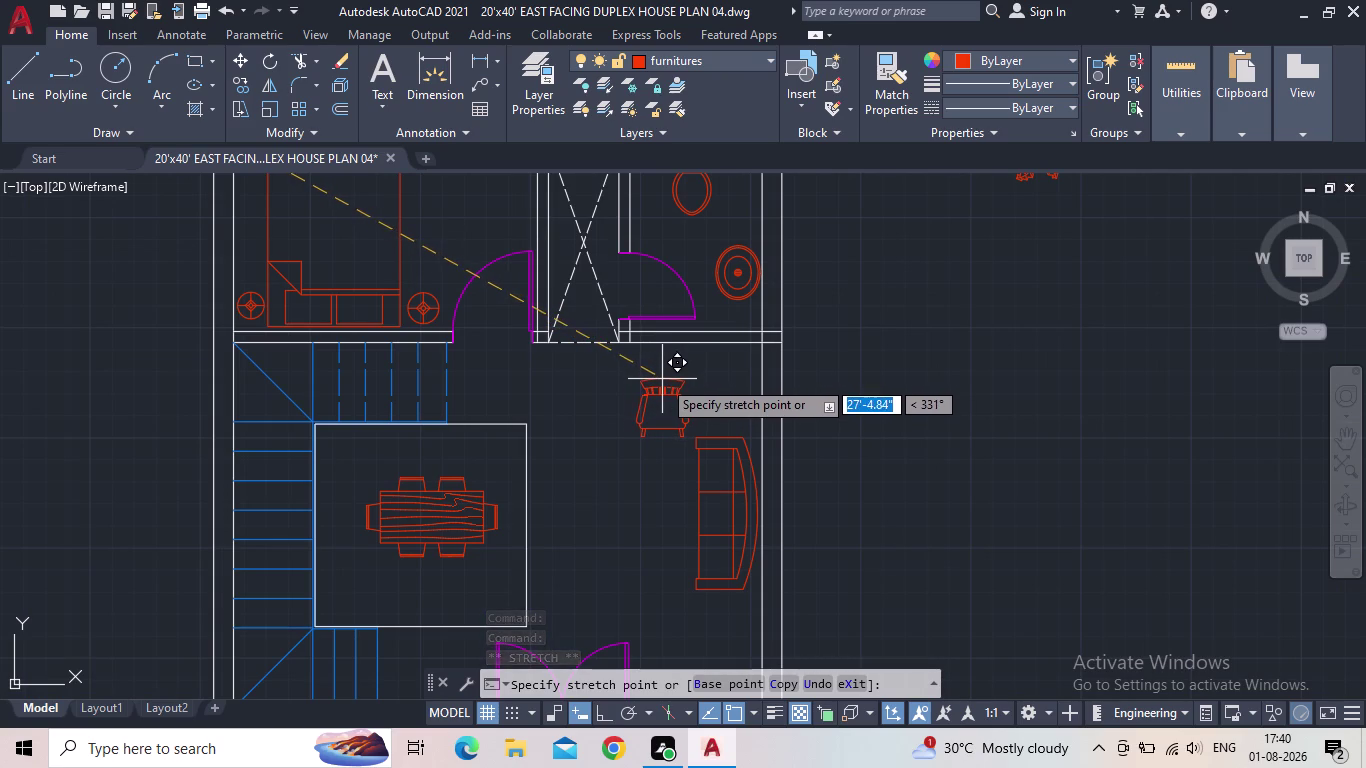
click(662, 379)
scroll(down, 3)
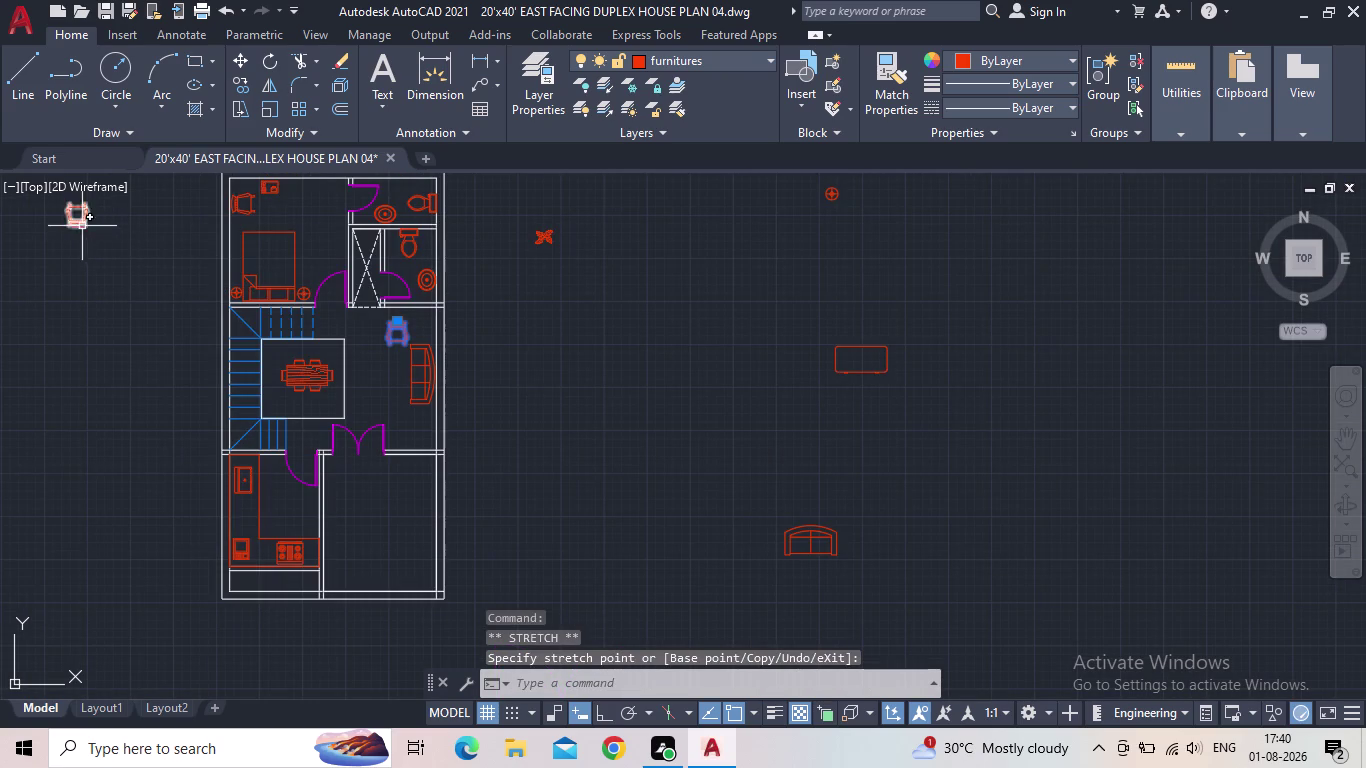
Move the second armchair below the sofa, near the entrance doors.
click(81, 225)
scroll(up, 3)
drag(70, 234, 92, 255)
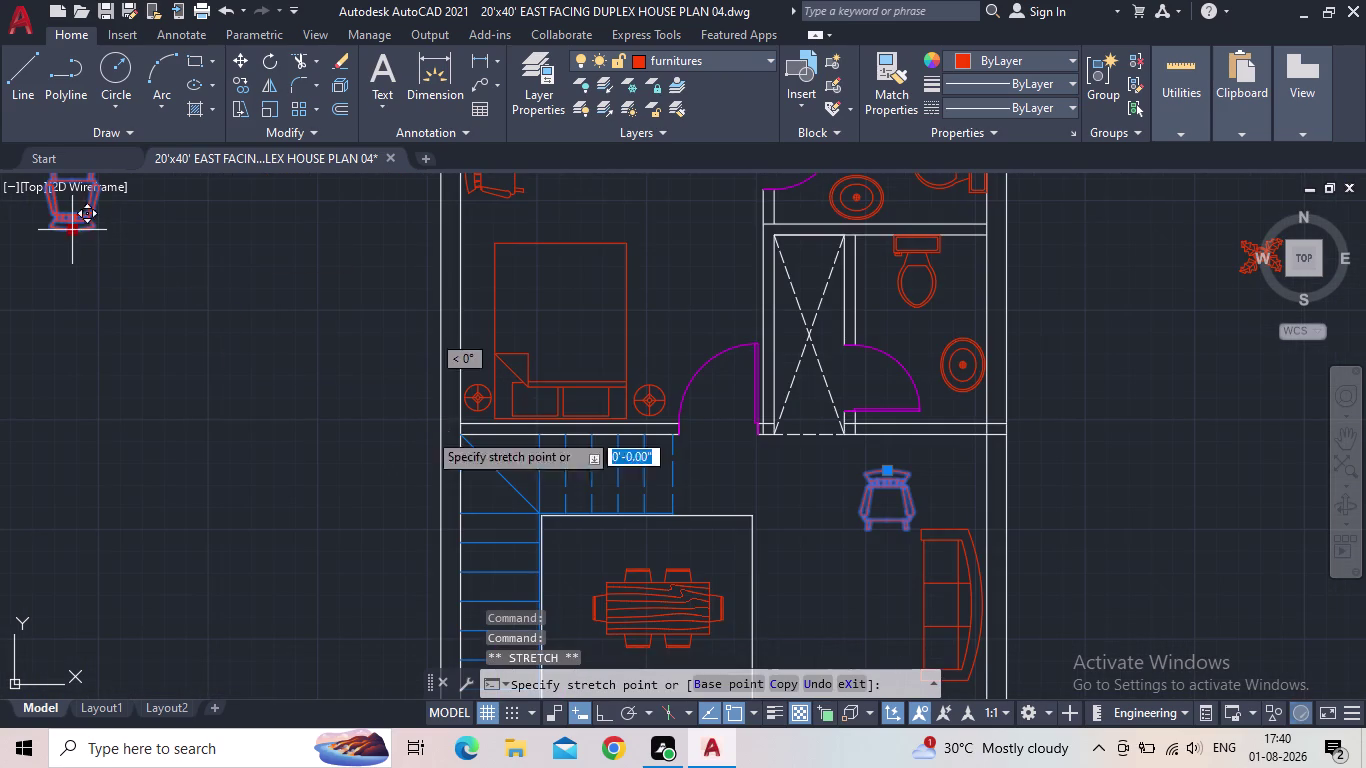
middle_drag(724, 525, 389, 369)
scroll(down, 3)
scroll(up, 3)
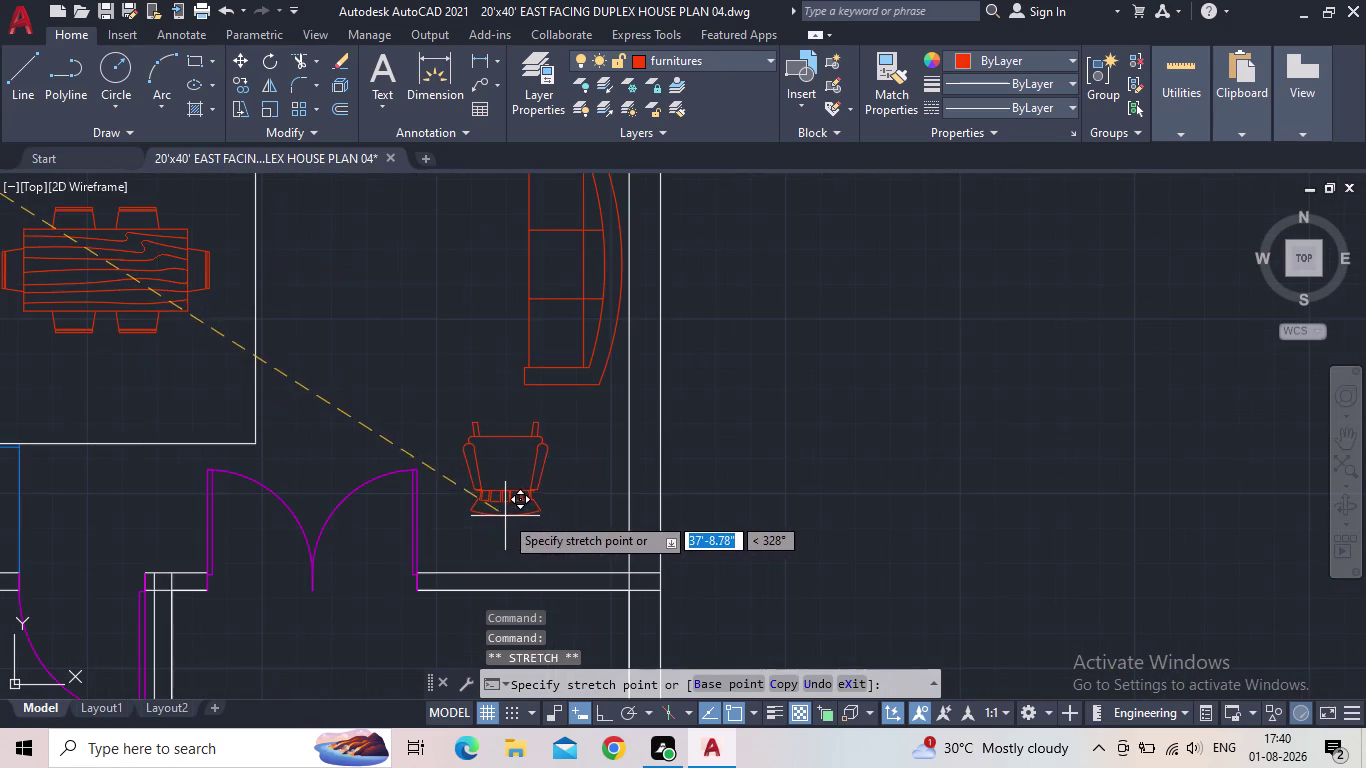
click(464, 475)
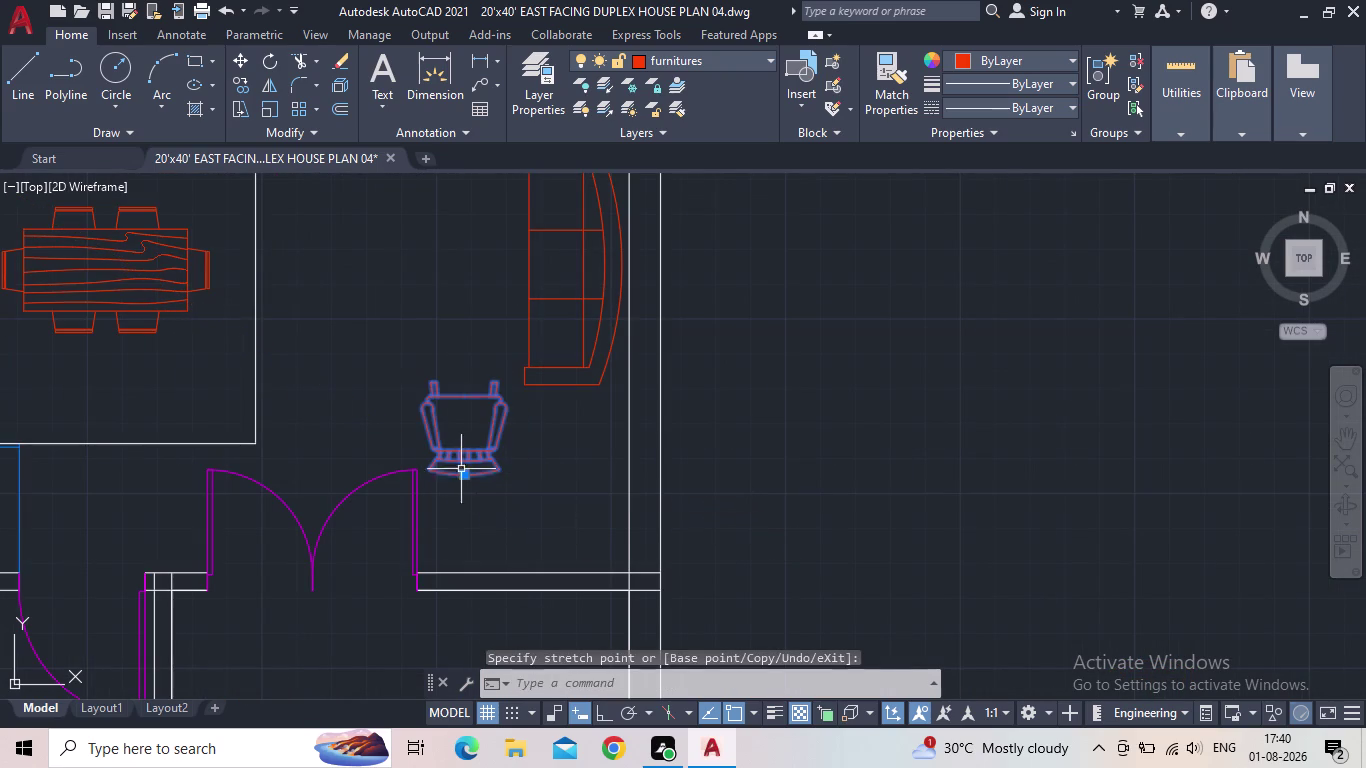
key(Escape)
scroll(down, 3)
middle_drag(385, 385, 539, 441)
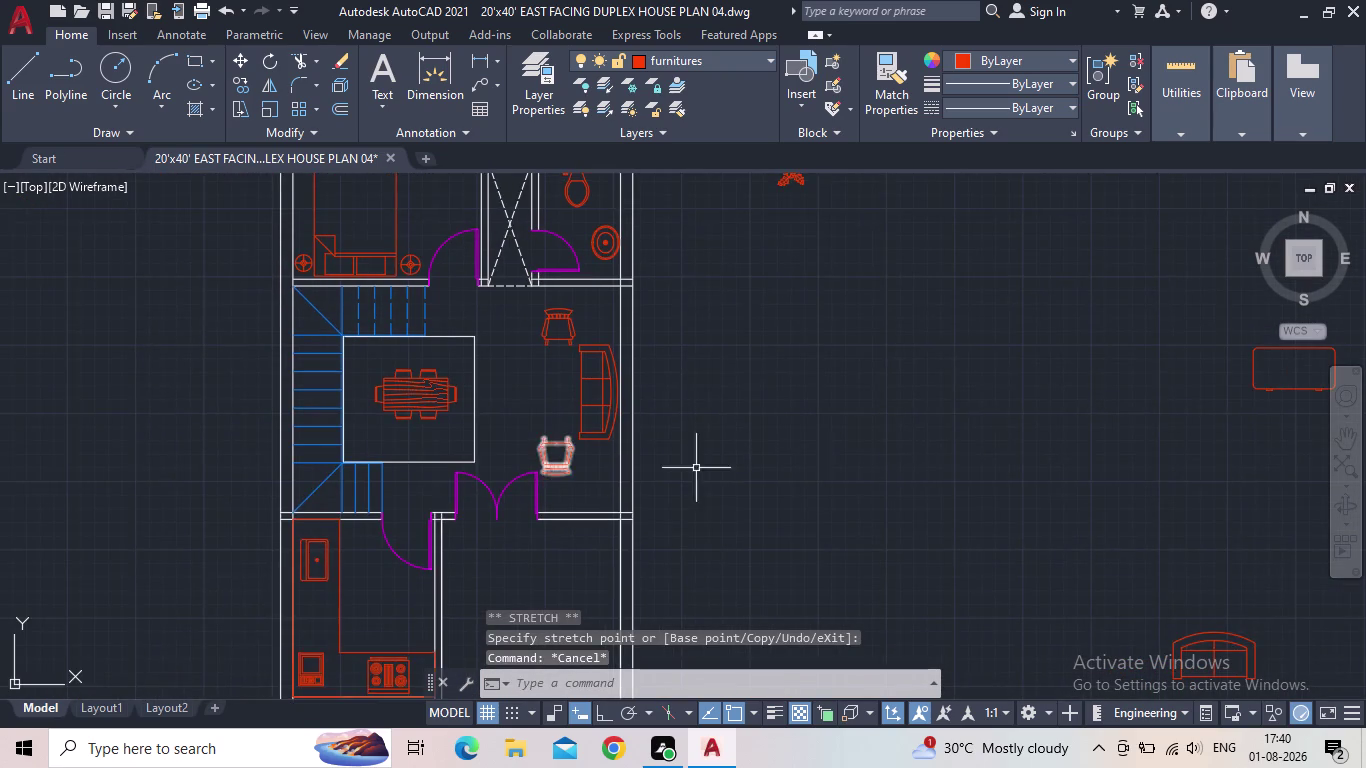
middle_drag(912, 474, 591, 446)
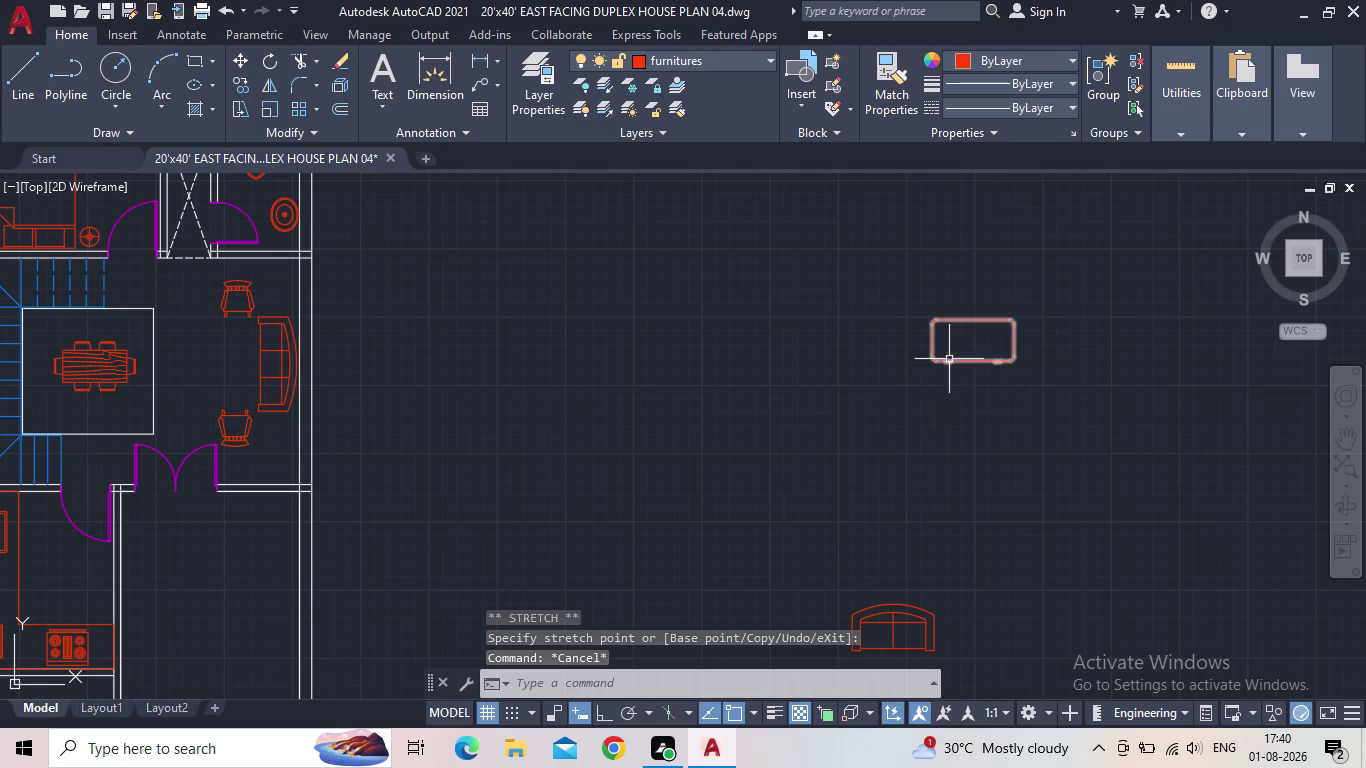
Rotate the centre table 90 degrees with the RO command.
click(949, 354)
click(921, 367)
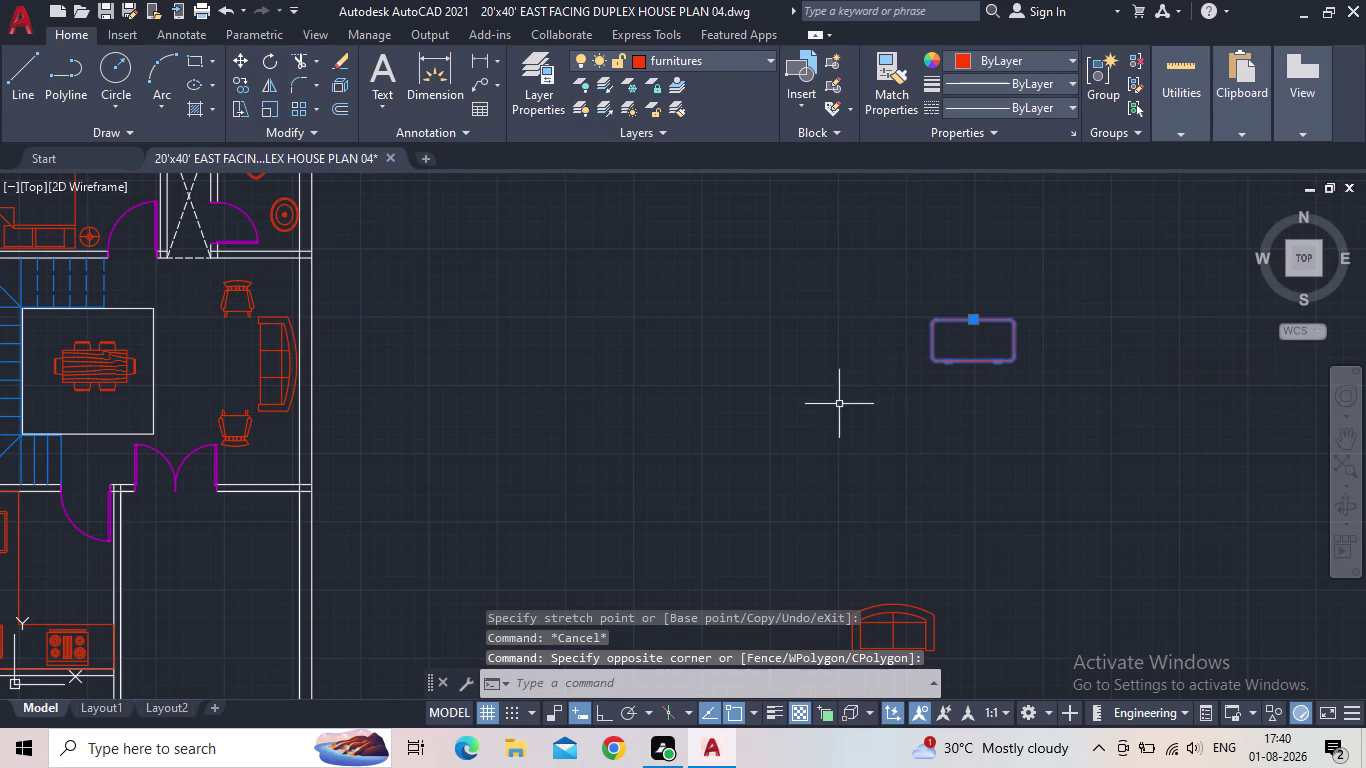
key(r)
key(o)
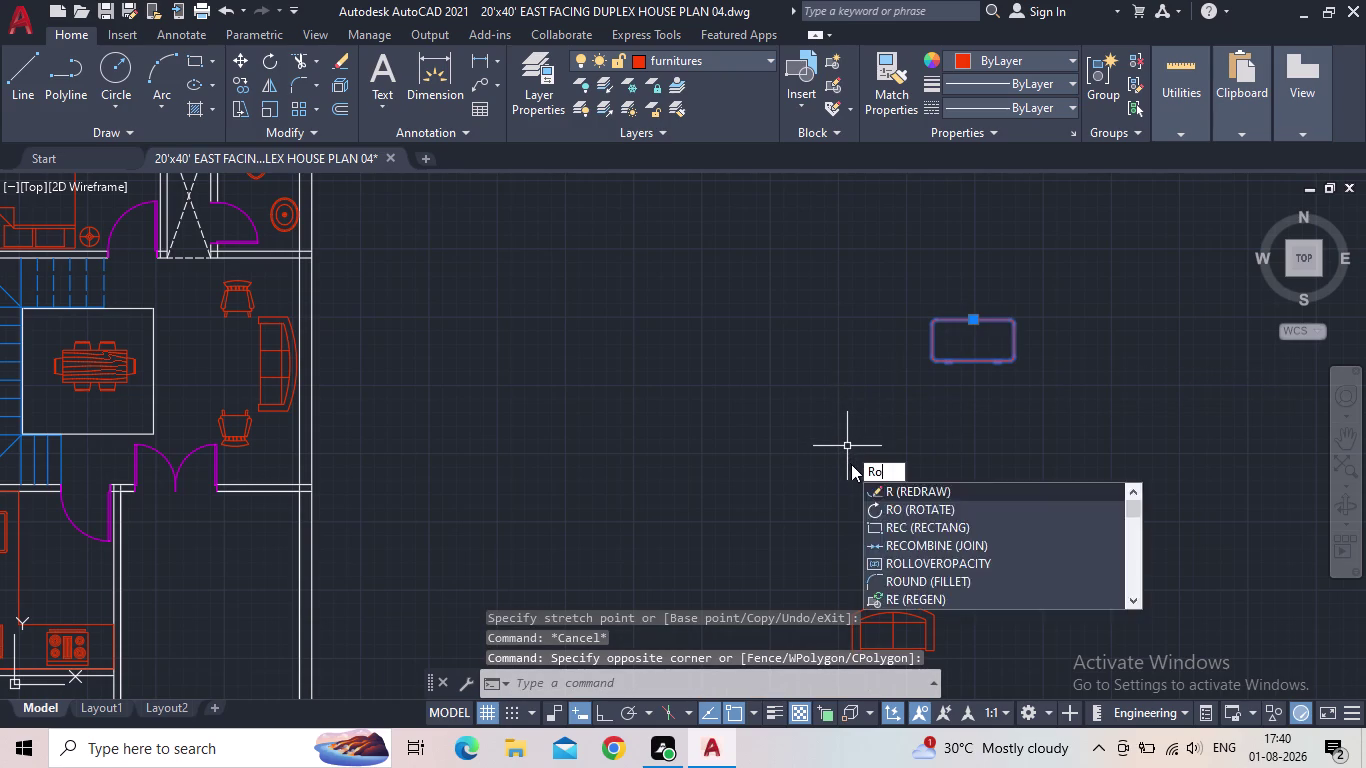
key(Return)
click(607, 716)
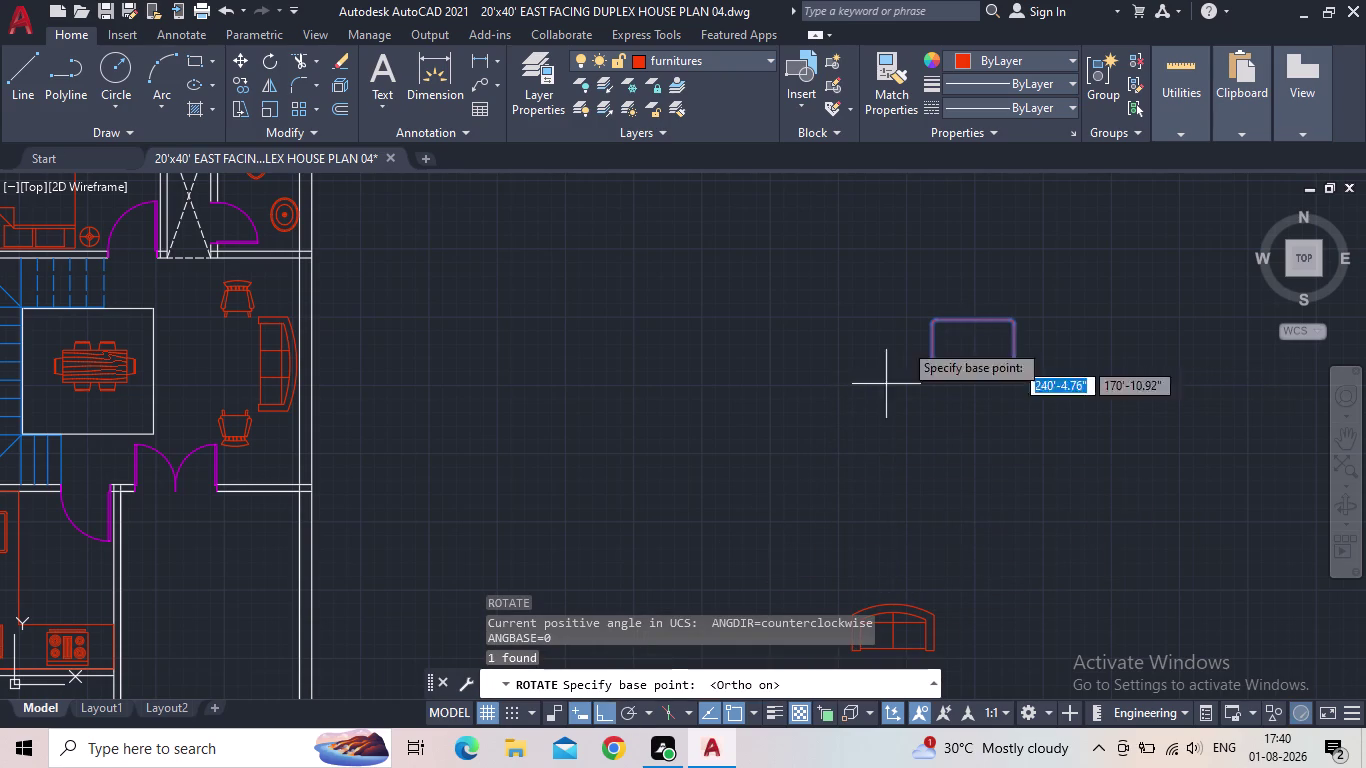
click(971, 365)
click(914, 252)
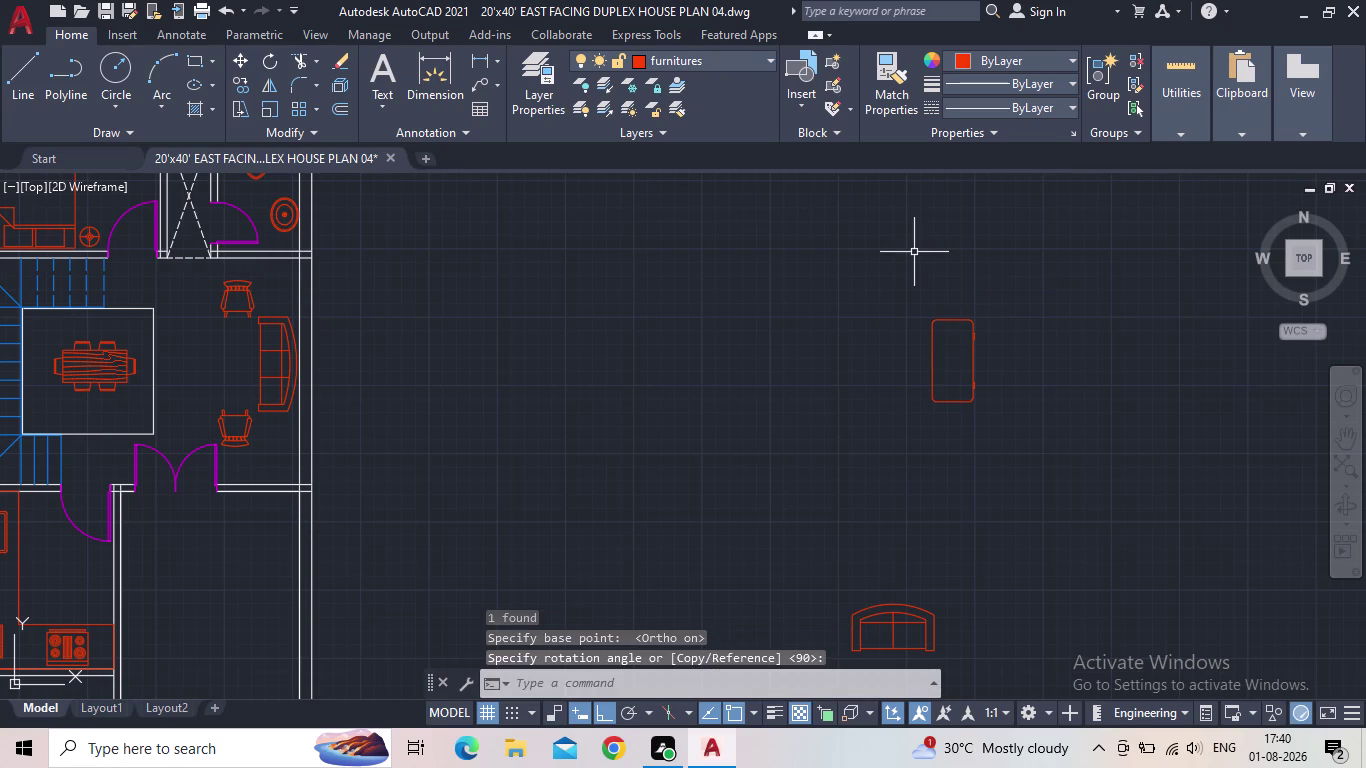
key(Escape)
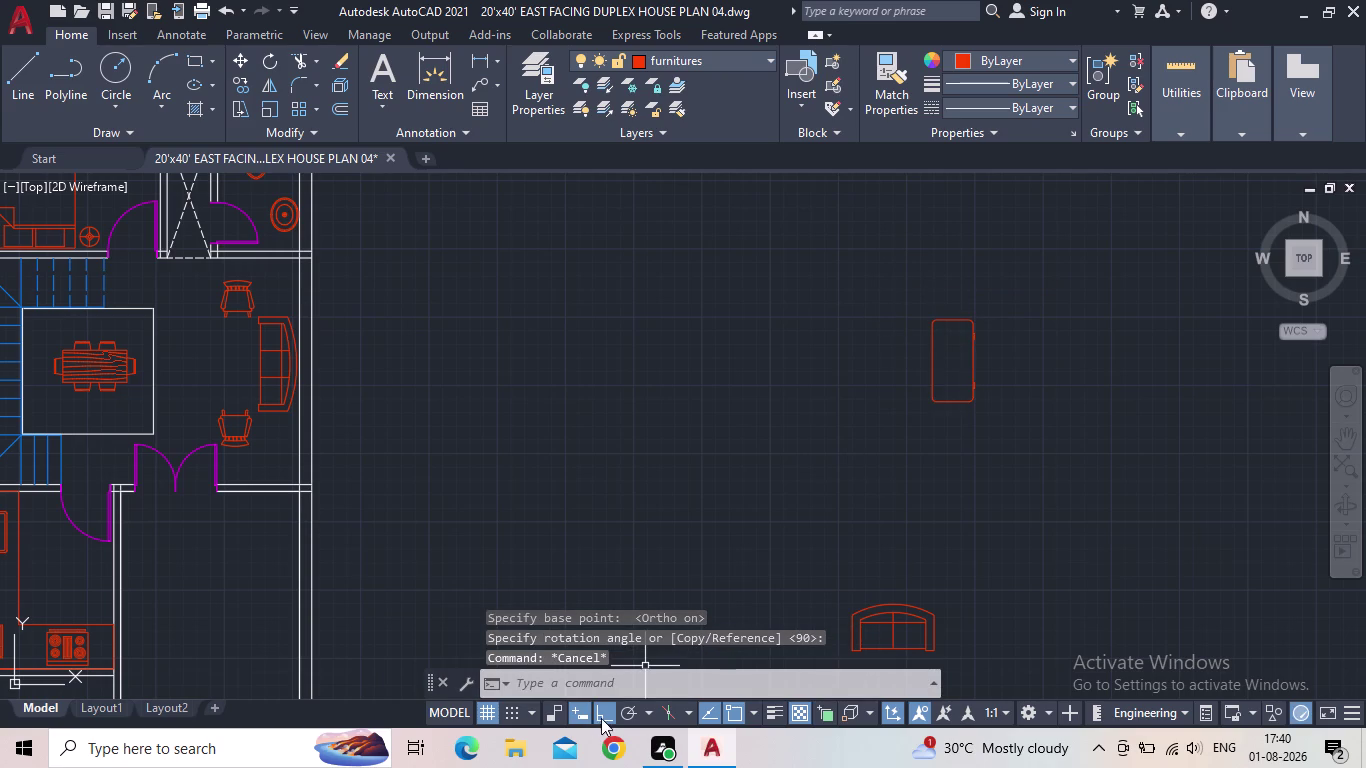
With Ortho off, move the rotated table beside the sofa between the armchairs.
click(601, 718)
triple_click(928, 392)
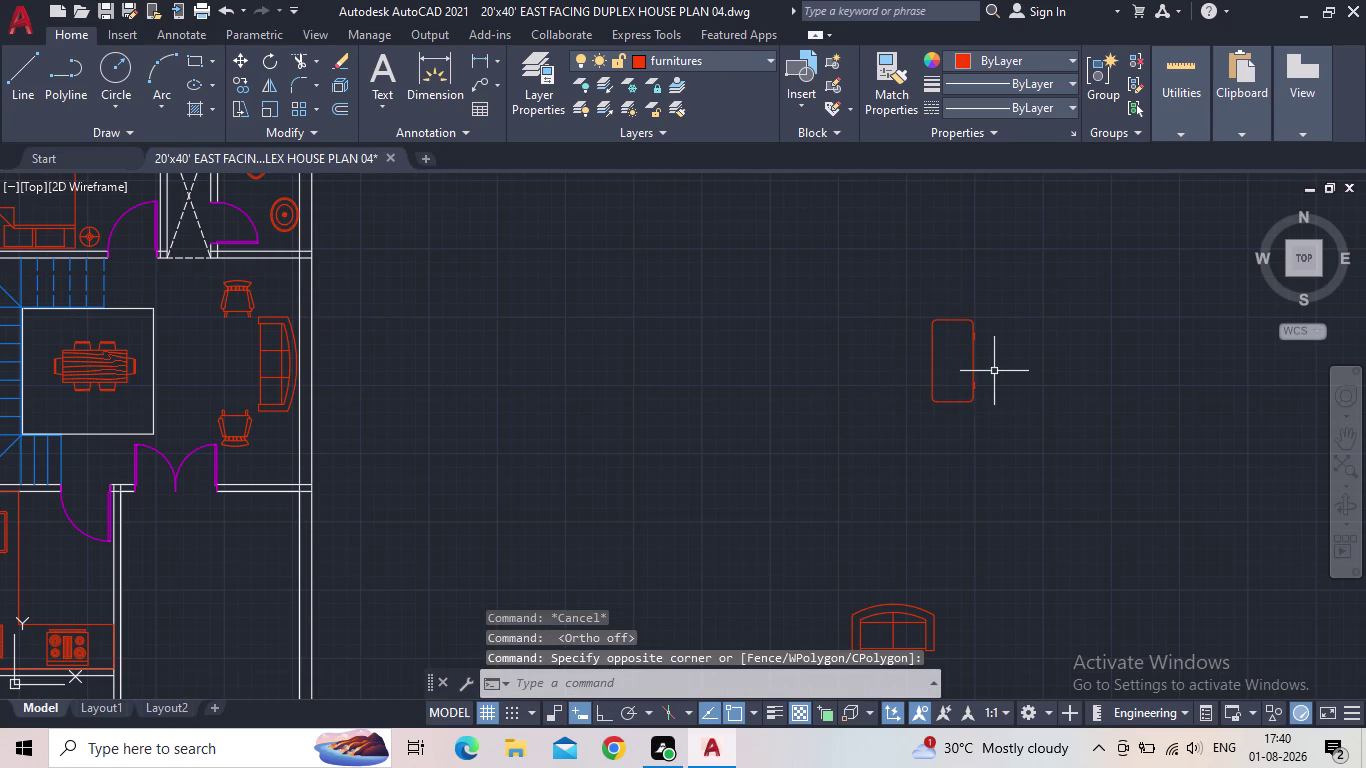
click(985, 370)
click(955, 363)
drag(930, 365, 919, 364)
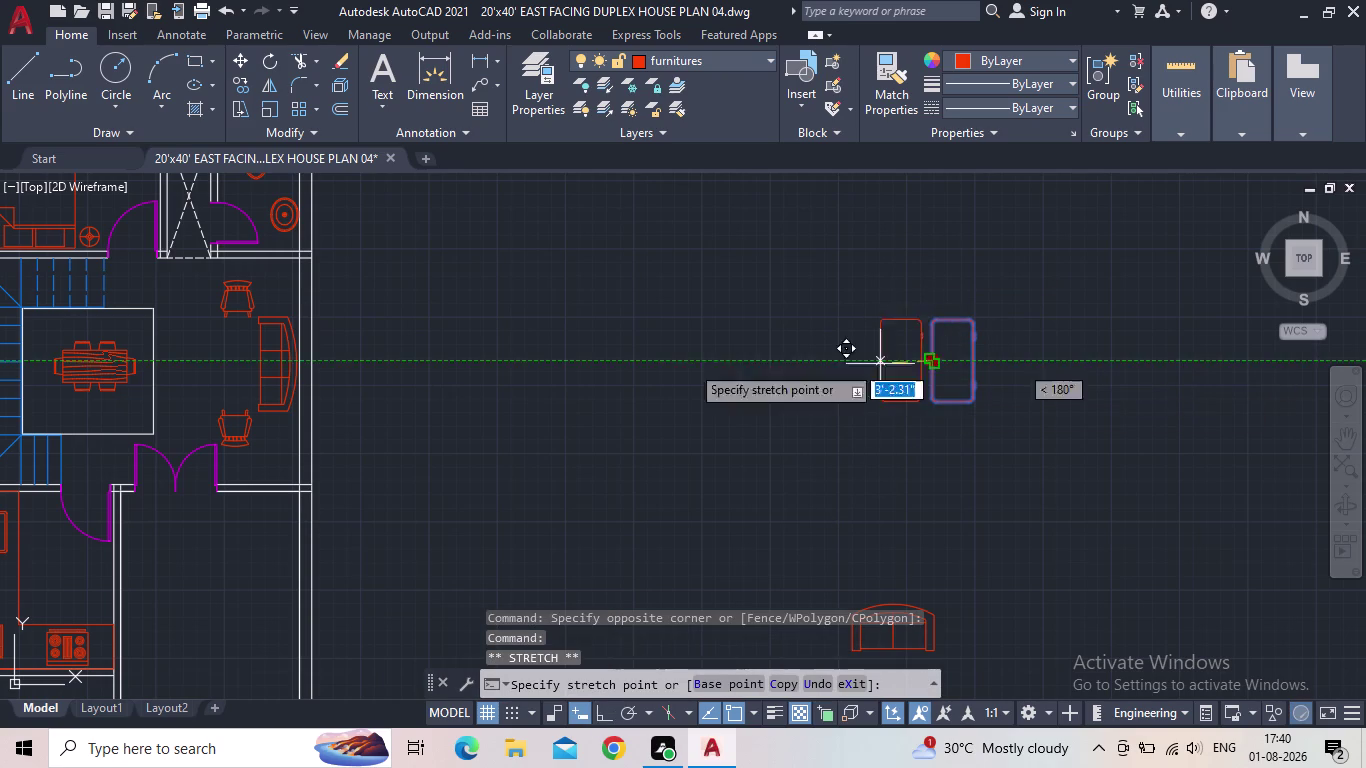
scroll(up, 3)
scroll(up, 3)
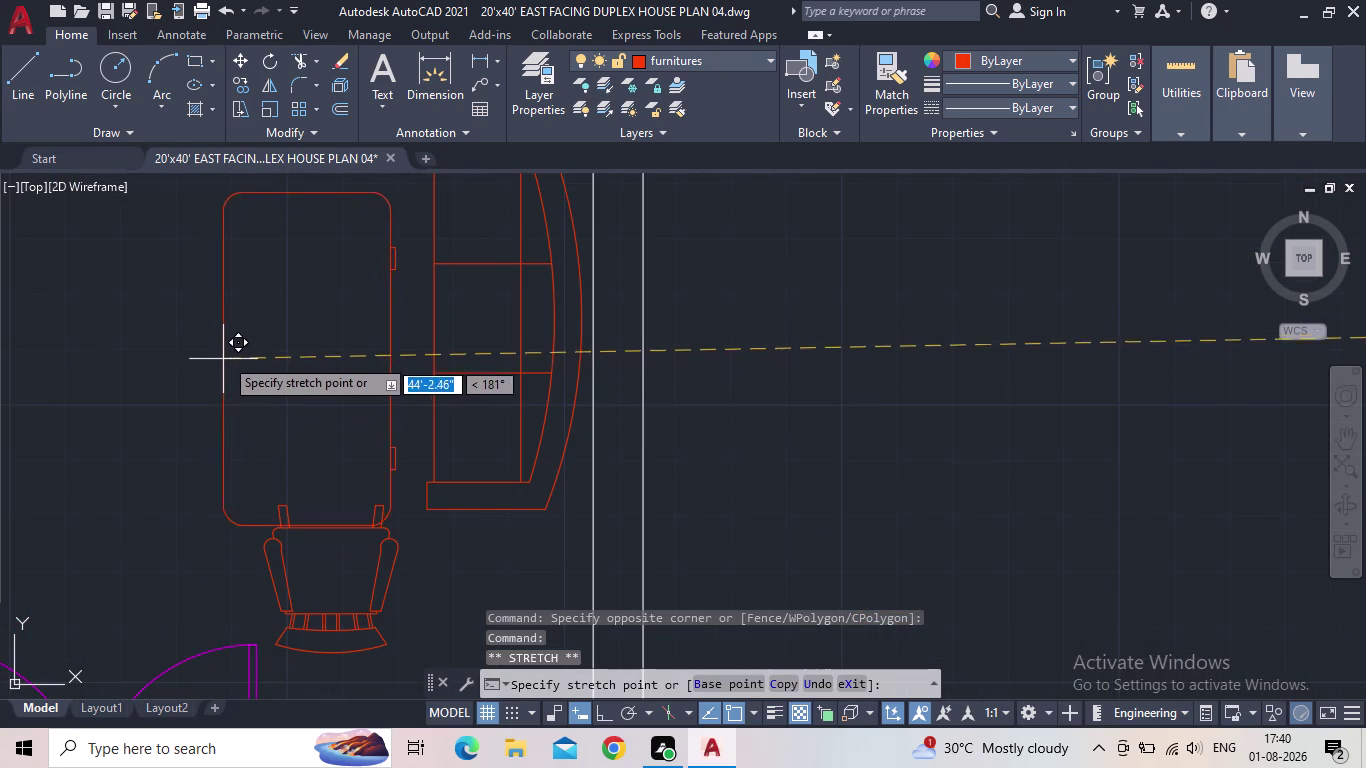
scroll(down, 3)
middle_click(224, 328)
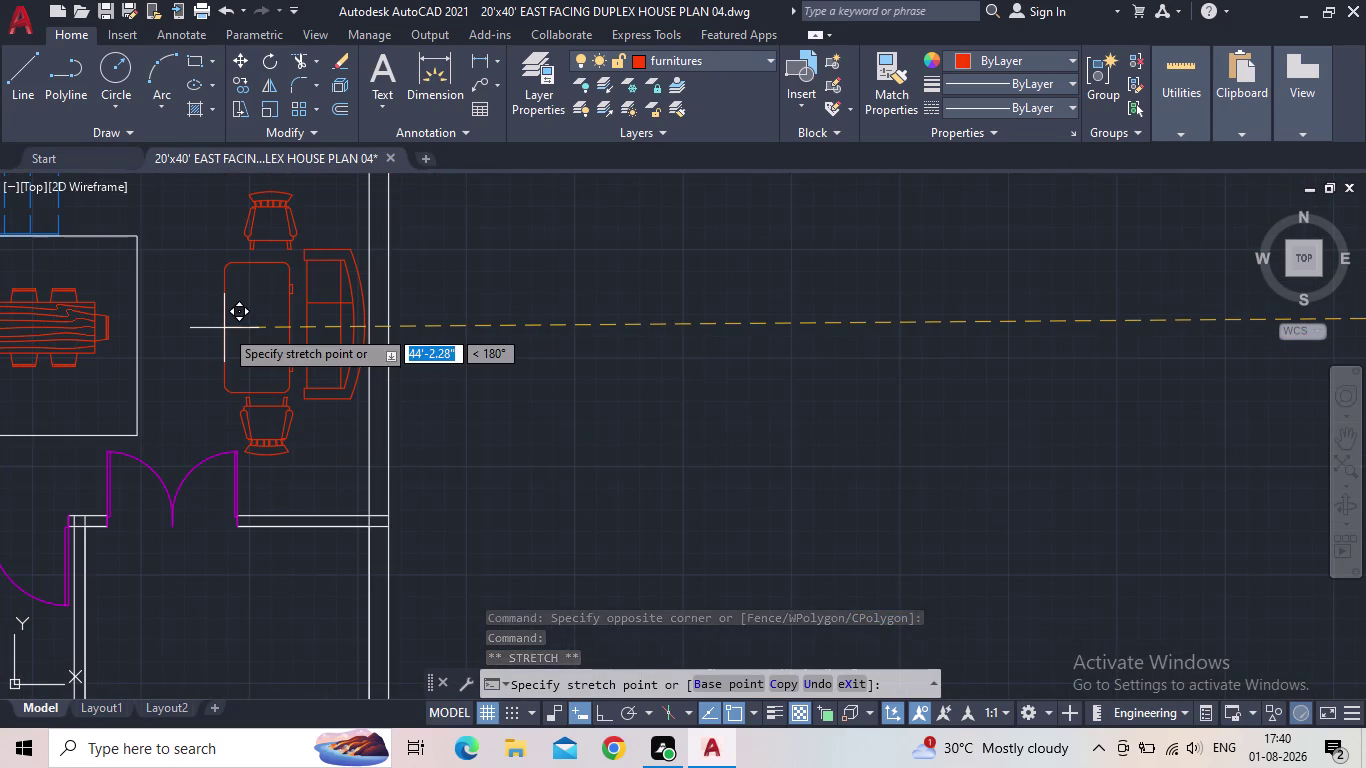
click(224, 328)
key(Escape)
Shrink the centre table with the SCALE command.
key(s)
key(c)
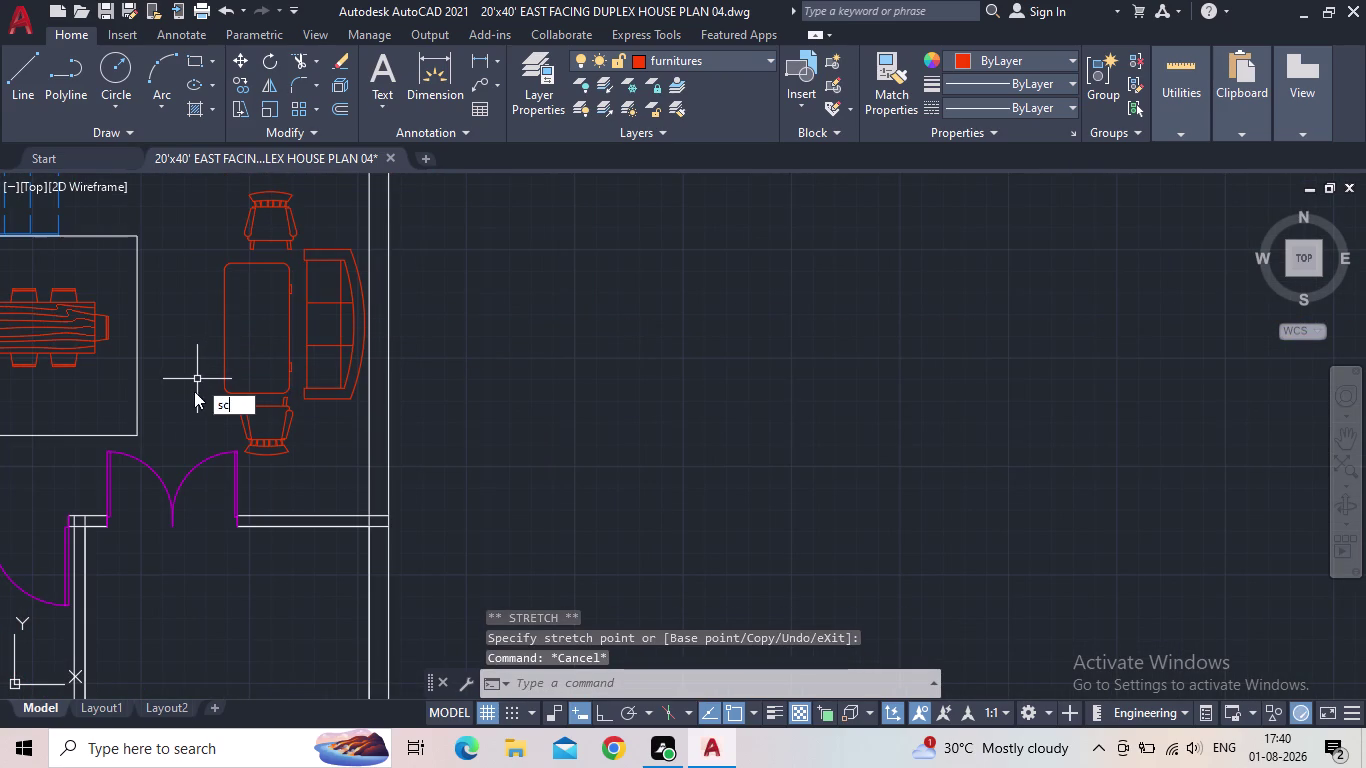
key(space)
click(225, 365)
key(space)
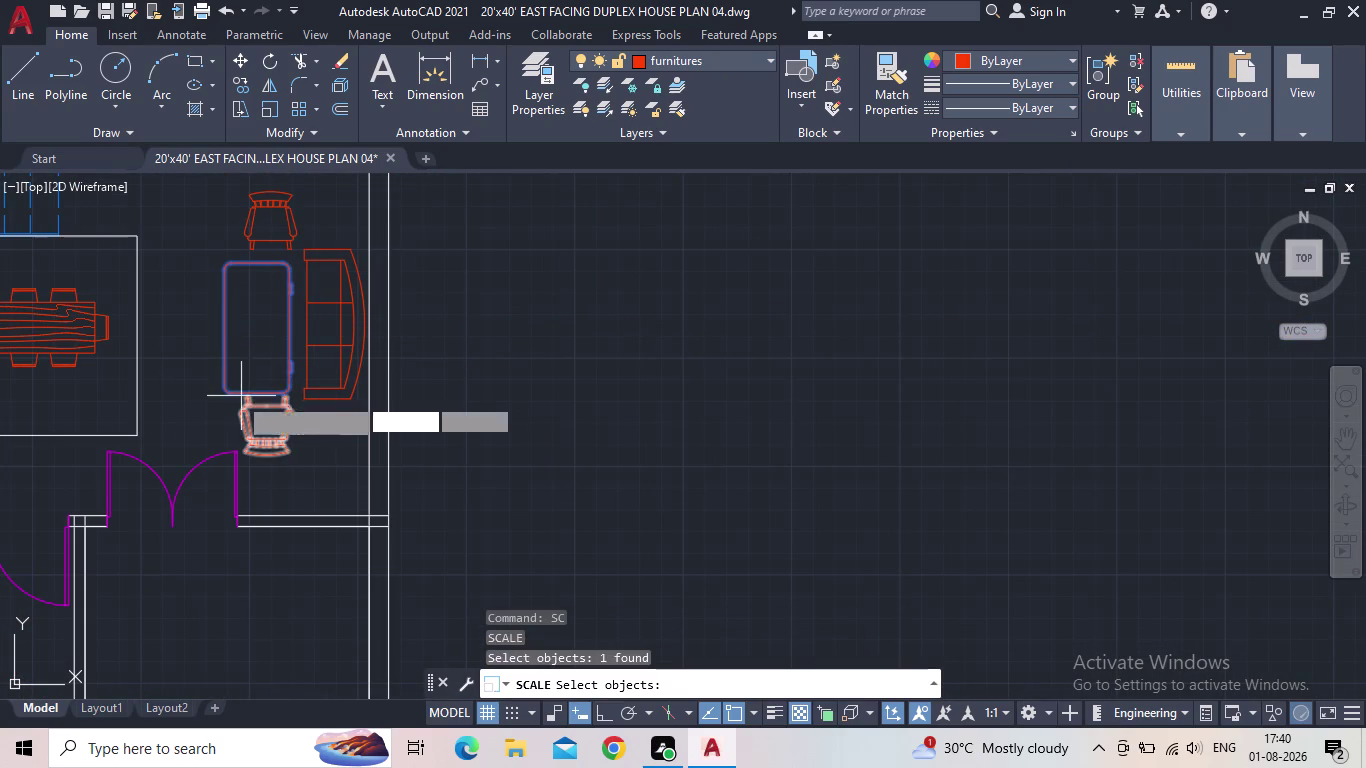
click(223, 399)
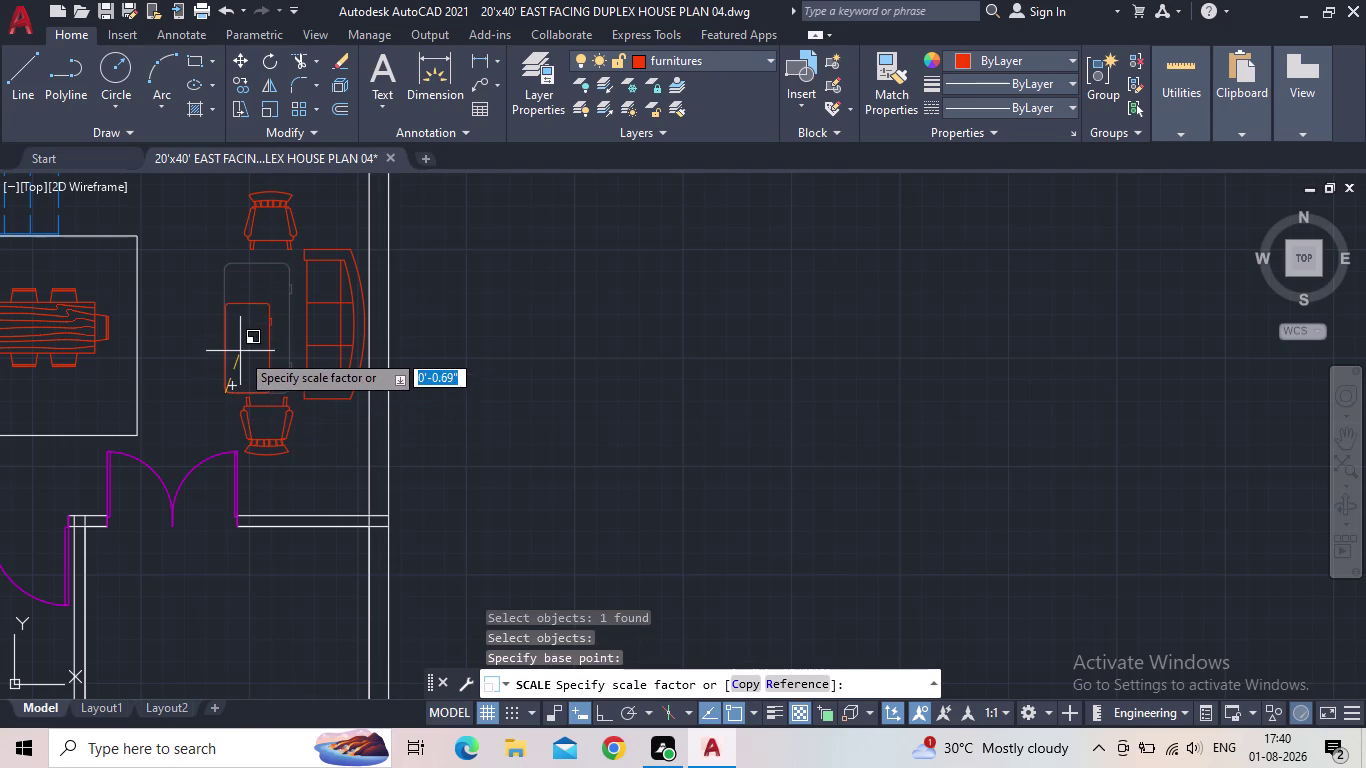
click(240, 355)
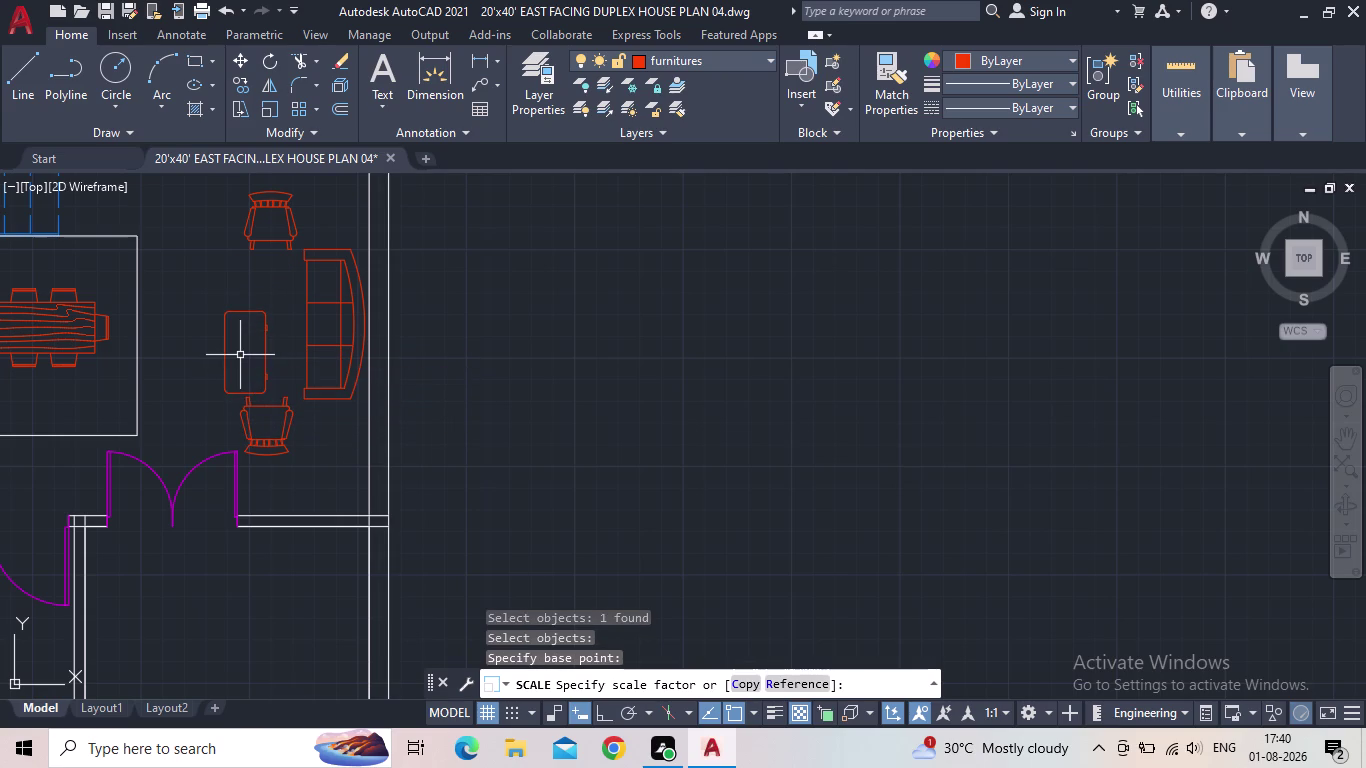
Recentre the smaller table beside the sofa and save the drawing.
click(224, 374)
click(226, 349)
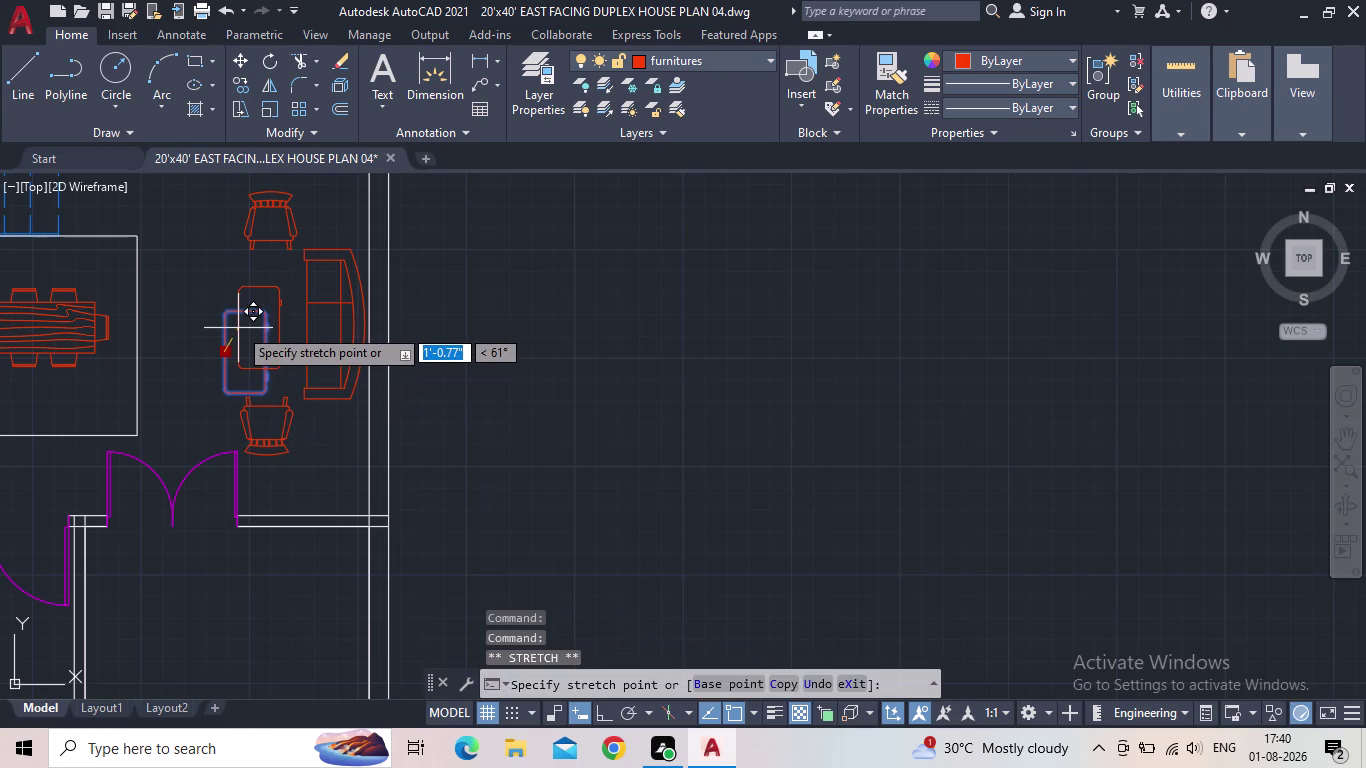
click(238, 326)
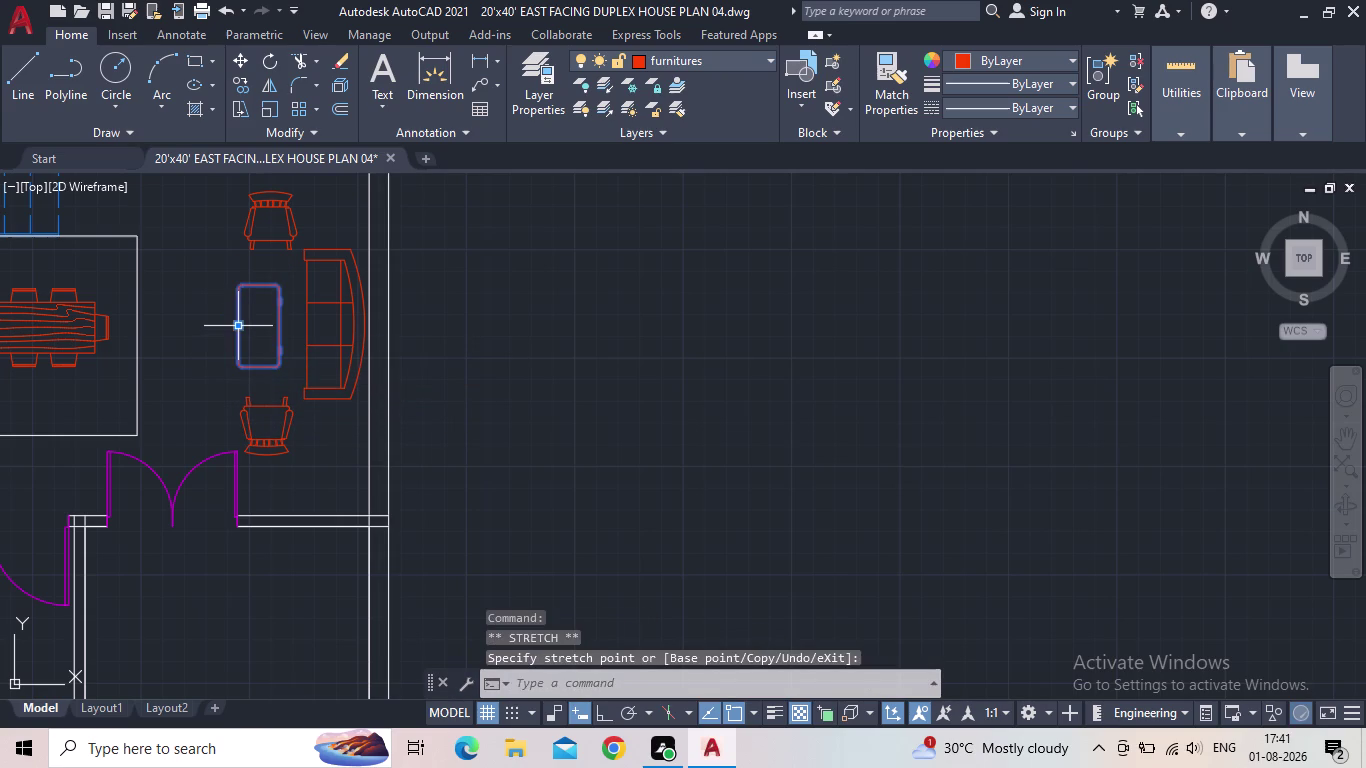
key(Escape)
scroll(down, 3)
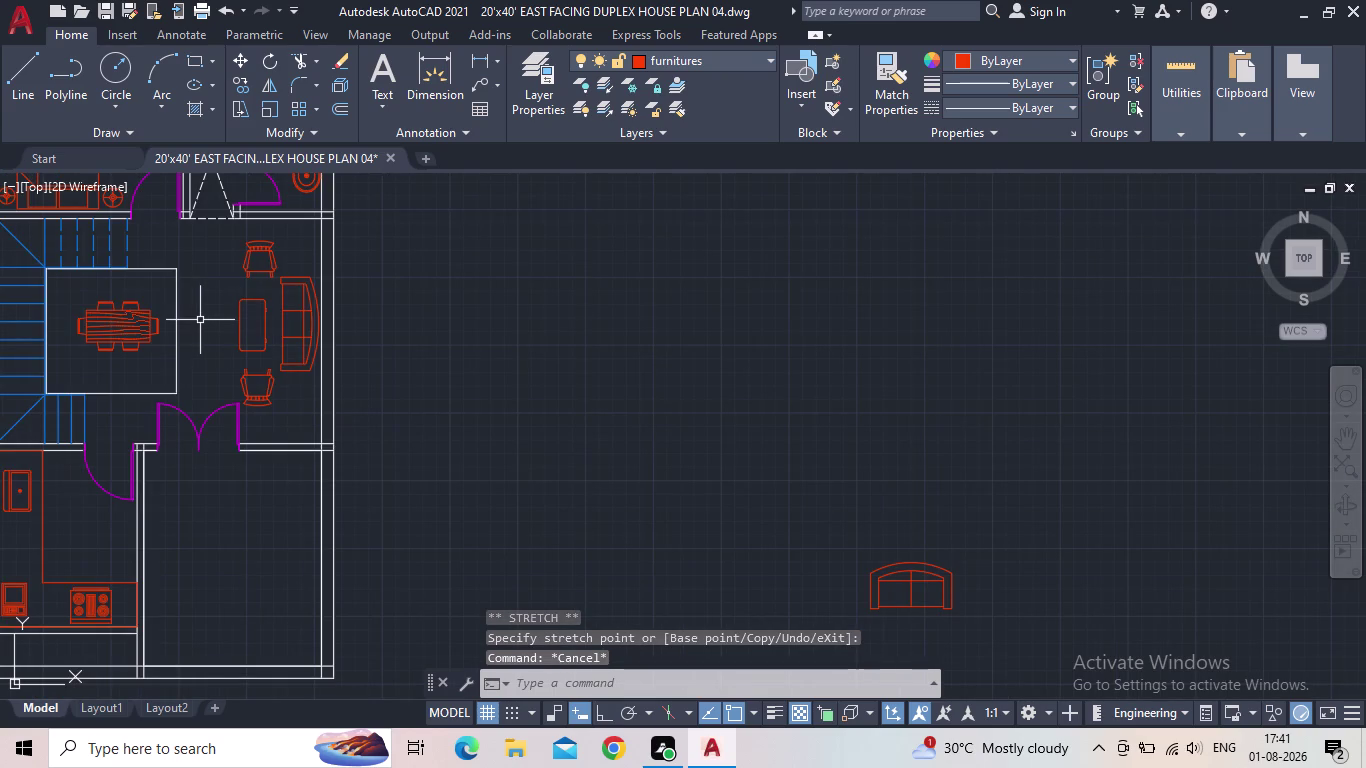
middle_drag(211, 313, 407, 313)
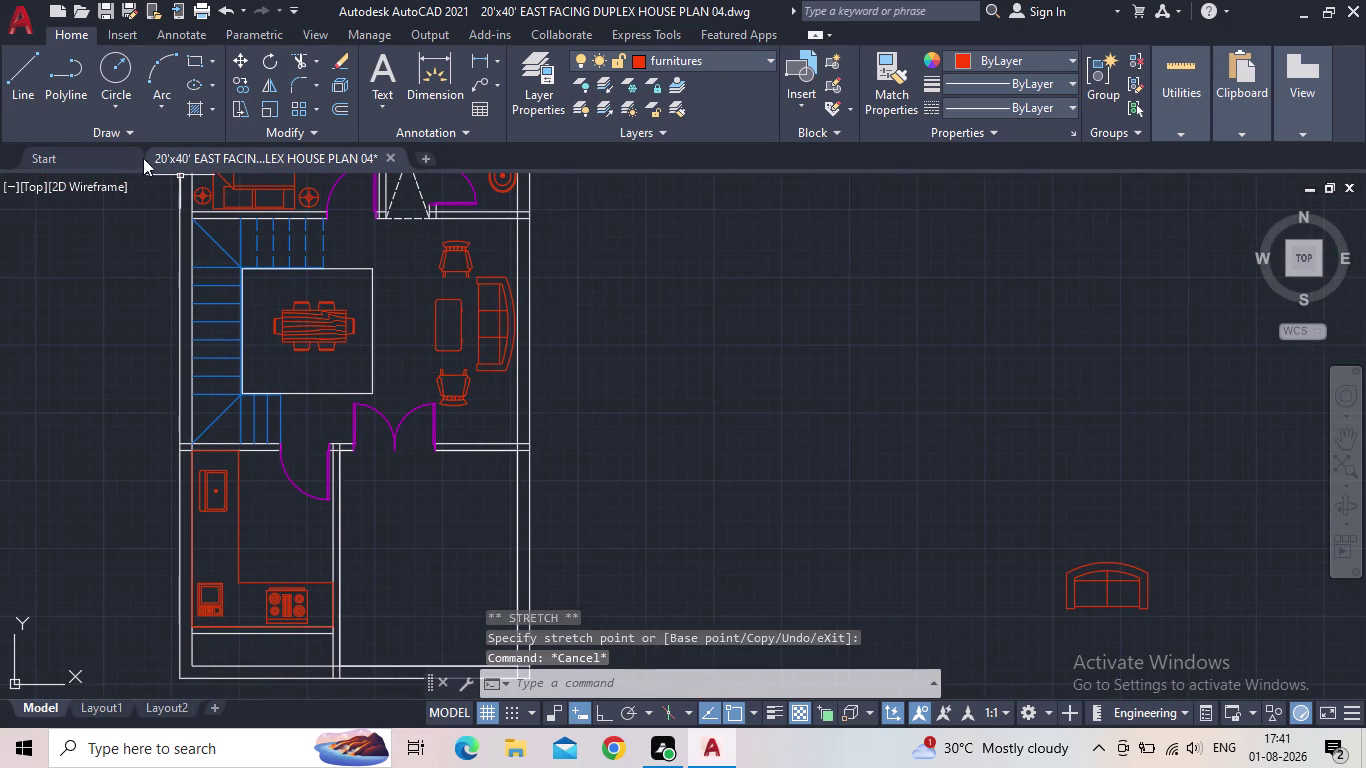
click(110, 13)
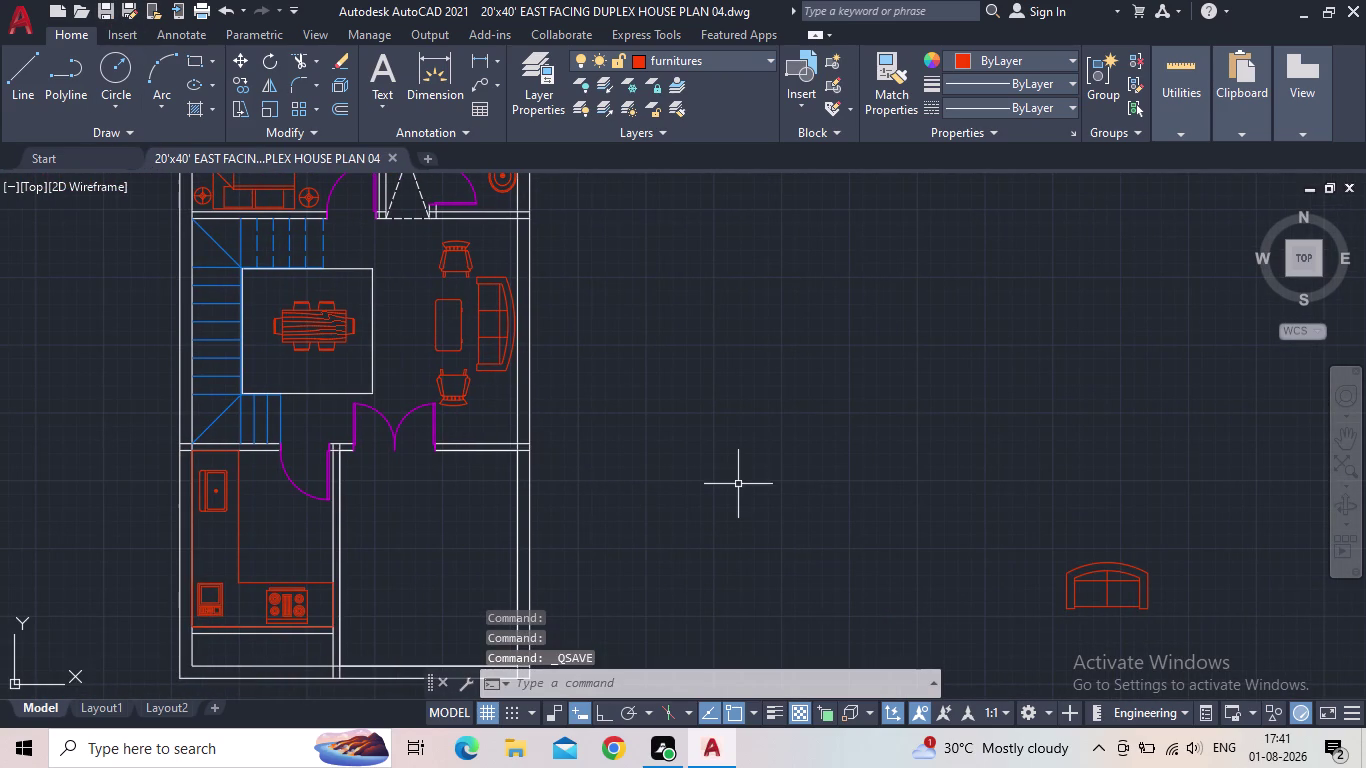